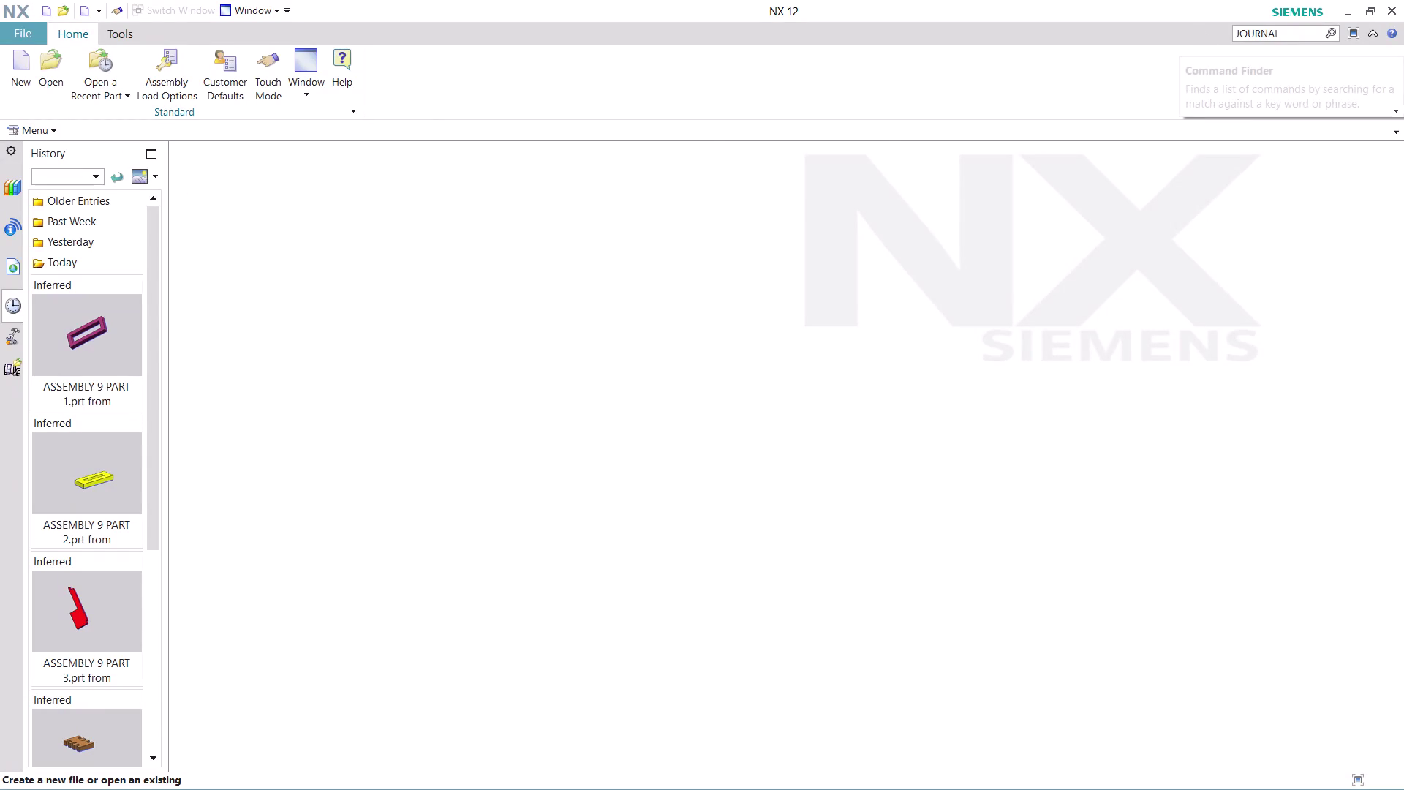
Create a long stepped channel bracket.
Start a new journal recording from the Command Finder results for 'journal'.
click(1288, 32)
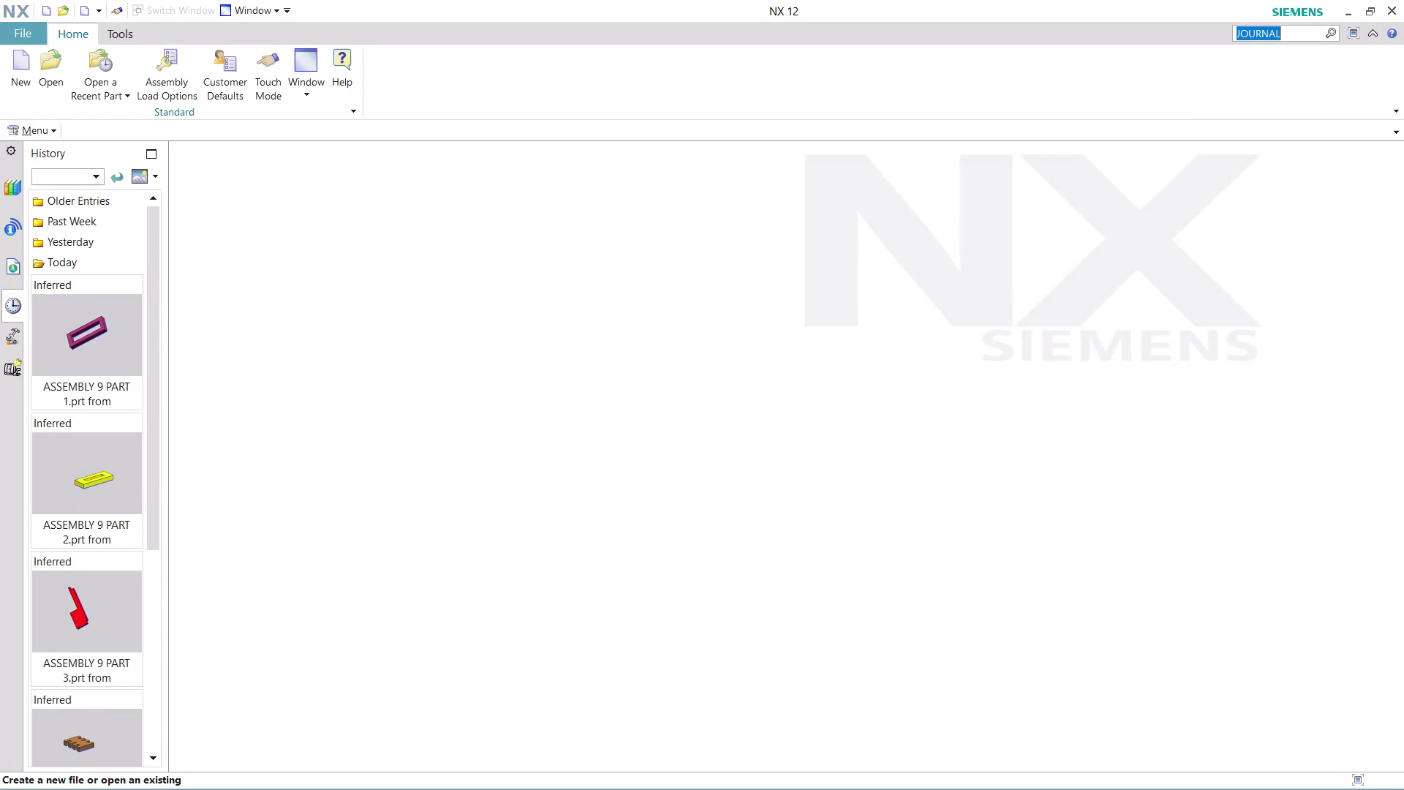
key(Return)
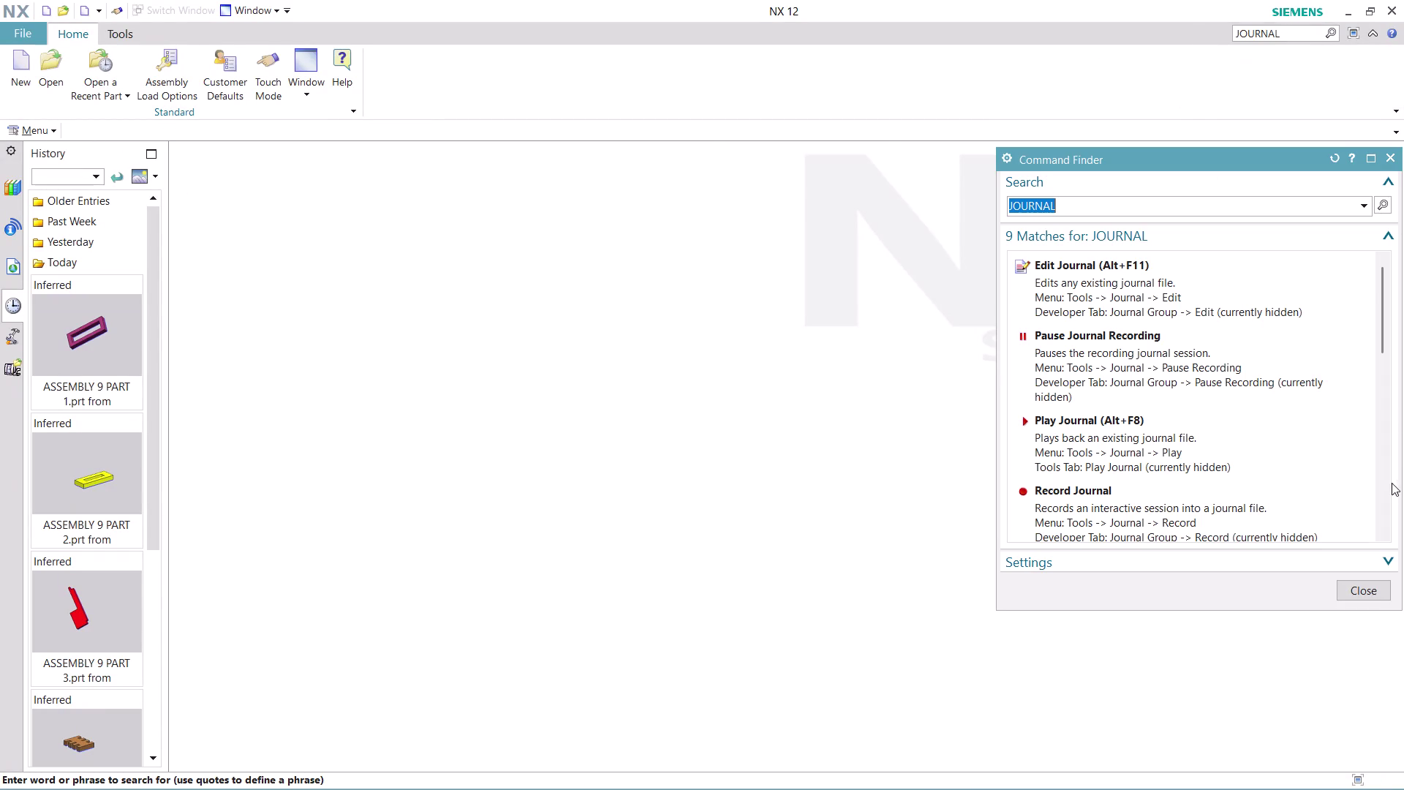
scroll(down, 3)
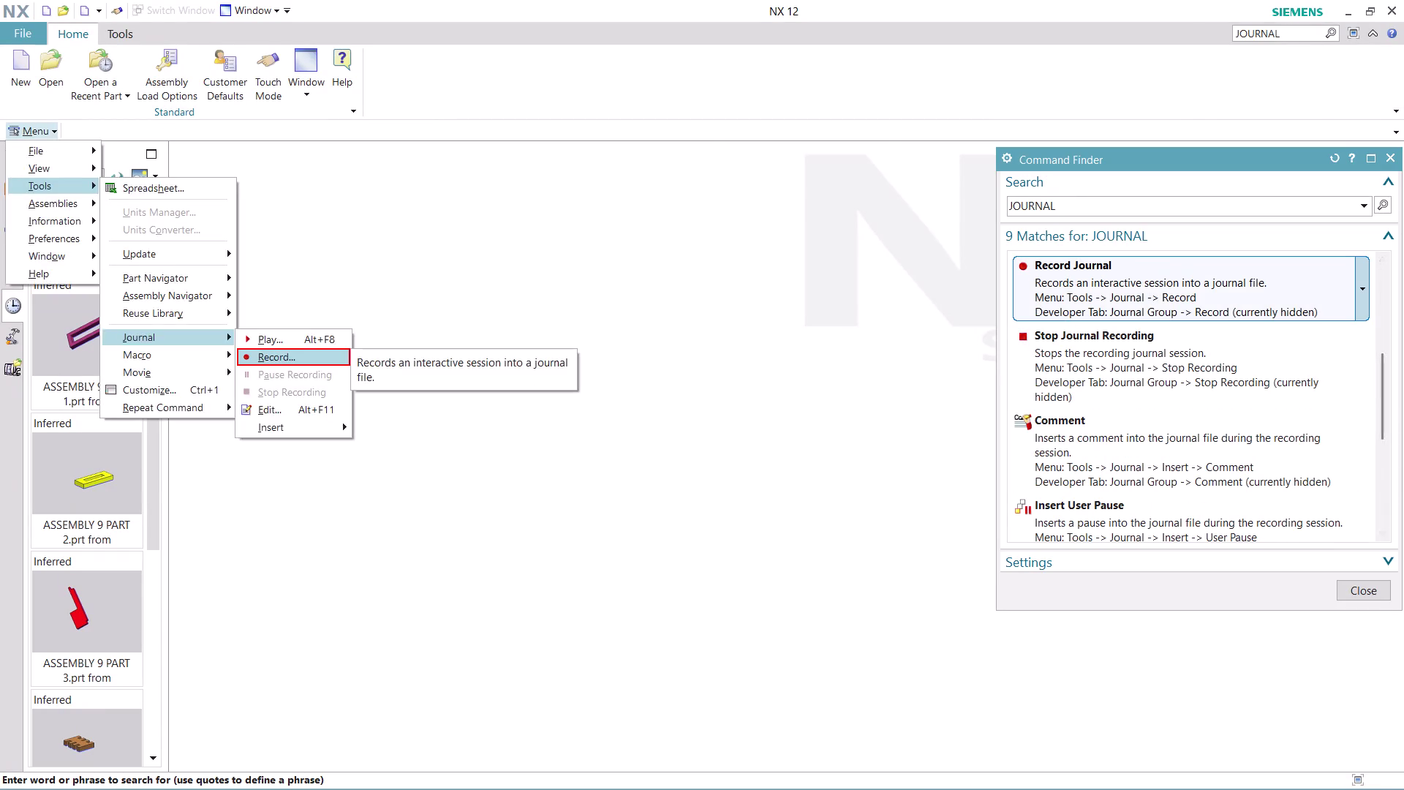
click(1137, 288)
Name the journal 'ASSEMBLY 10 PART 2' and close the command search results.
click(789, 467)
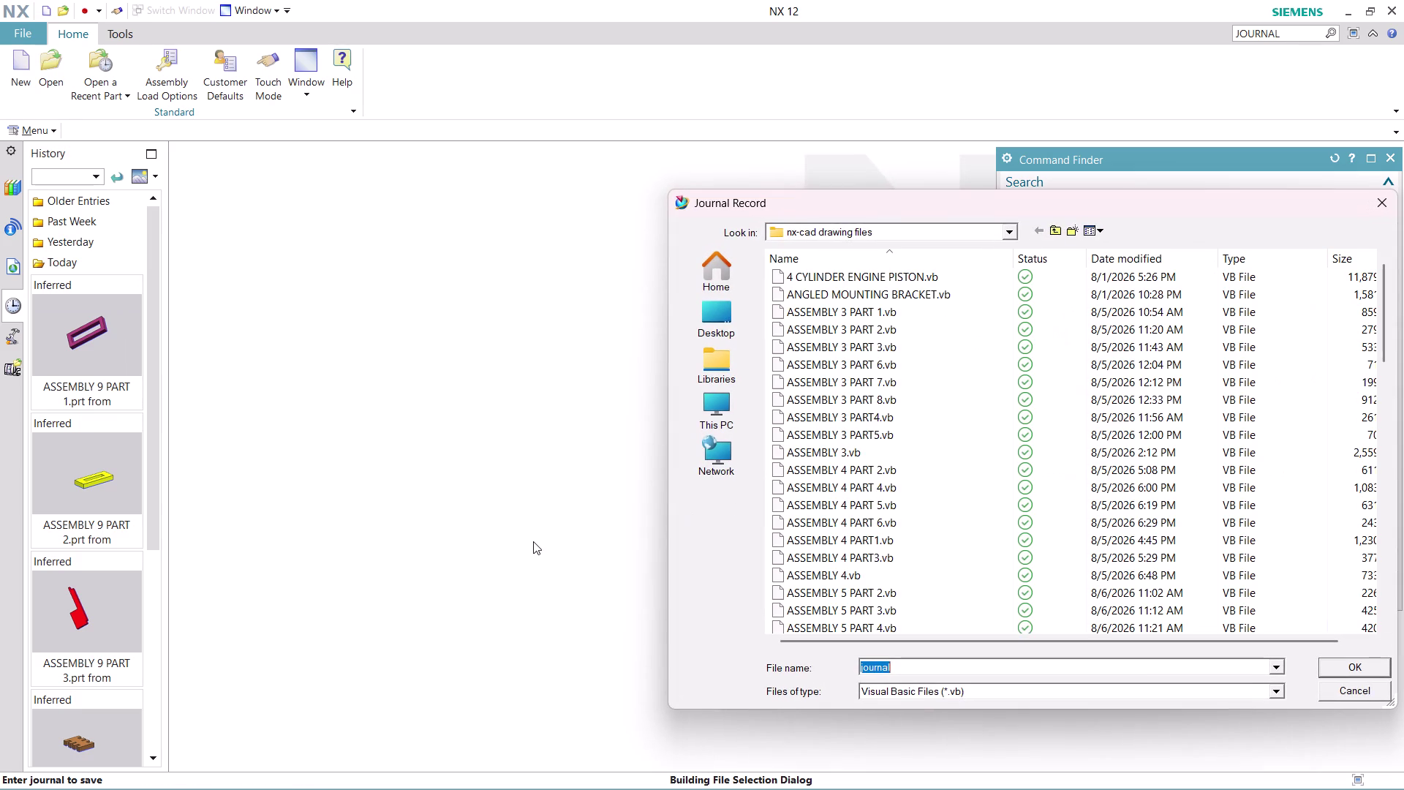
text(ASS)
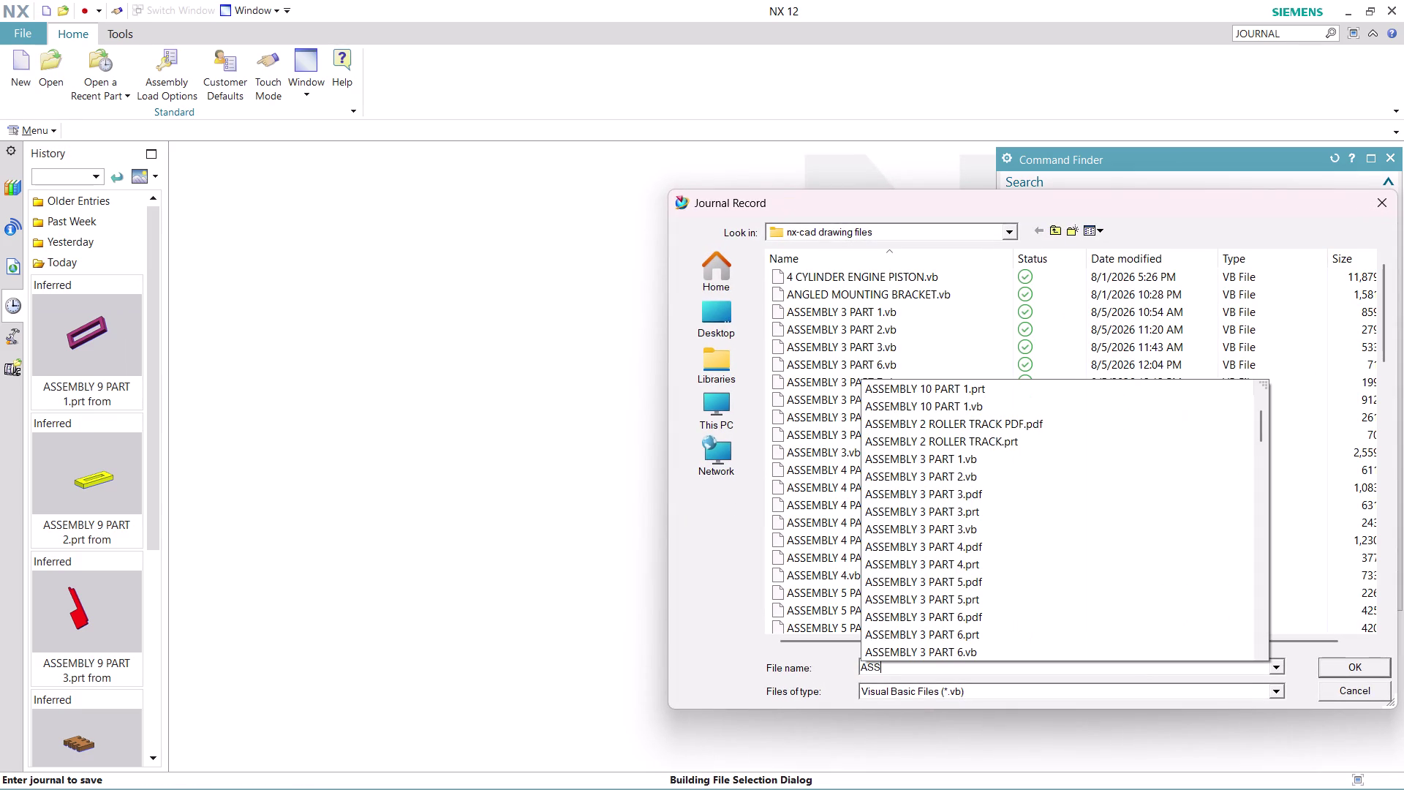
text(EMBLY)
key(space)
text(10)
key(space)
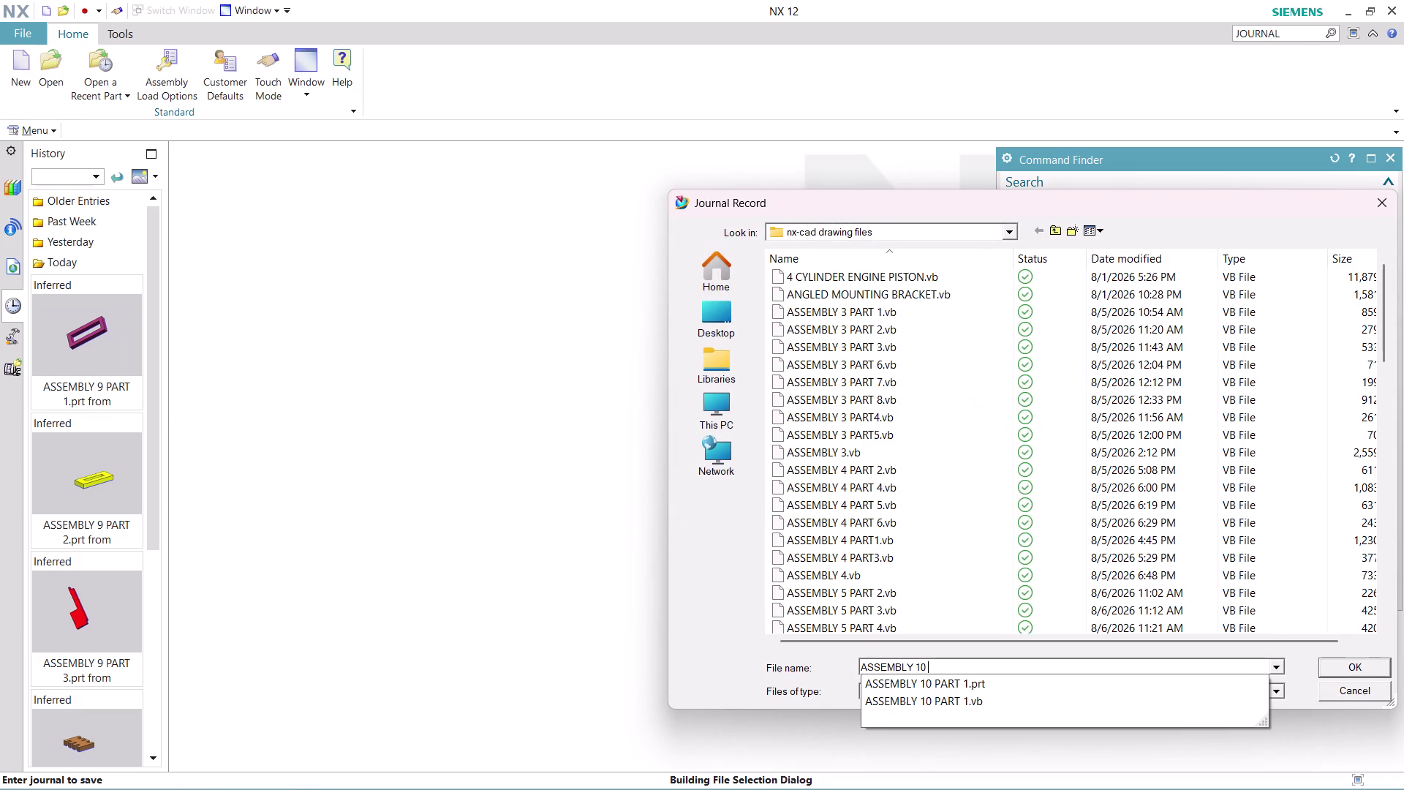
text(PART)
key(space)
text(2)
key(Return)
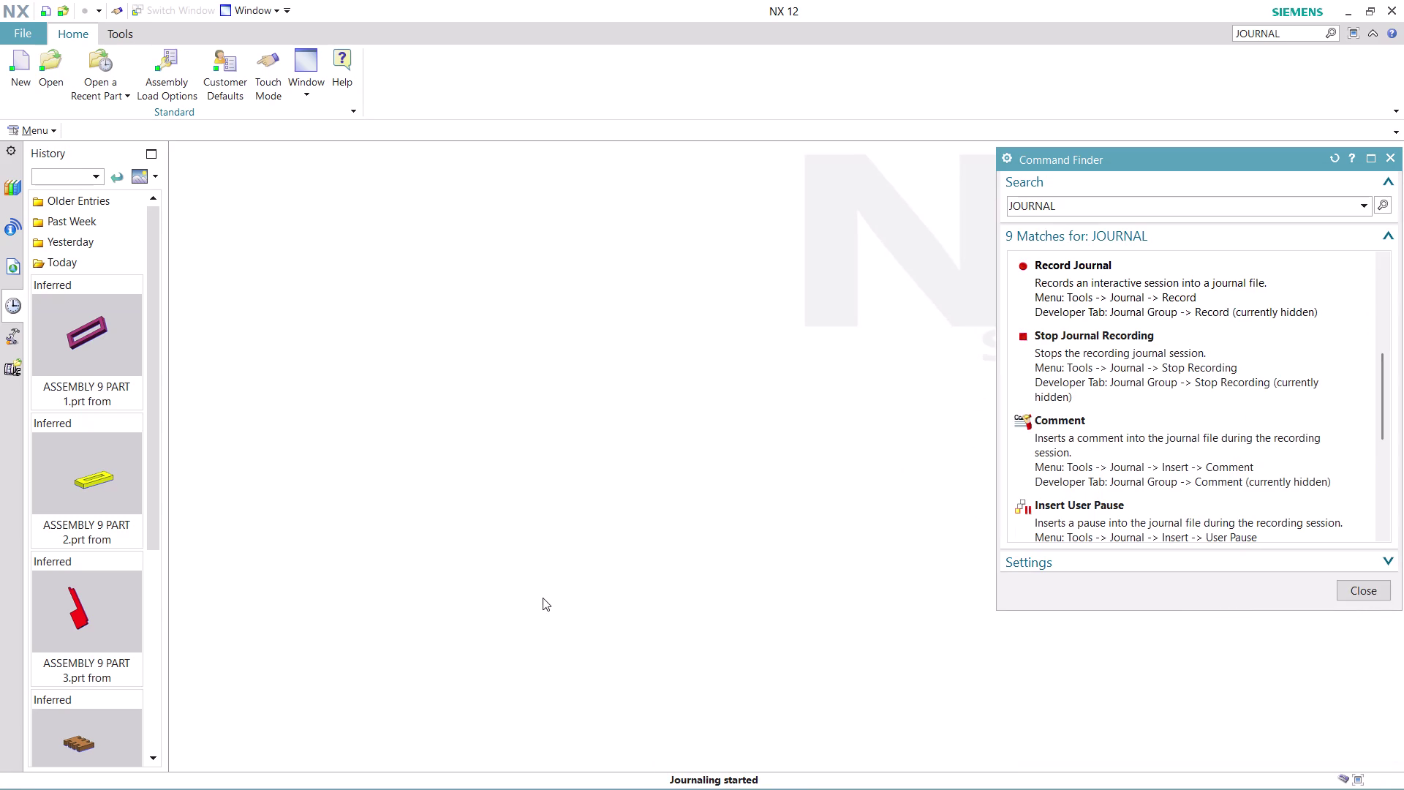
click(1375, 592)
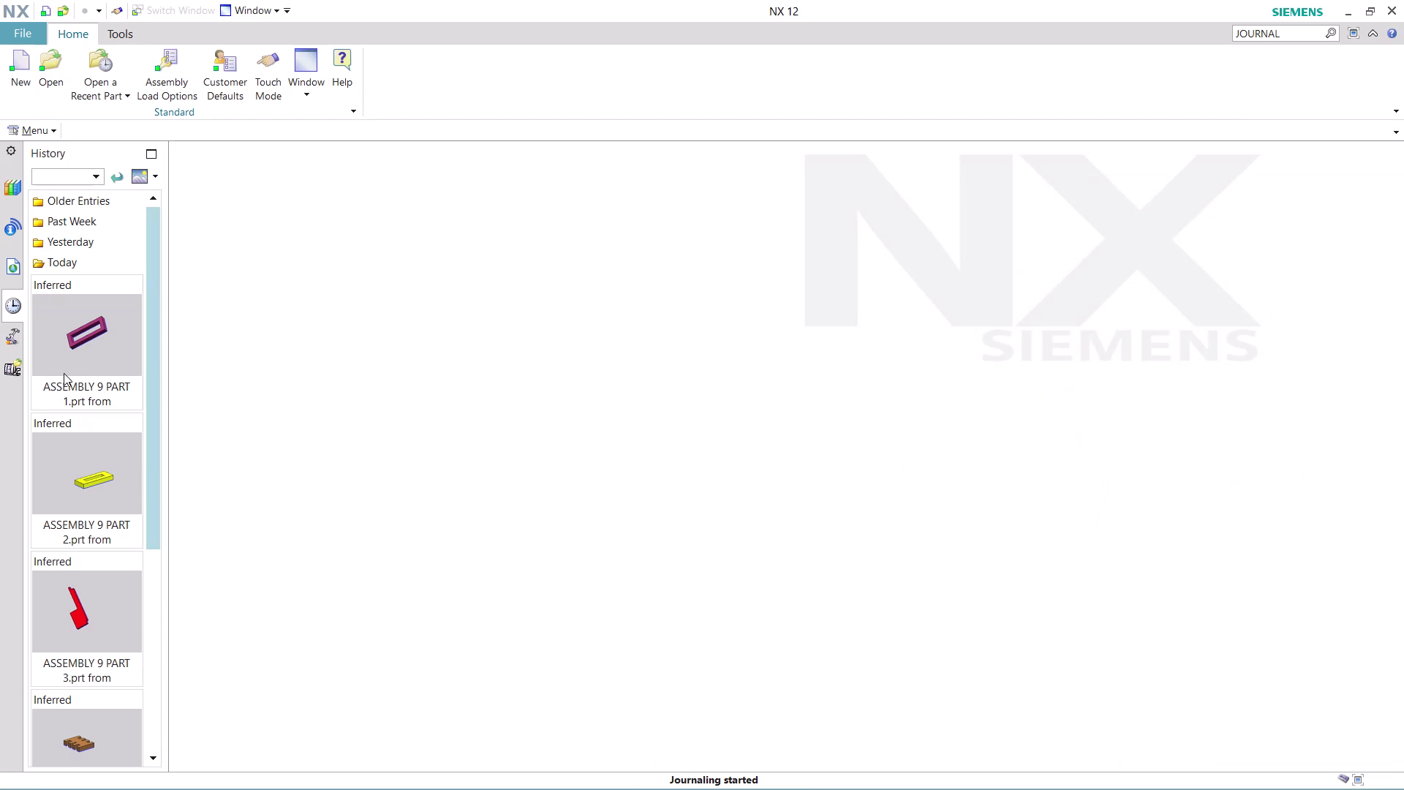
Create the new part model8.prt from the Model template.
click(29, 76)
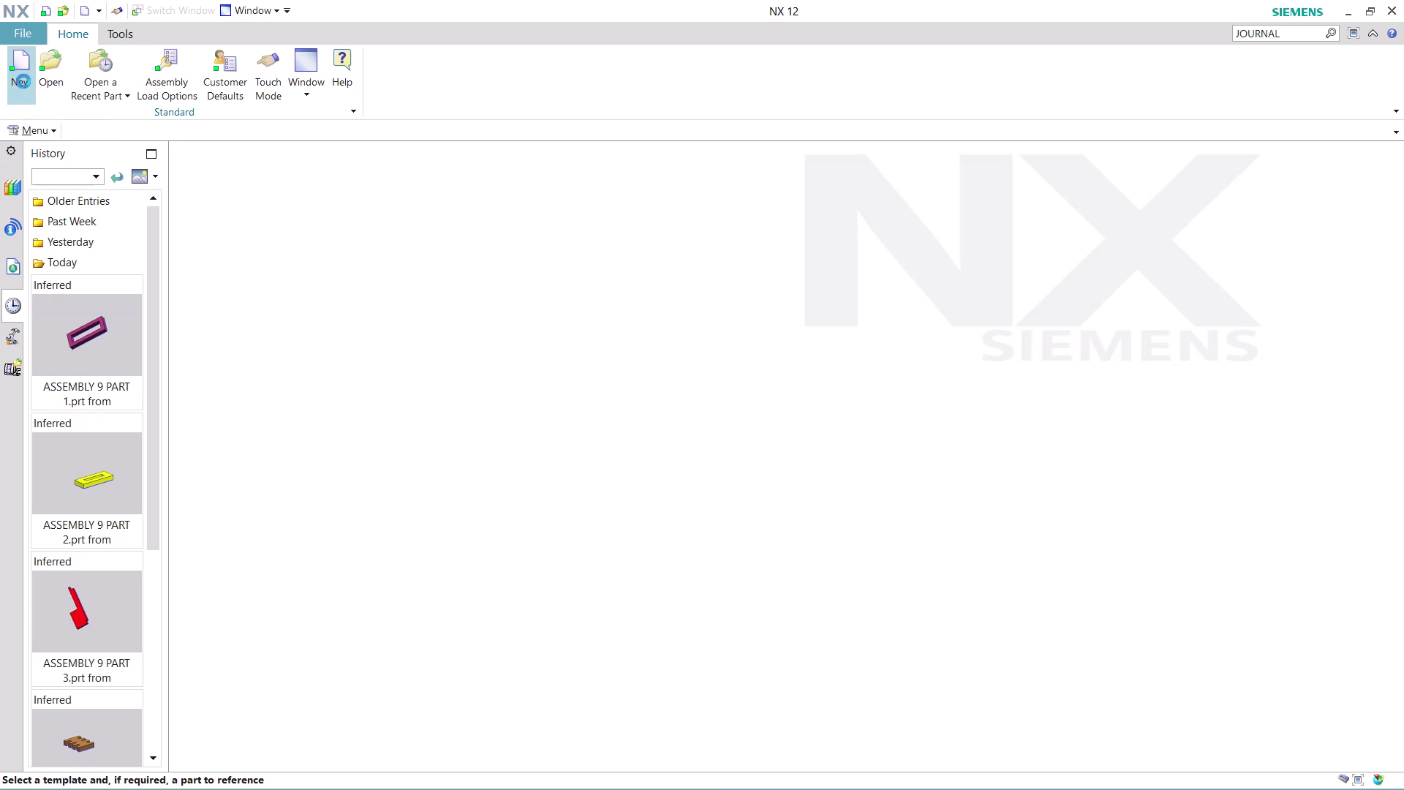
click(758, 771)
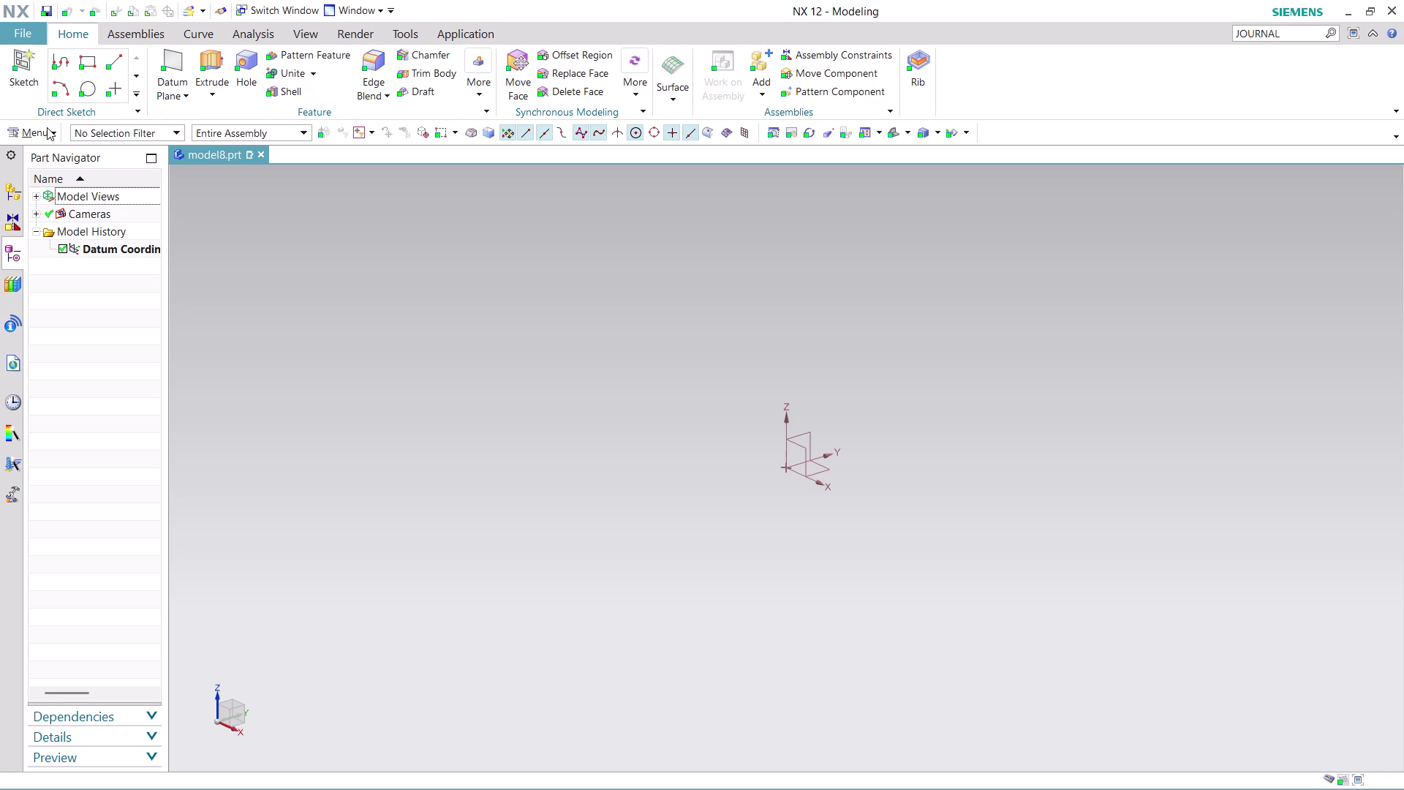
click(50, 123)
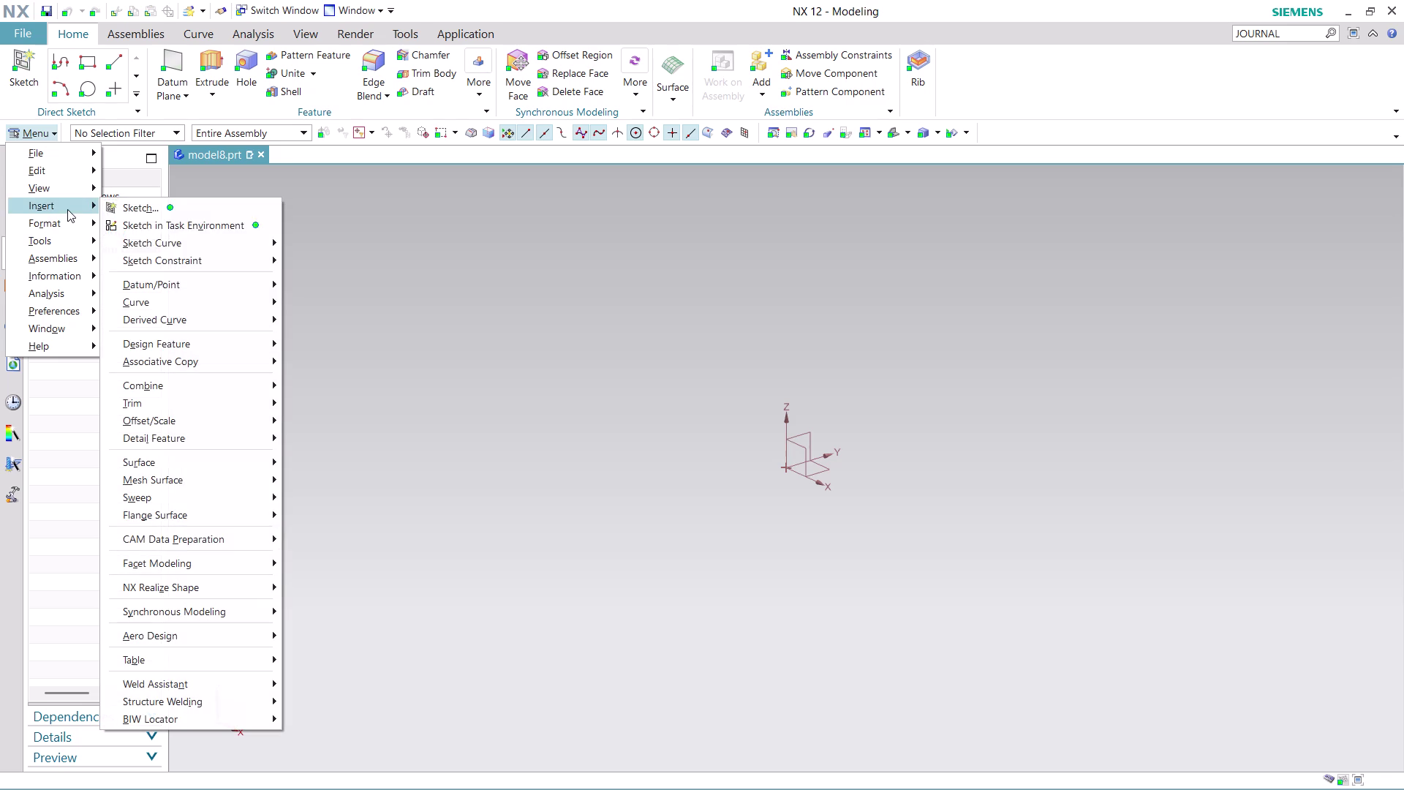
Create a sketch on the XY datum plane, aligned to the datum axis, origin at datum origin.
click(237, 224)
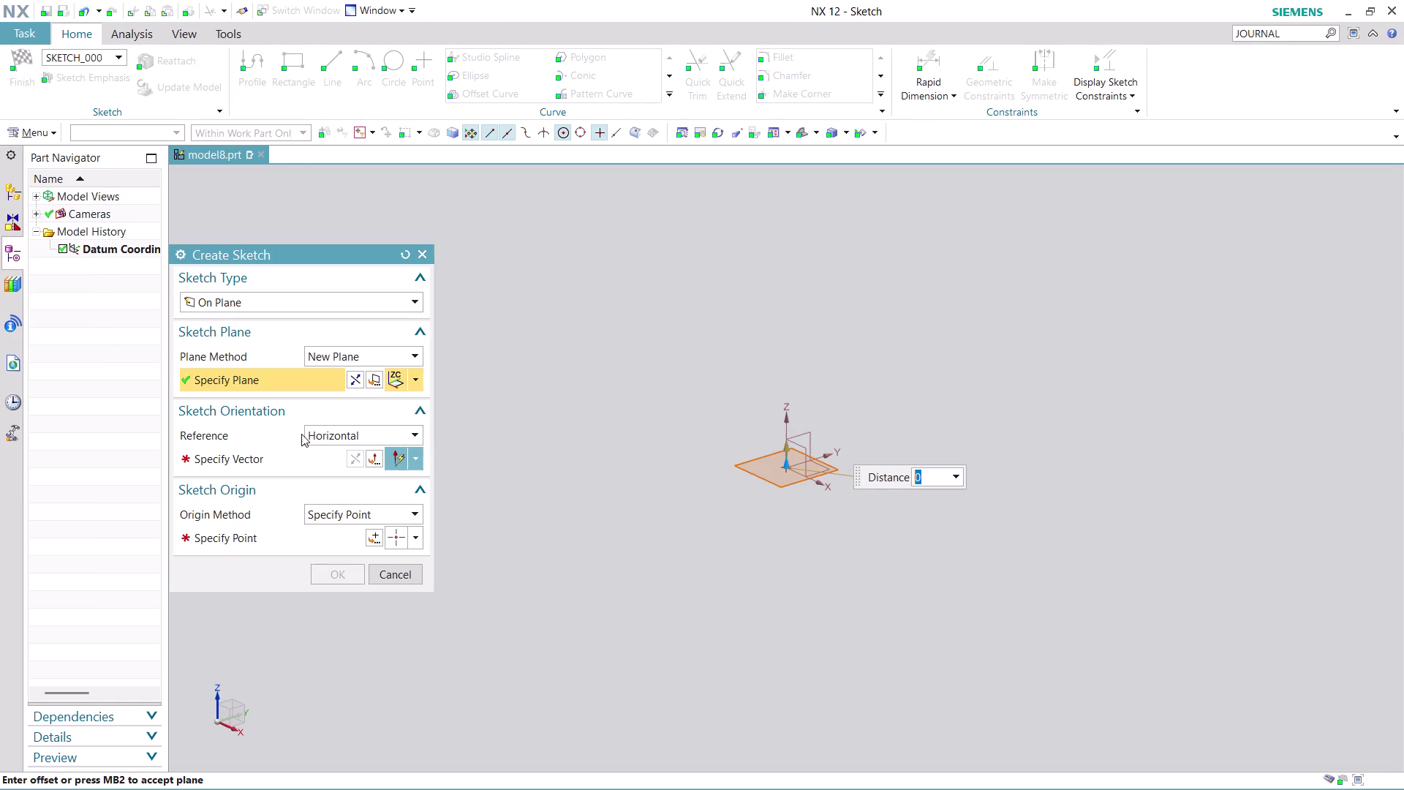
click(241, 465)
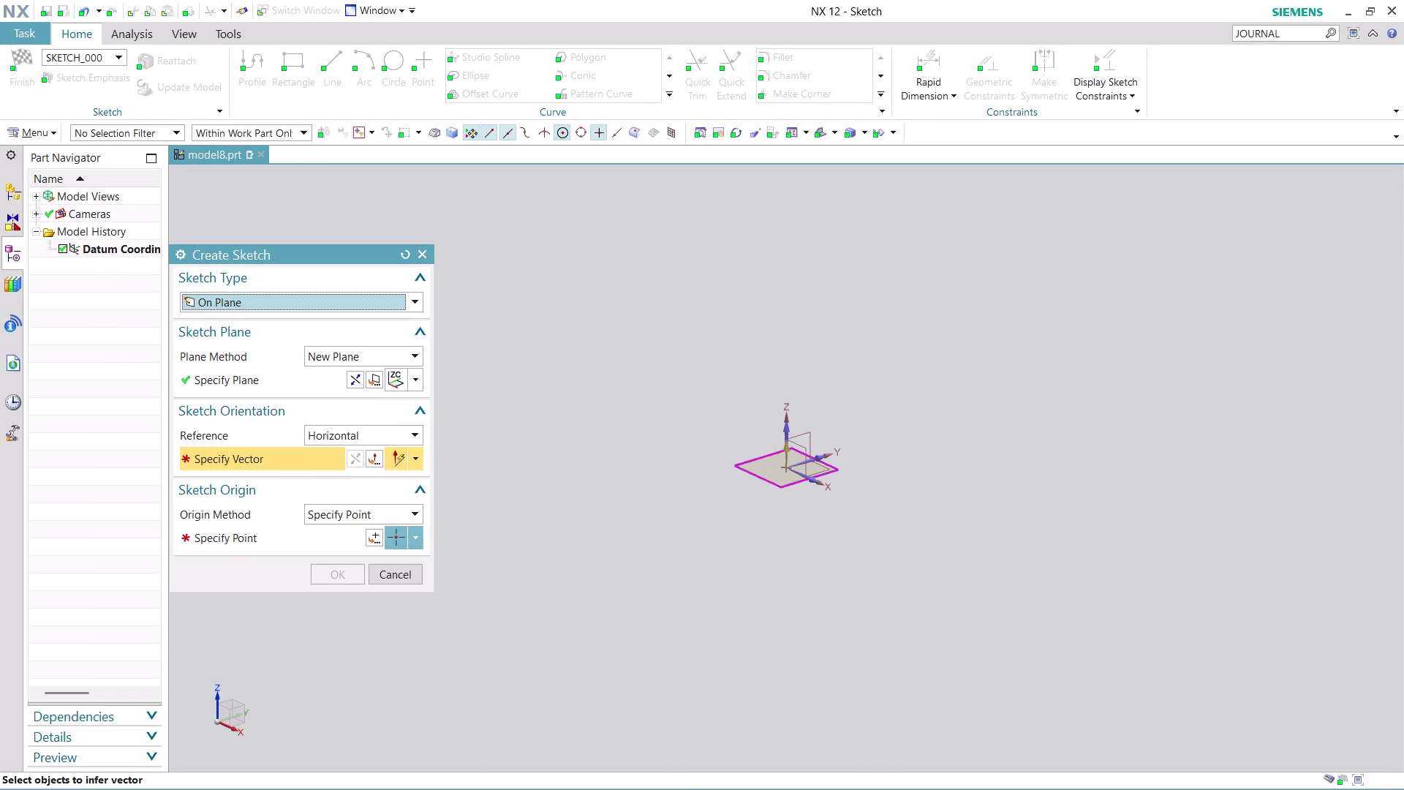
click(825, 454)
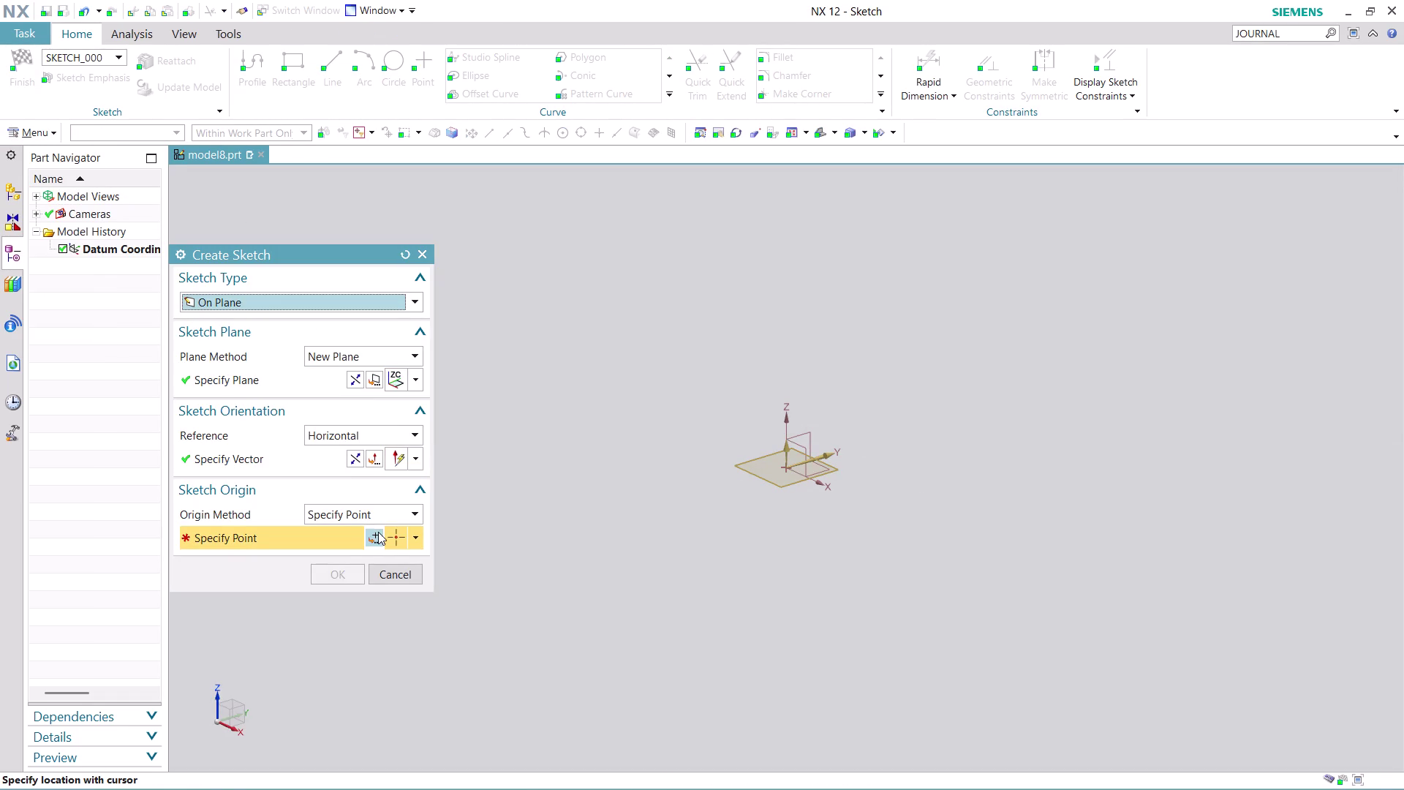
click(378, 531)
click(326, 555)
click(332, 570)
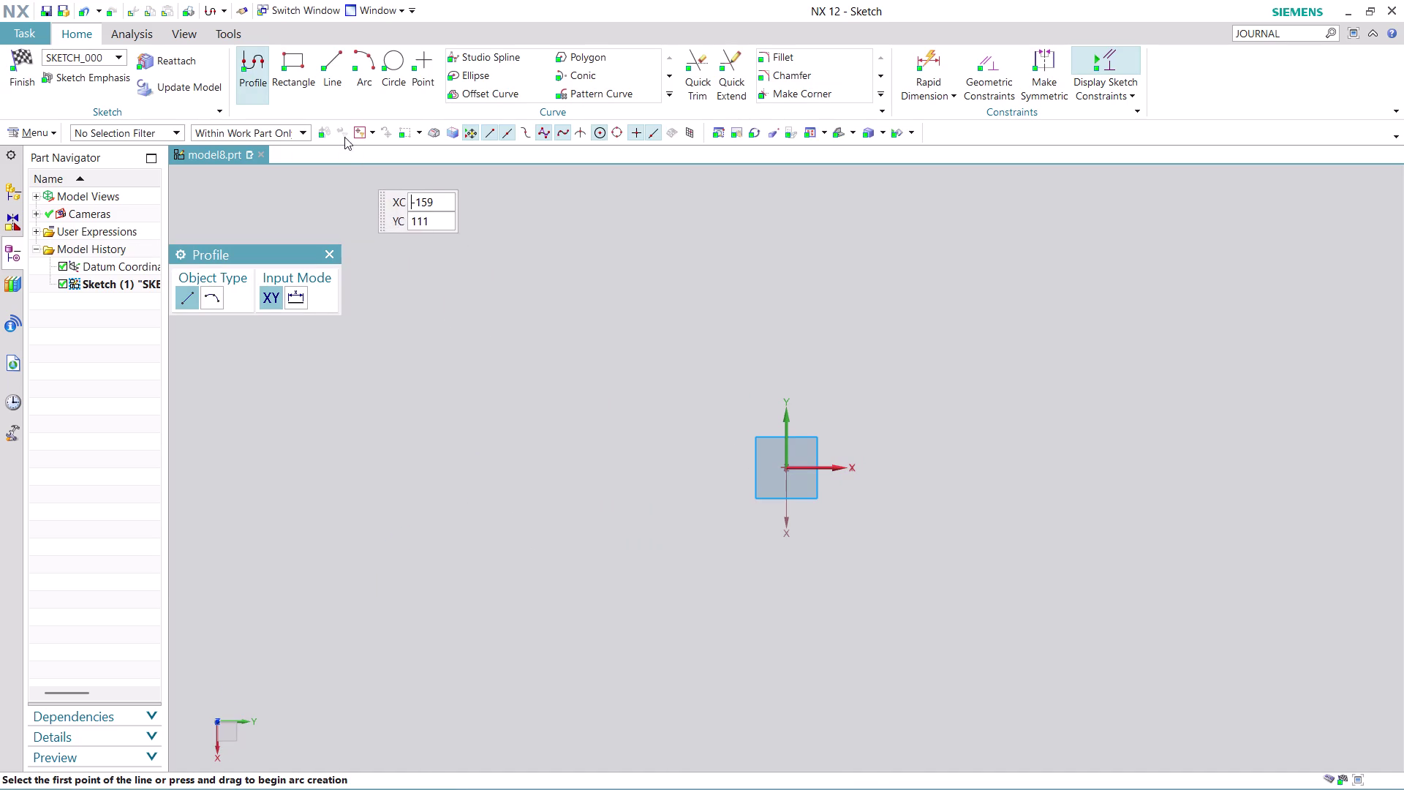
Draw a 132 by 23 centre rectangle at the origin, moving the width dimension below.
click(288, 60)
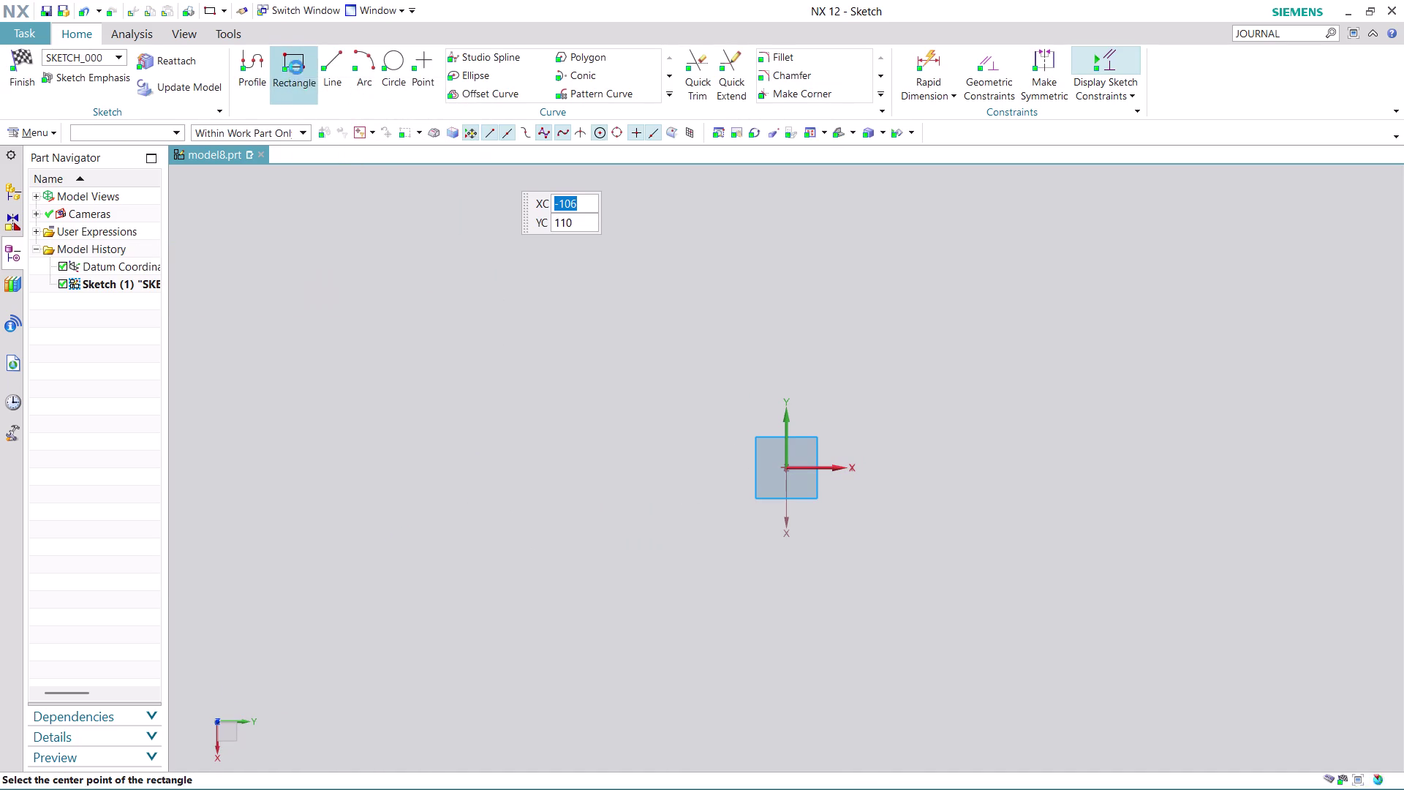
click(789, 469)
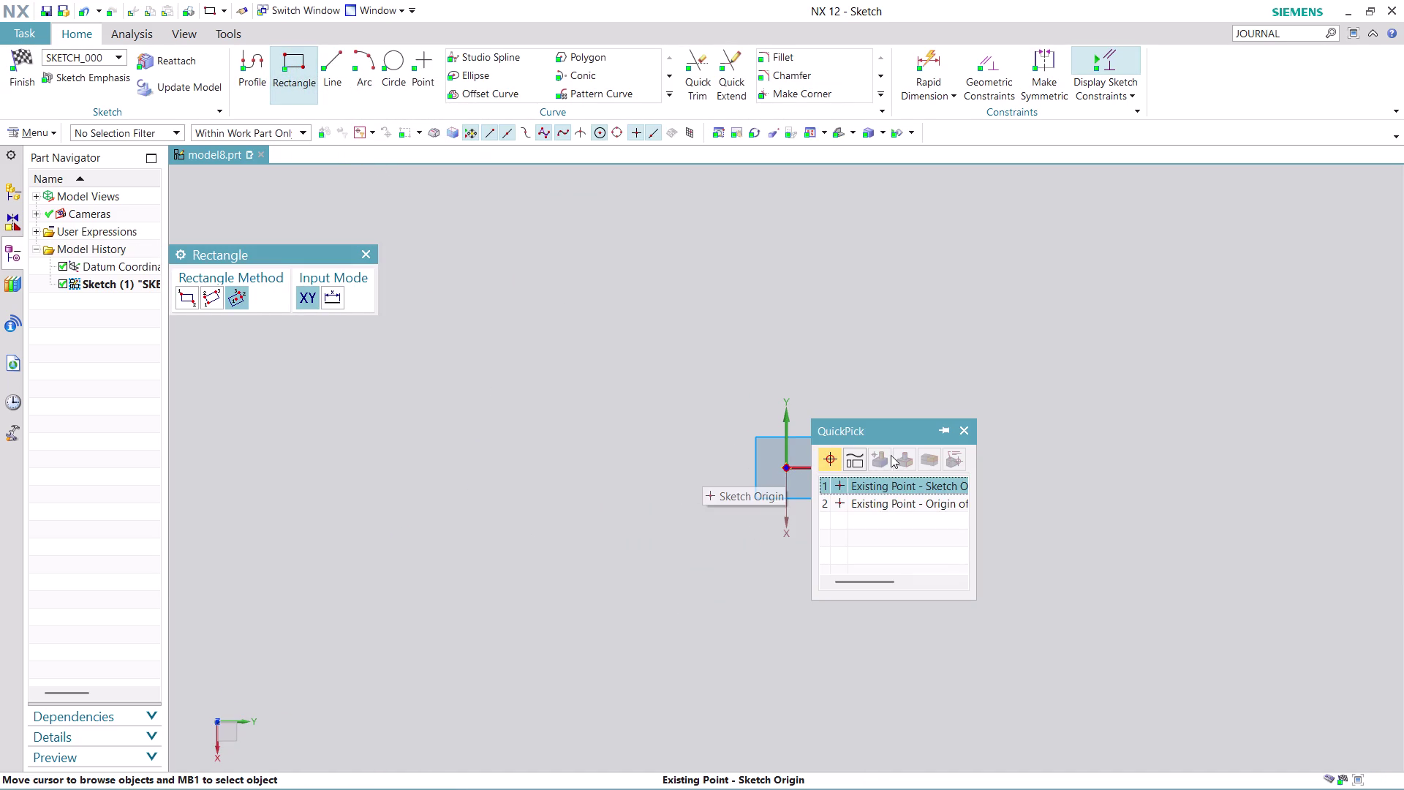
click(921, 482)
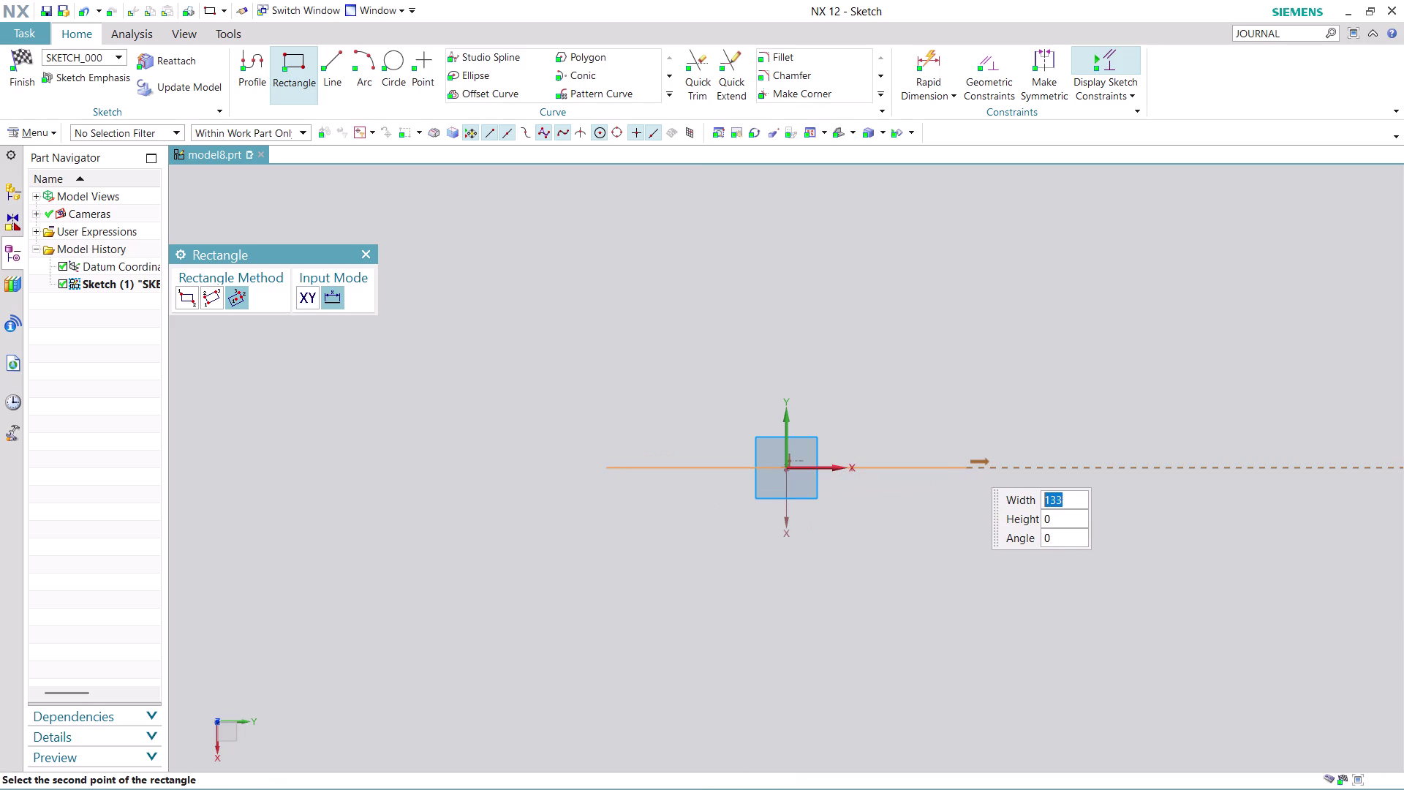
click(968, 463)
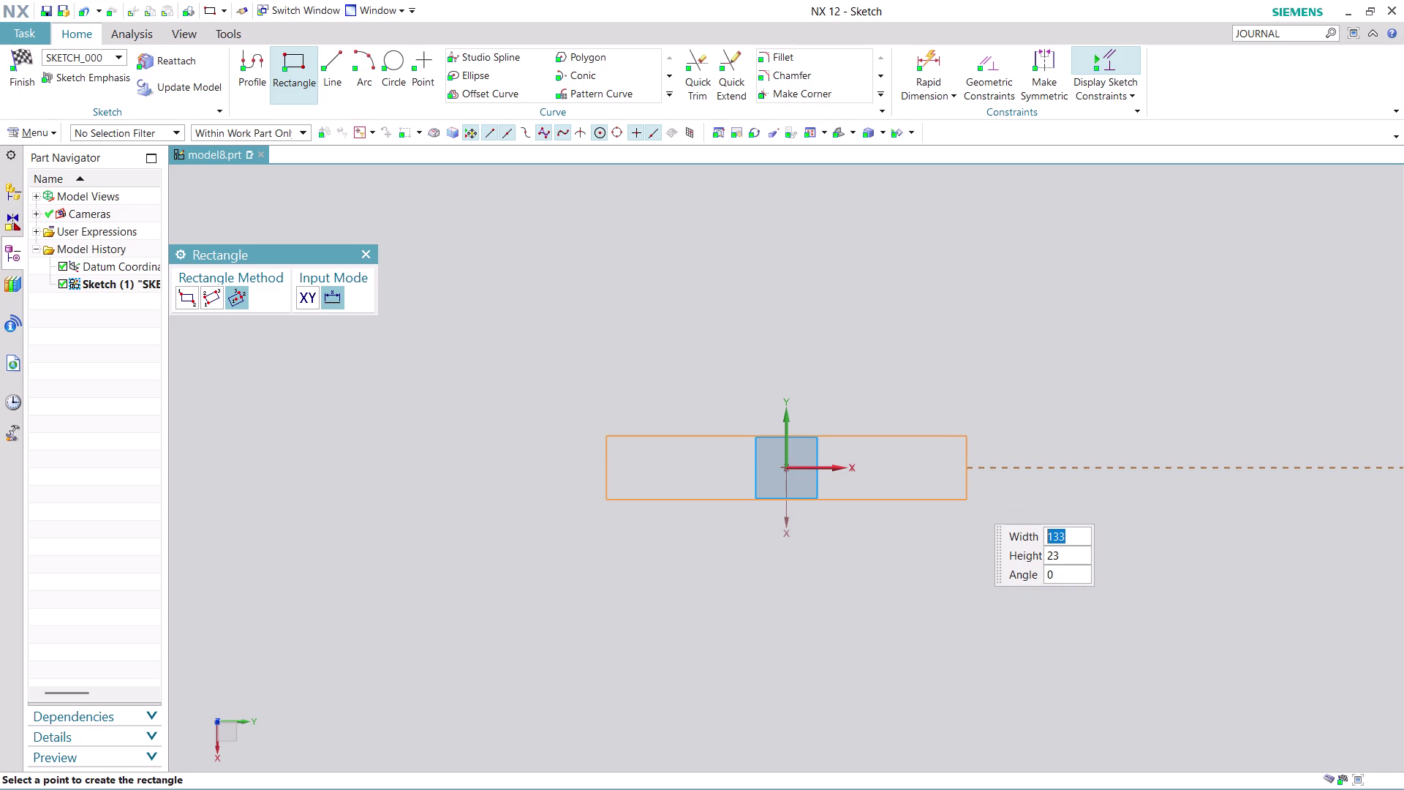
click(970, 500)
key(Escape)
key(Escape)
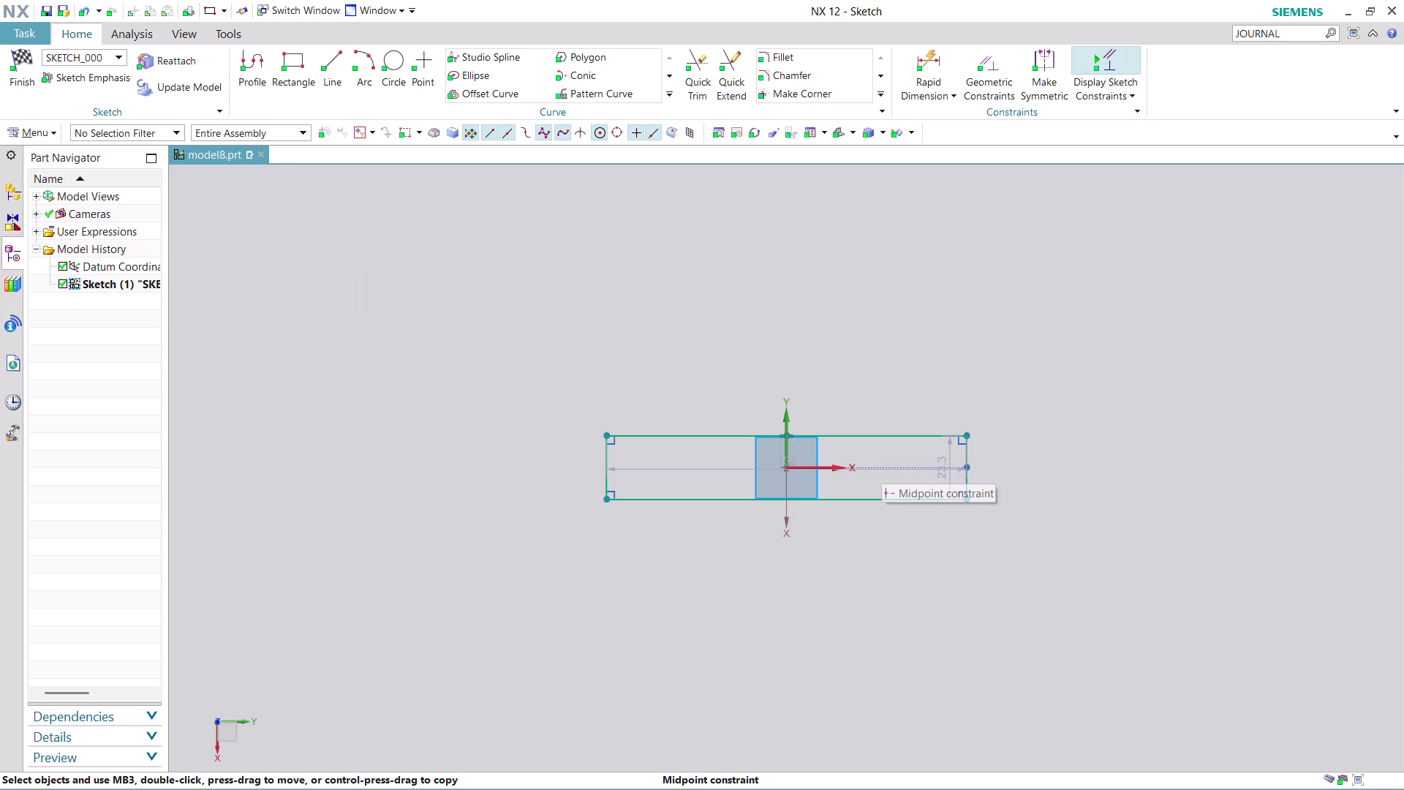
scroll(up, 3)
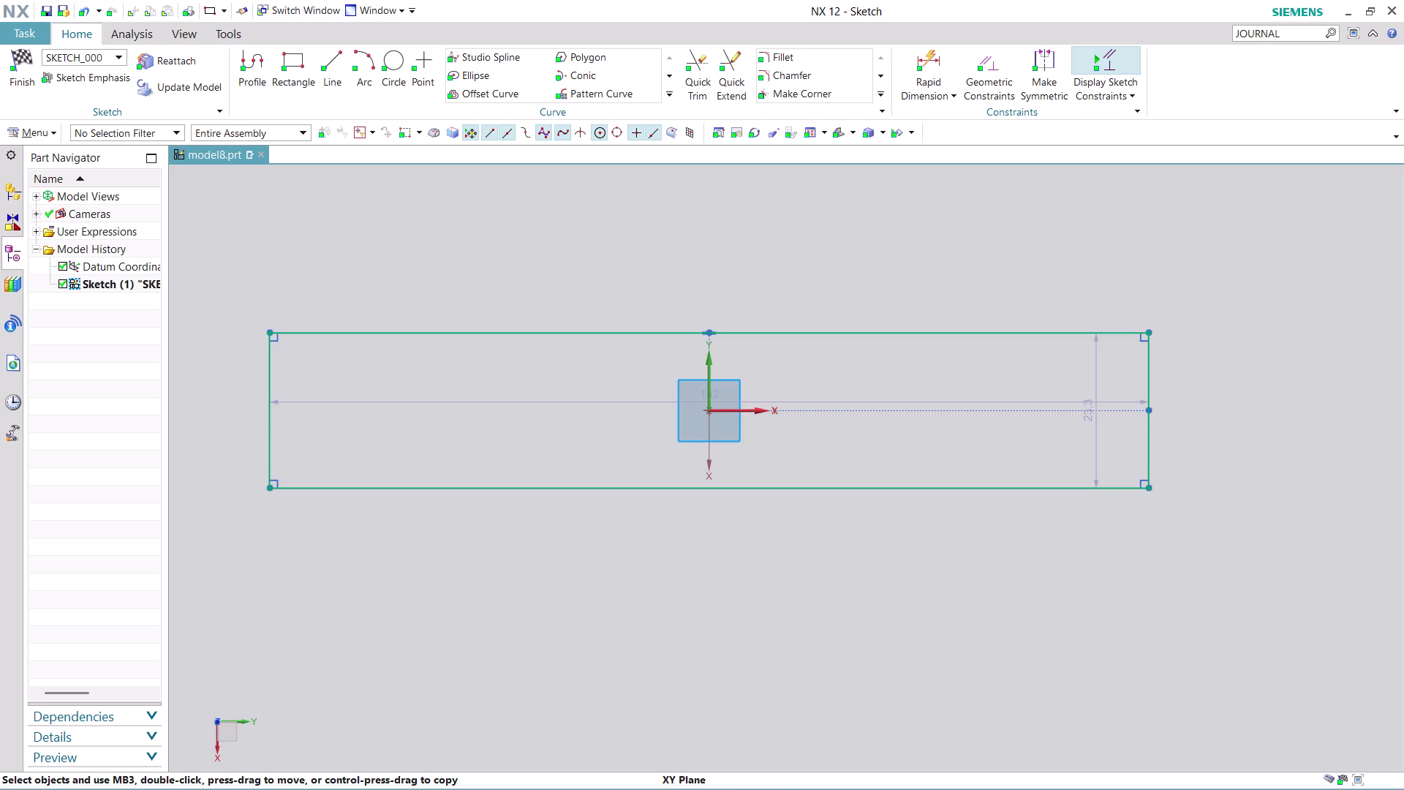
drag(536, 403, 548, 583)
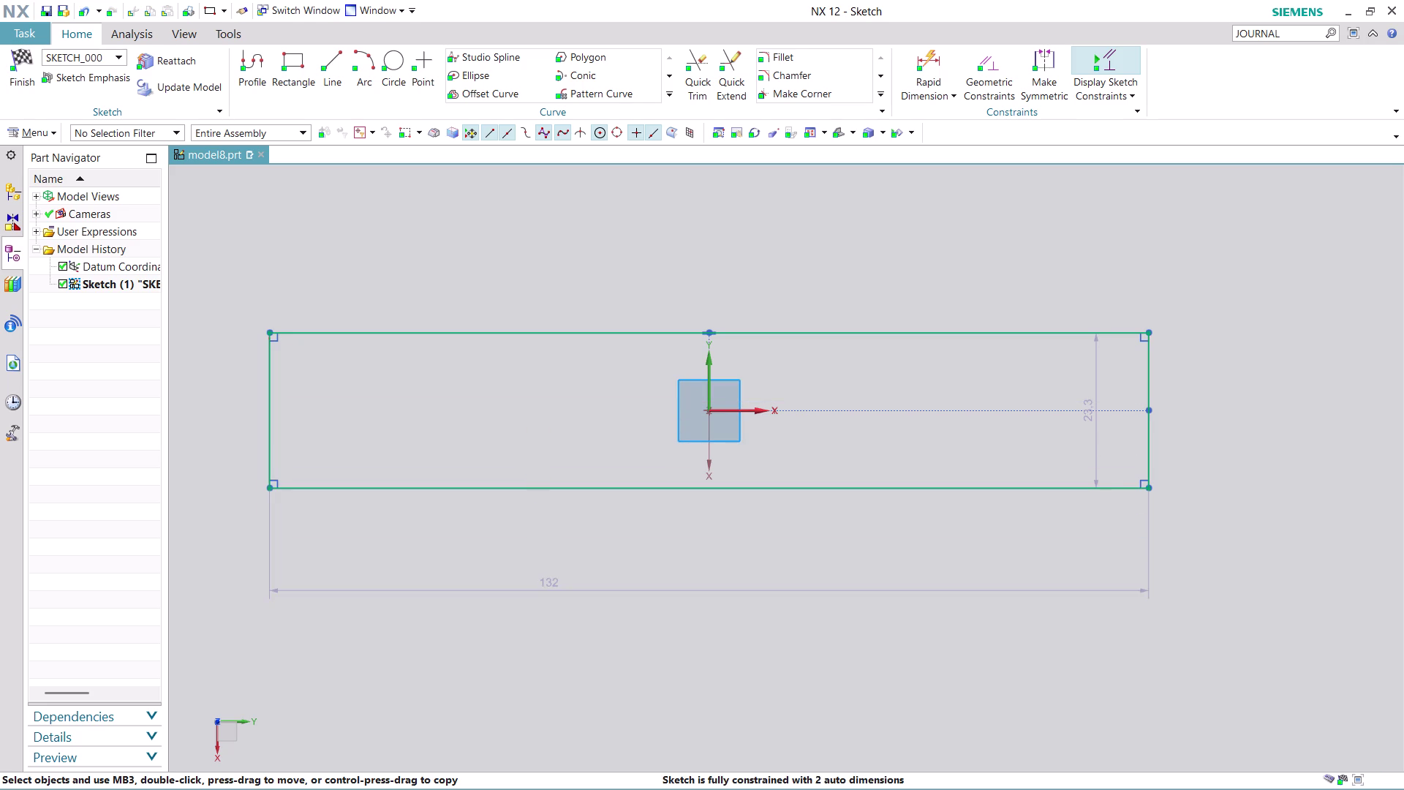
Change the rectangle's 132 width dimension to 60.
double_click(543, 581)
text(6)
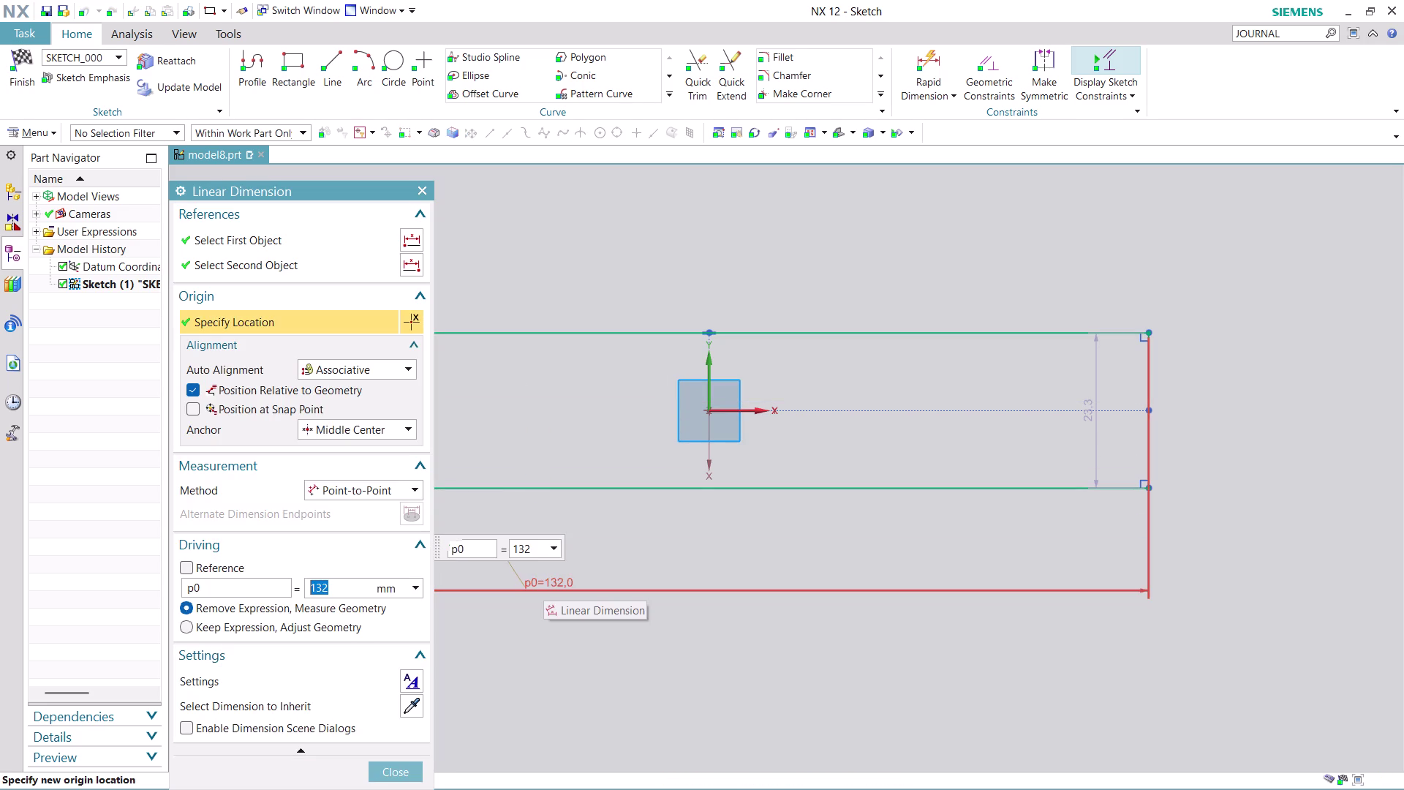
text(0)
key(Return)
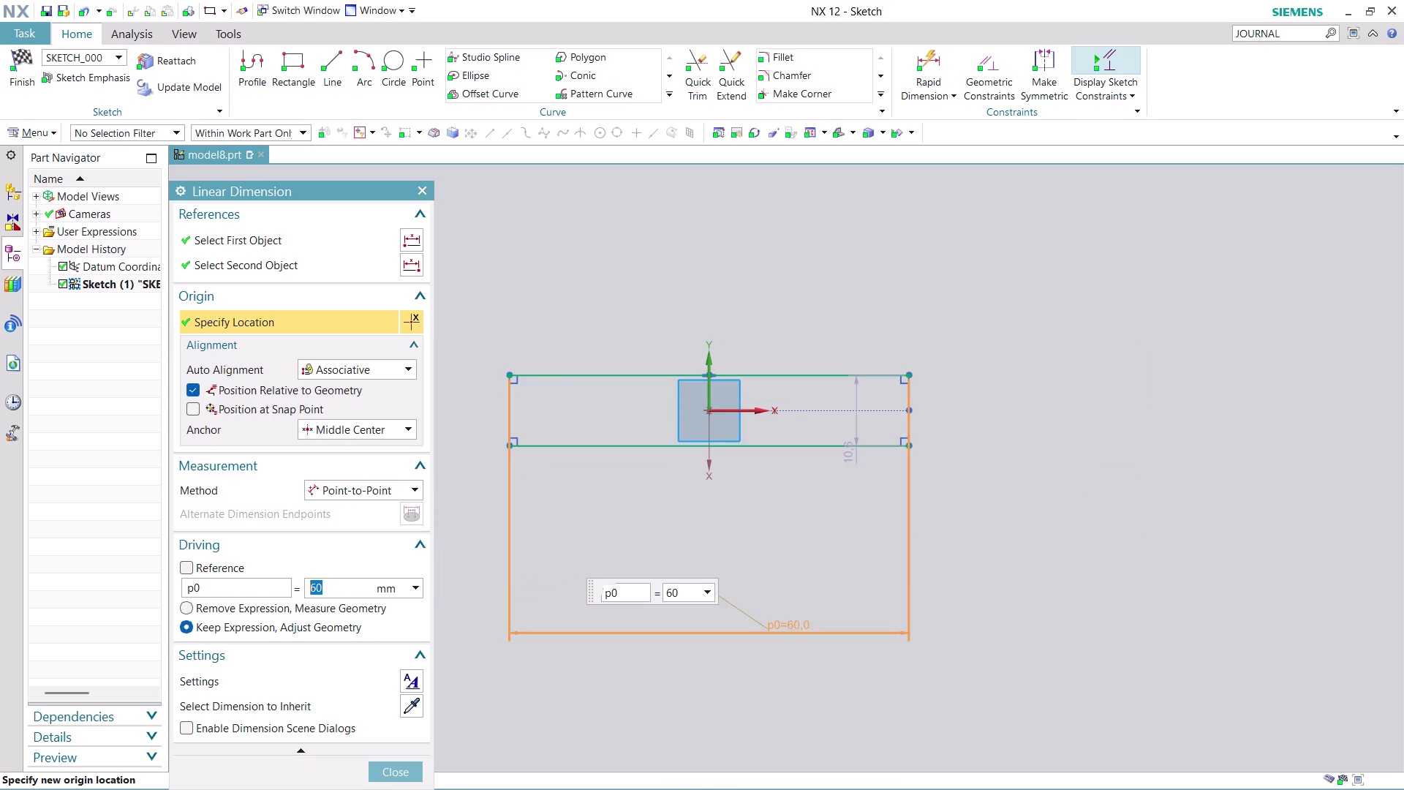
scroll(up, 3)
click(390, 769)
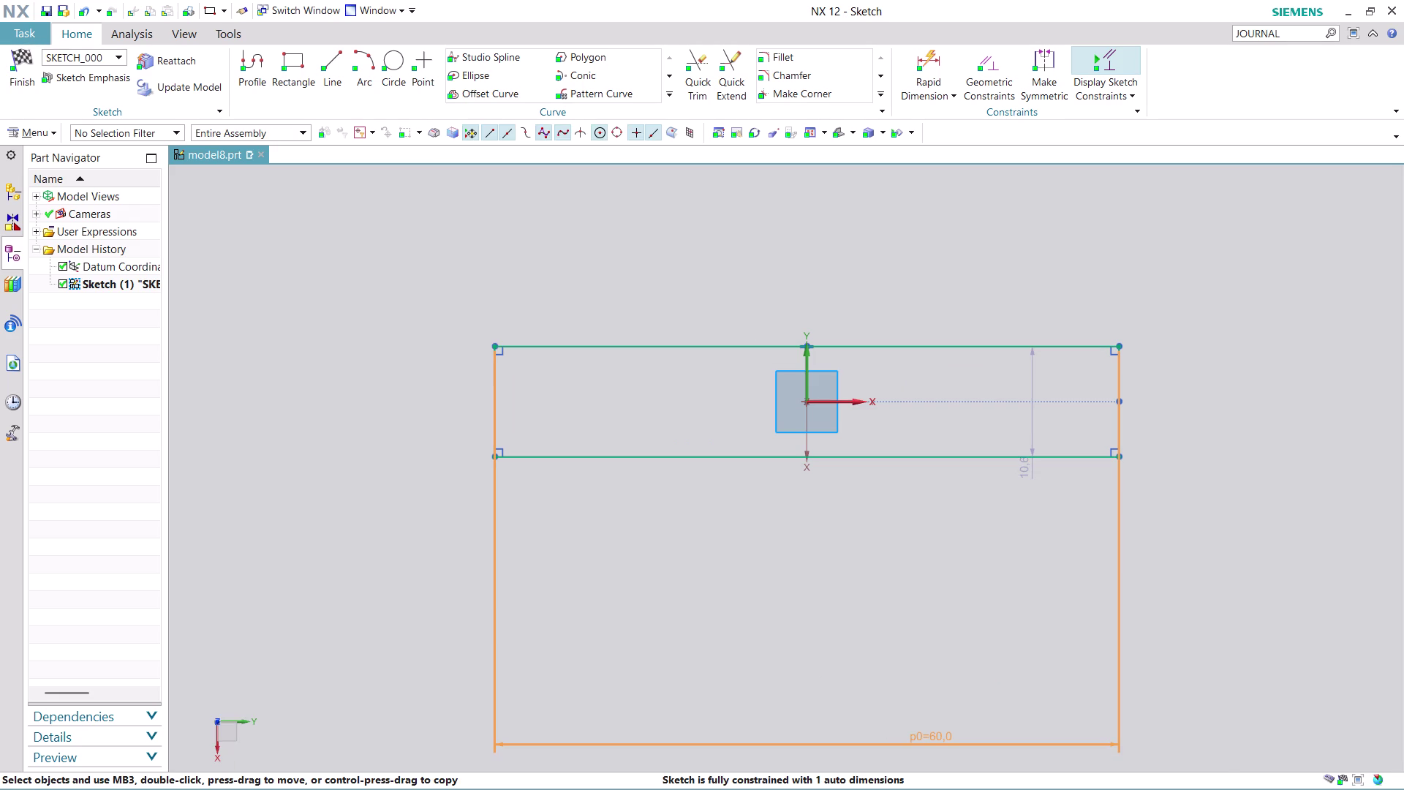
scroll(up, 3)
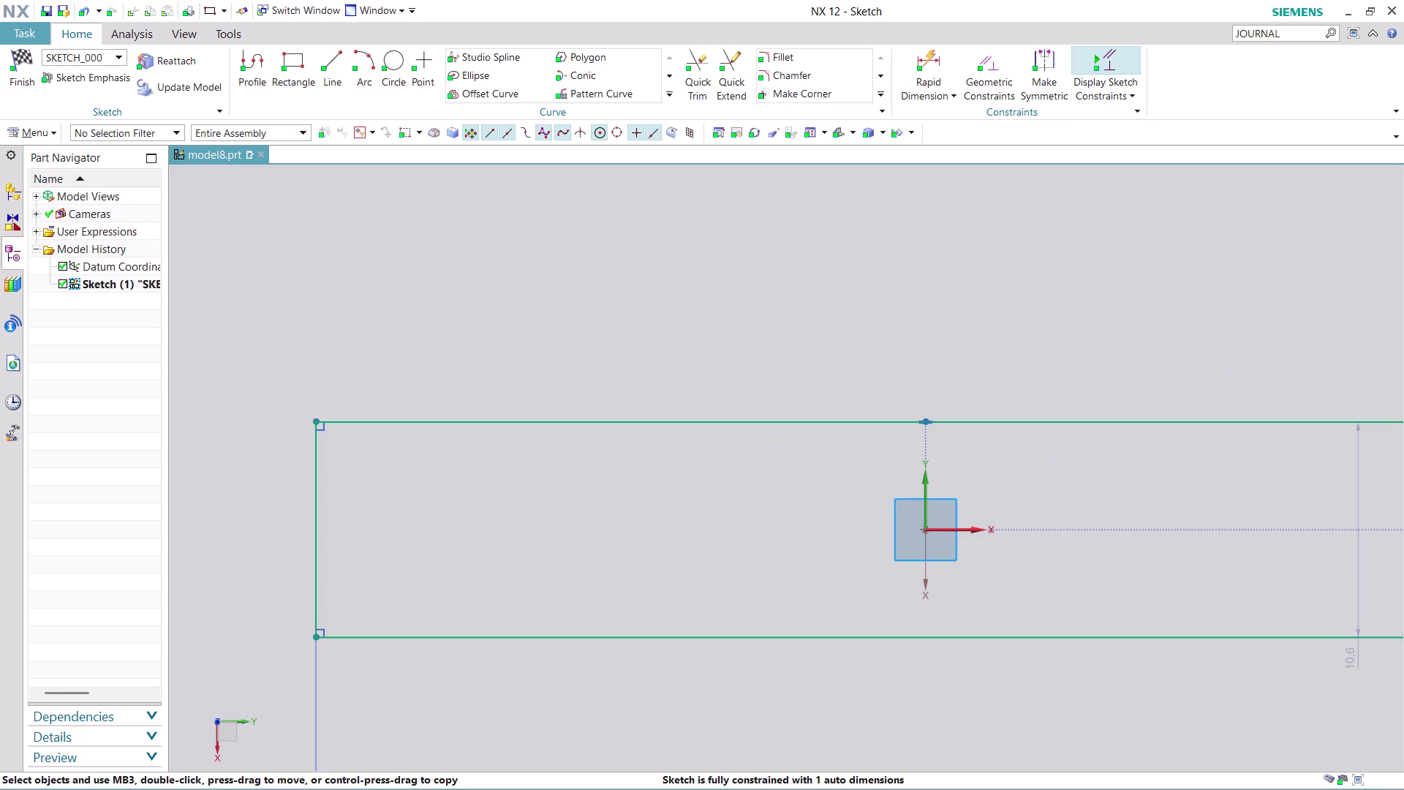
scroll(down, 3)
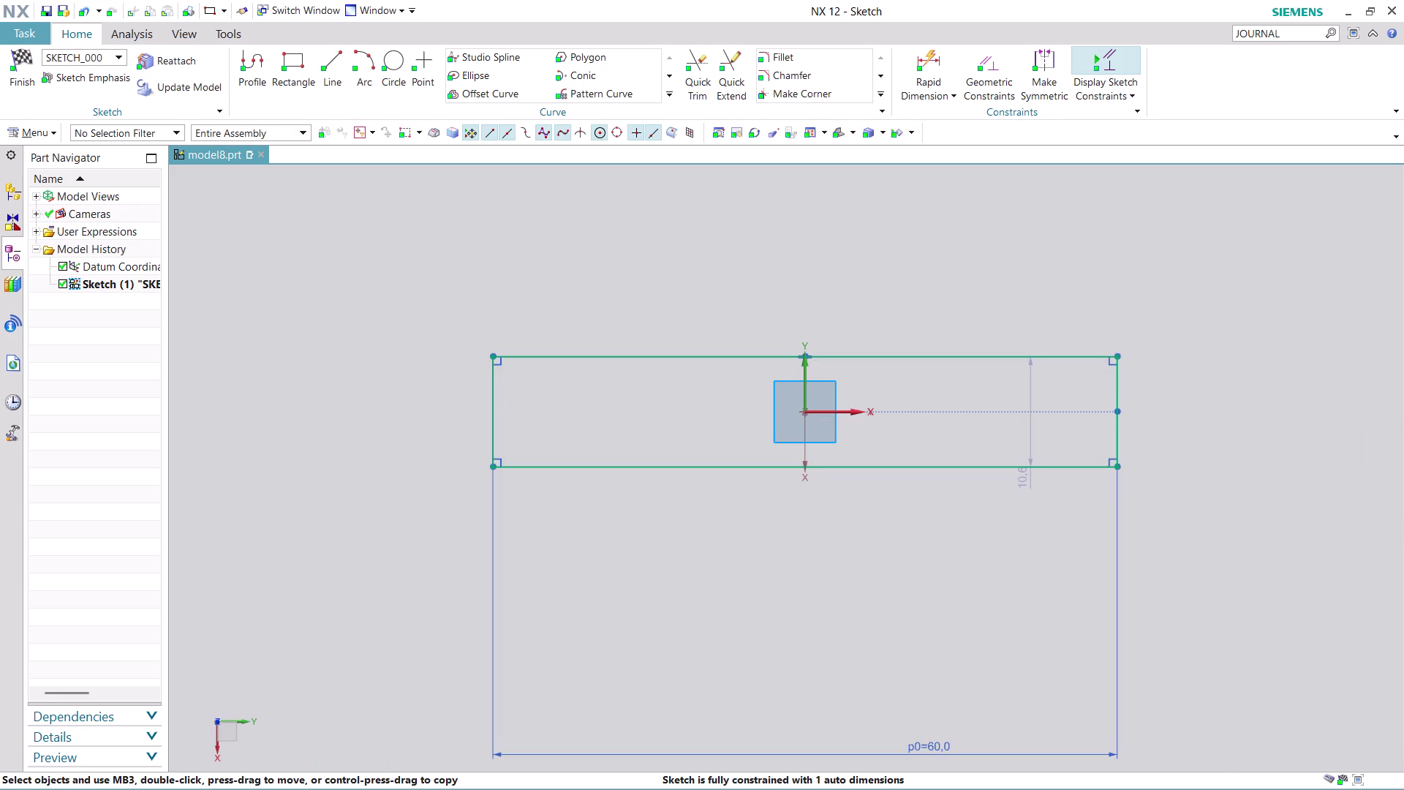
click(939, 93)
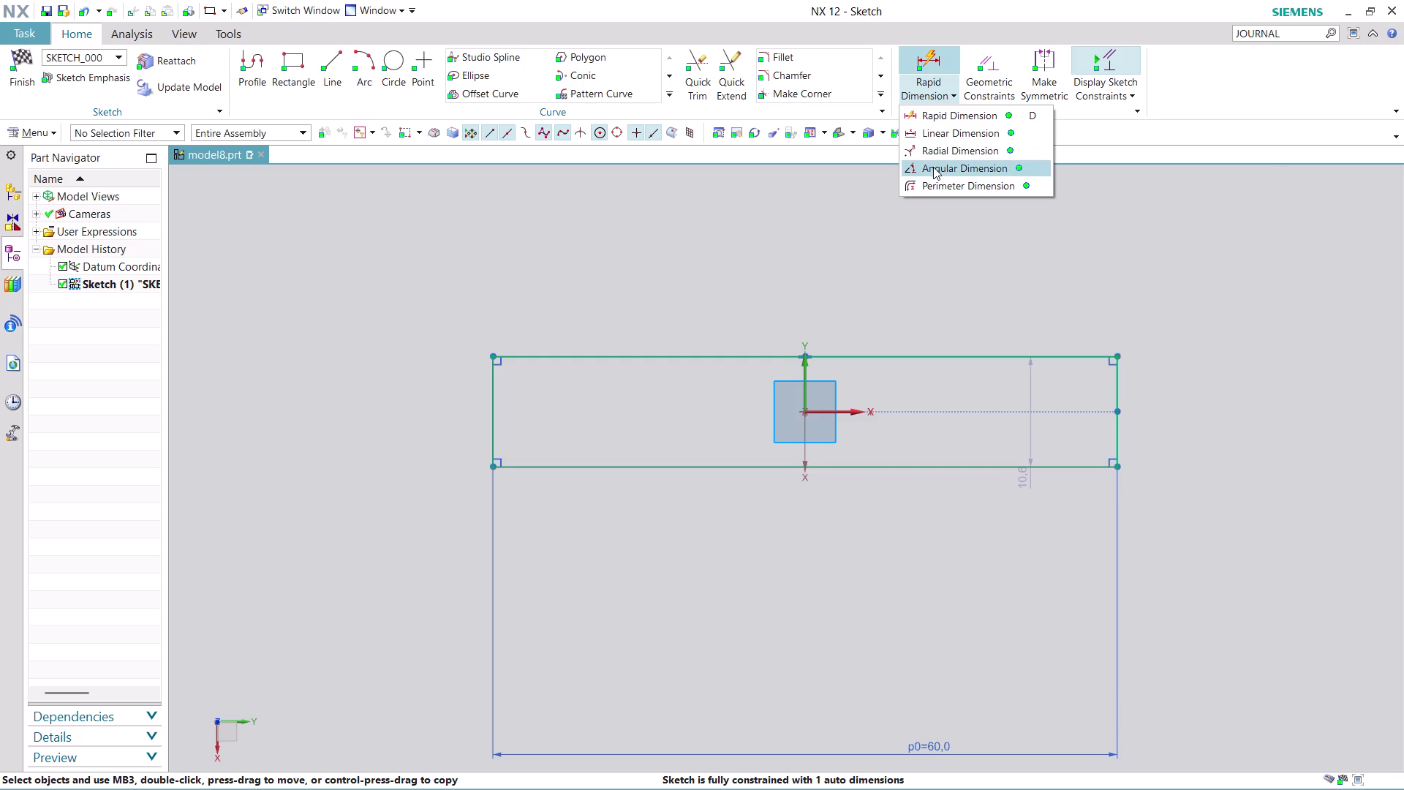
Add a 90° angle dimension between the left and bottom edges, then undo it.
click(934, 169)
click(498, 410)
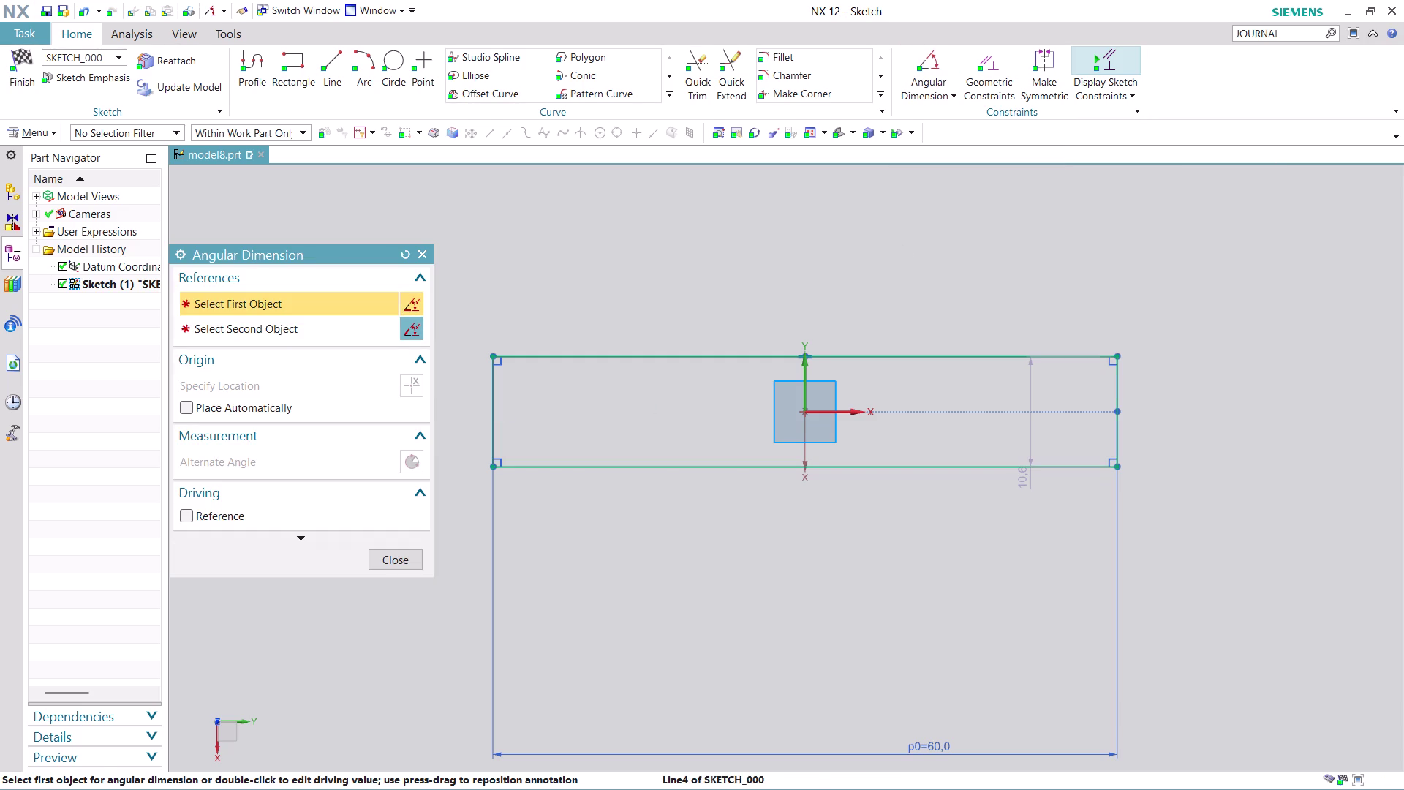
click(560, 462)
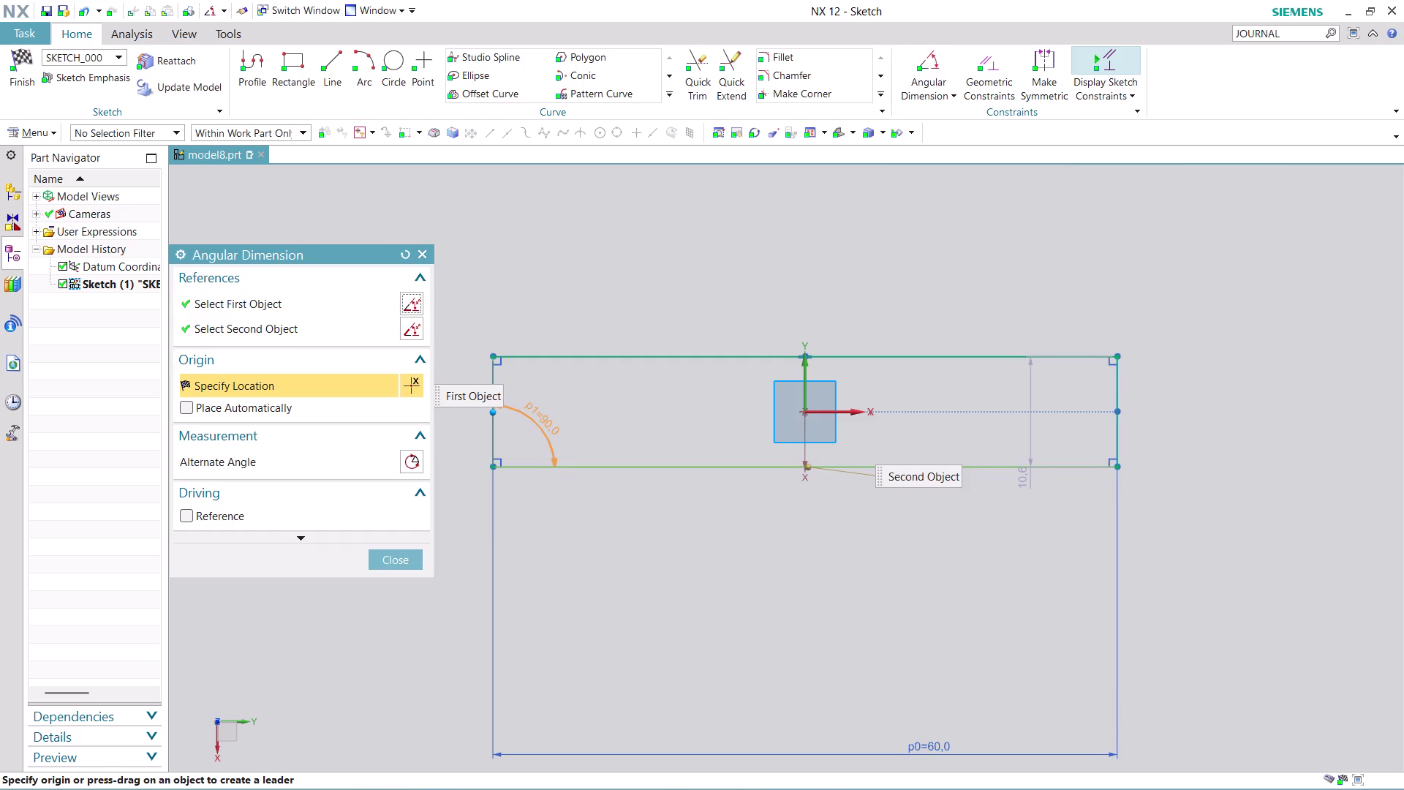
click(543, 418)
click(689, 450)
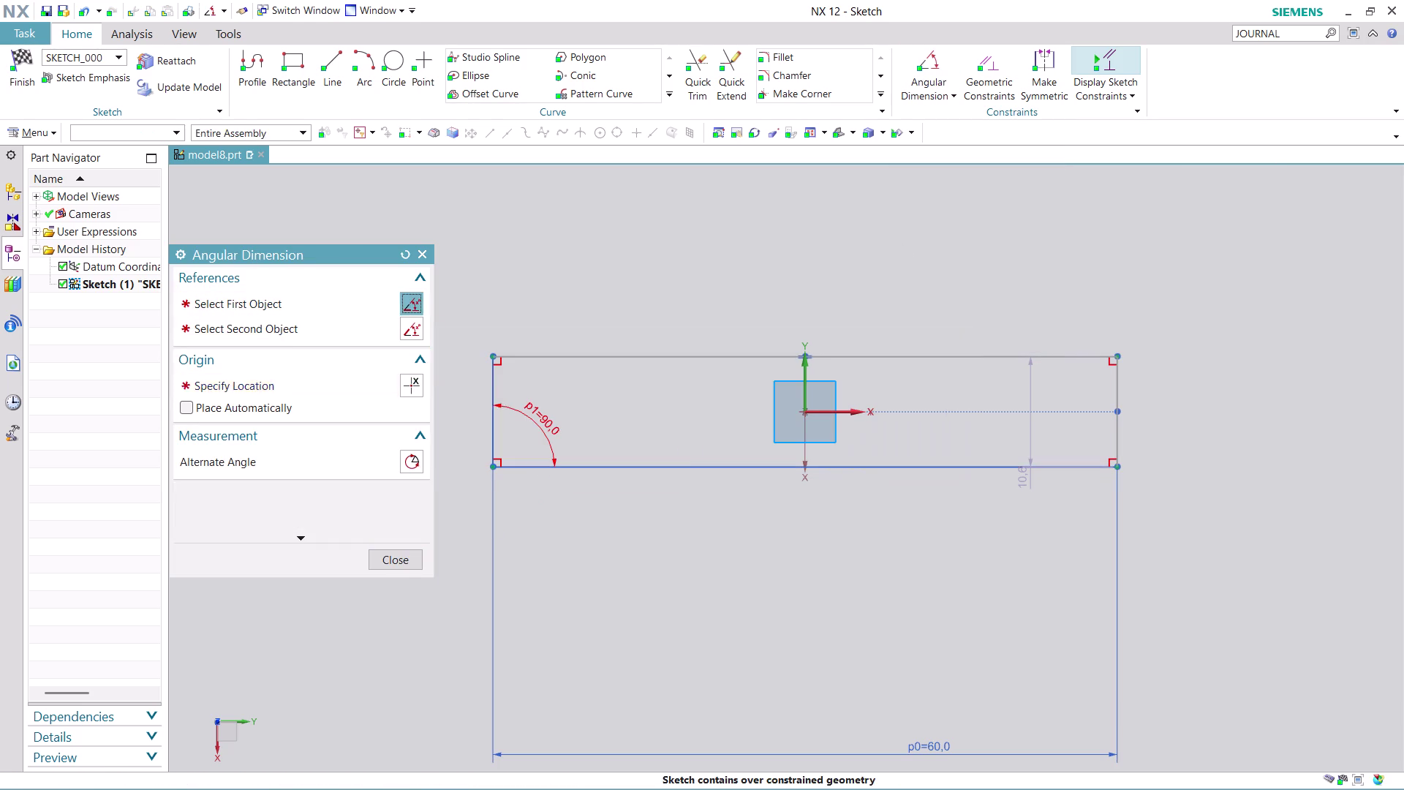
click(407, 551)
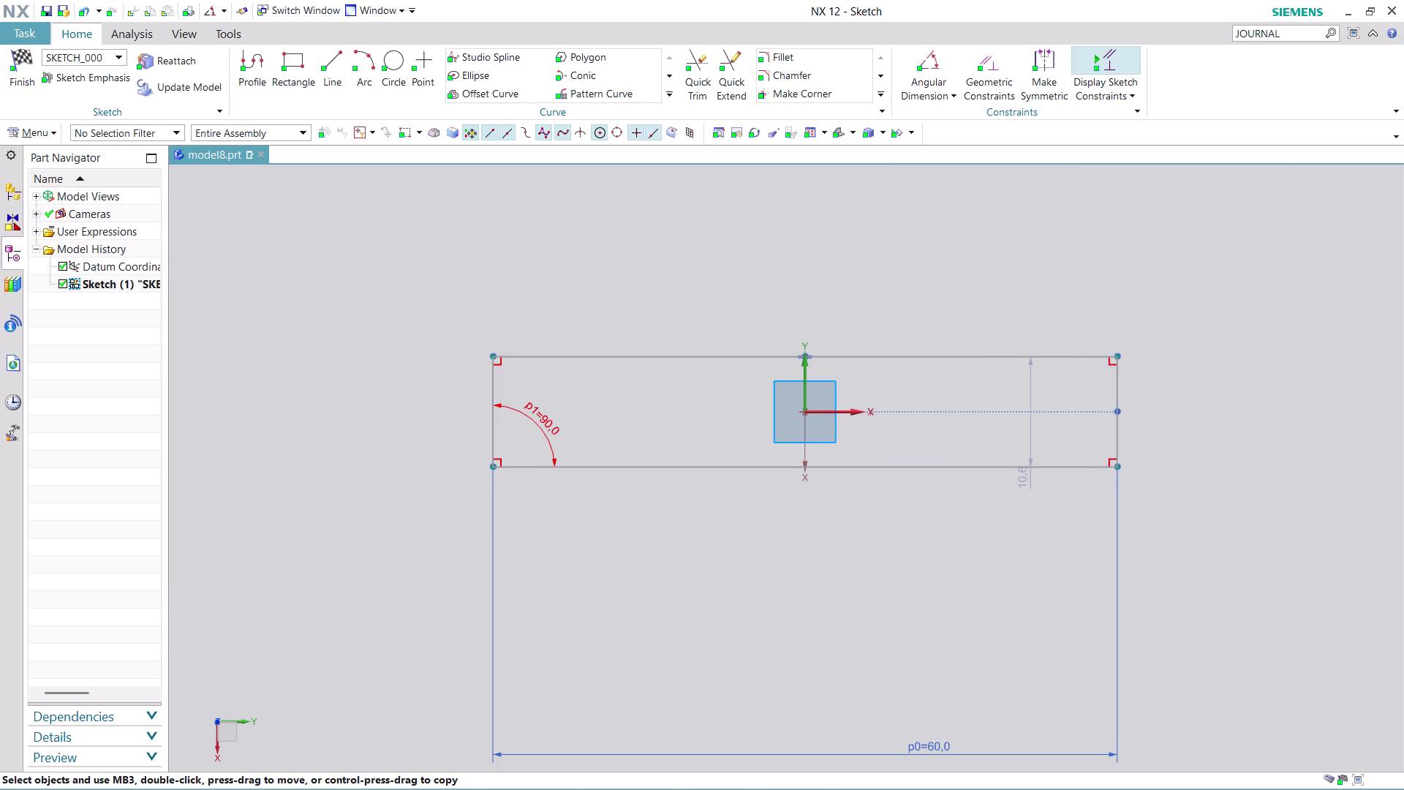
key(ctrl+z)
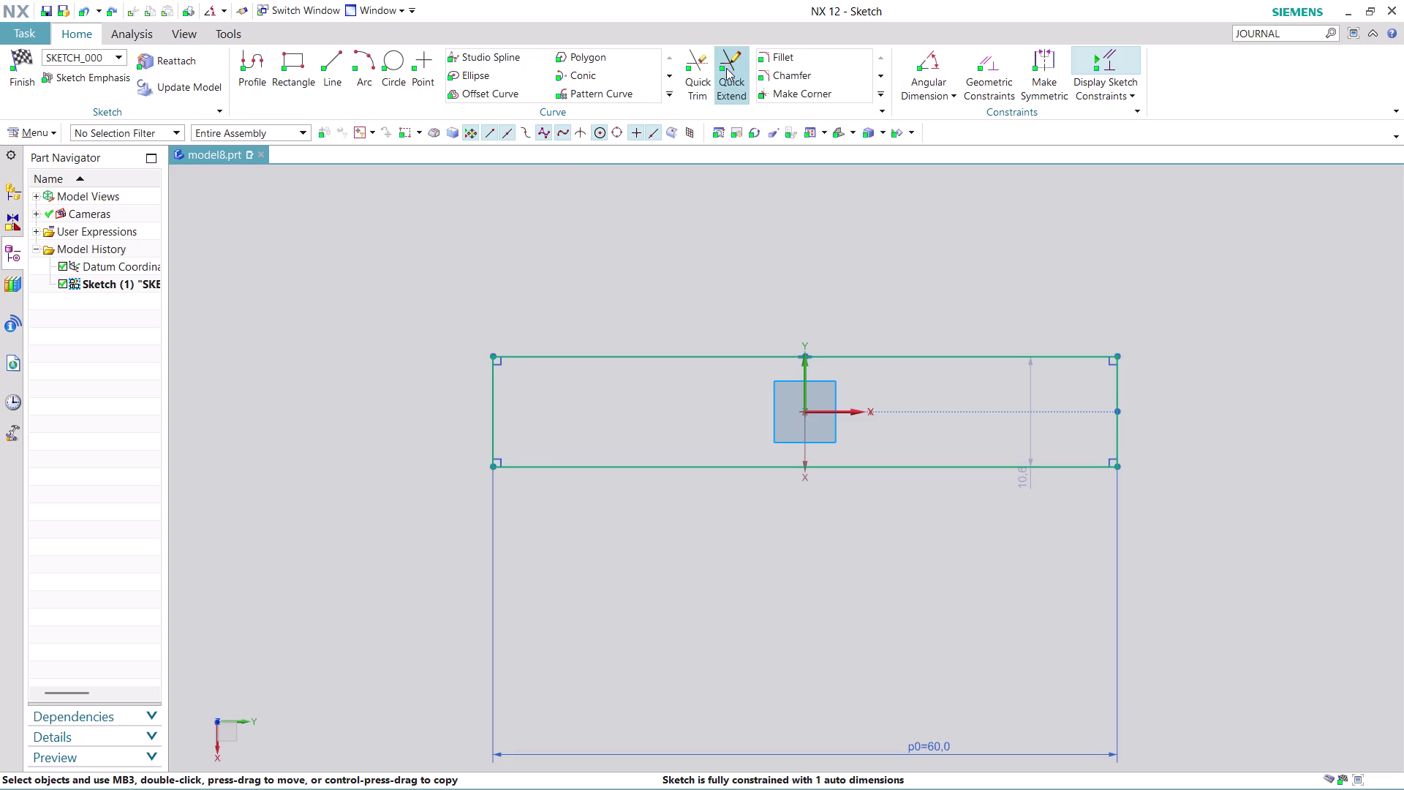
Trim away the rectangle's top edge.
click(707, 67)
click(671, 356)
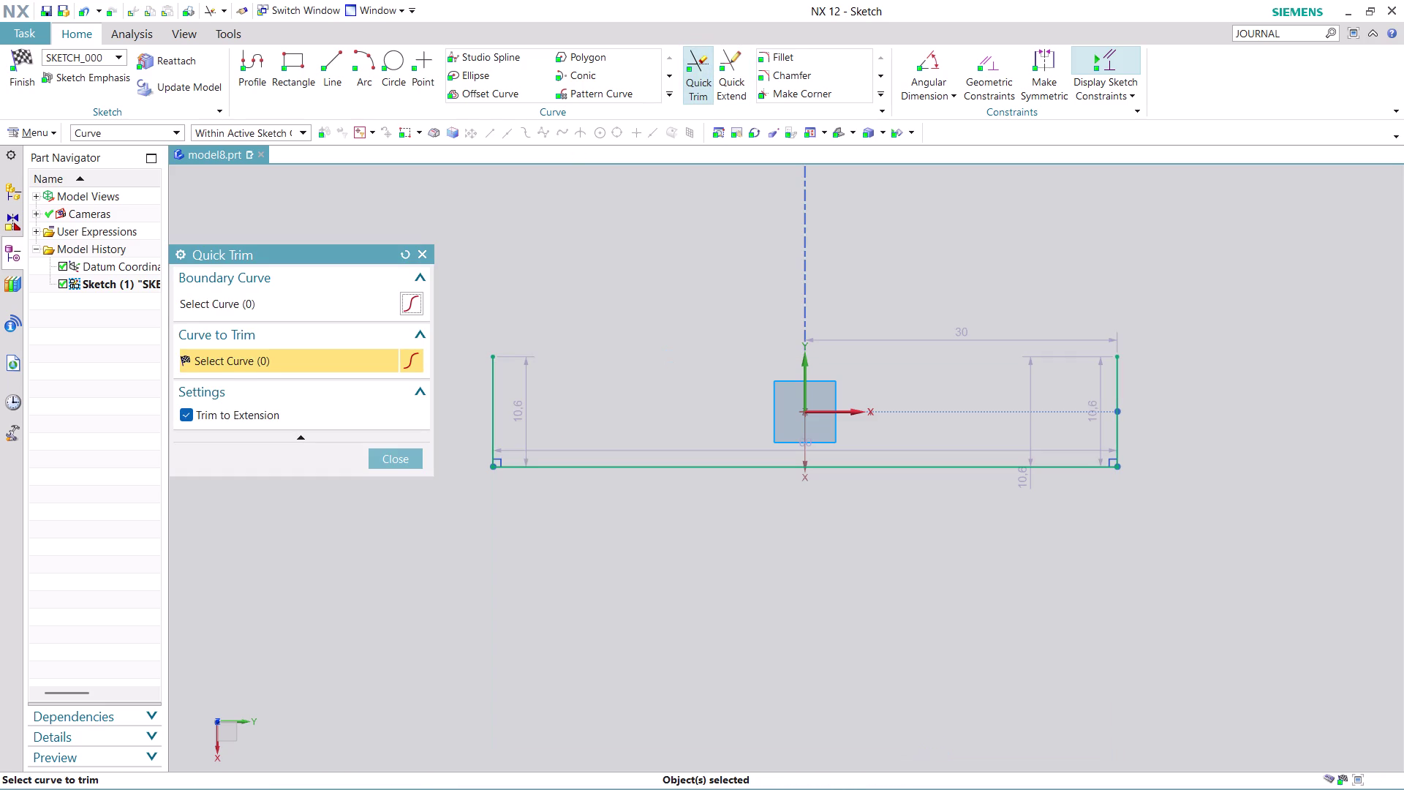
click(389, 460)
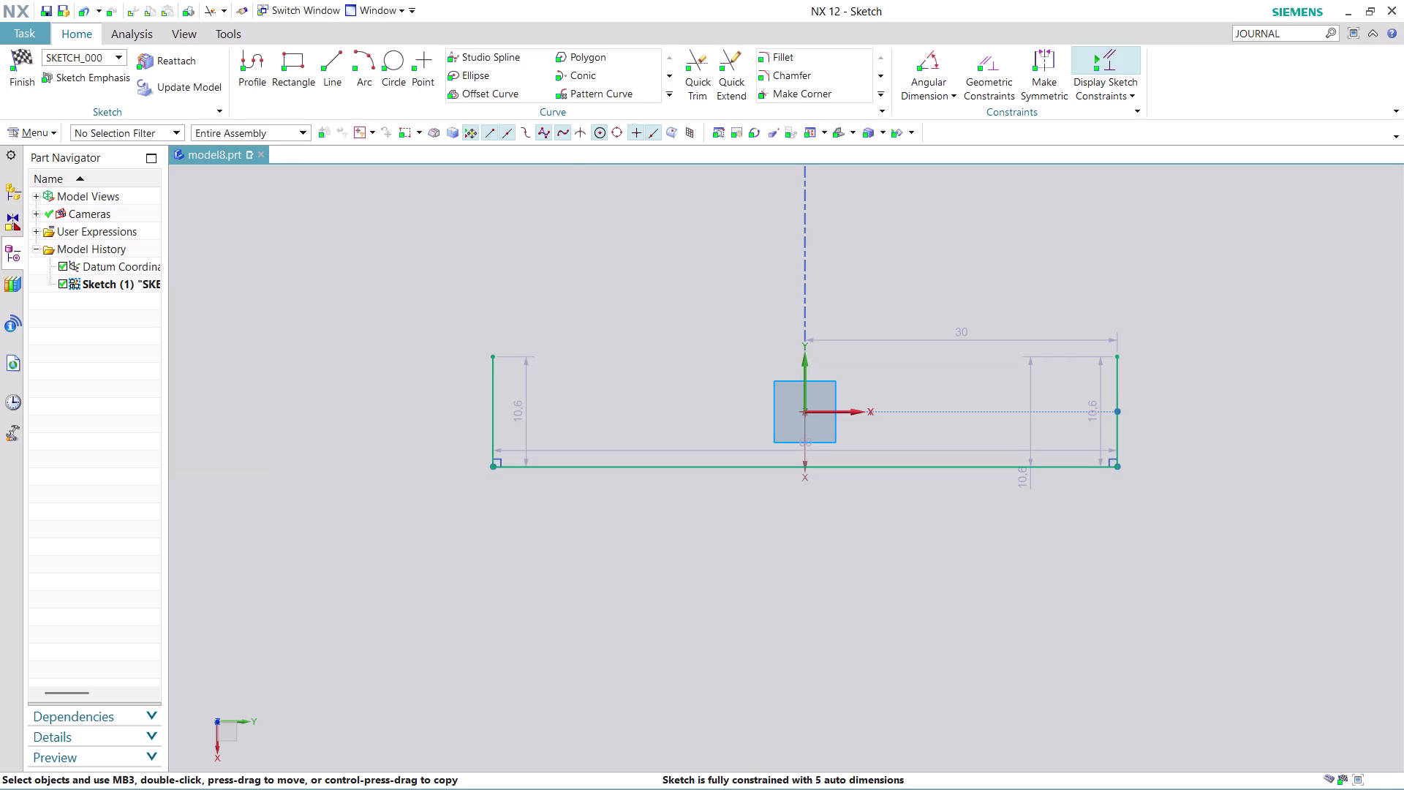
Add the left-to-bottom angle dimension again, dismissing the overconstraint warning.
click(941, 61)
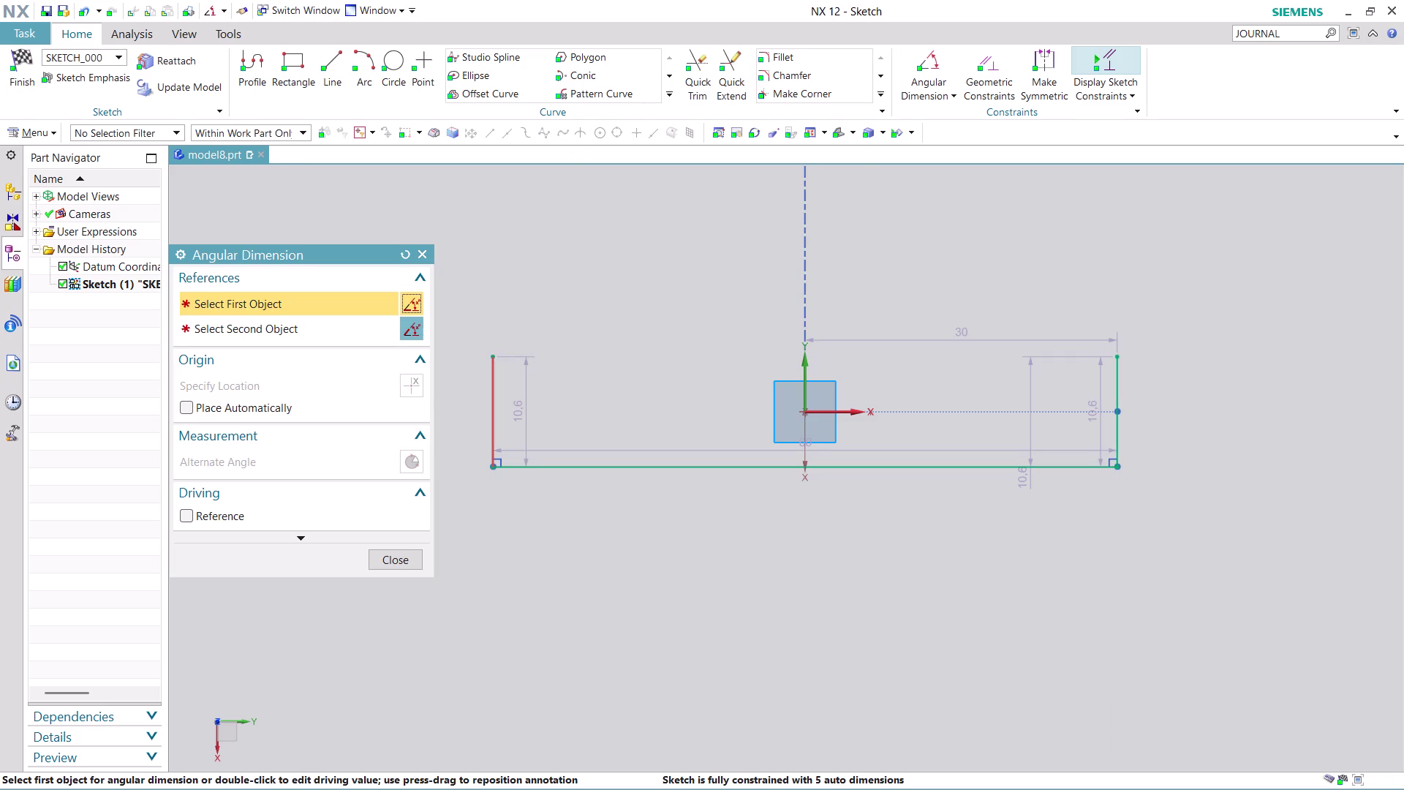
click(496, 412)
click(561, 465)
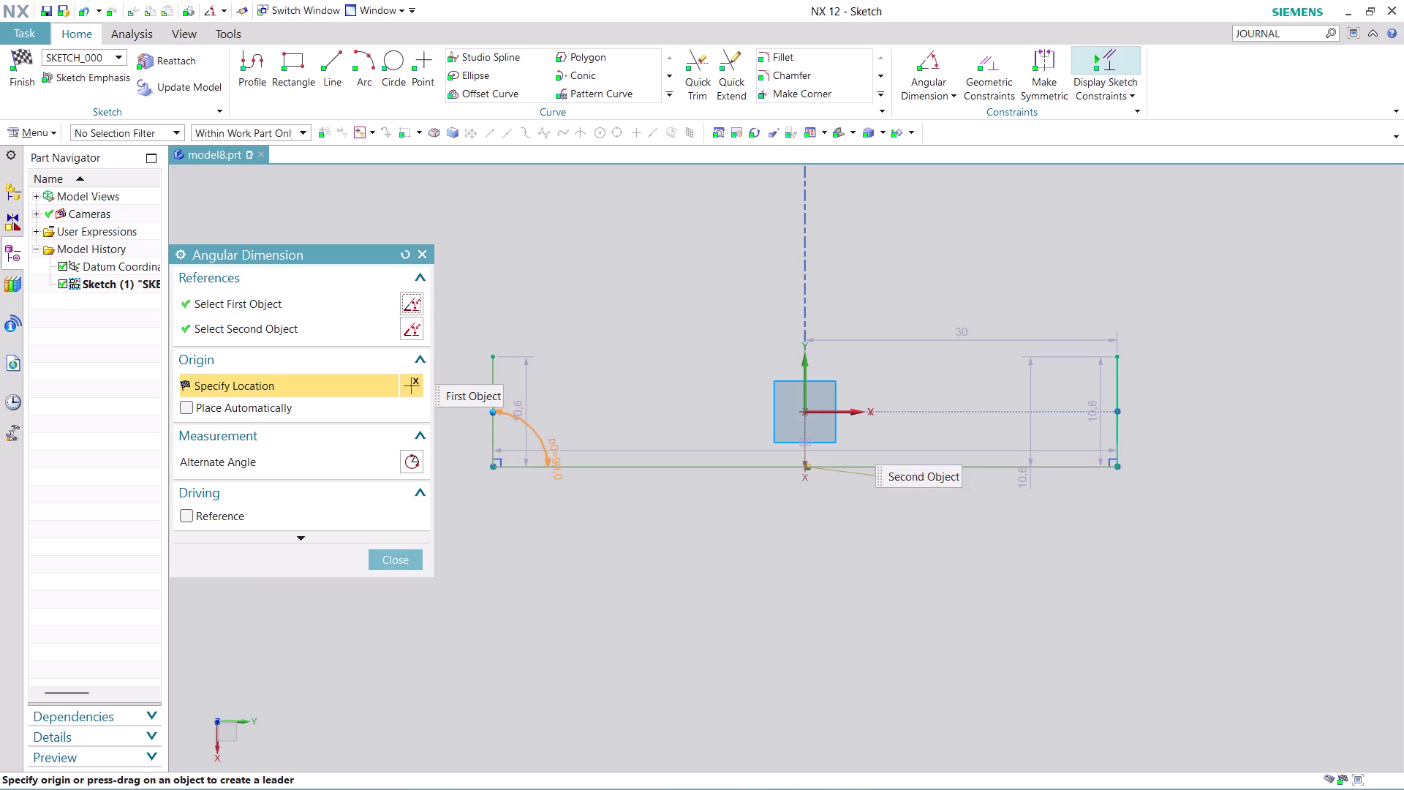
click(541, 424)
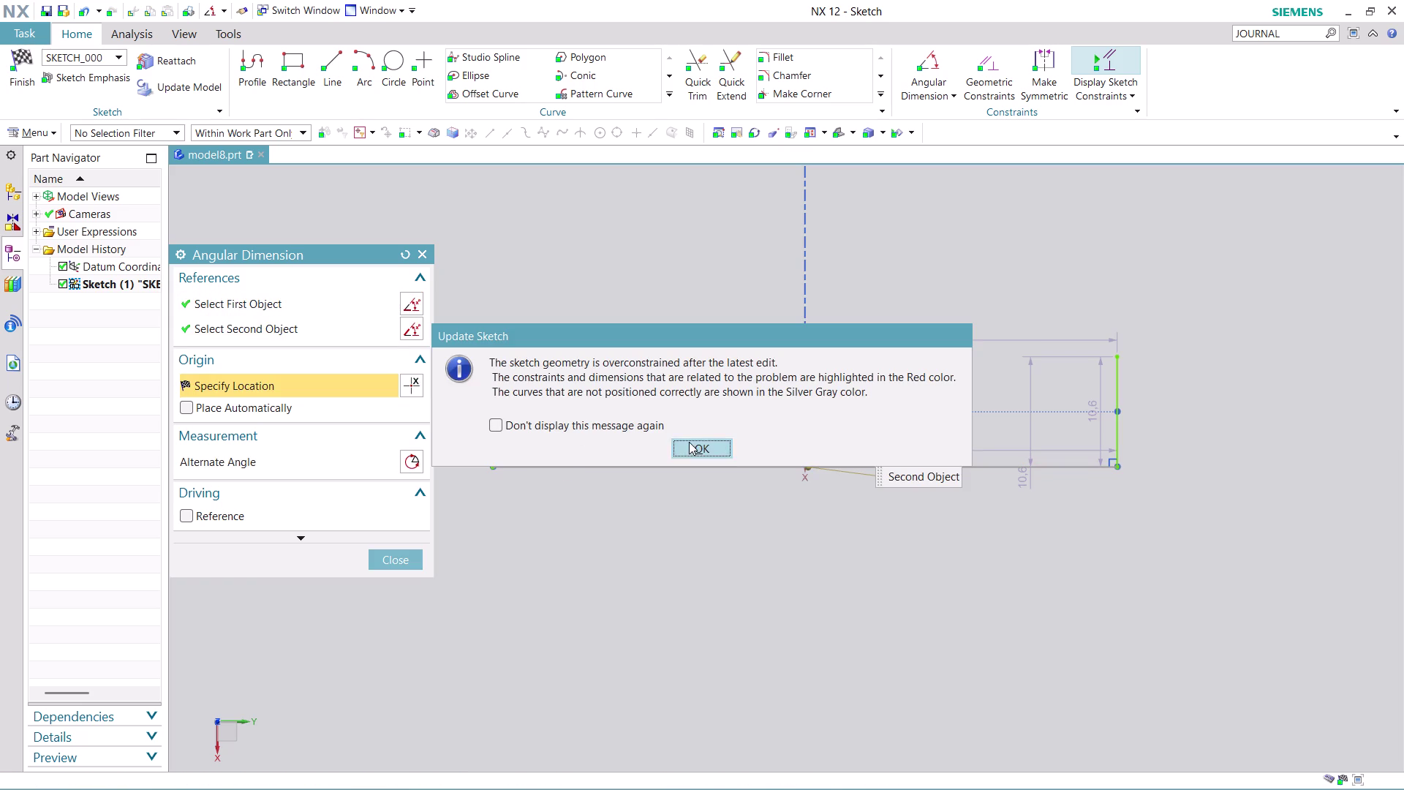
click(692, 444)
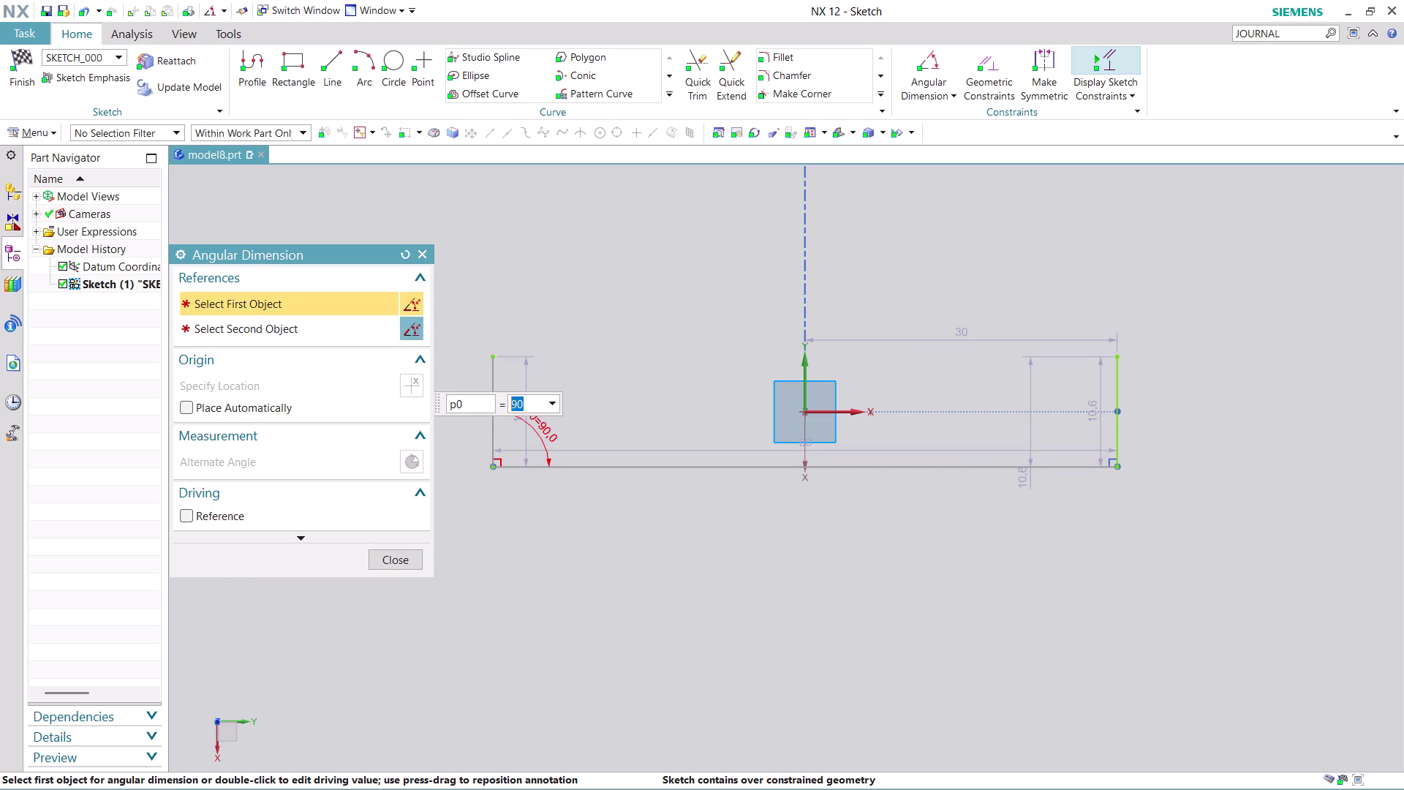
scroll(up, 3)
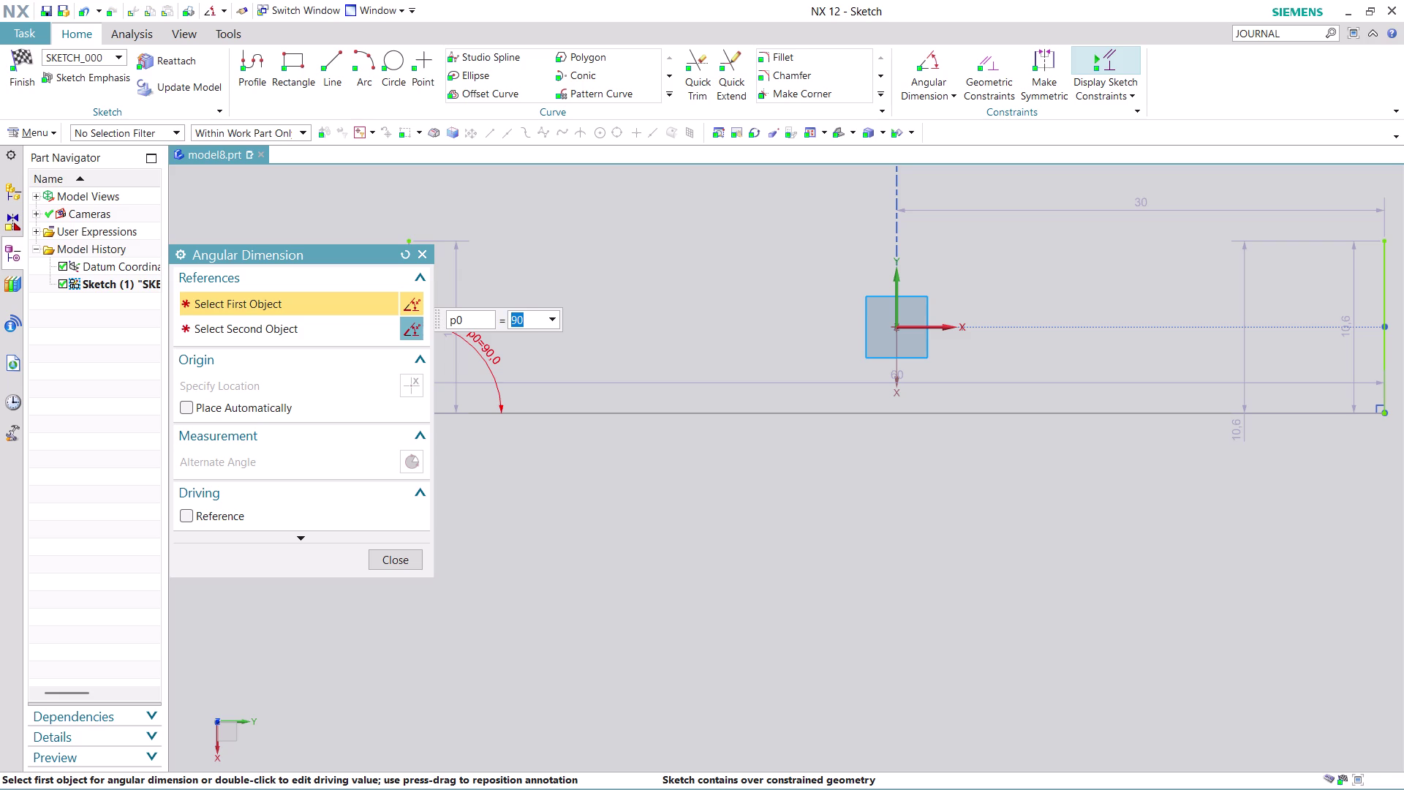
key(ctrl+z)
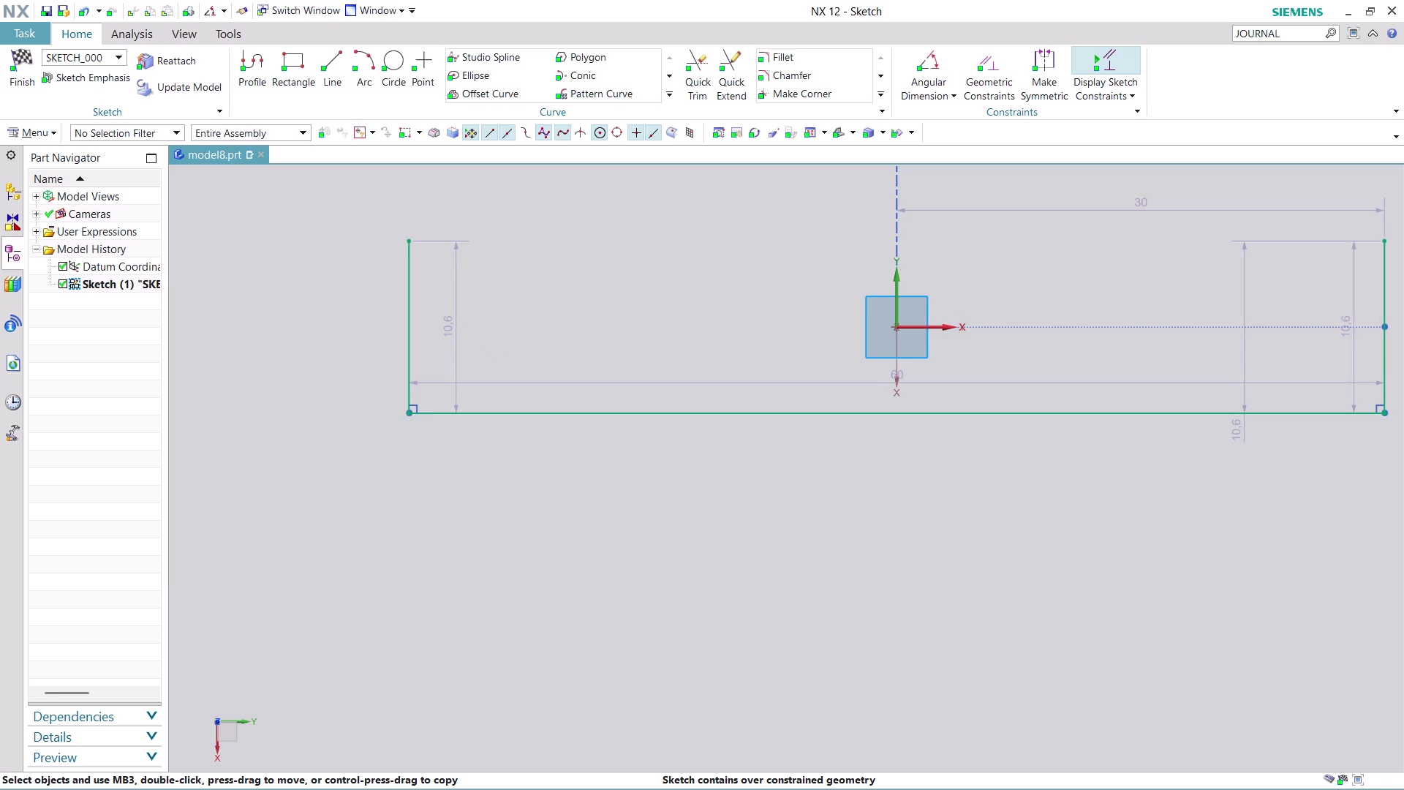
Undo back to remove the old rectangle and its dimensions.
key(ctrl+z)
scroll(down, 3)
scroll(up, 3)
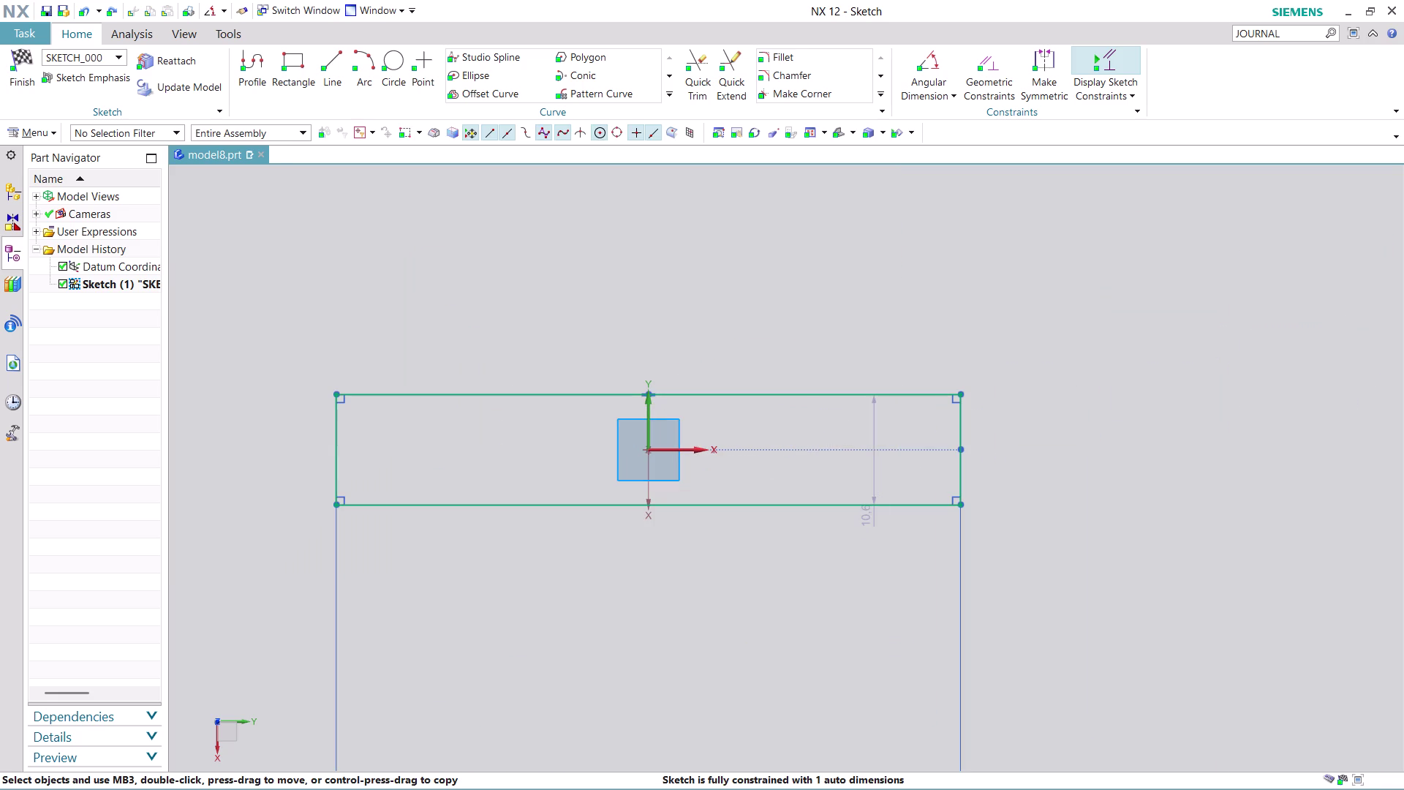
key(ctrl+z)
key(ctrl+z)
key(ctrl+z)
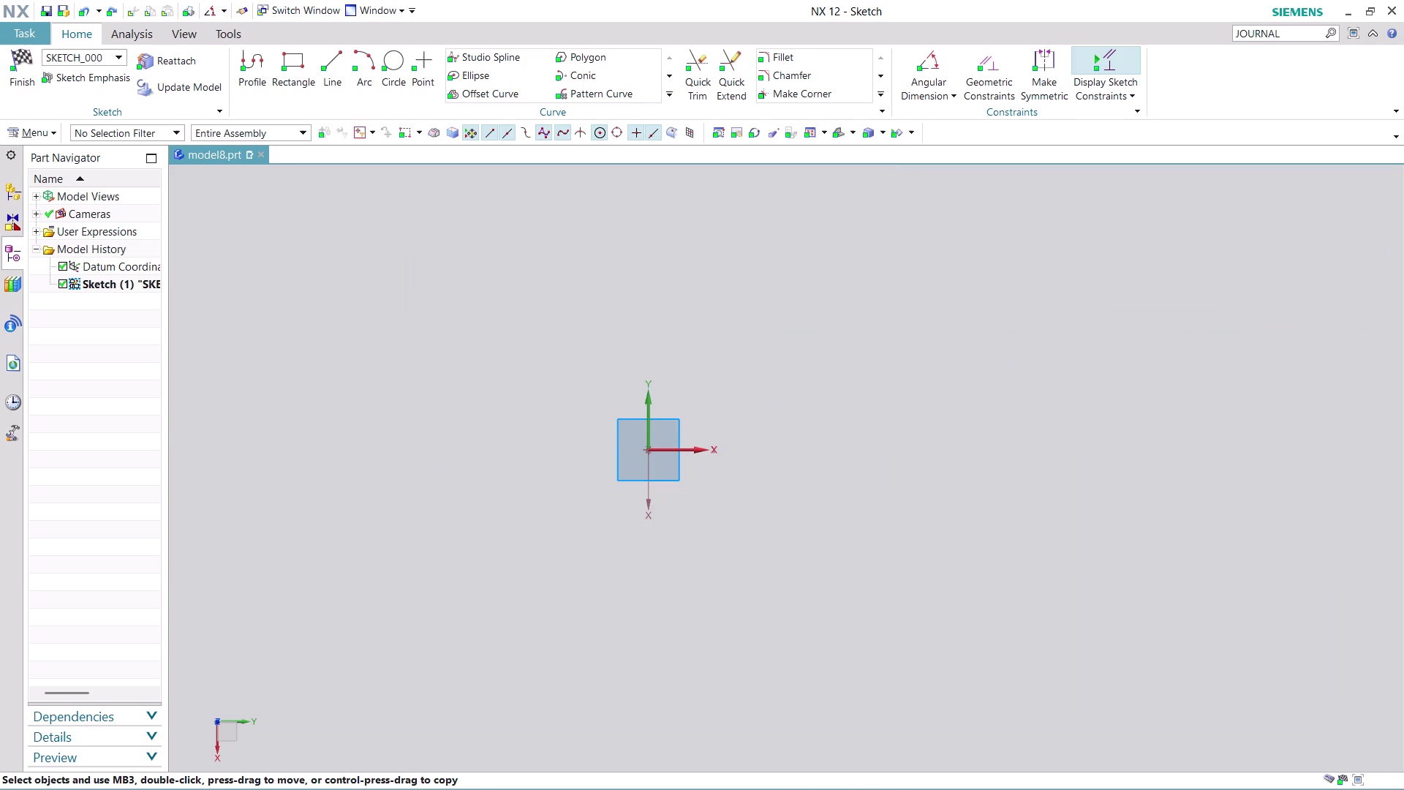
Draw an open U profile from lines of 15, 70 and 15.
click(252, 62)
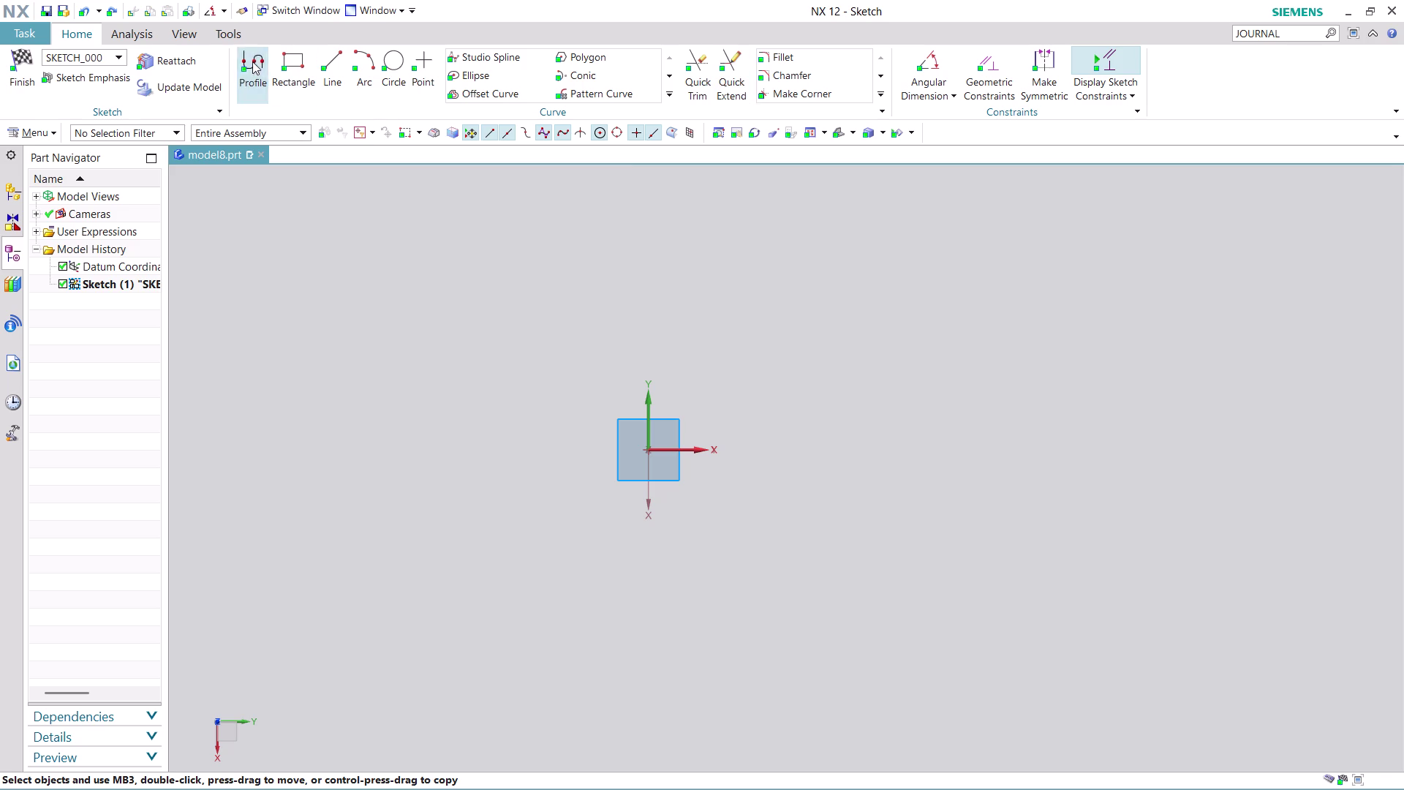
click(328, 360)
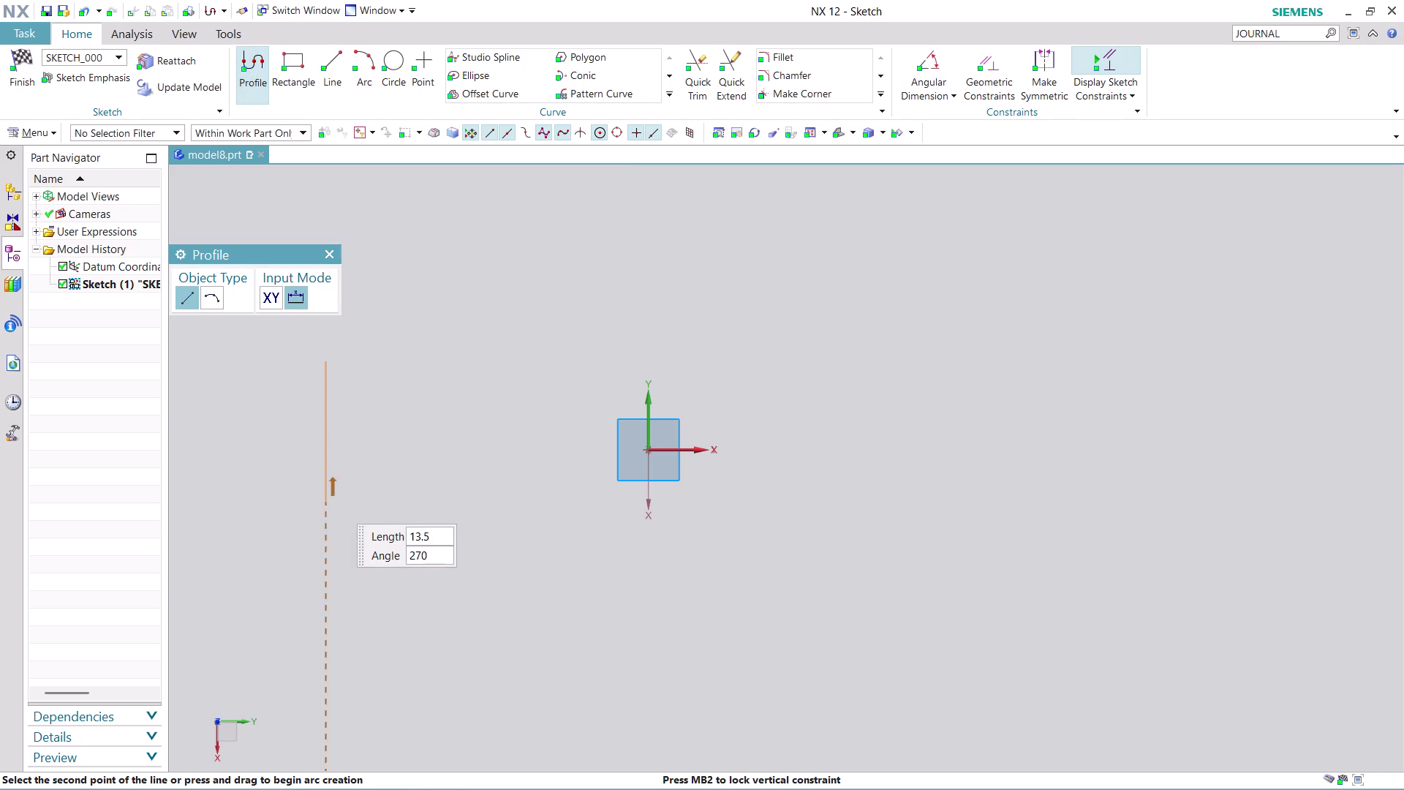
click(325, 520)
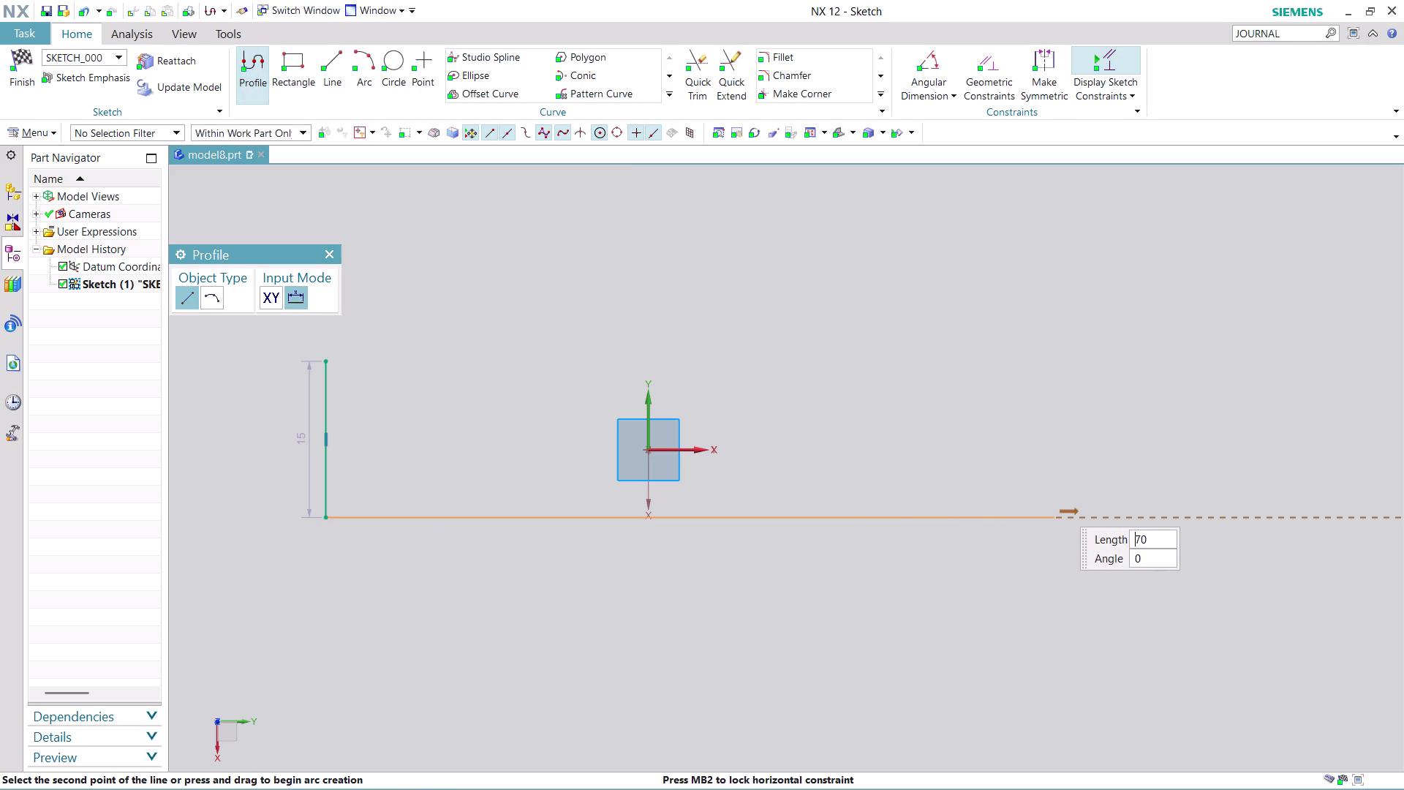
click(1056, 503)
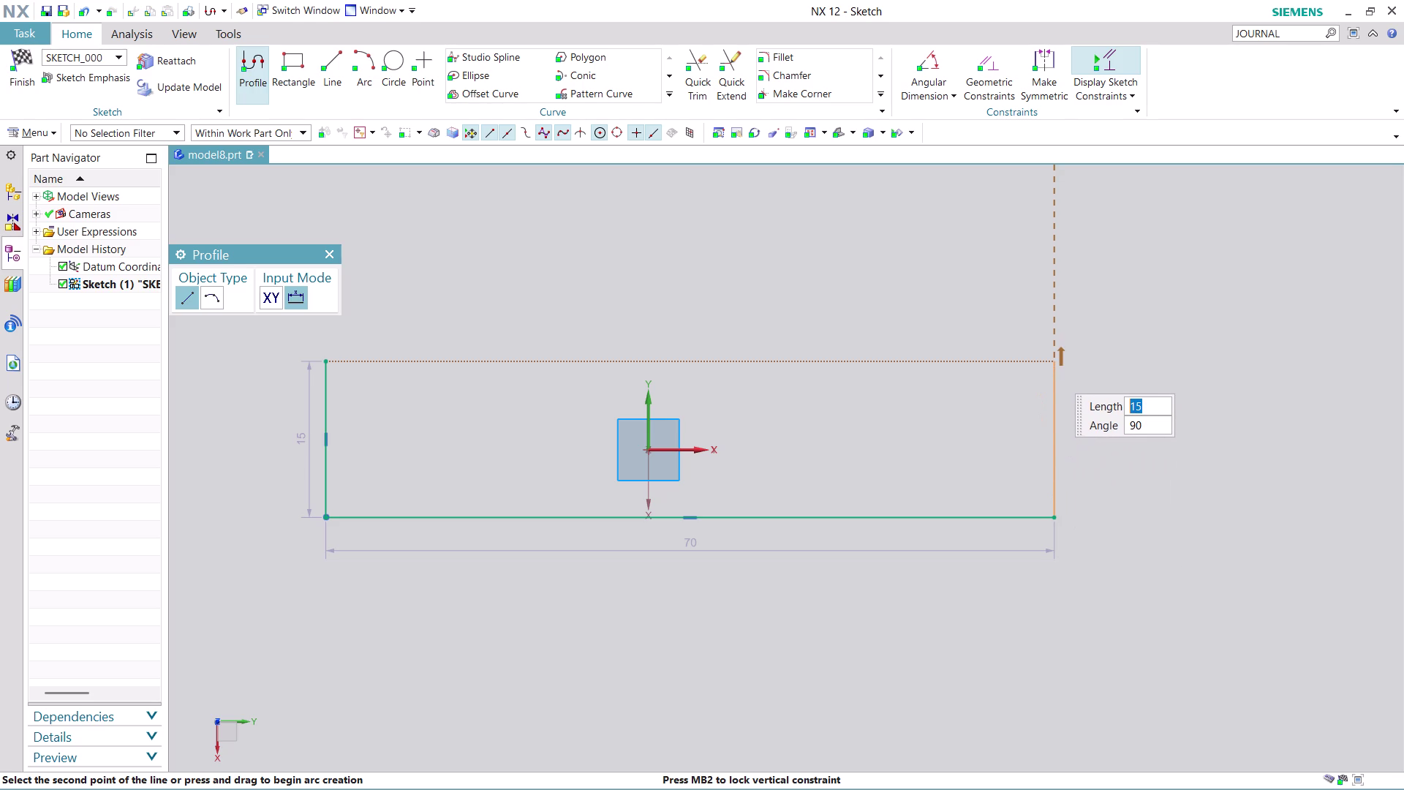
click(1050, 369)
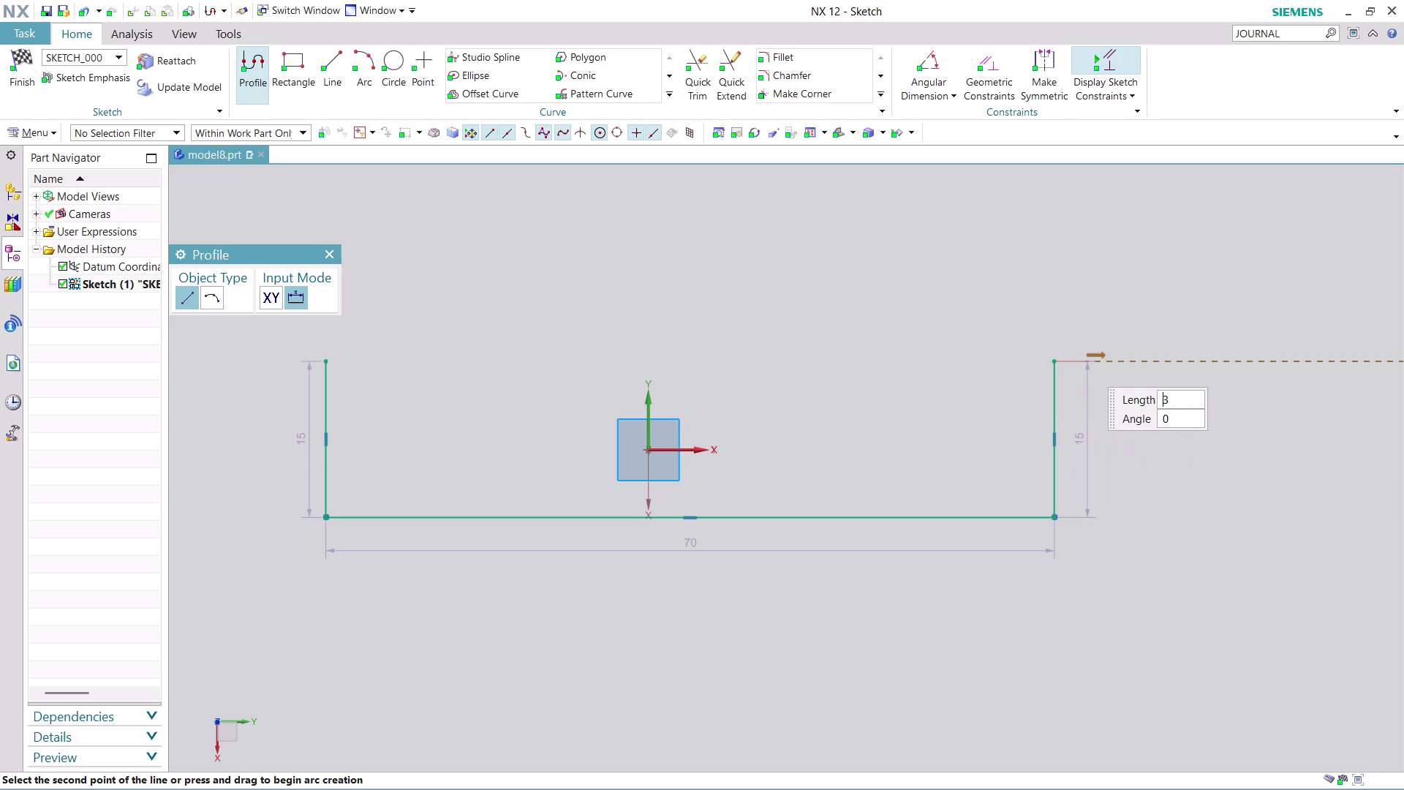
key(Escape)
key(Escape)
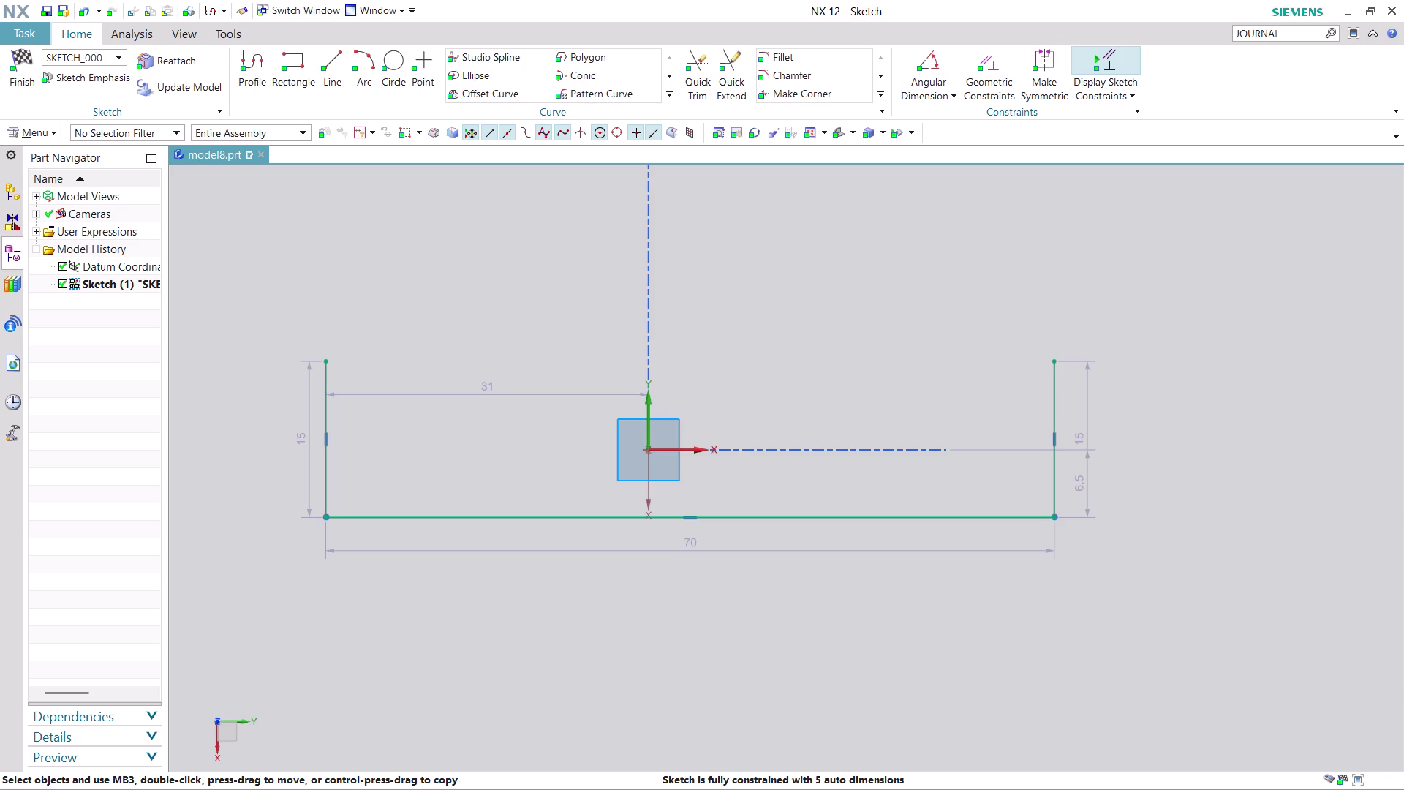
Change the U-profile's 70 bottom dimension to 60.
double_click(692, 544)
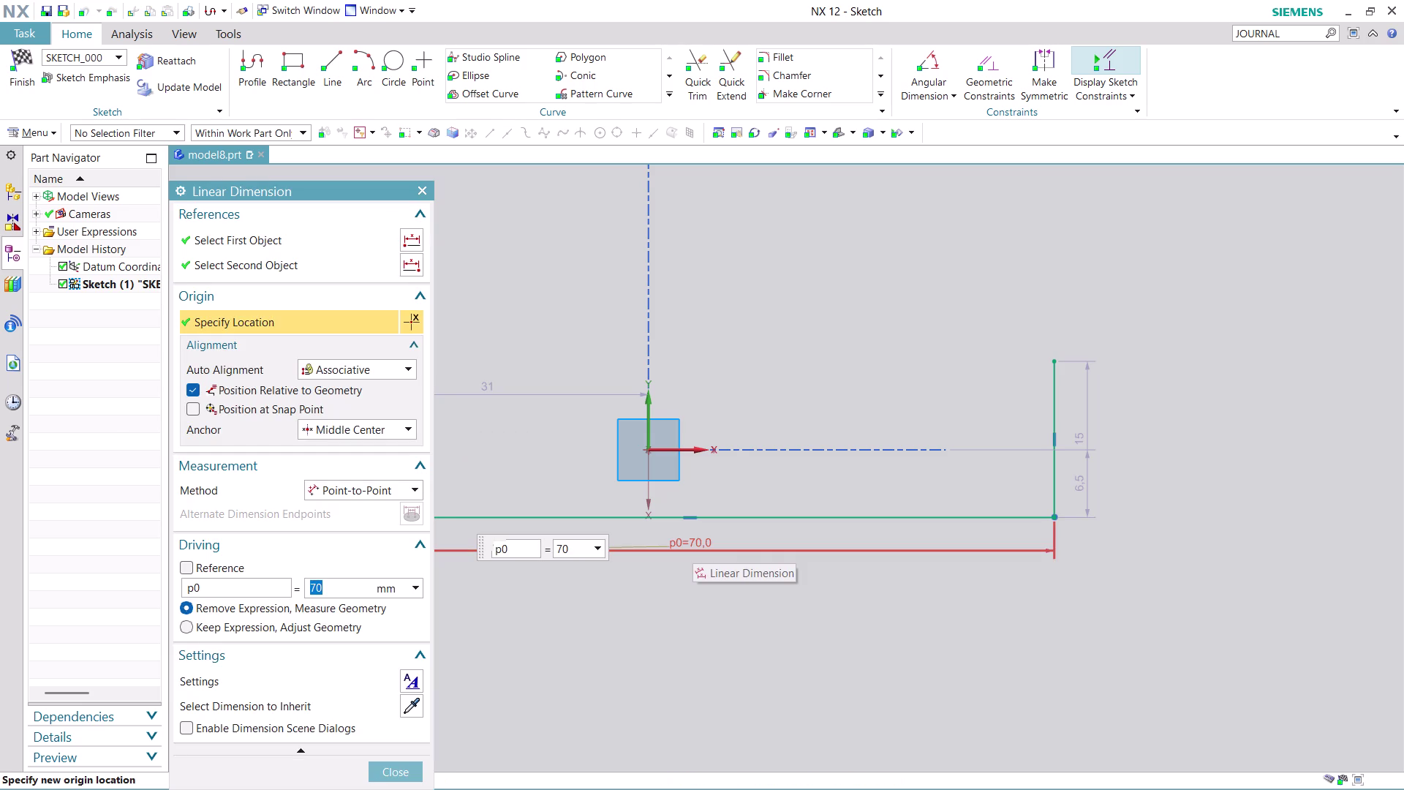
text(60)
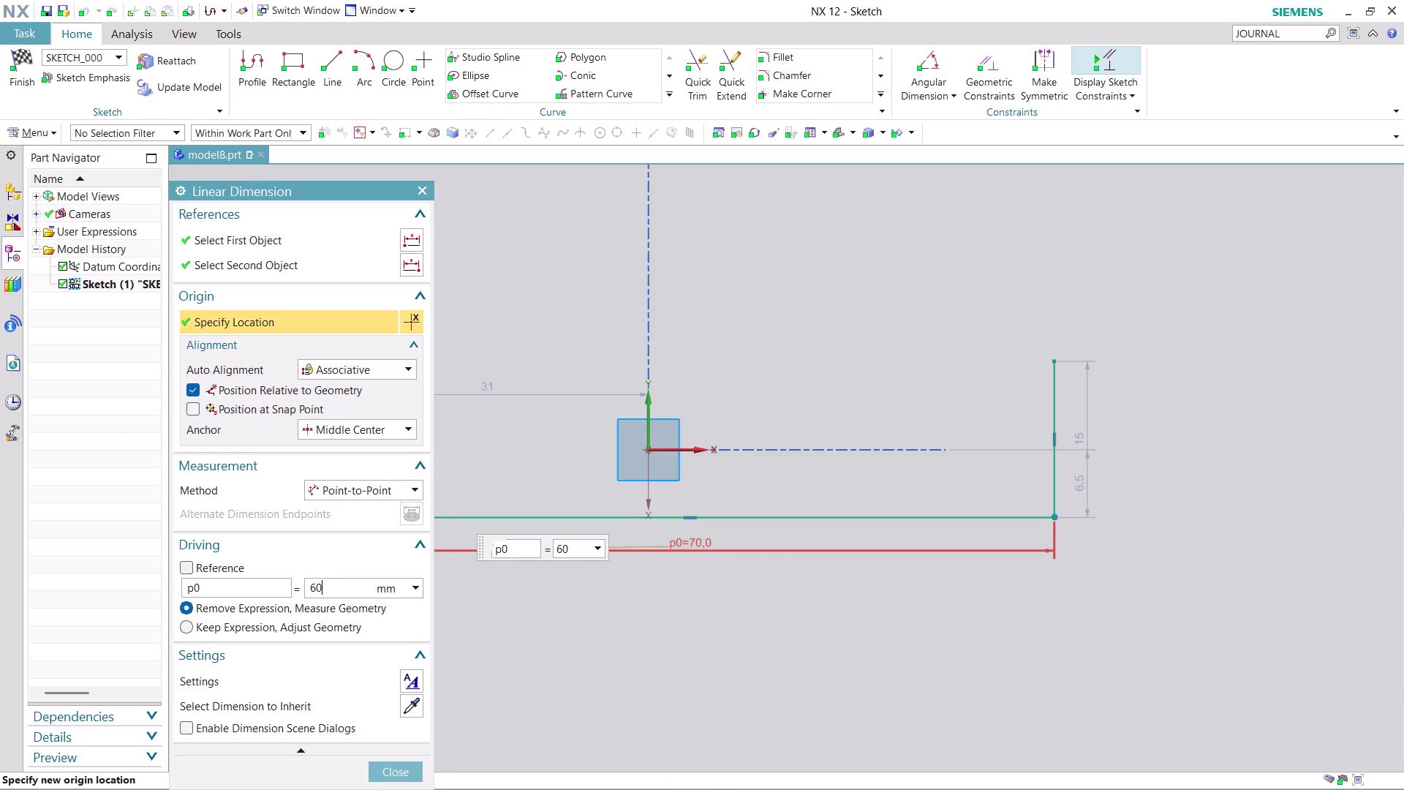
key(Return)
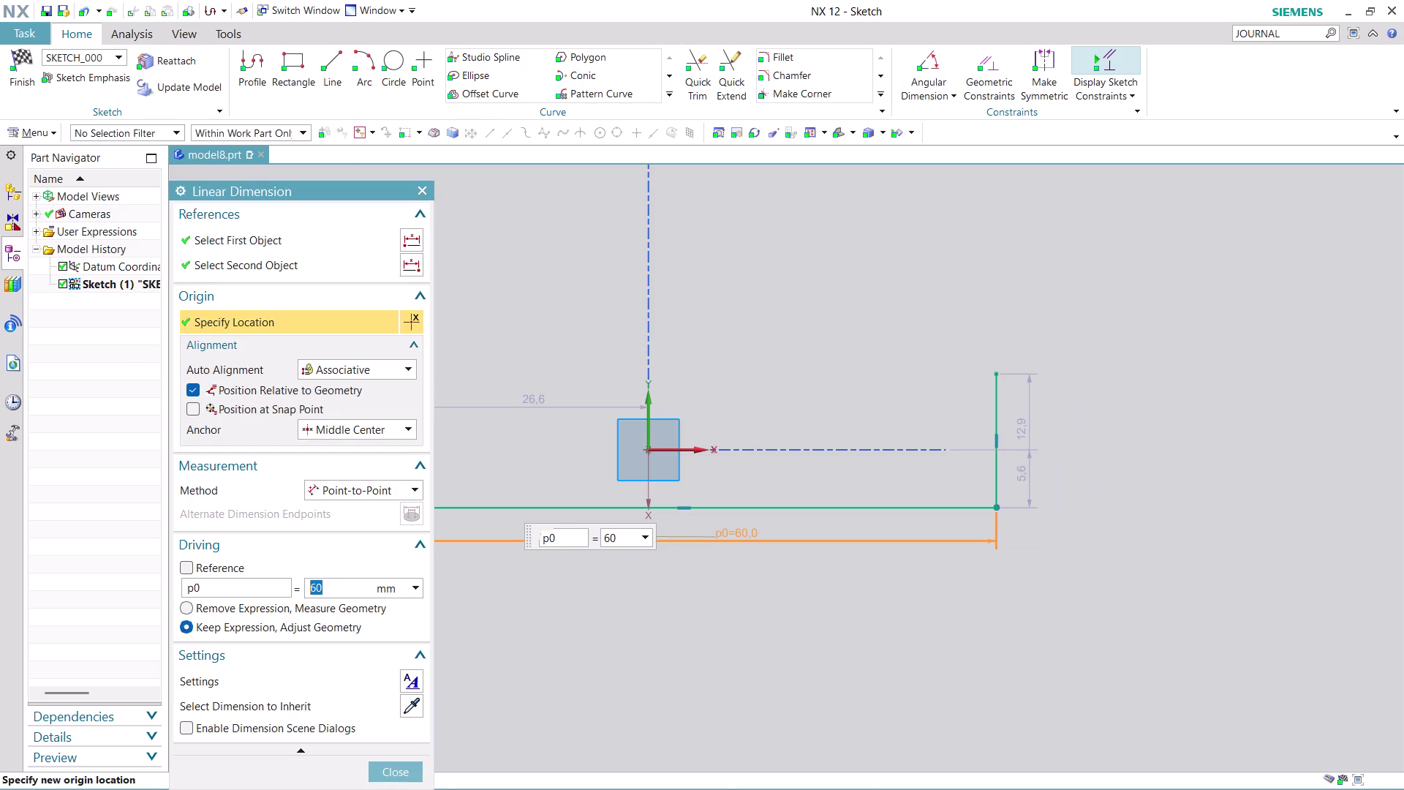
click(398, 772)
scroll(up, 3)
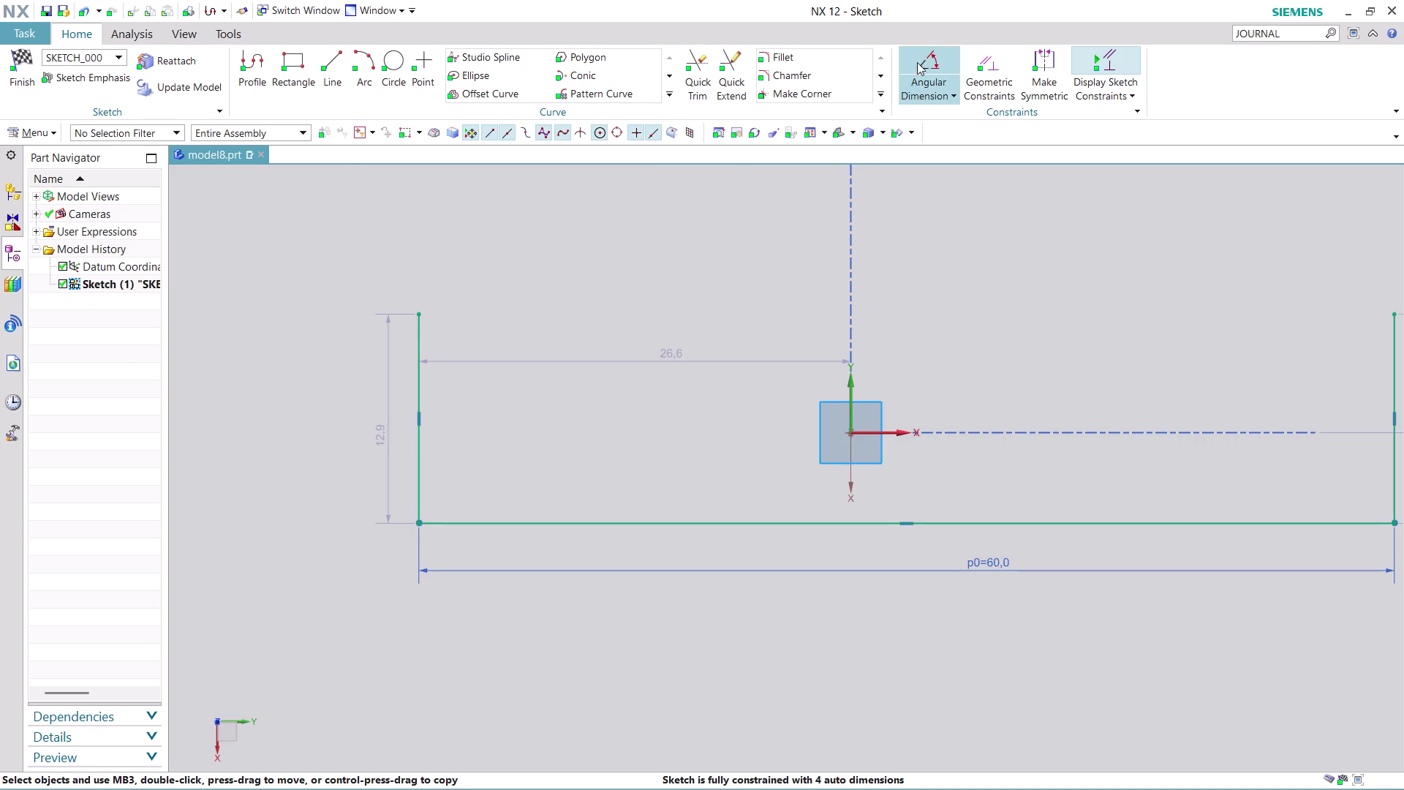
Add a left-side-to-bottom angle dimension, accepting the overconstraint warning.
click(936, 69)
scroll(down, 3)
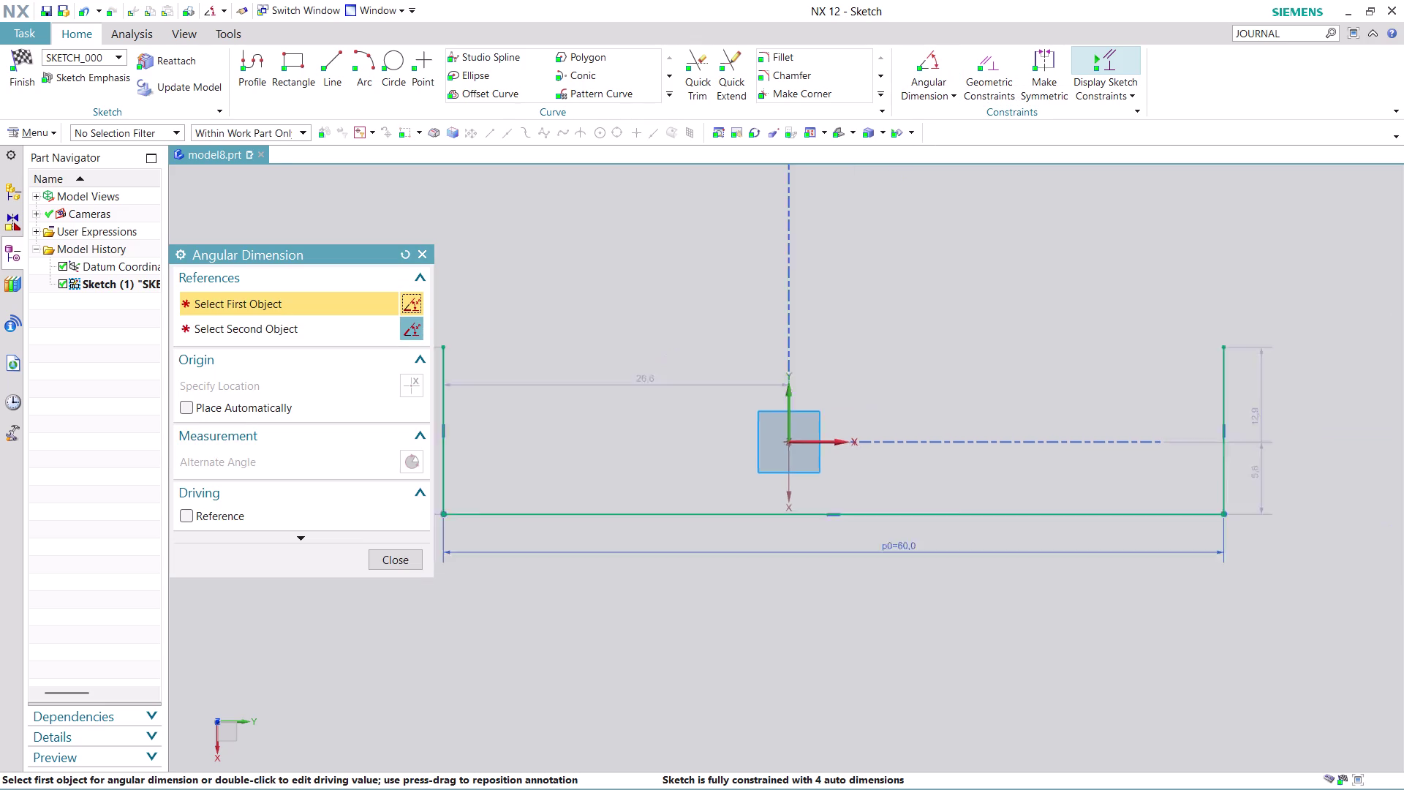
scroll(down, 3)
scroll(up, 3)
scroll(up, 3)
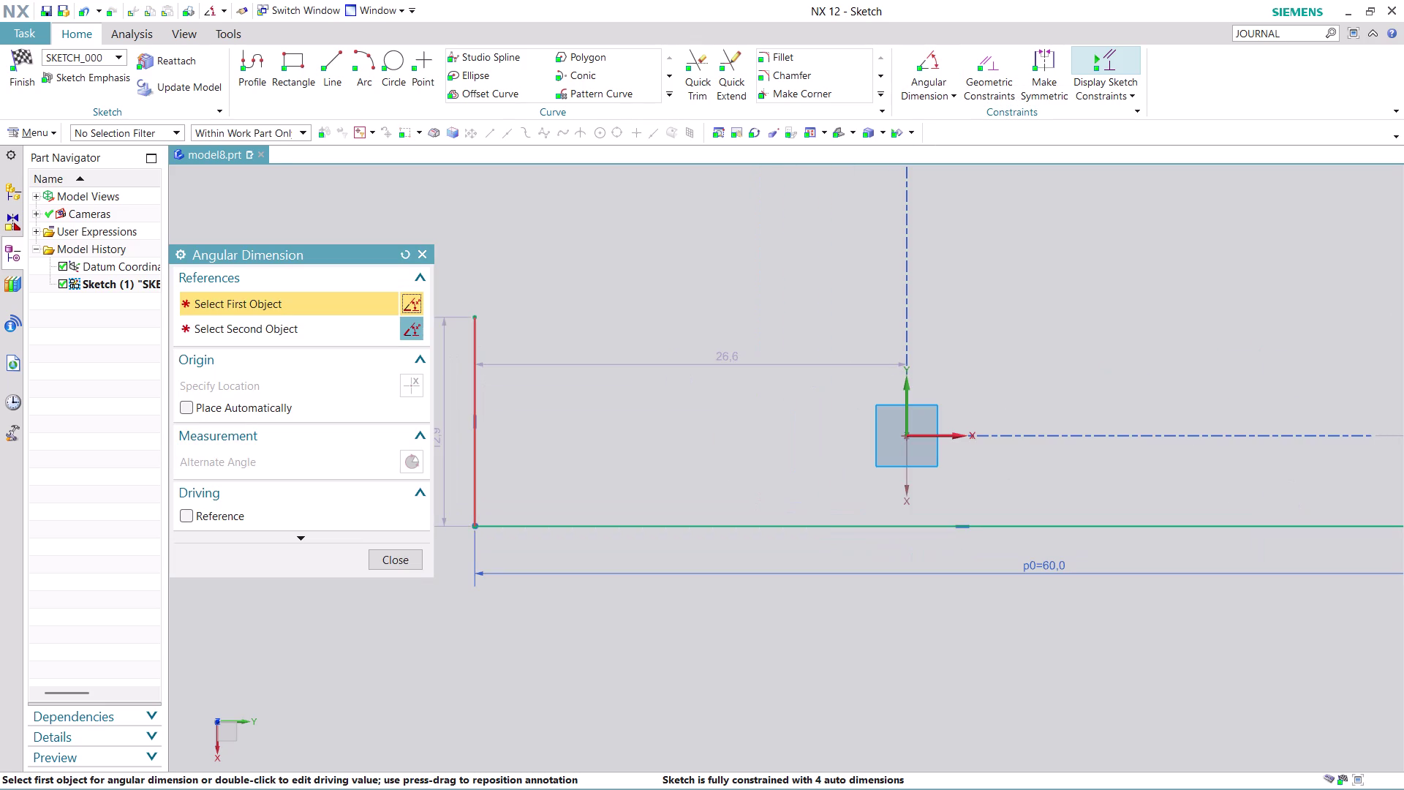
click(473, 454)
click(524, 531)
click(525, 473)
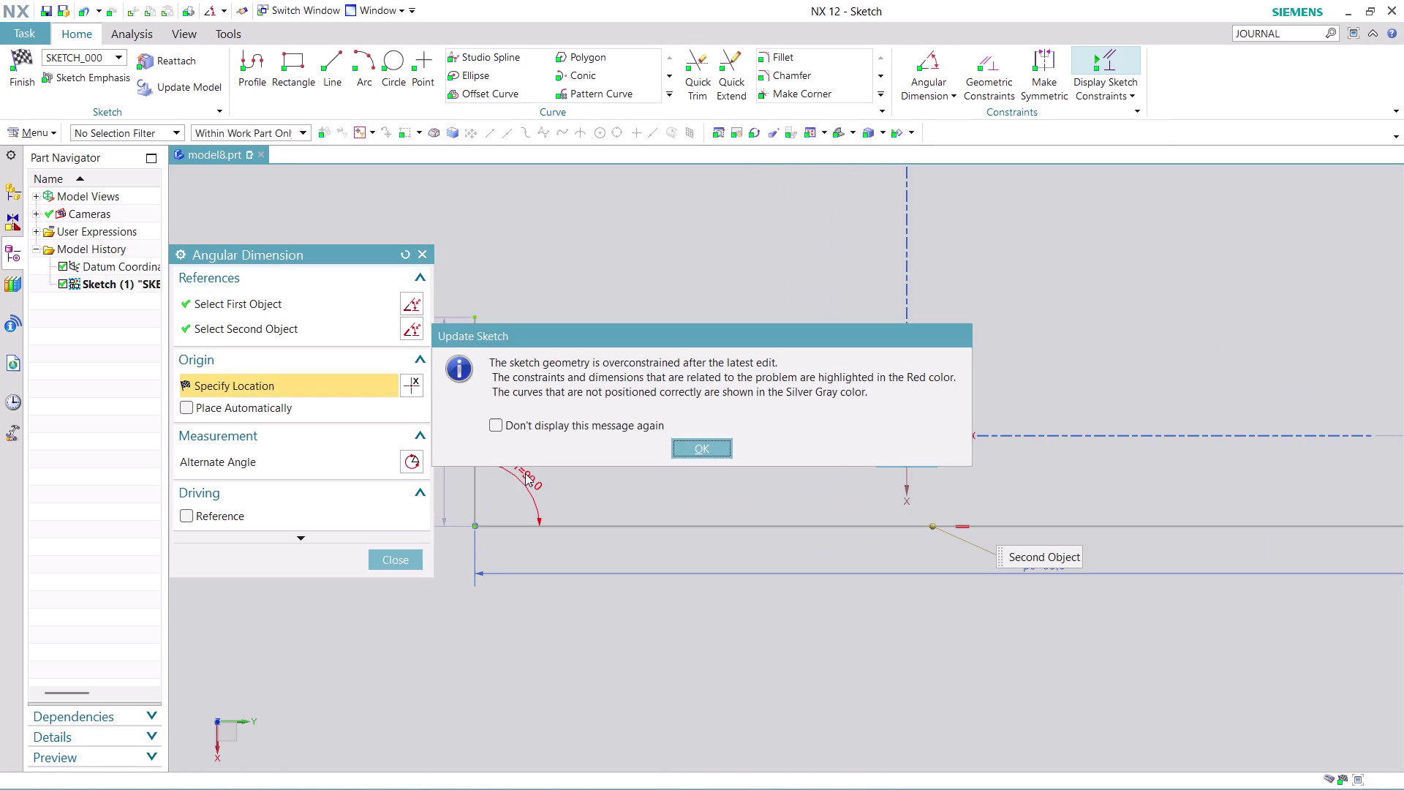
click(704, 444)
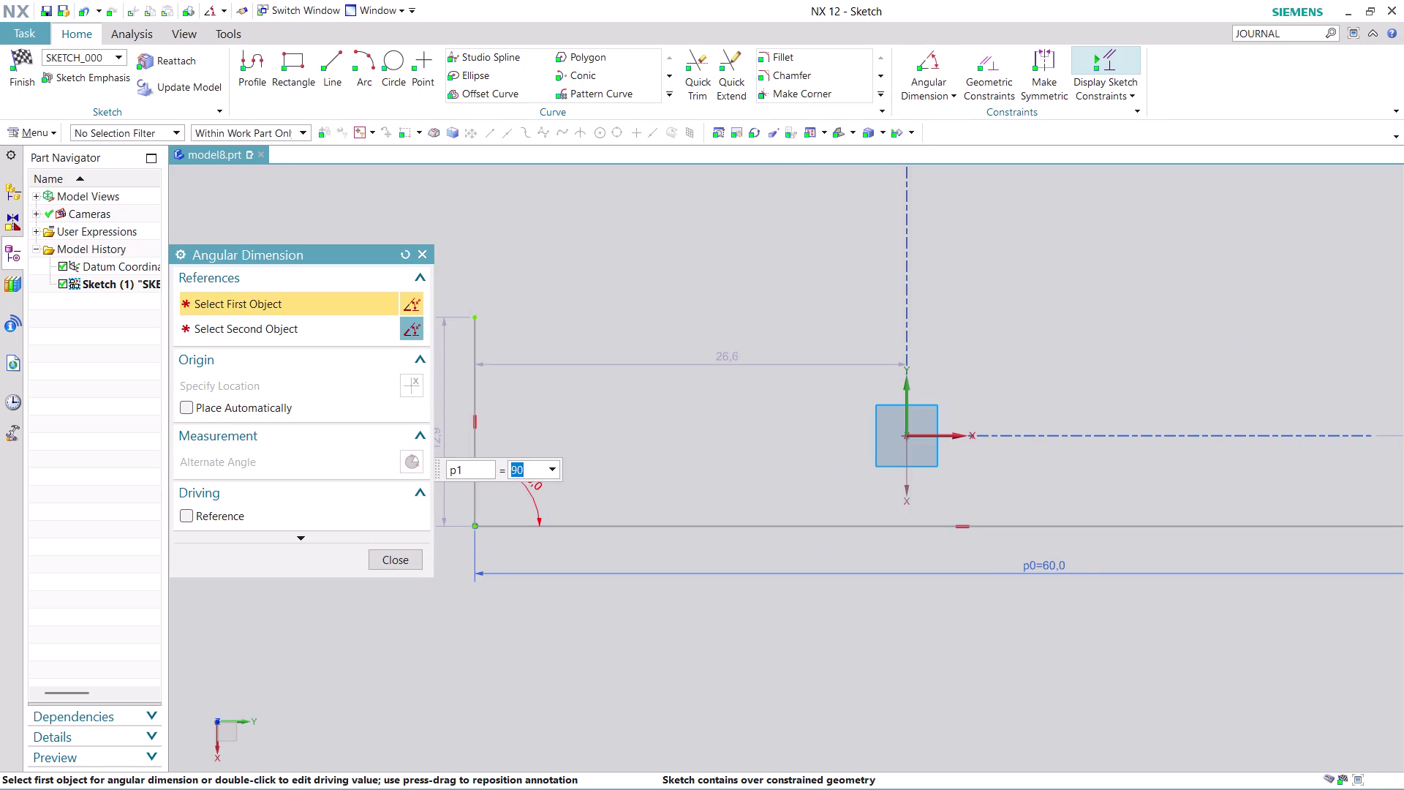
click(394, 564)
Undo the angle dimension and the width change, restoring the 70 width.
scroll(down, 3)
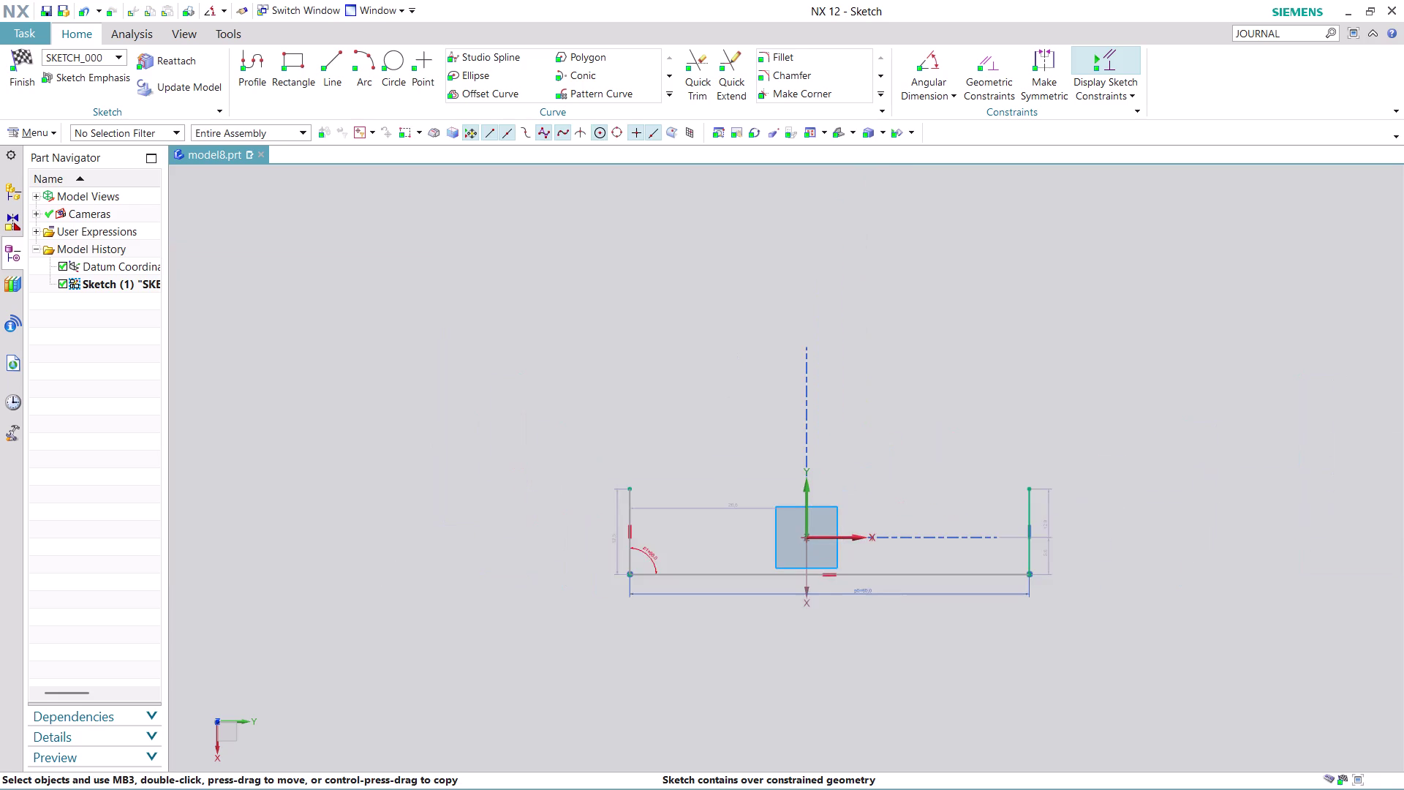
scroll(up, 3)
key(ctrl+z)
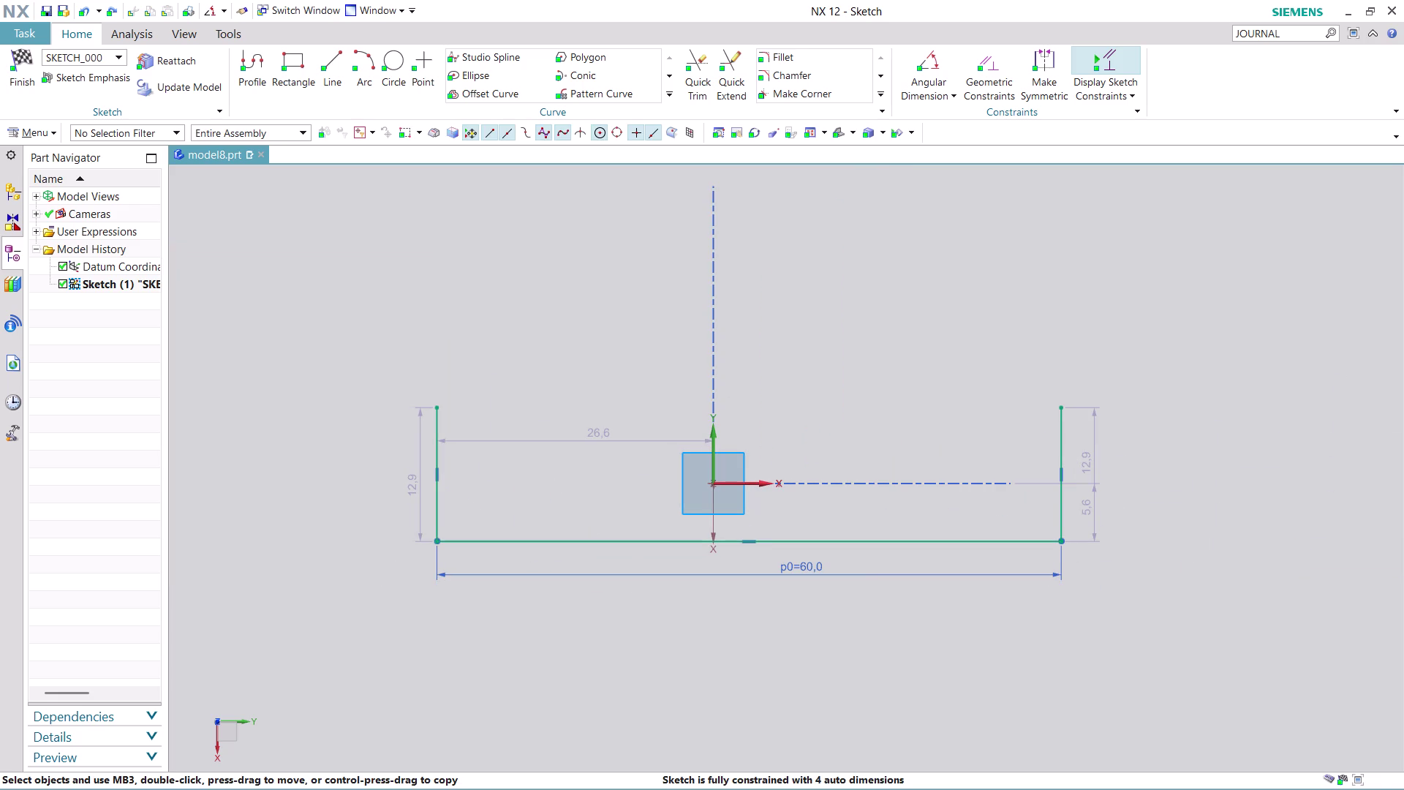
key(ctrl+z)
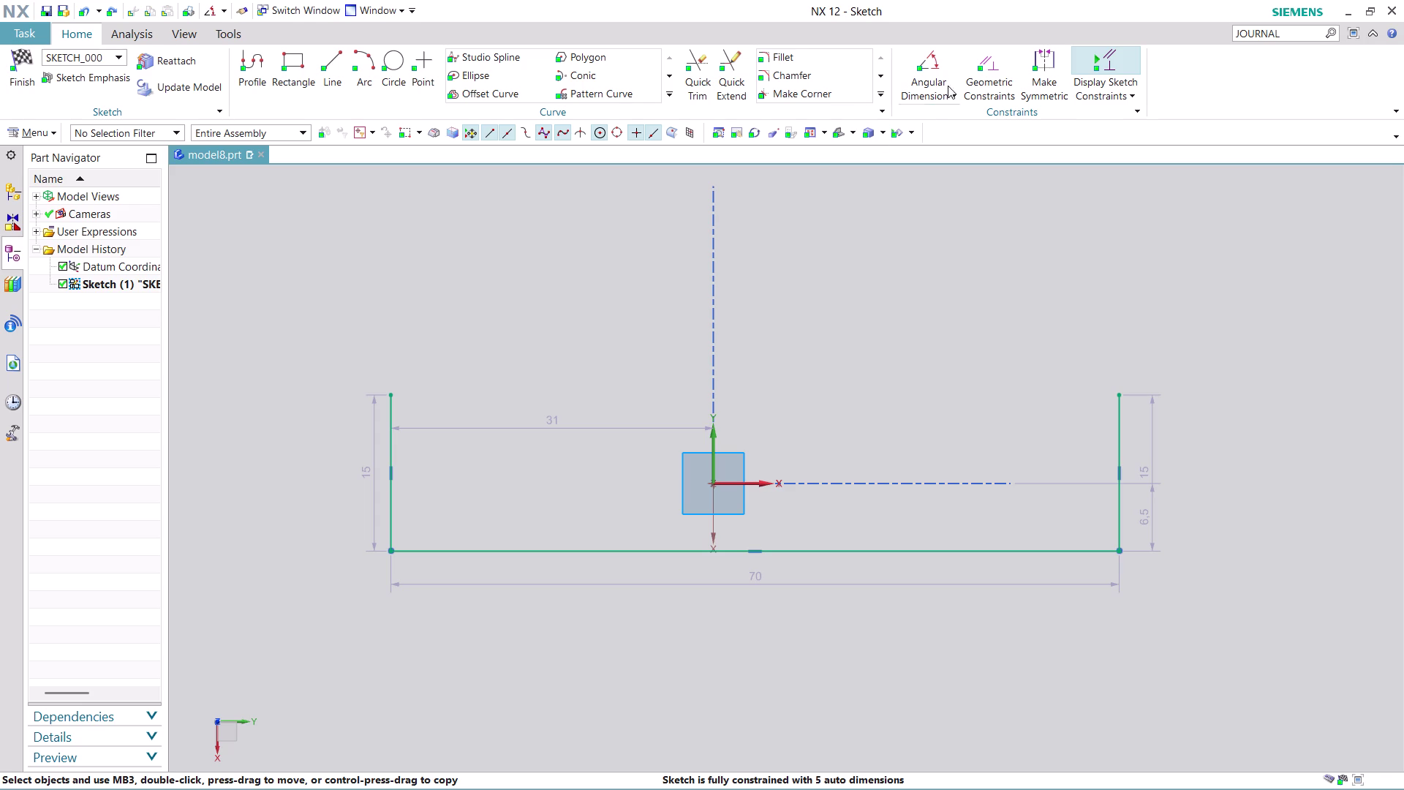
click(947, 59)
scroll(down, 3)
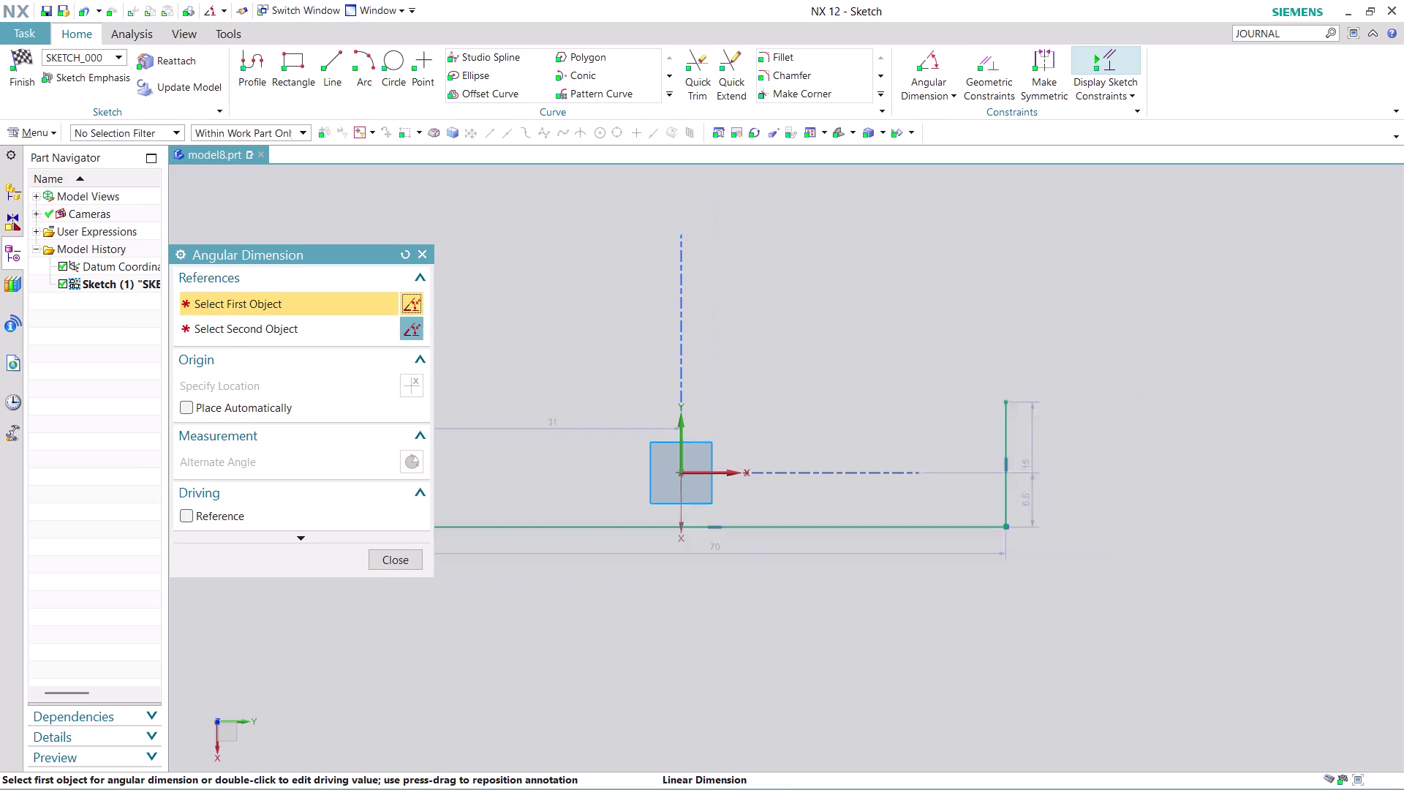
scroll(down, 3)
scroll(up, 3)
scroll(up, 3)
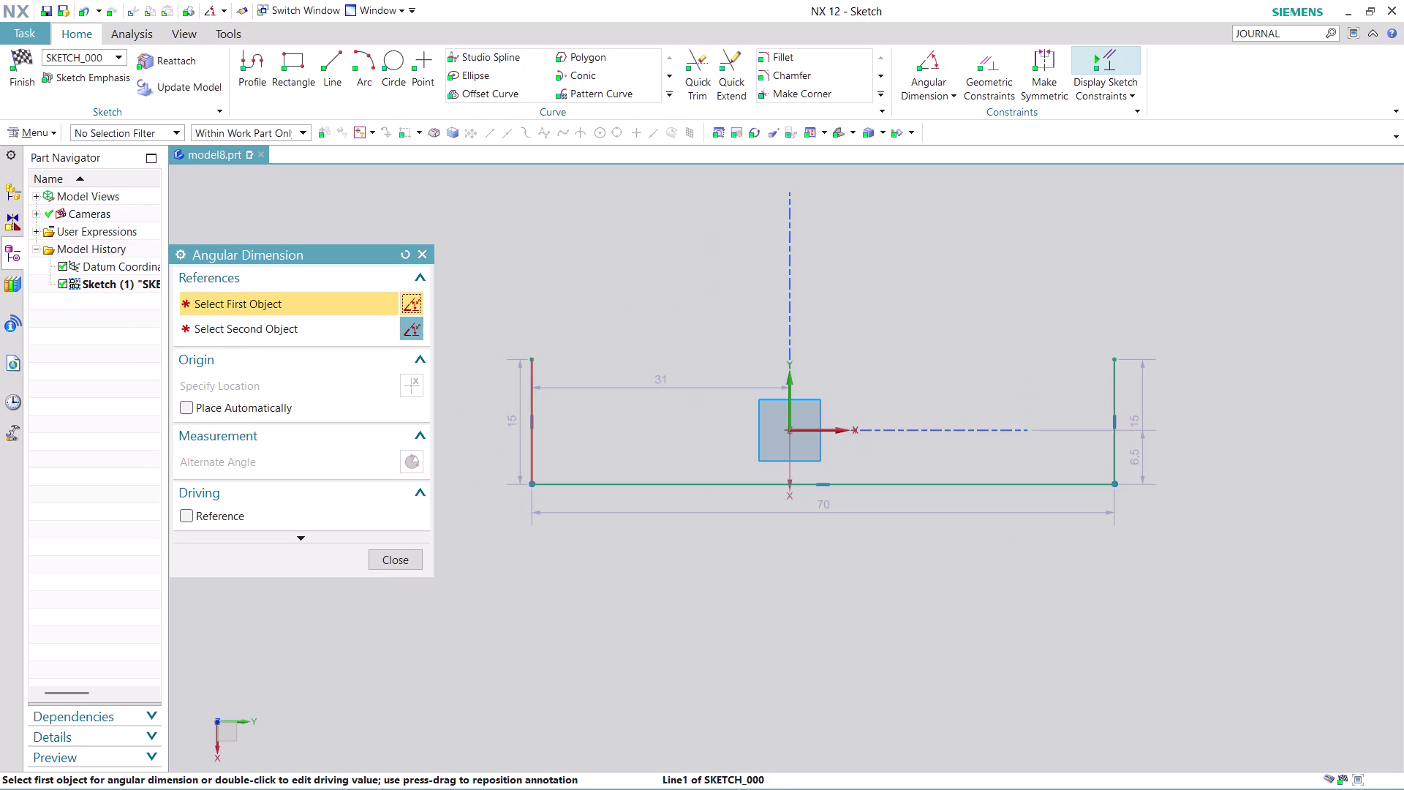
click(532, 376)
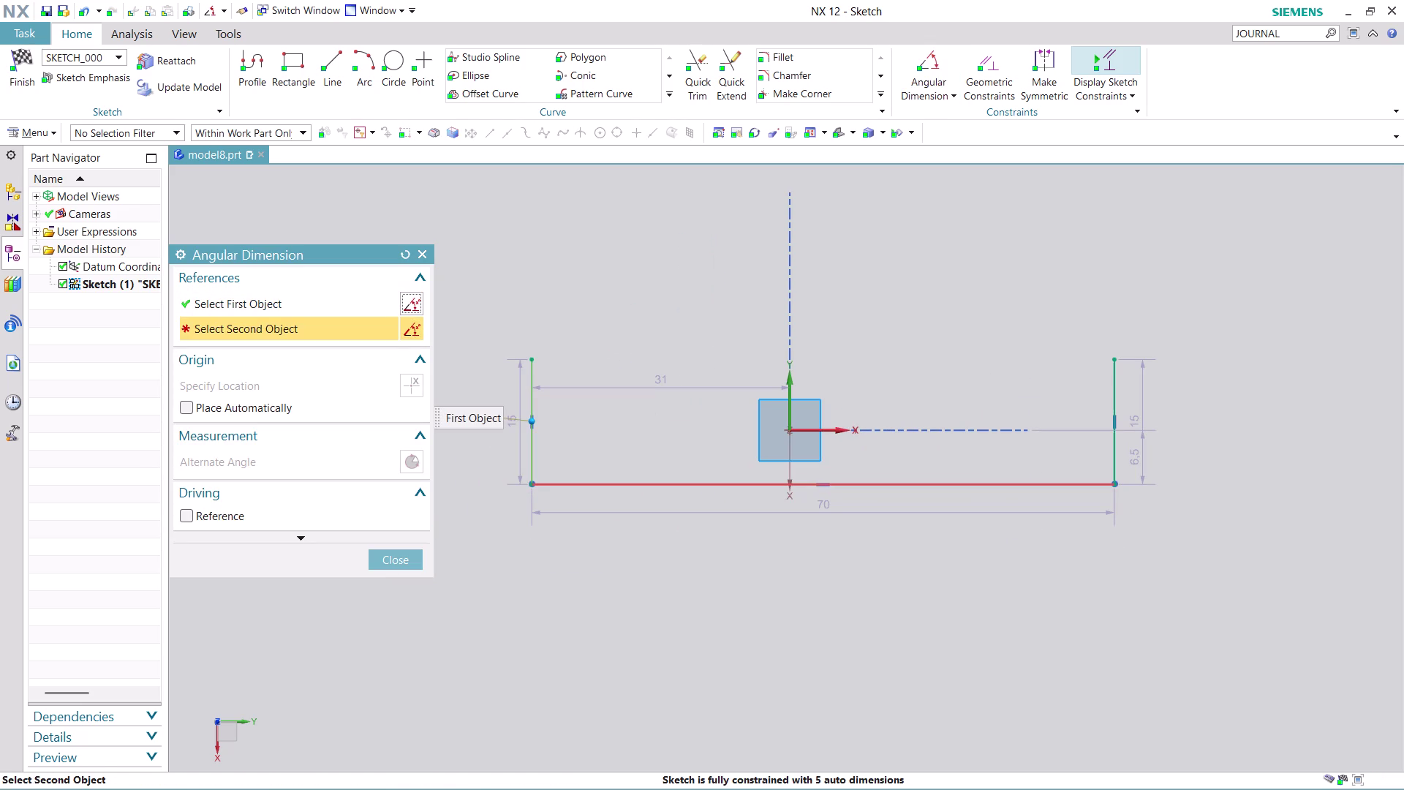
click(730, 483)
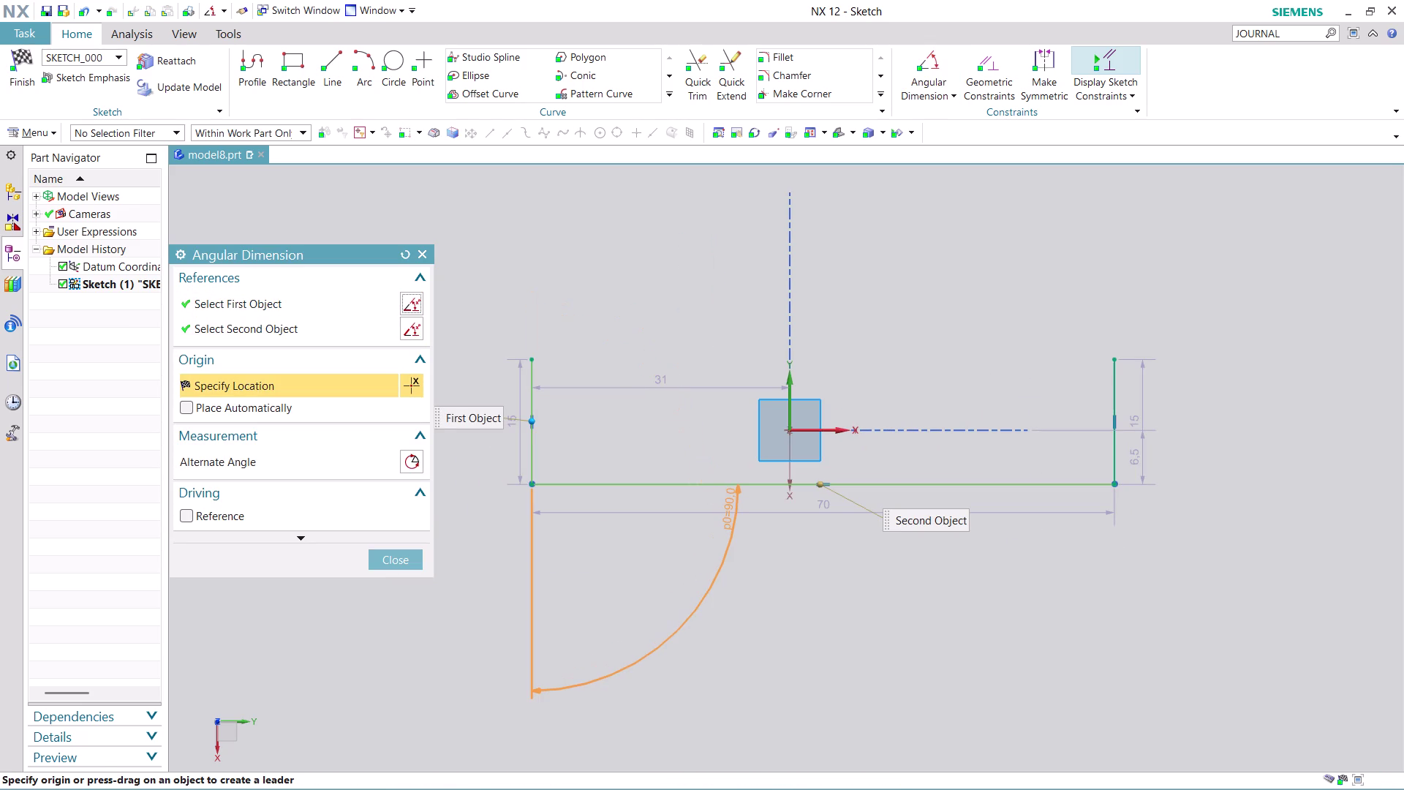
click(729, 509)
click(703, 447)
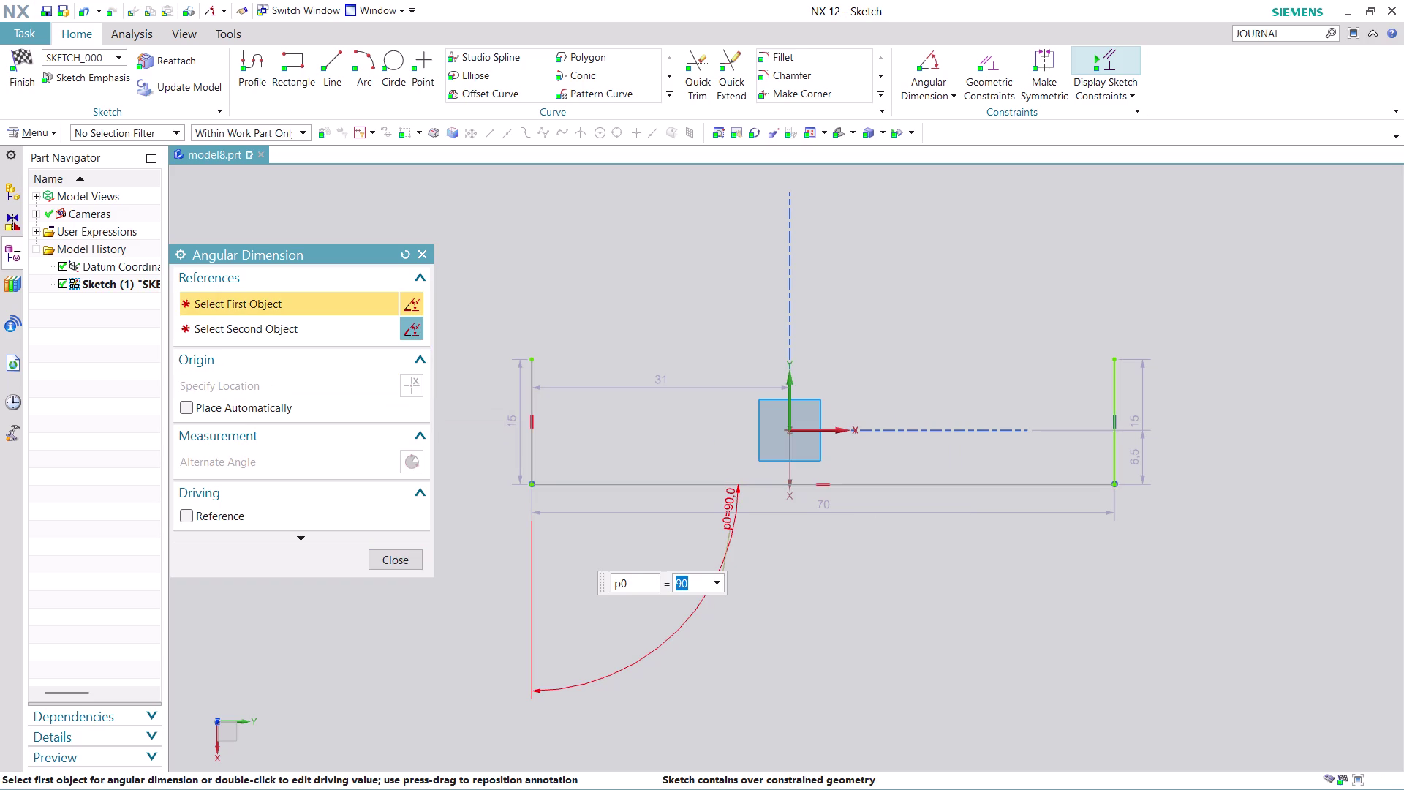
key(ctrl+z)
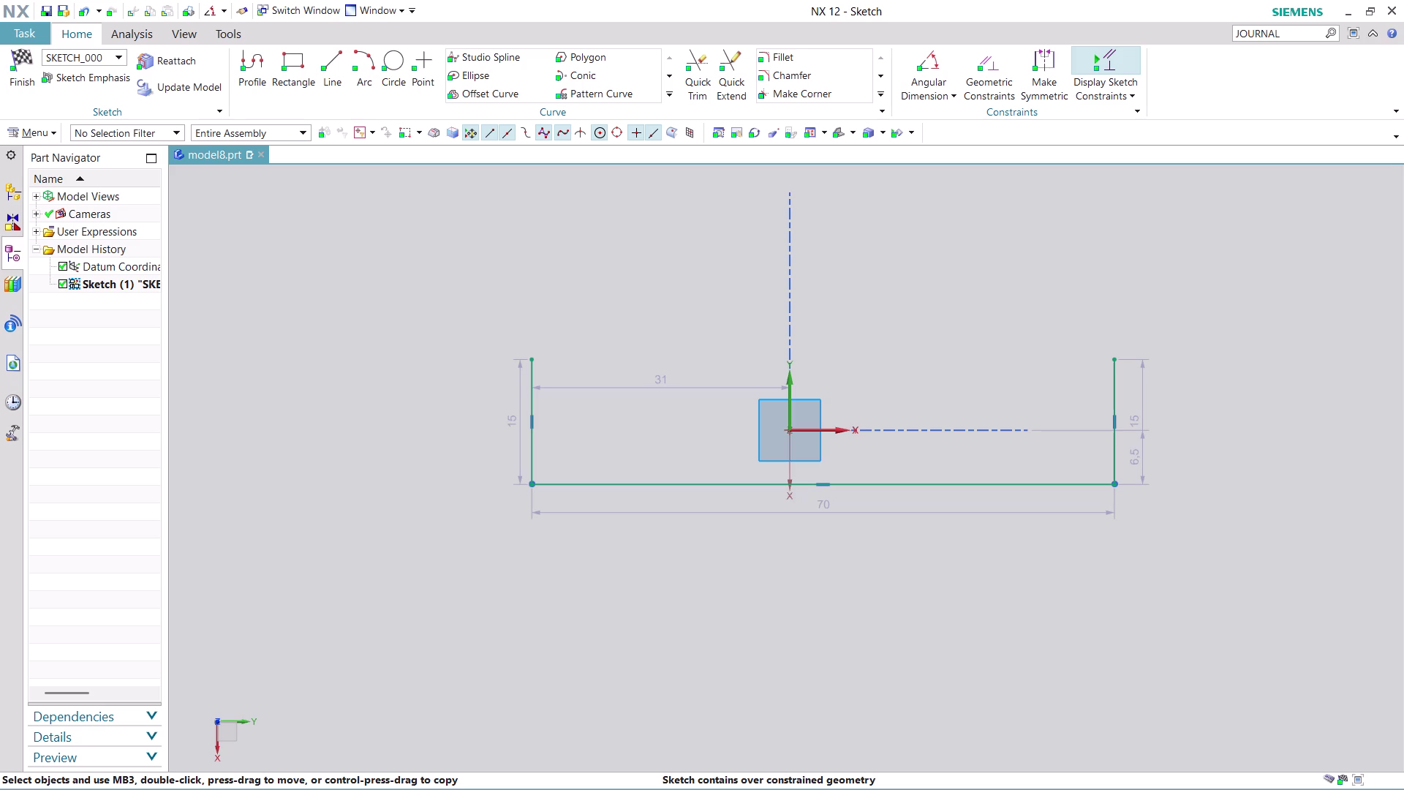
right_click(687, 482)
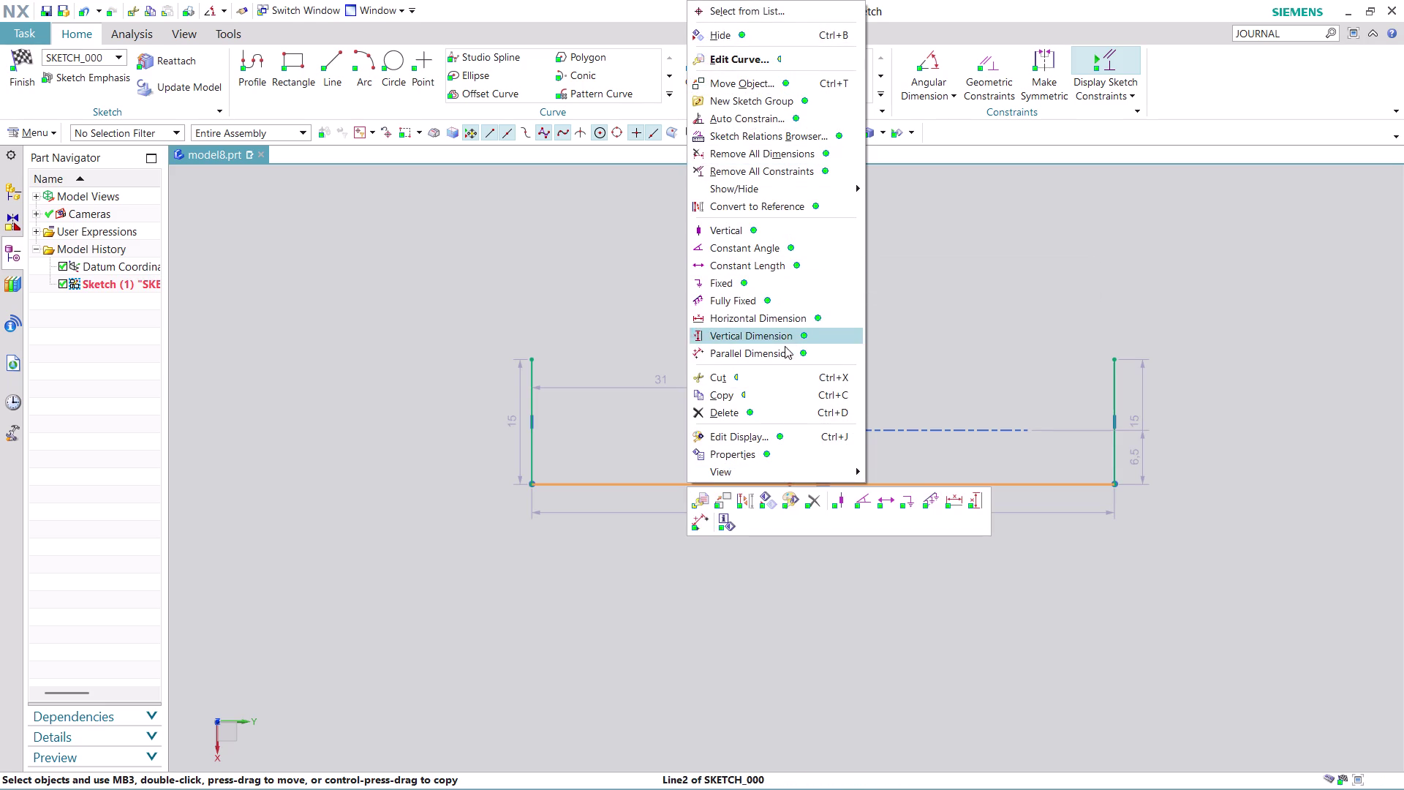
Make the bottom line a reference line and dimension its angle to the left upright.
click(786, 198)
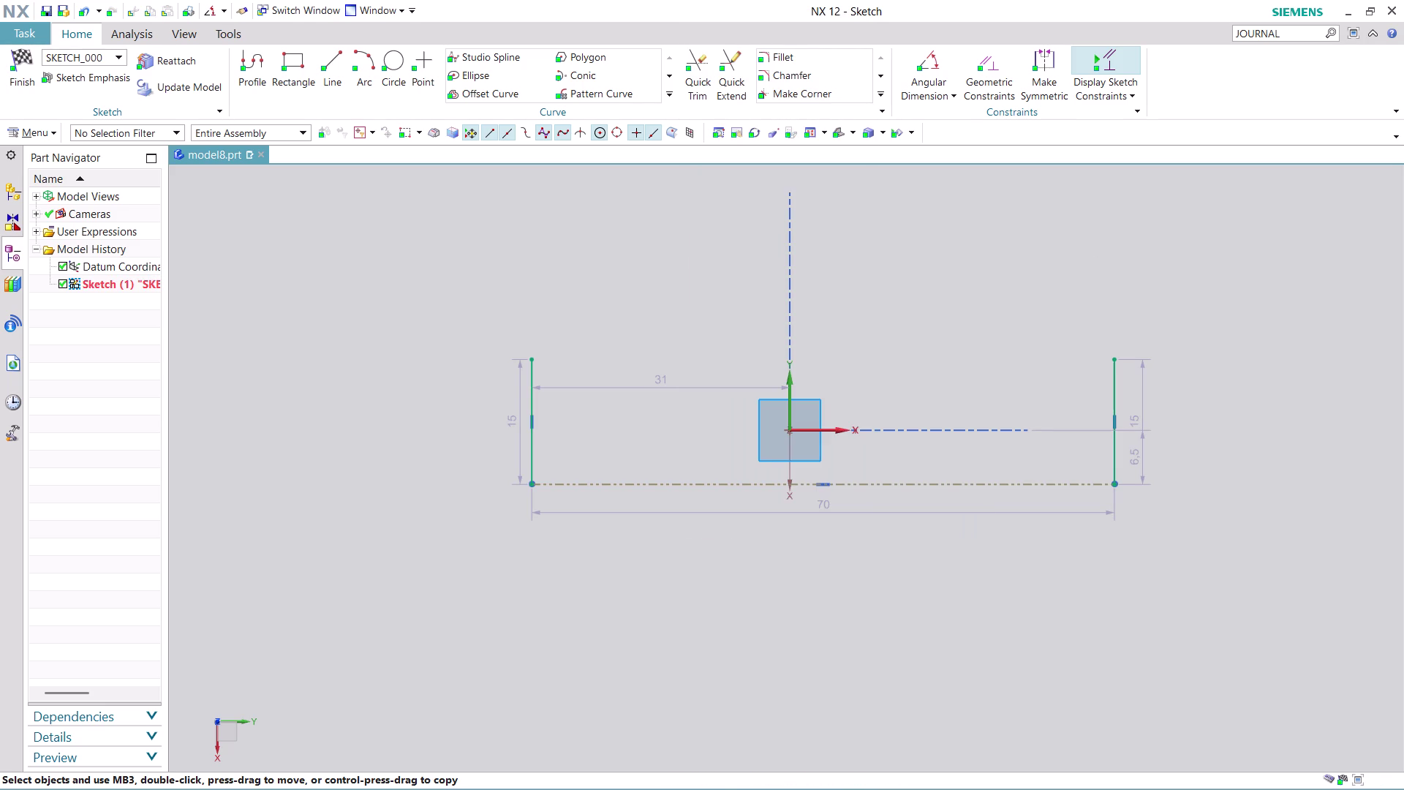
click(937, 62)
click(534, 450)
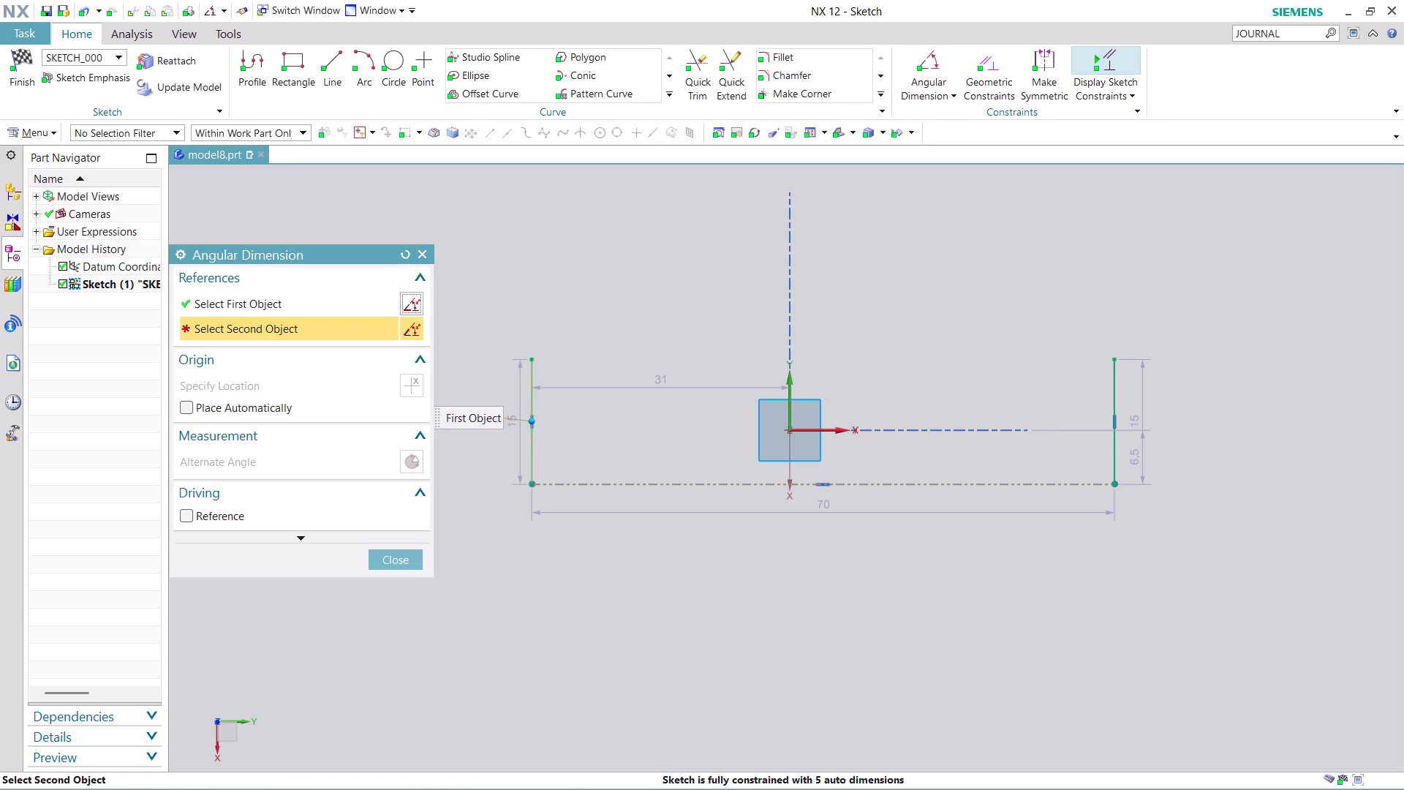
click(591, 486)
click(582, 449)
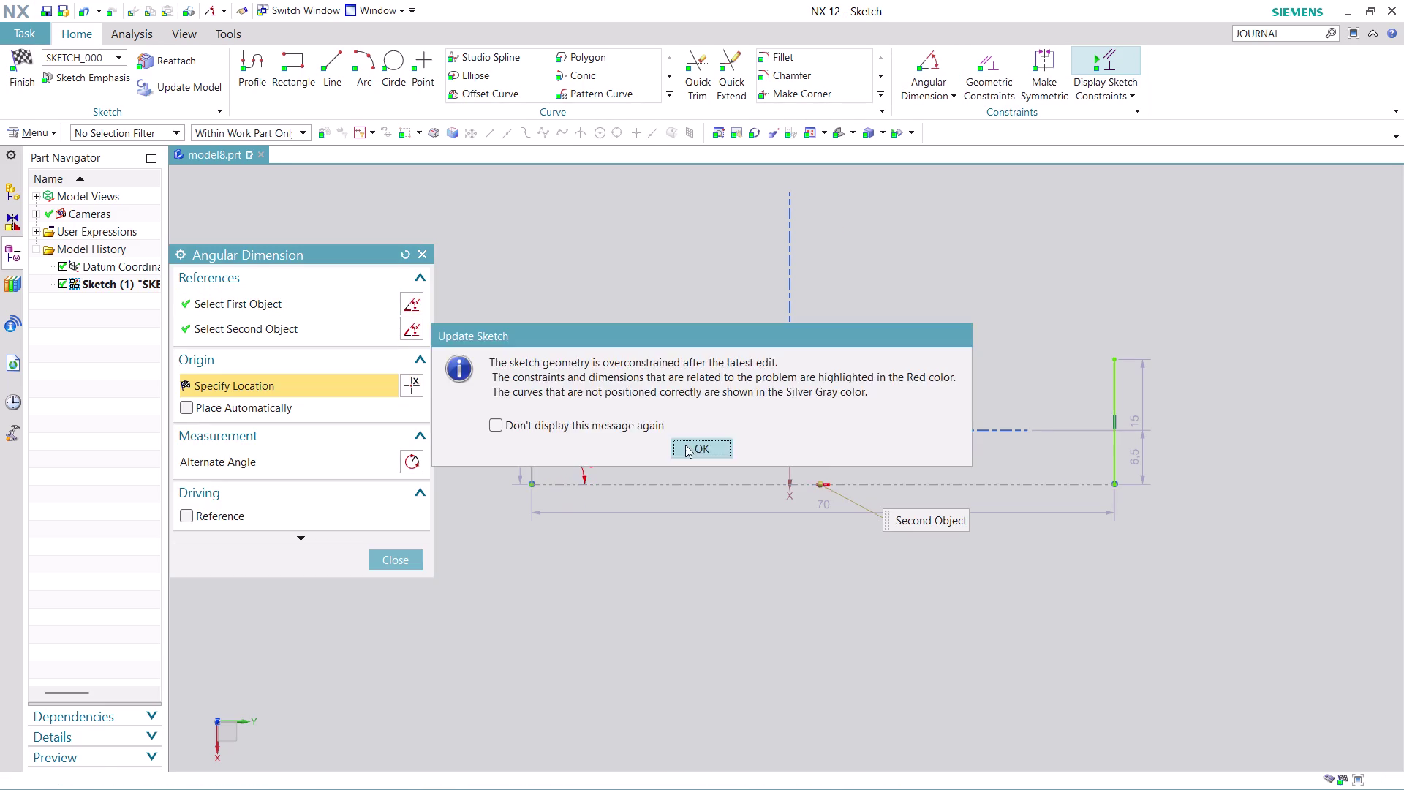
click(687, 445)
Set the angle dimension to 75°, then undo it.
scroll(up, 3)
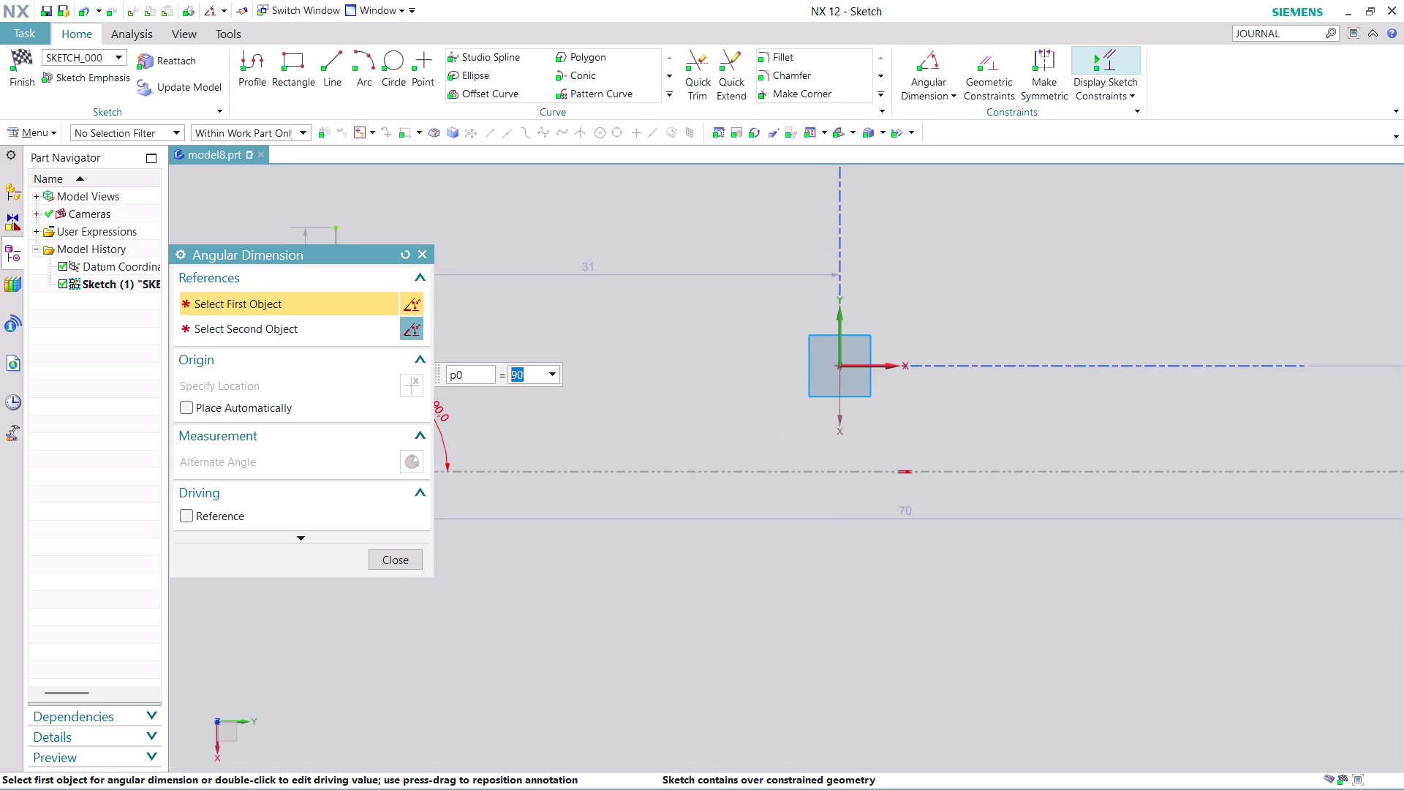
scroll(down, 3)
text(75)
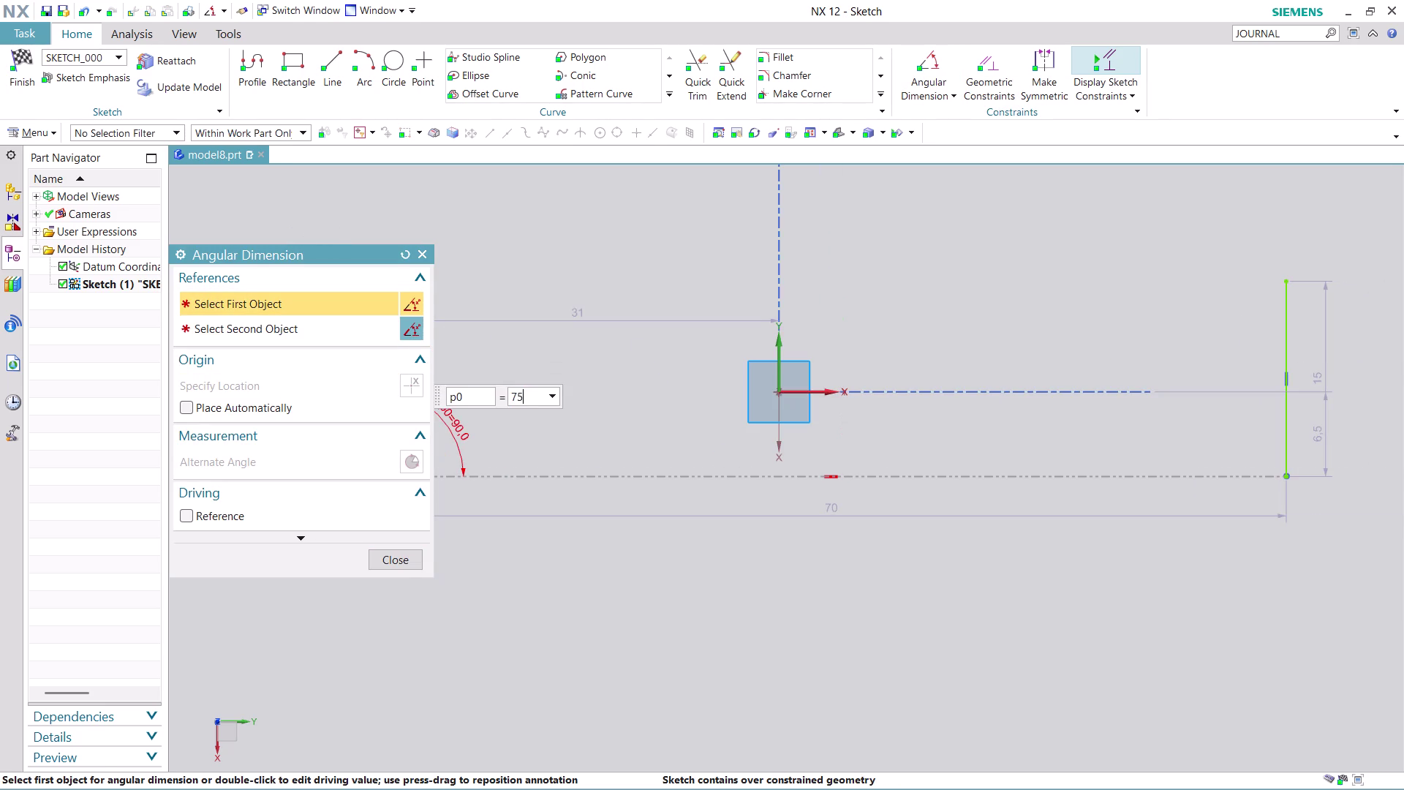
key(Return)
click(391, 554)
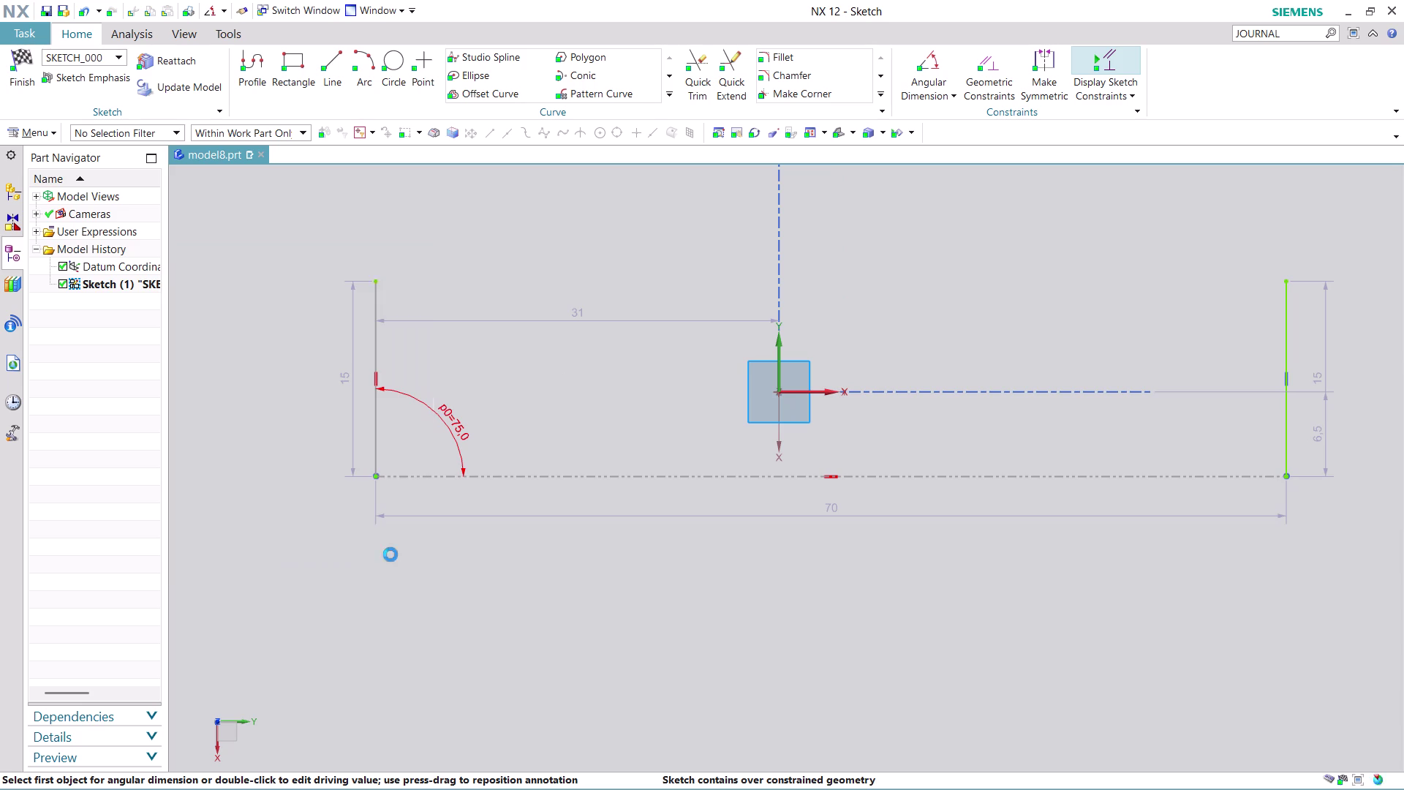
key(ctrl+z)
key(ctrl+z)
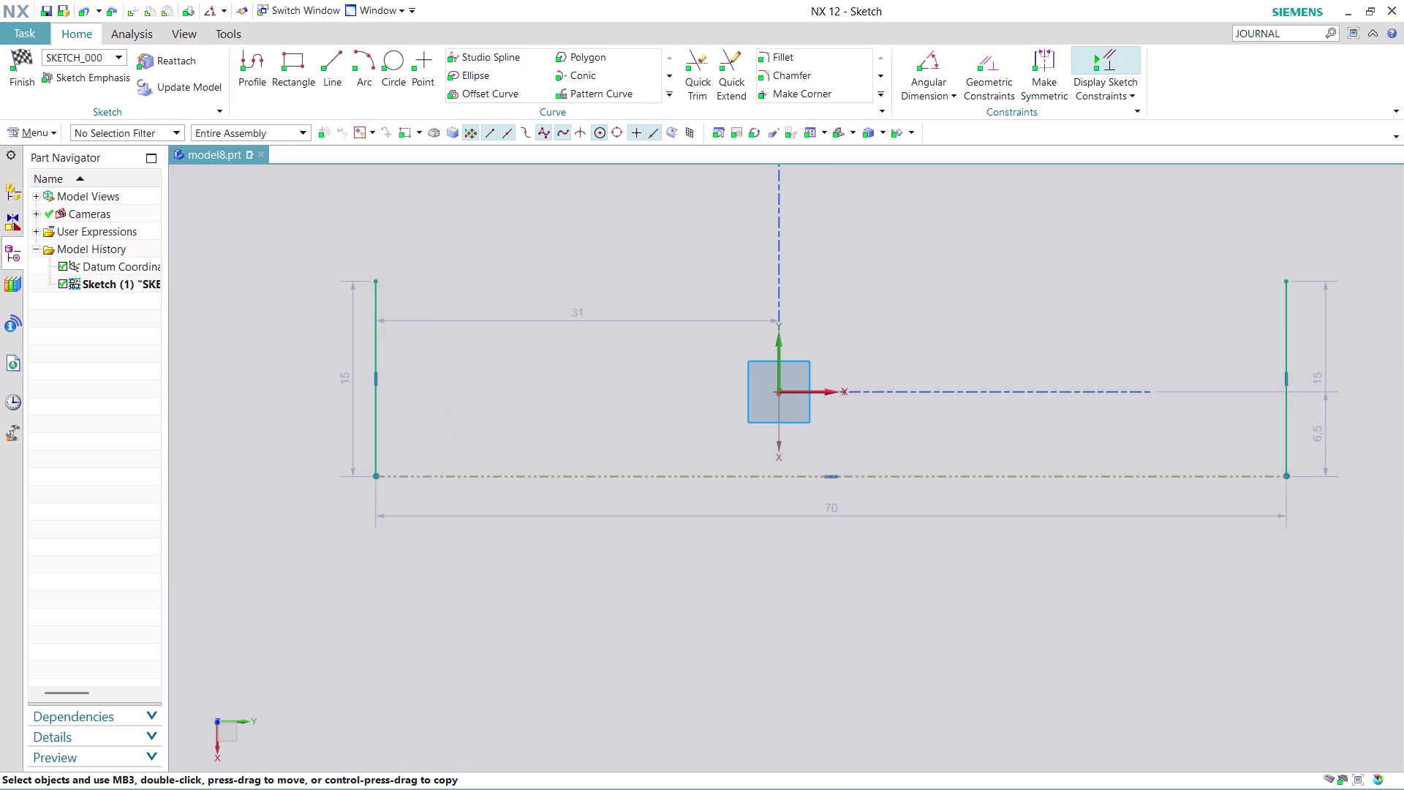
Undo the old U-shape lines: the base and both uprights.
key(ctrl+z)
key(ctrl+z)
key(ctrl+z)
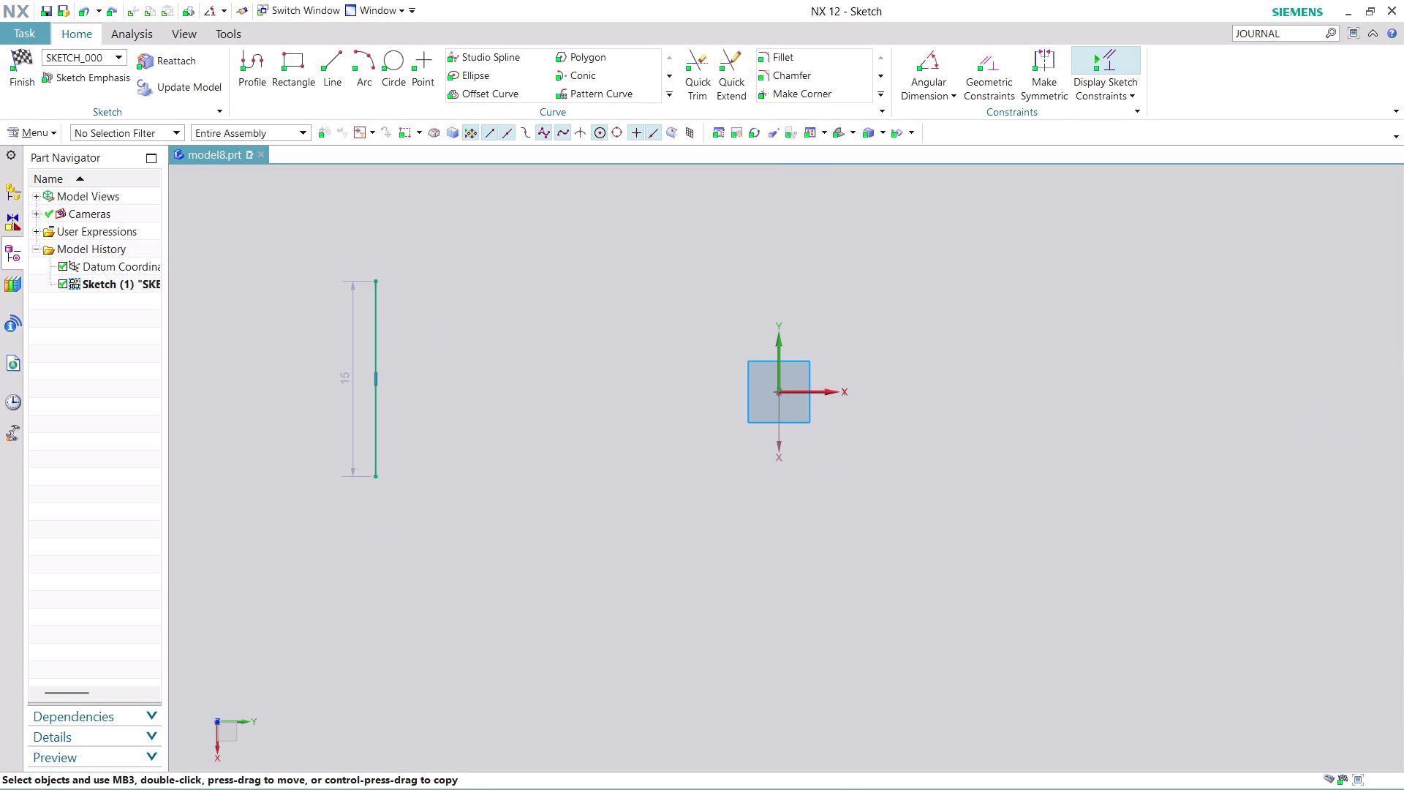
key(ctrl+z)
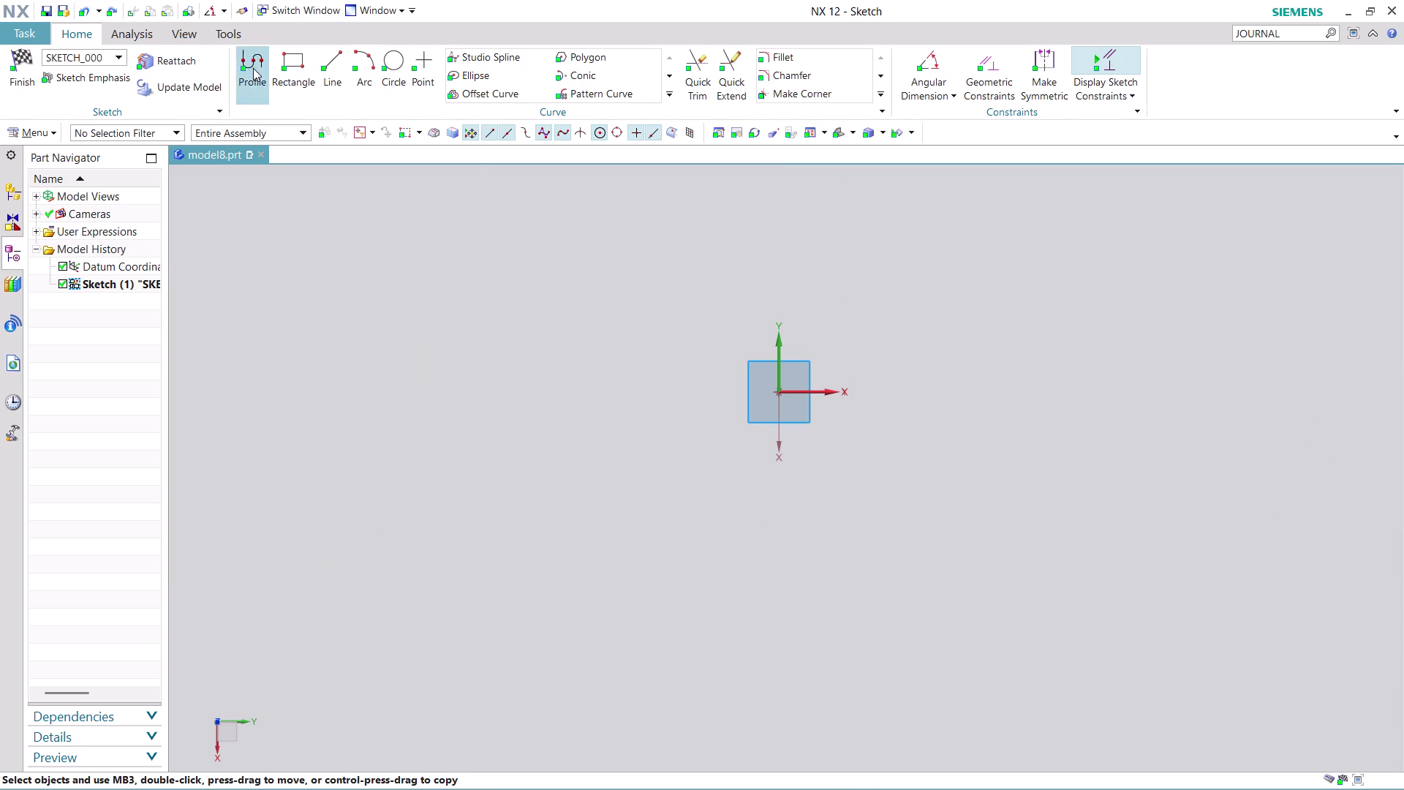
Draw an open profile: an 11 mm left side at 45°, a 52 mm base, and a slanted right side.
click(254, 54)
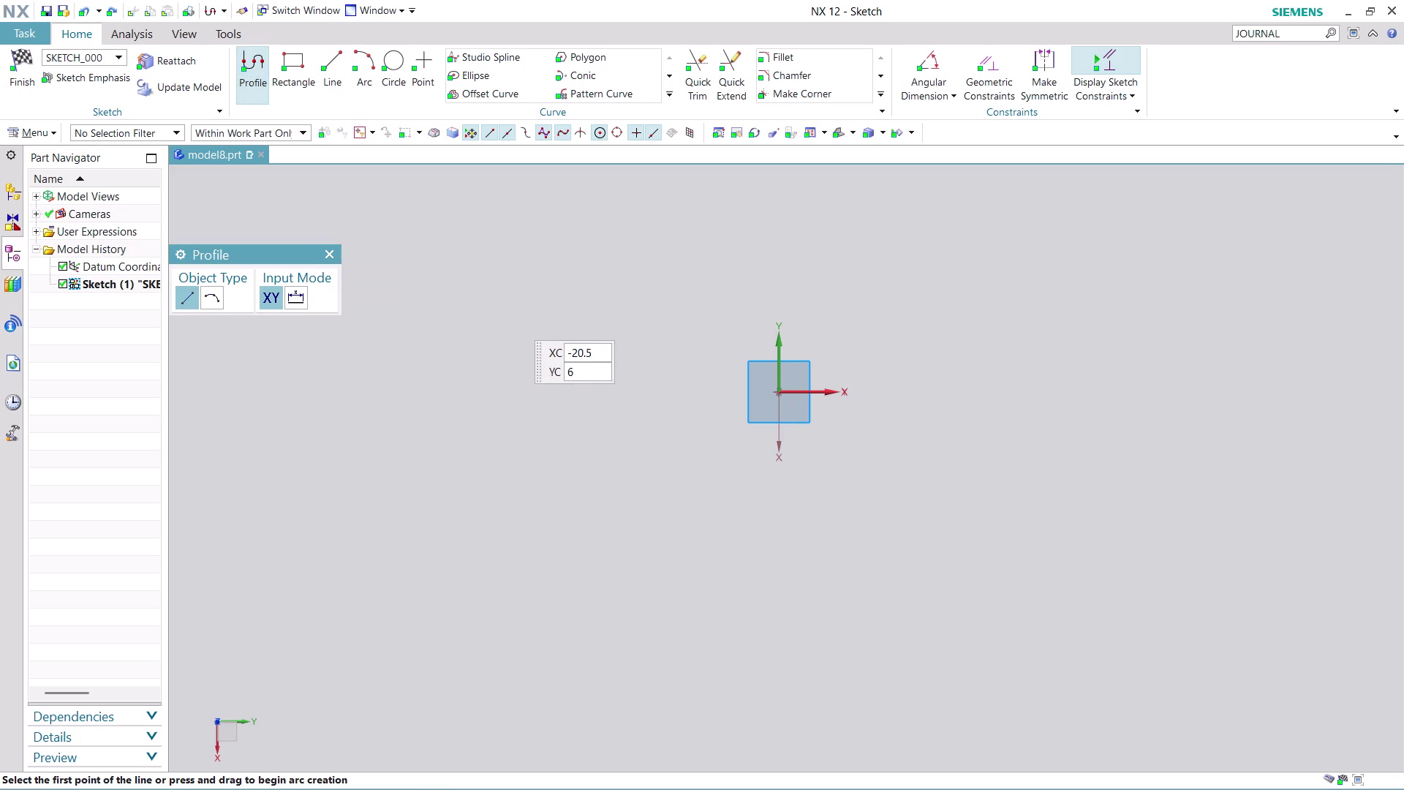
click(509, 309)
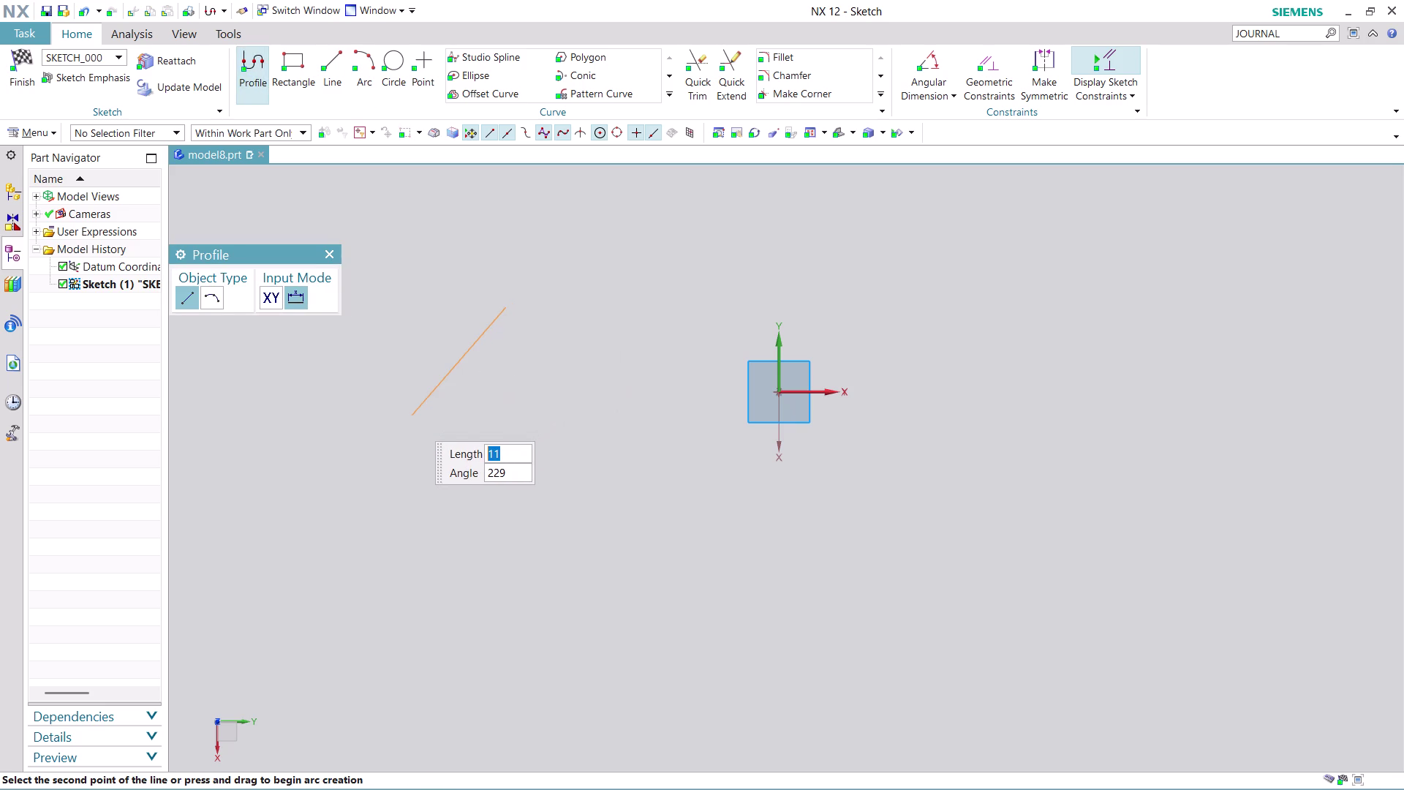
click(411, 417)
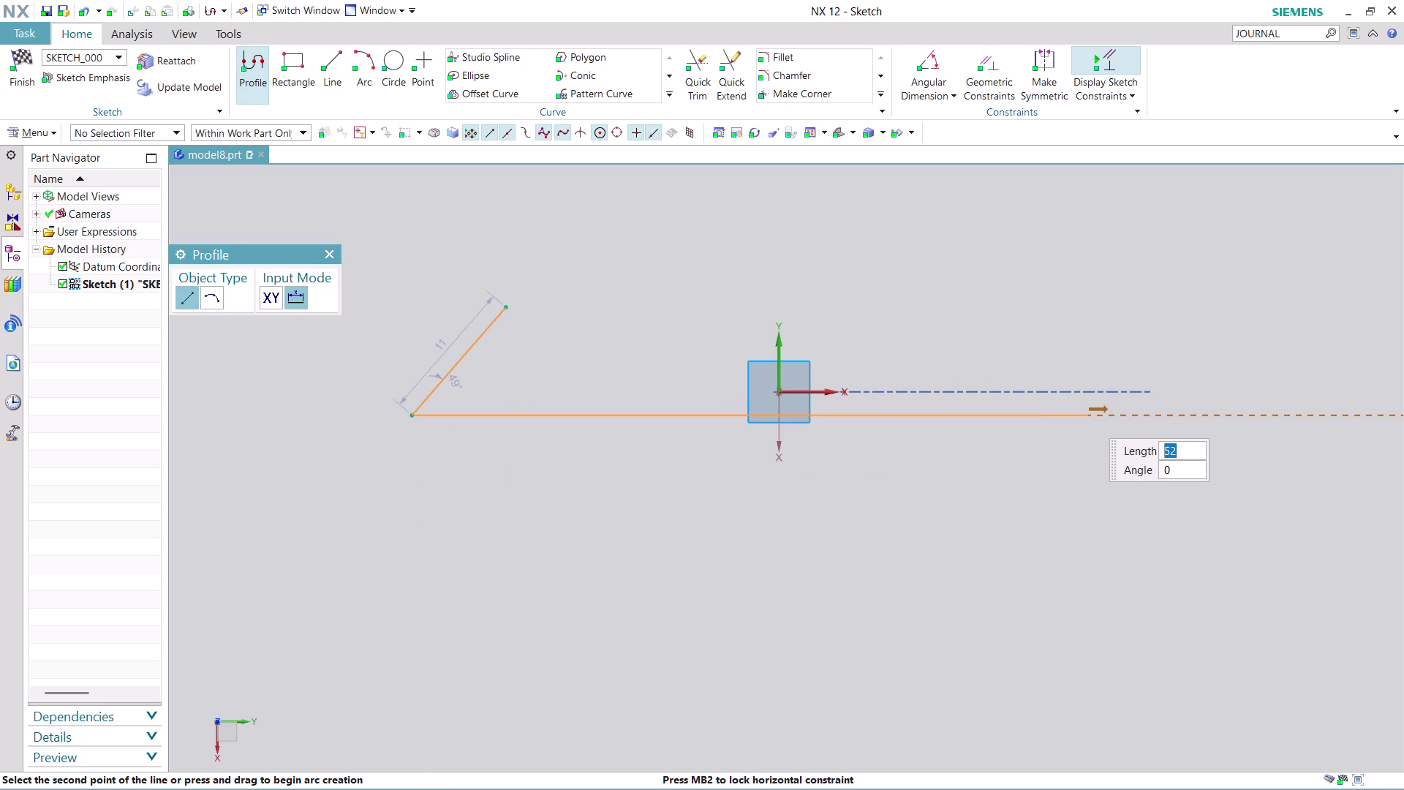
click(1088, 433)
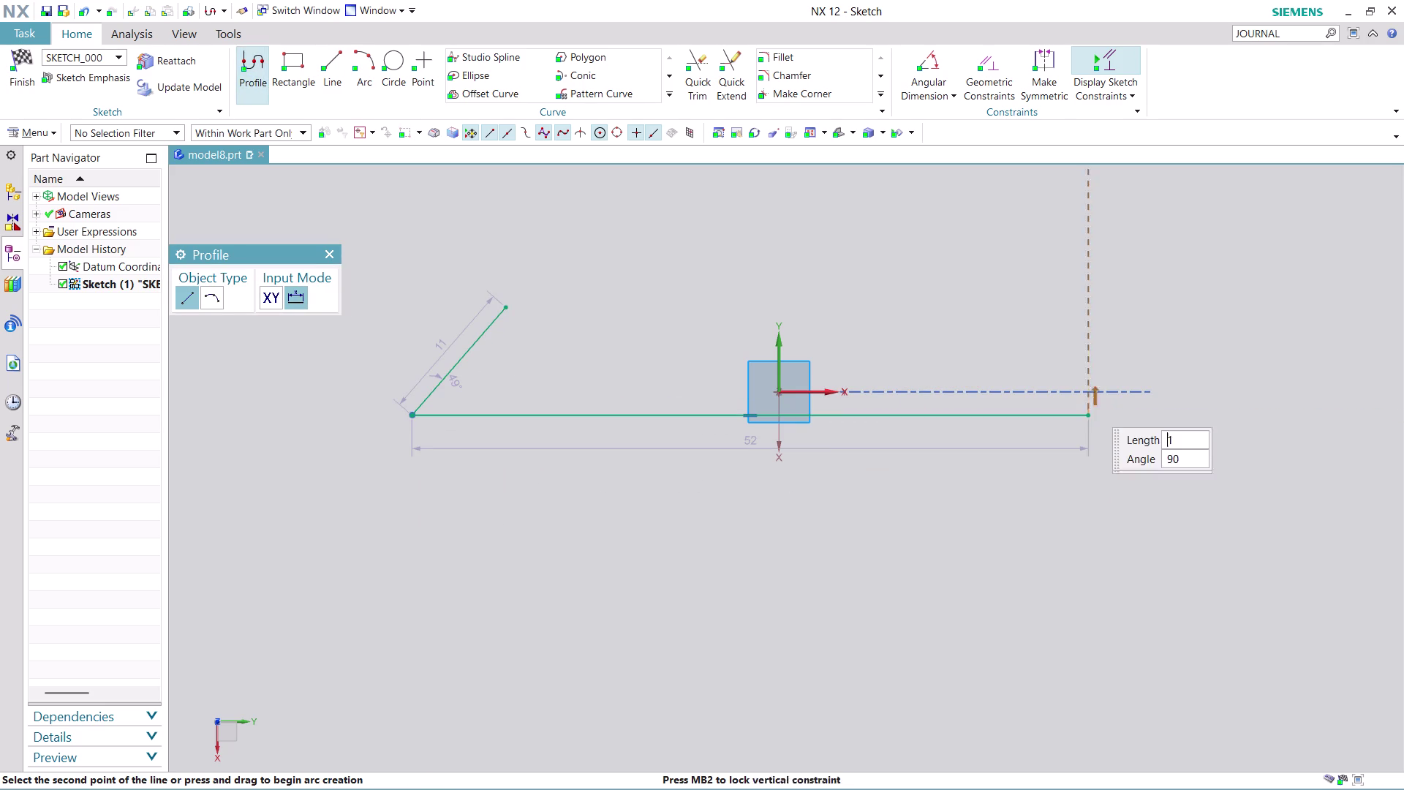
click(1025, 313)
key(Escape)
key(Escape)
scroll(down, 3)
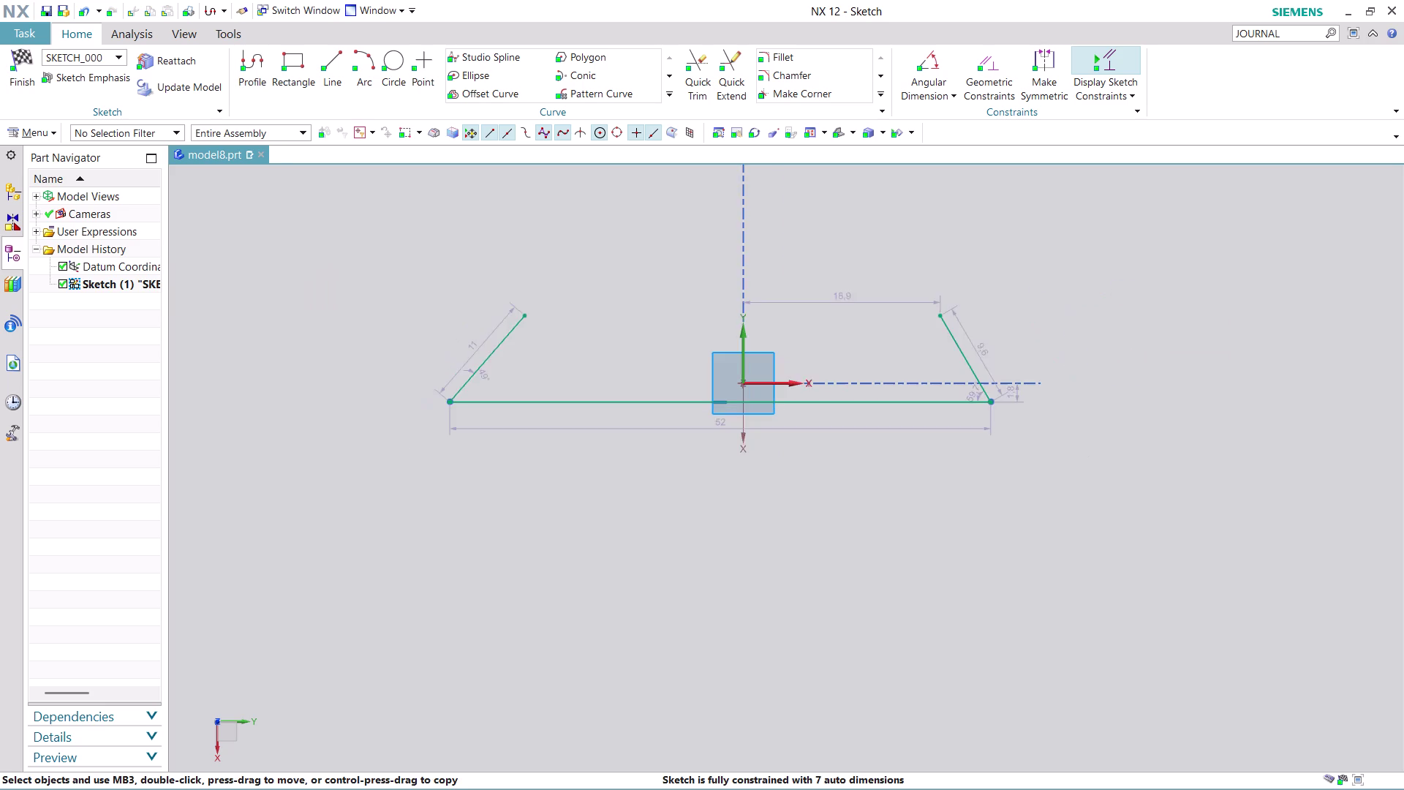
scroll(up, 3)
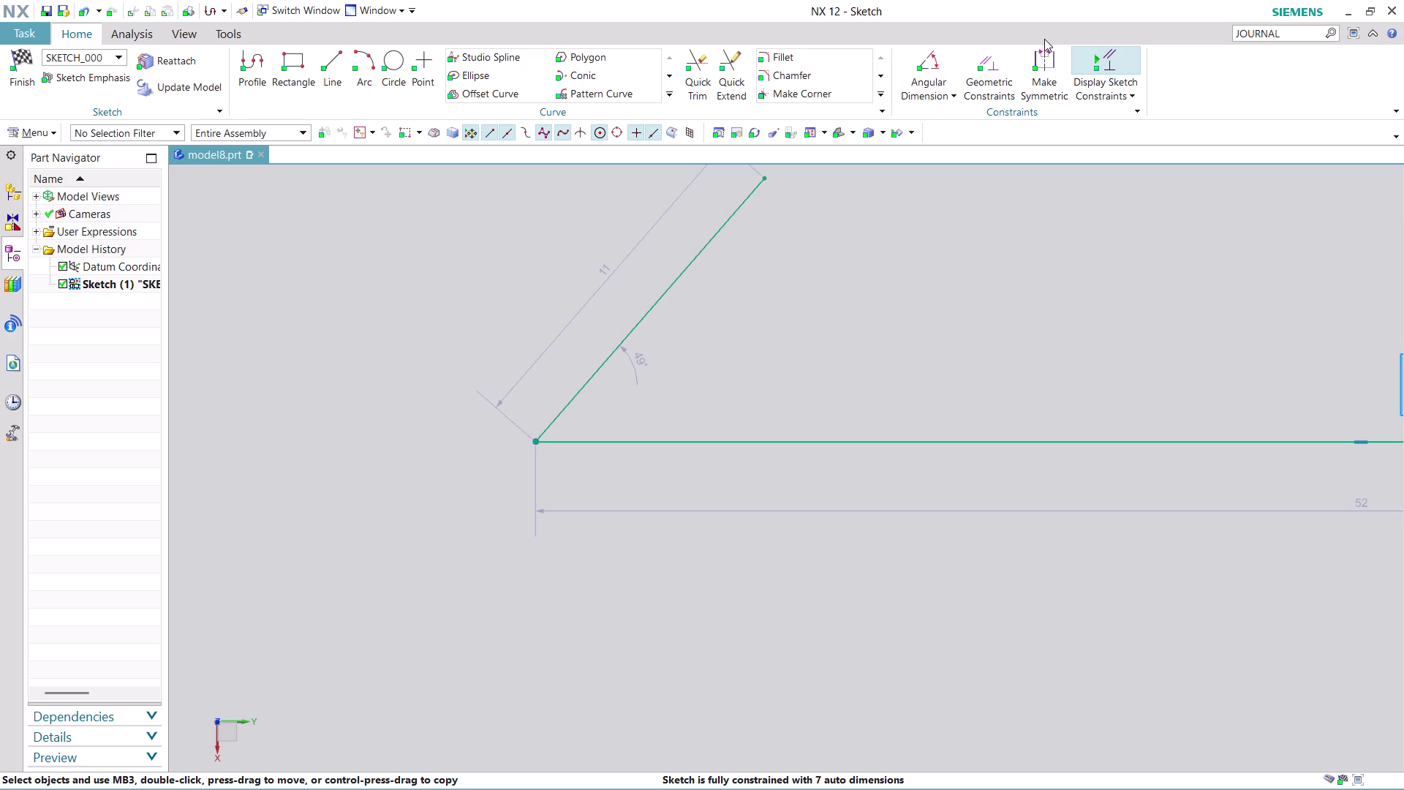
Add a 75° angle dimension between the left slanted side and the base.
click(930, 68)
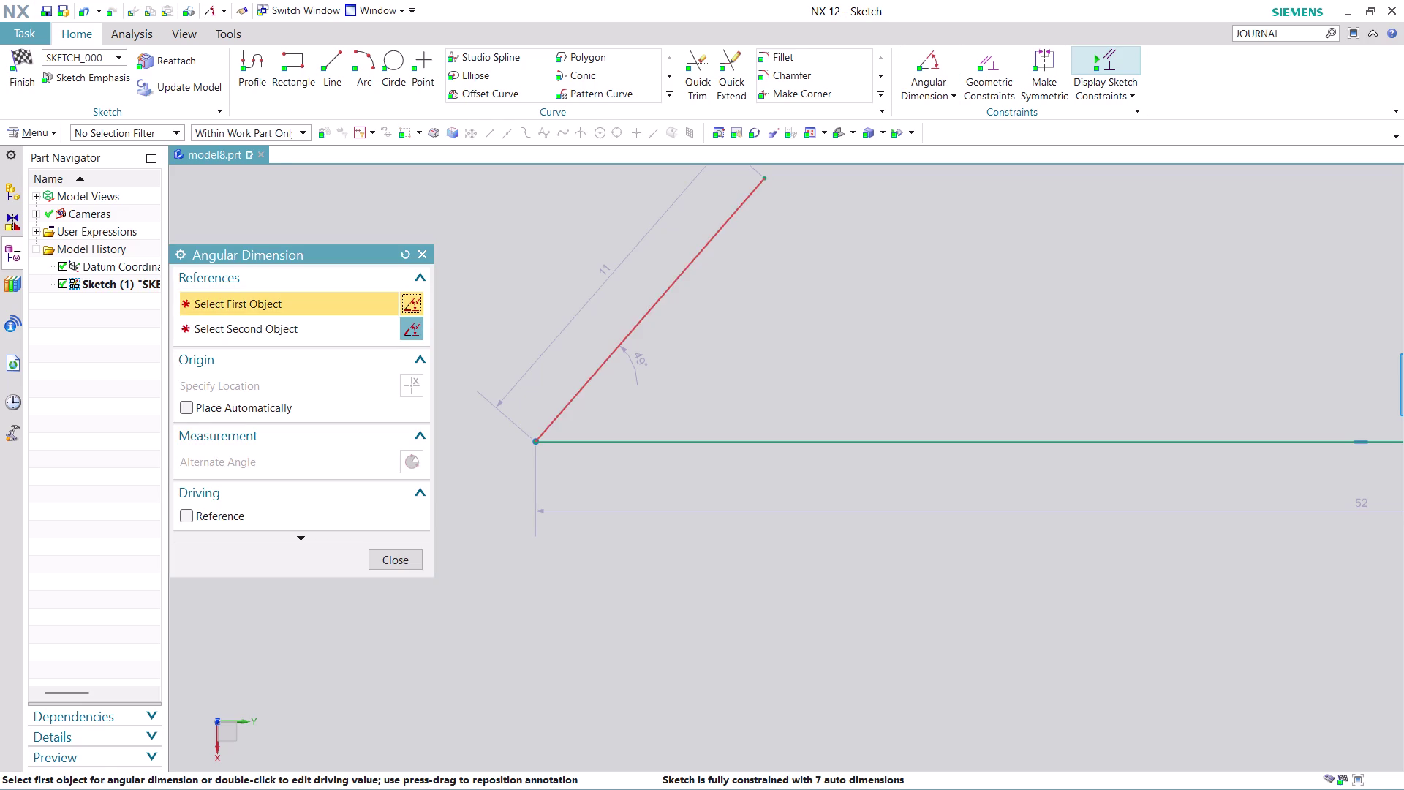
click(670, 295)
click(674, 438)
click(672, 370)
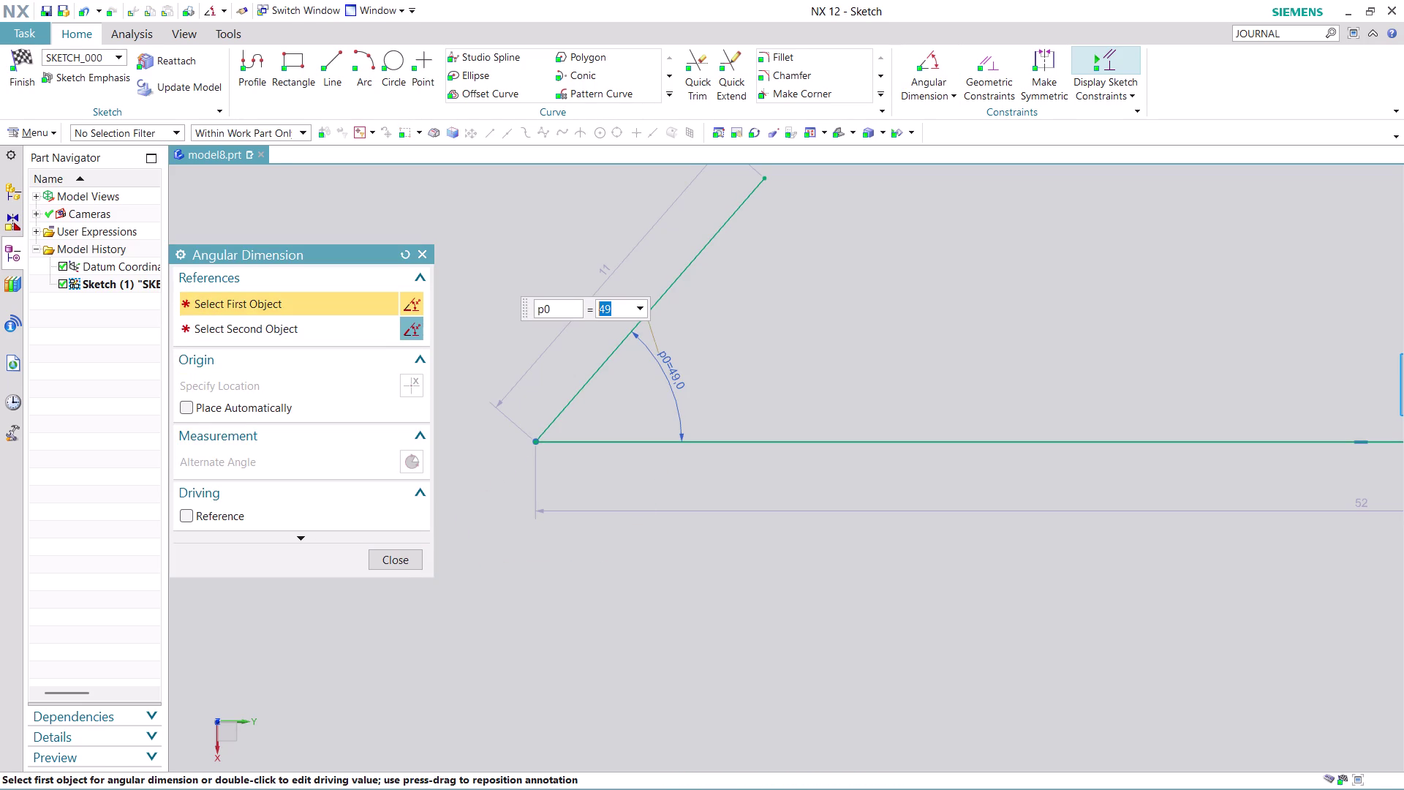
text(75)
key(Return)
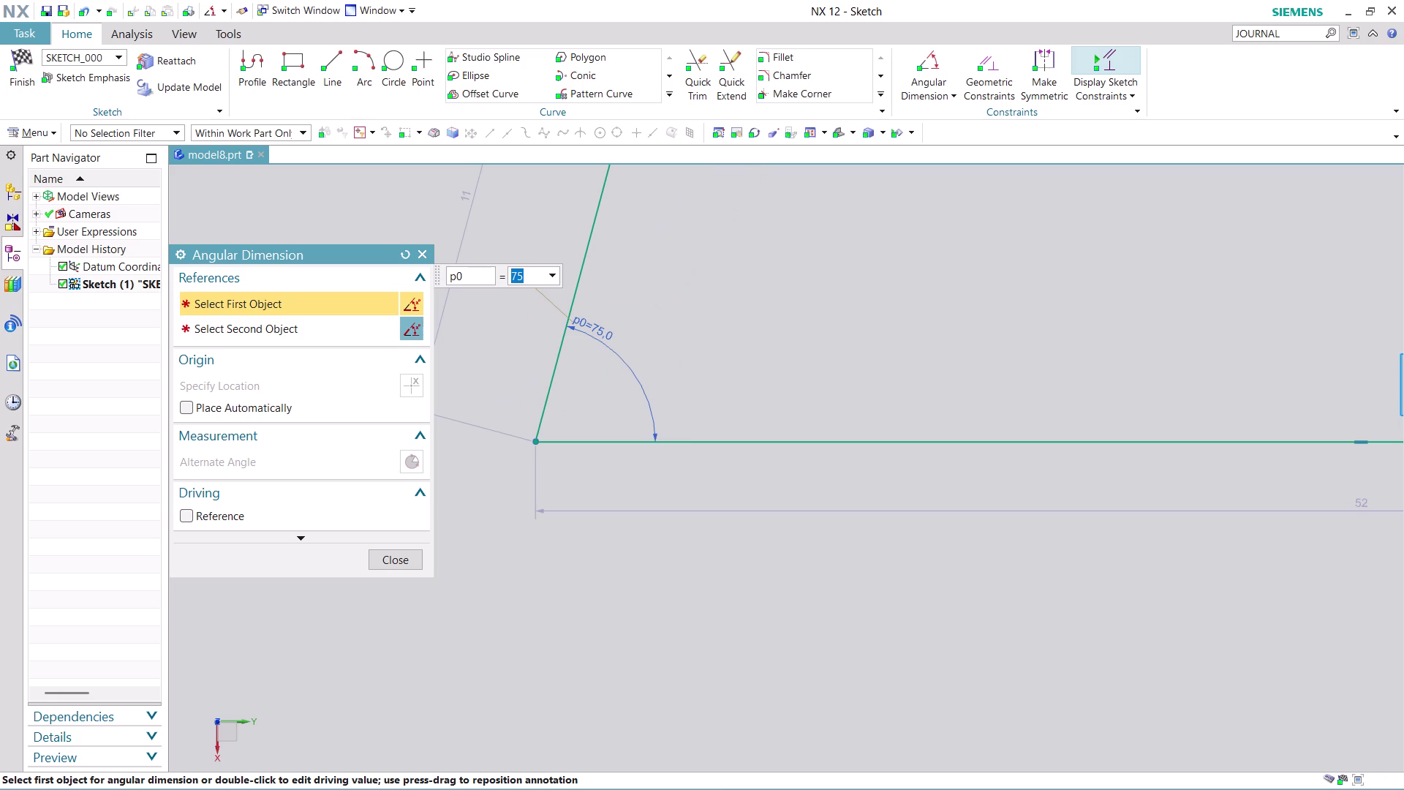
click(376, 556)
scroll(down, 3)
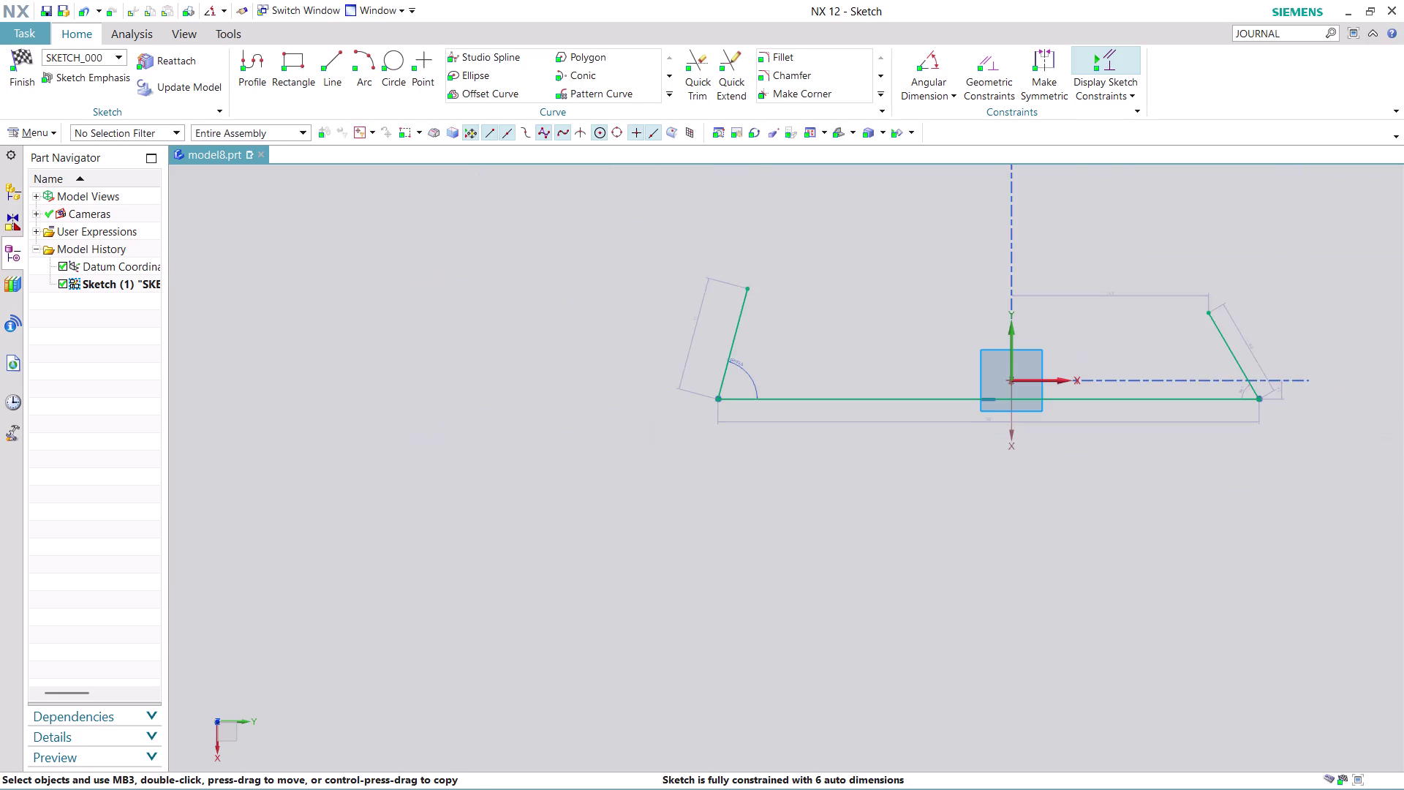
scroll(up, 3)
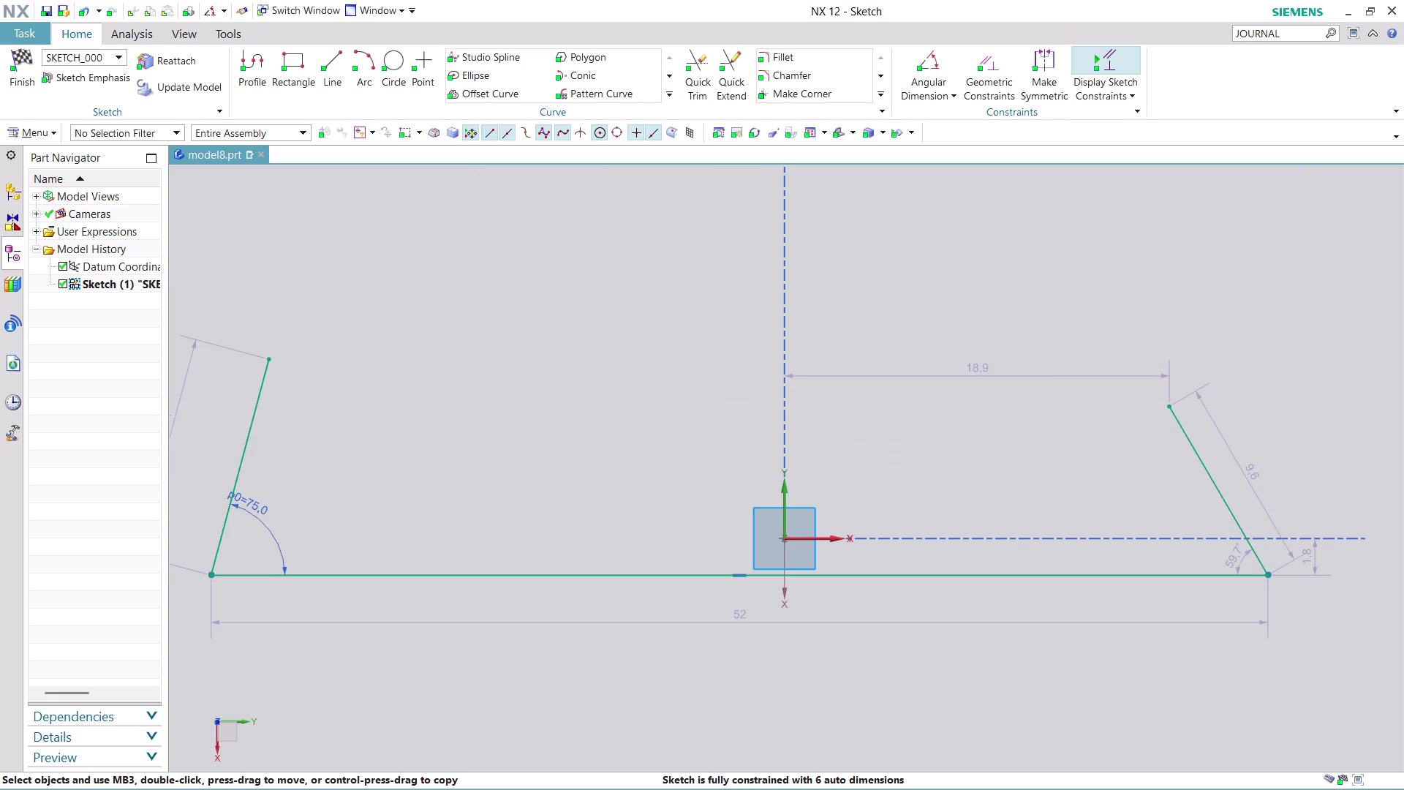
scroll(down, 3)
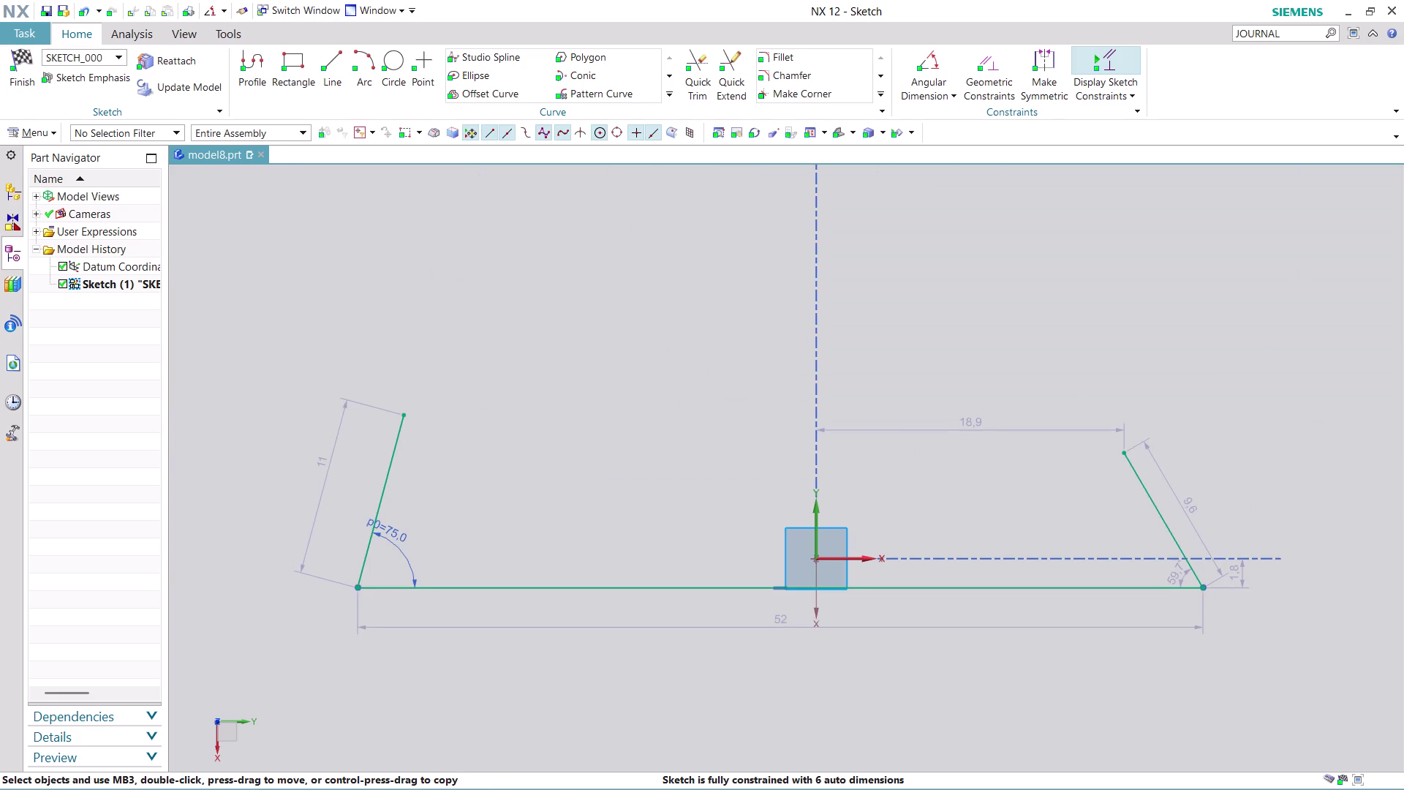
Change the base length dimension from 52 to 60.
double_click(786, 621)
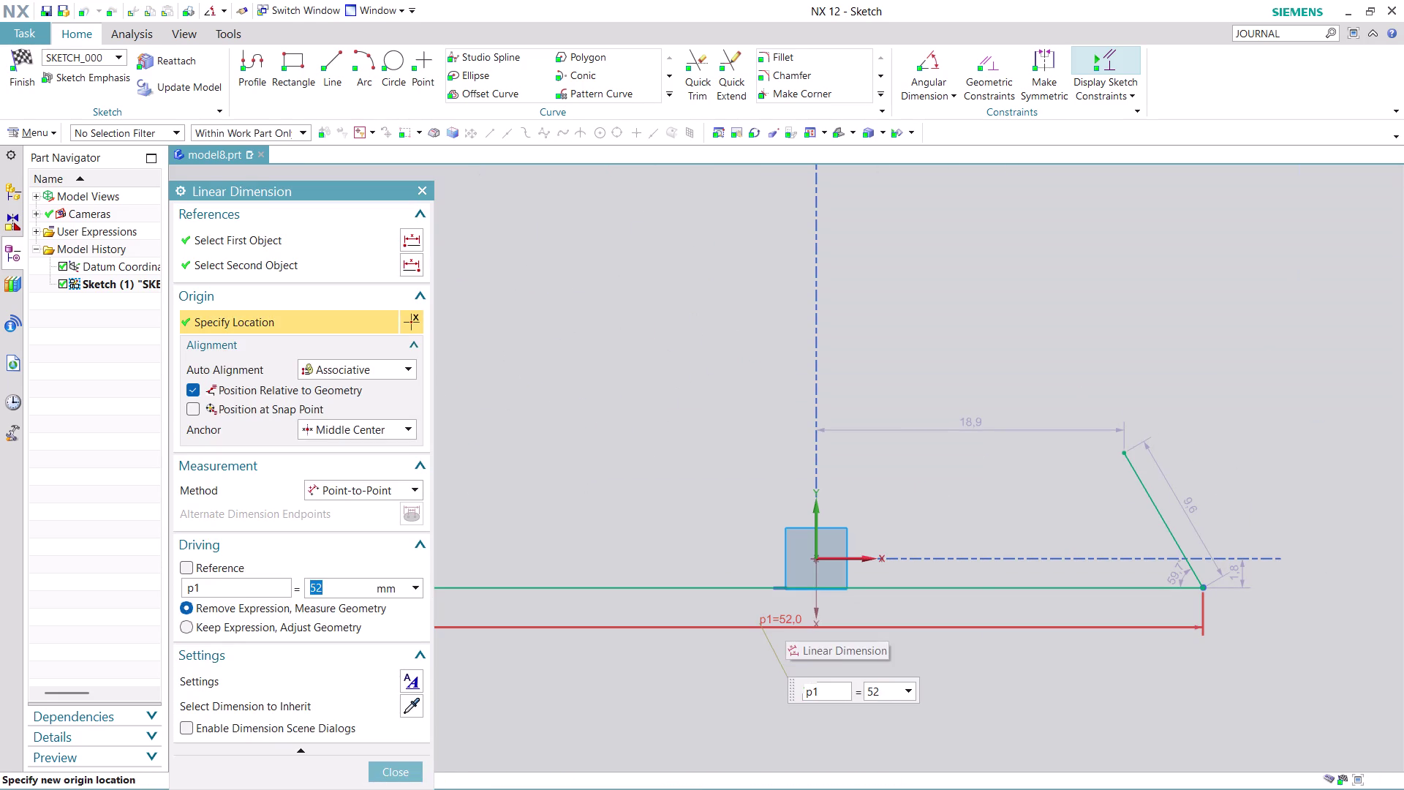
text(60)
key(Return)
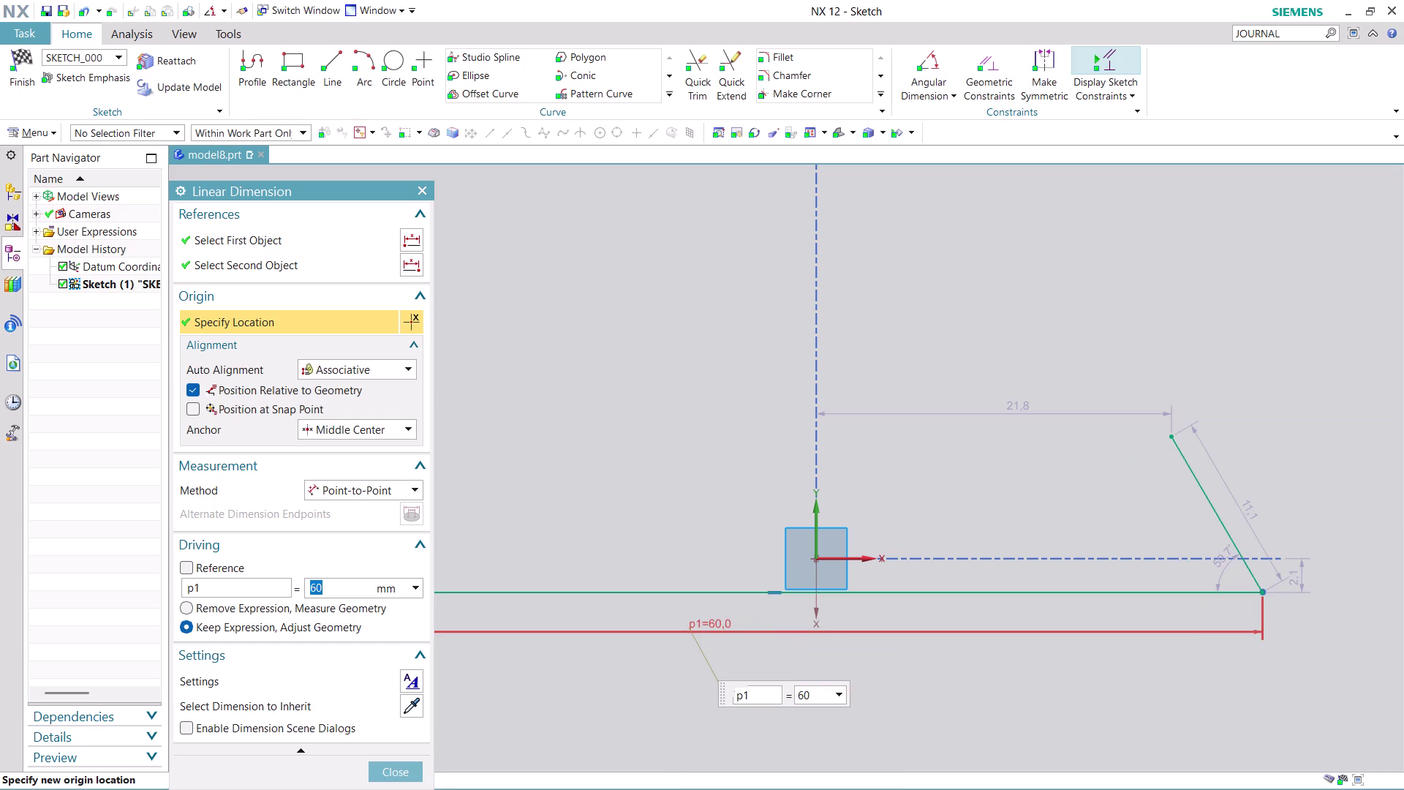
click(389, 772)
scroll(down, 3)
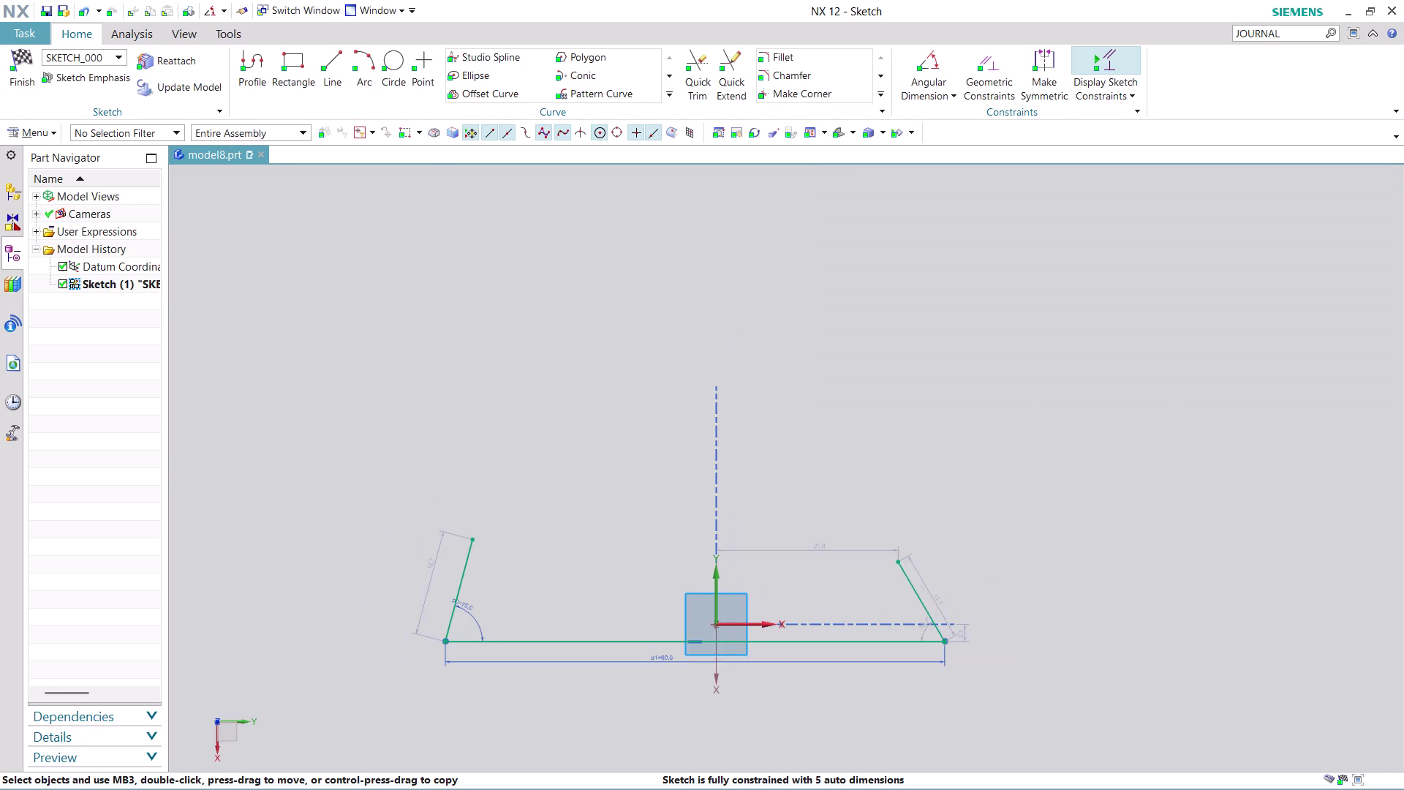
scroll(up, 3)
Set the right slanted side's angle to 75°.
double_click(1275, 517)
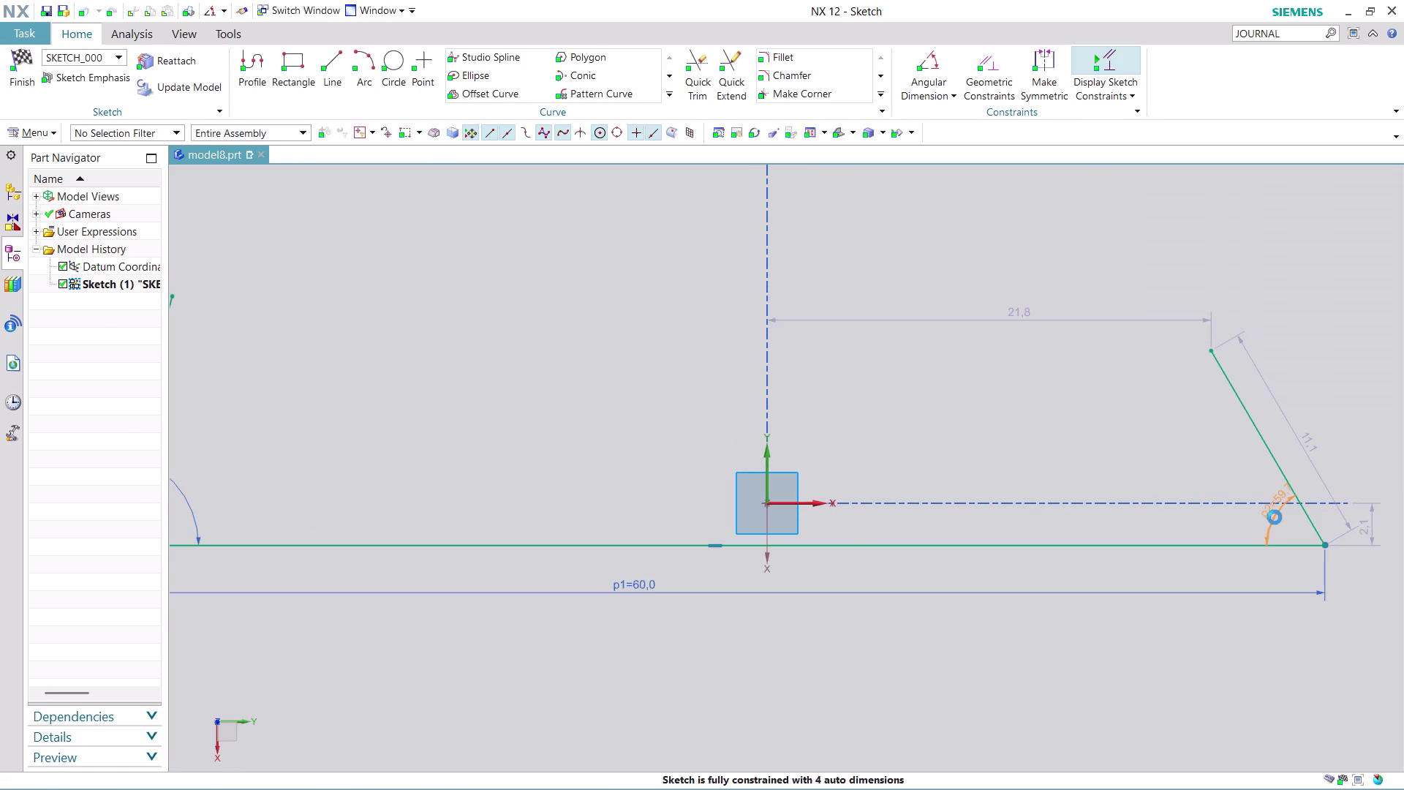
text(7)
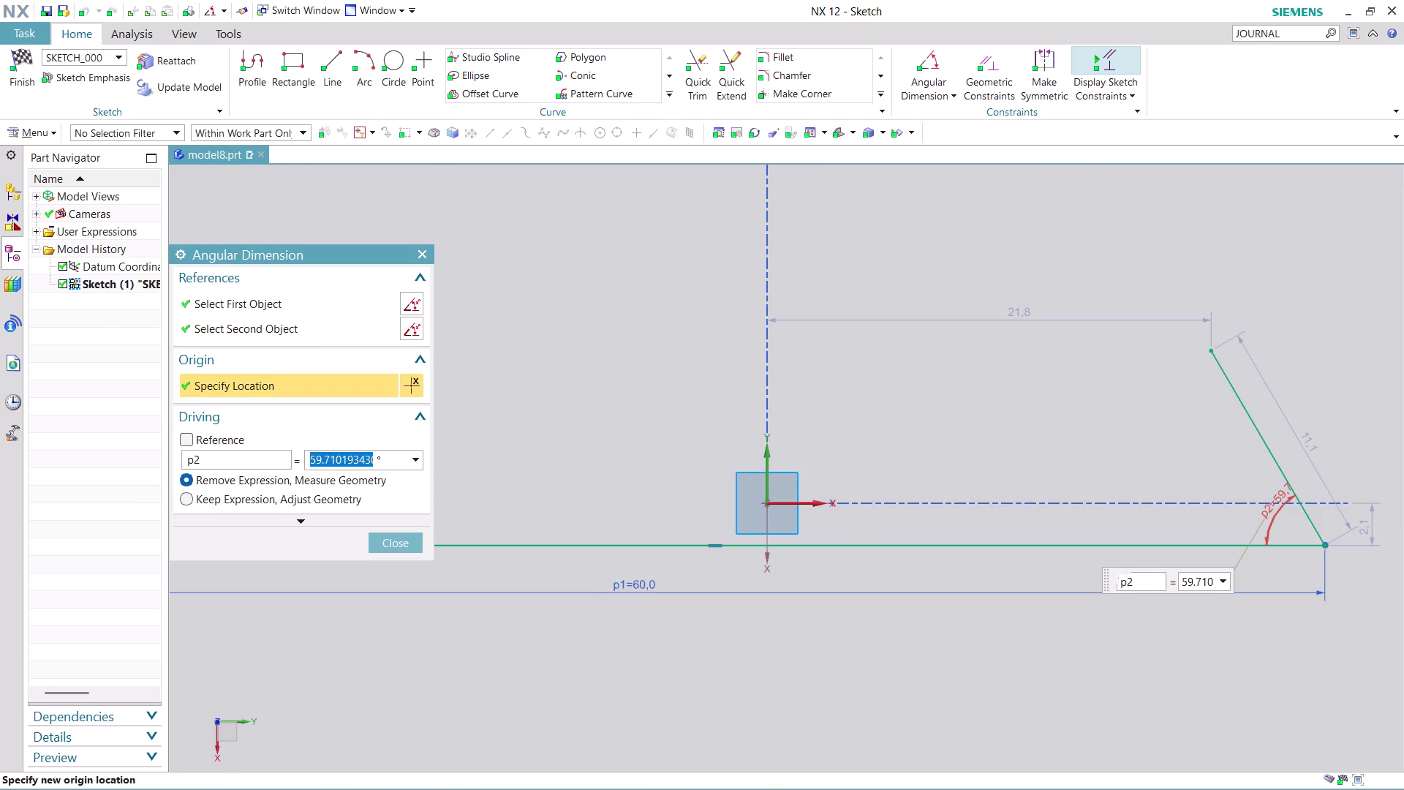
text(5)
key(Return)
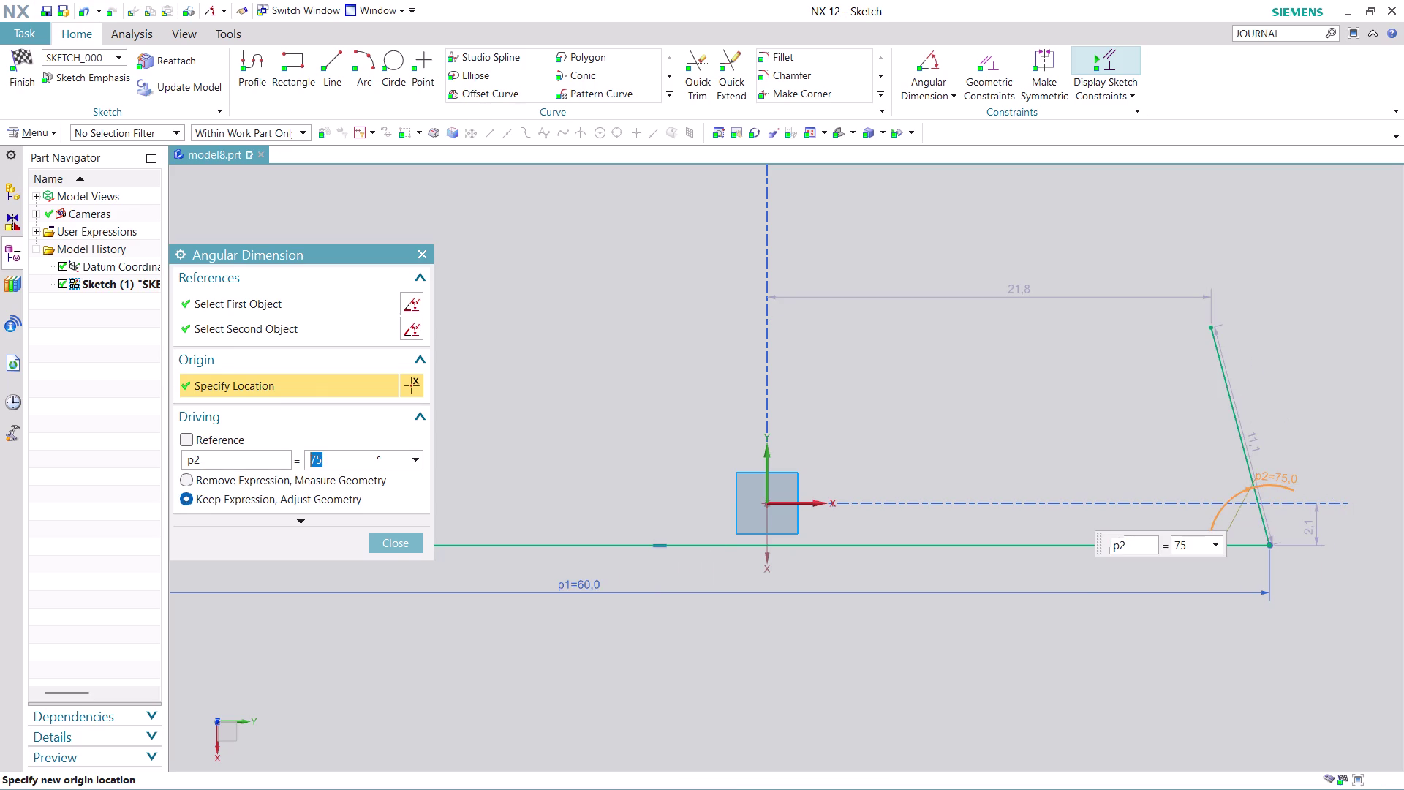
click(381, 541)
scroll(down, 3)
scroll(up, 3)
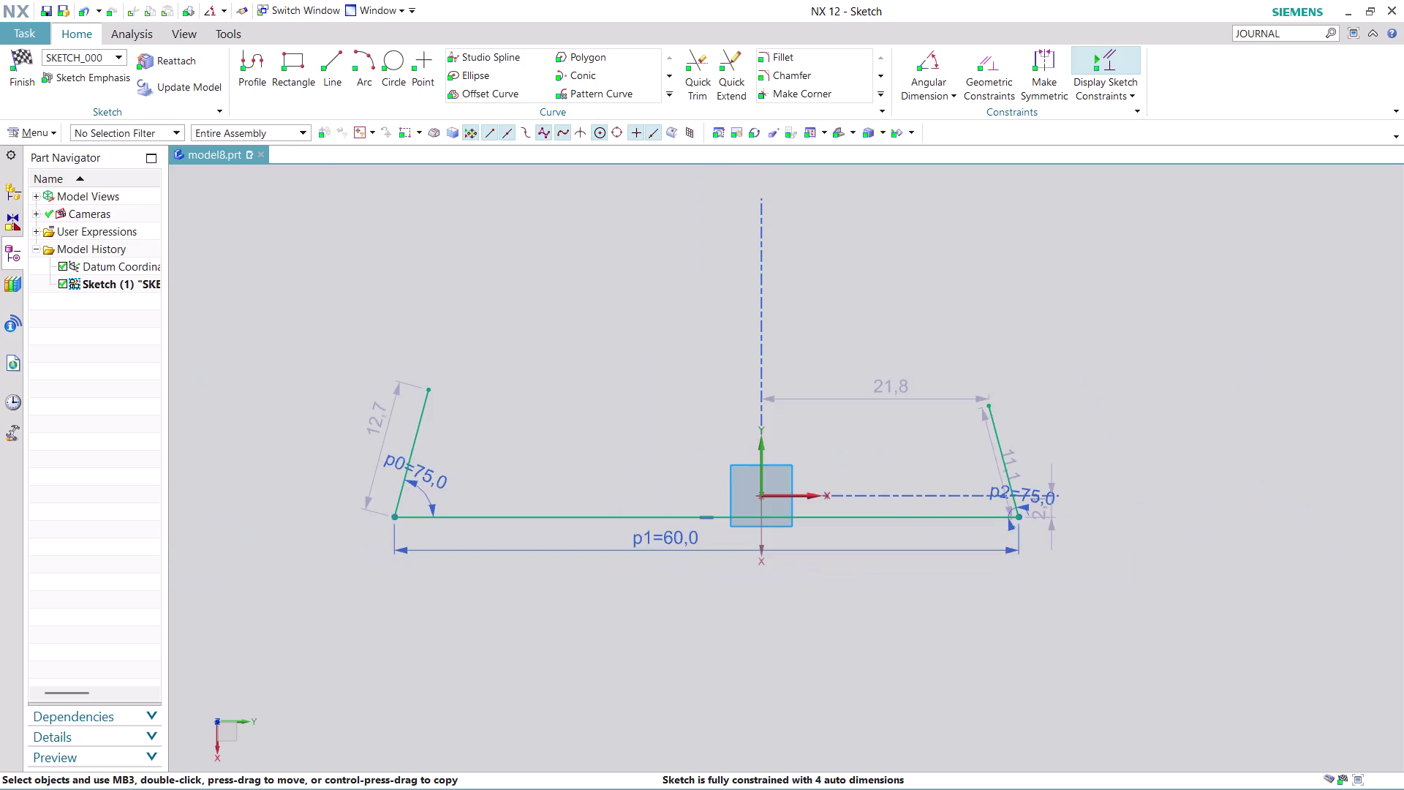
scroll(up, 3)
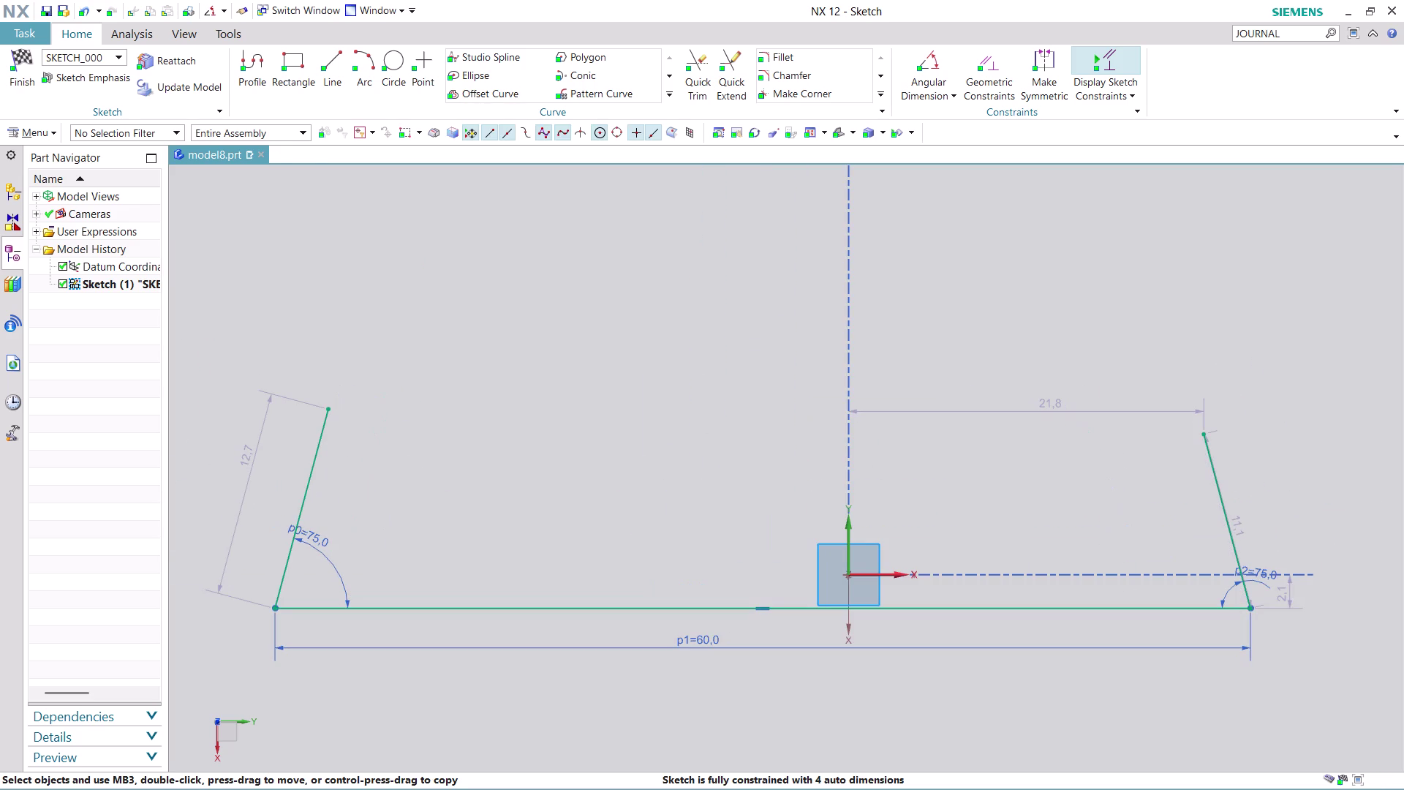
click(336, 63)
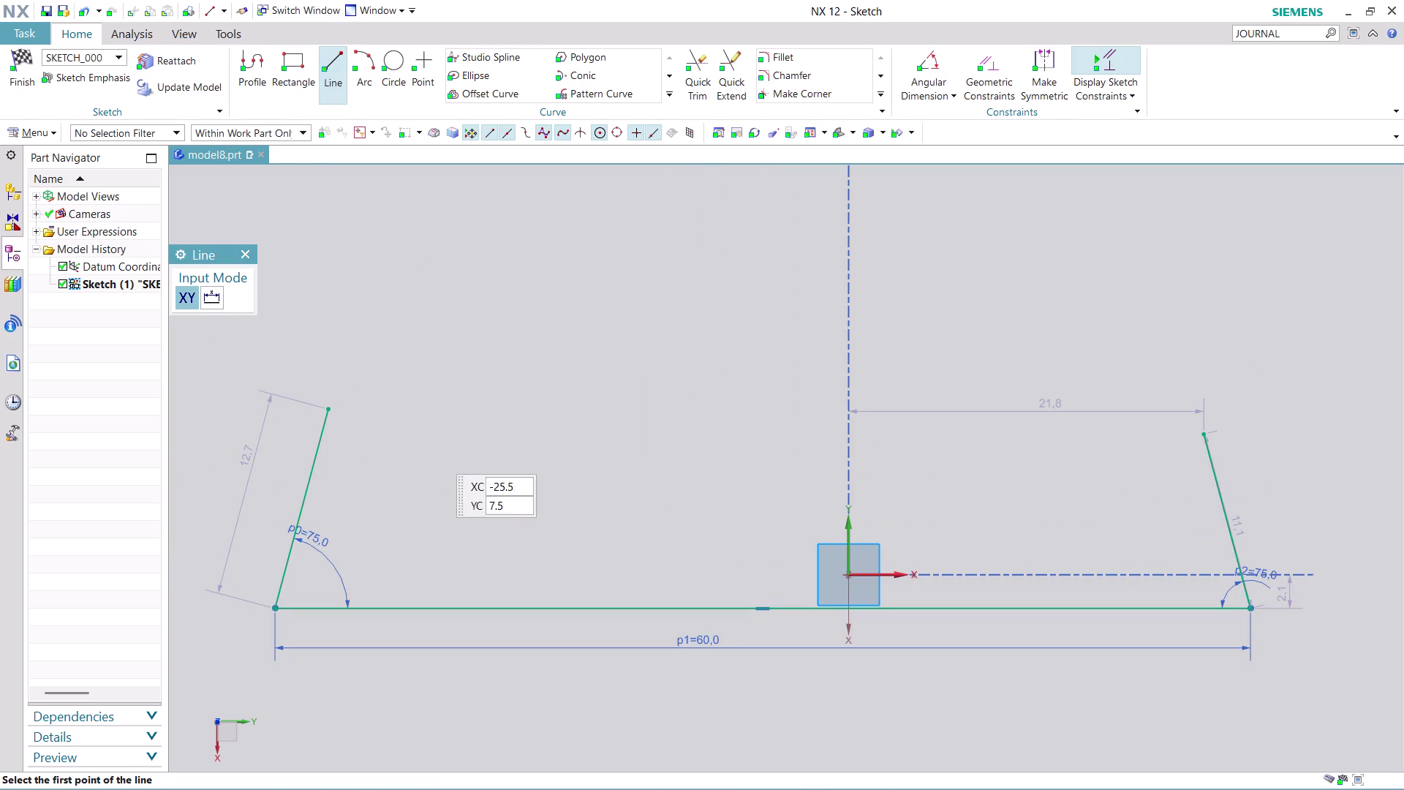
click(329, 406)
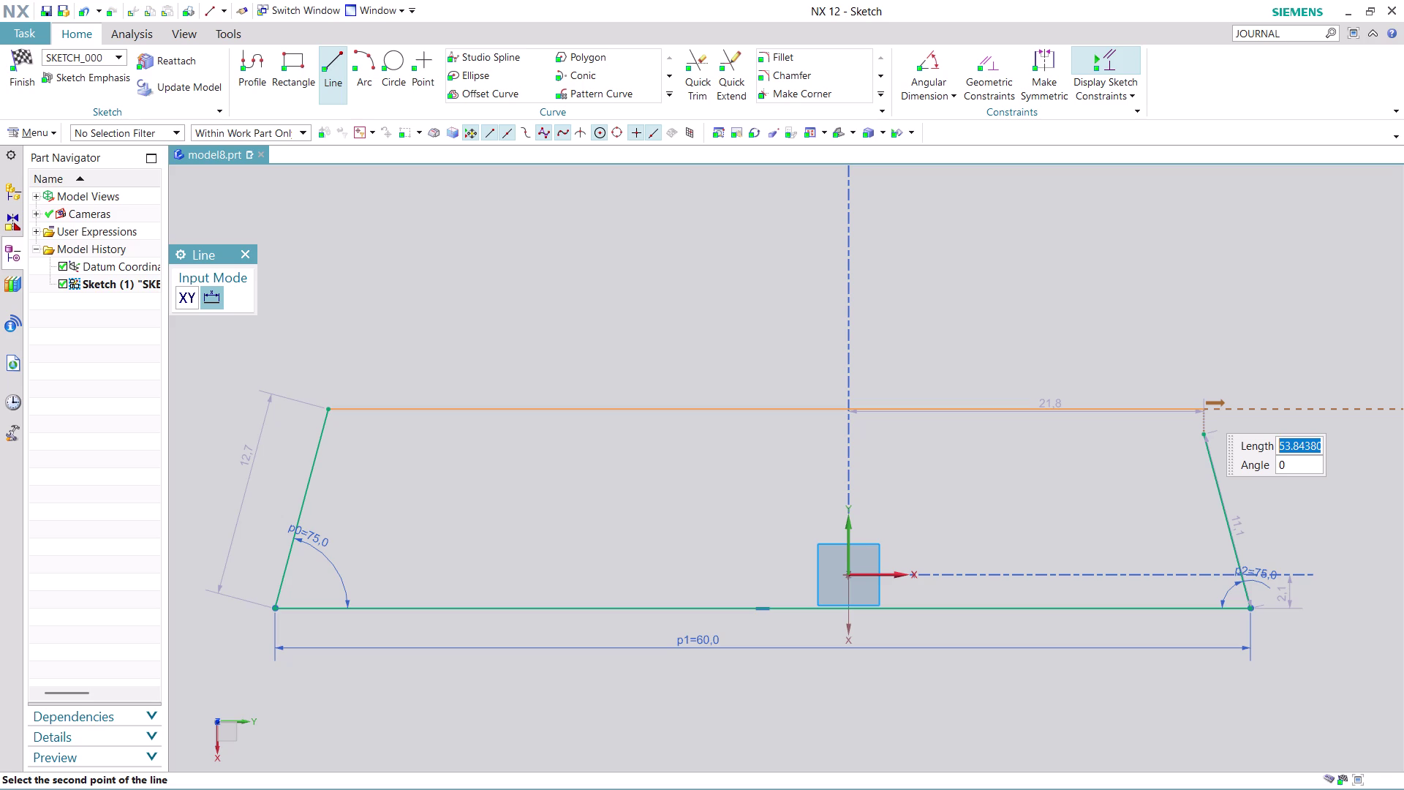
key(Escape)
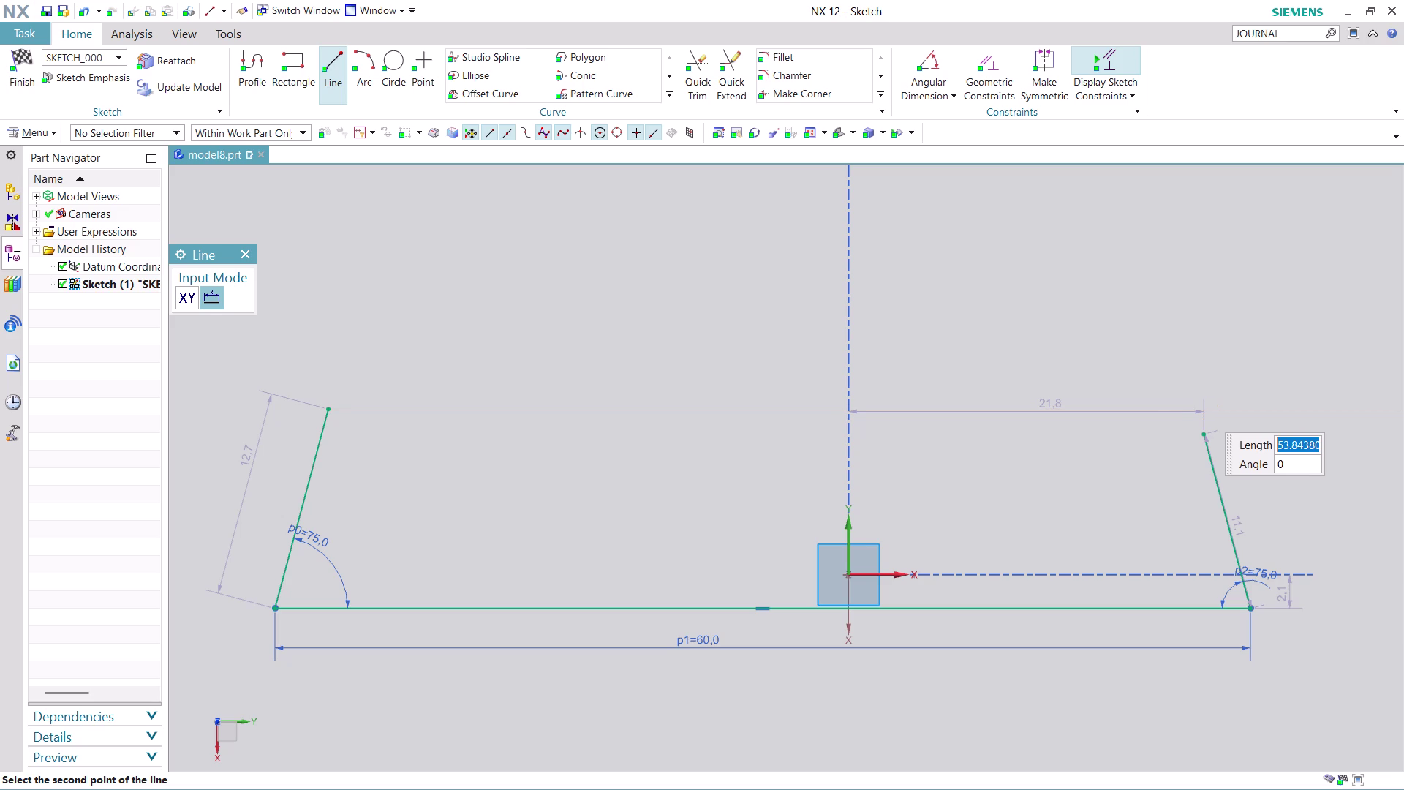
key(Escape)
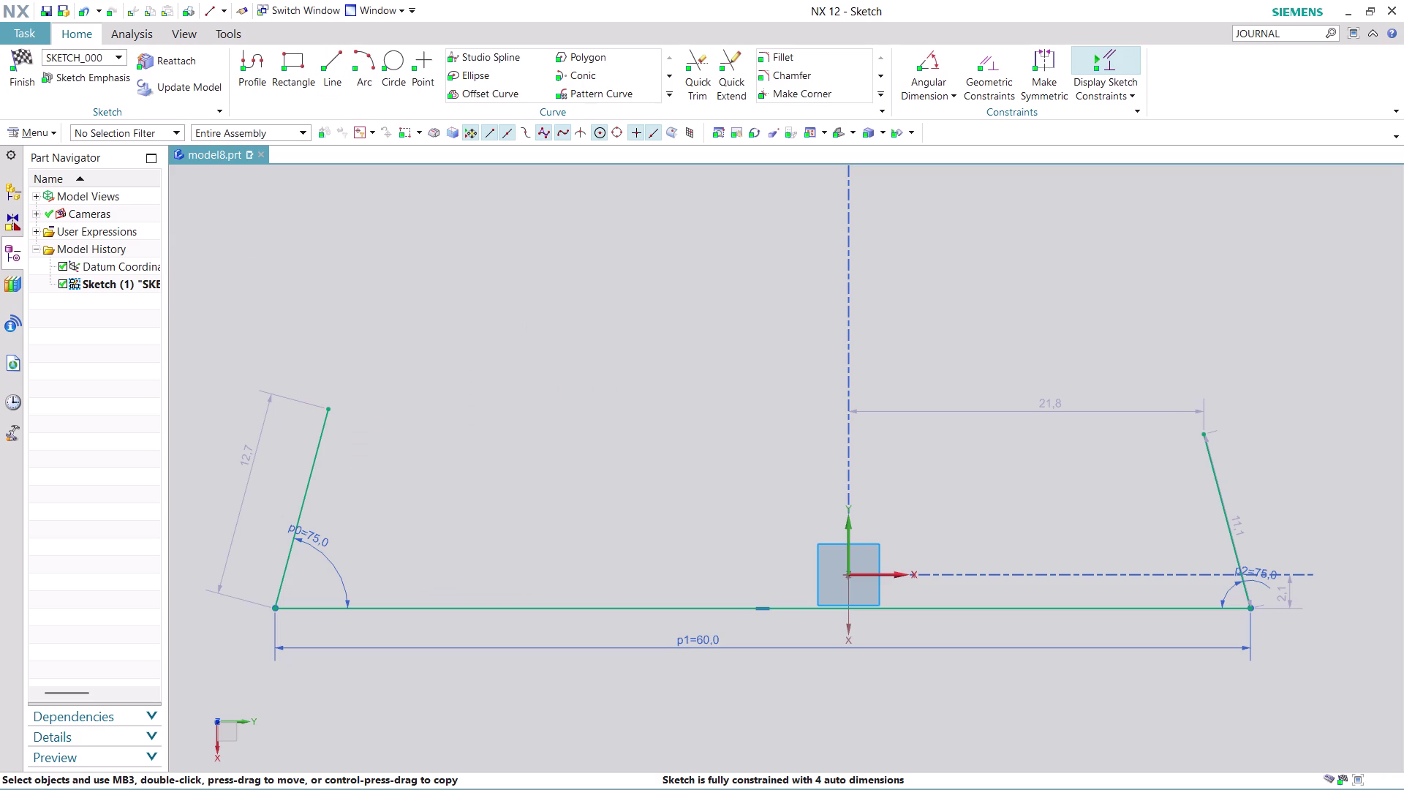
double_click(247, 470)
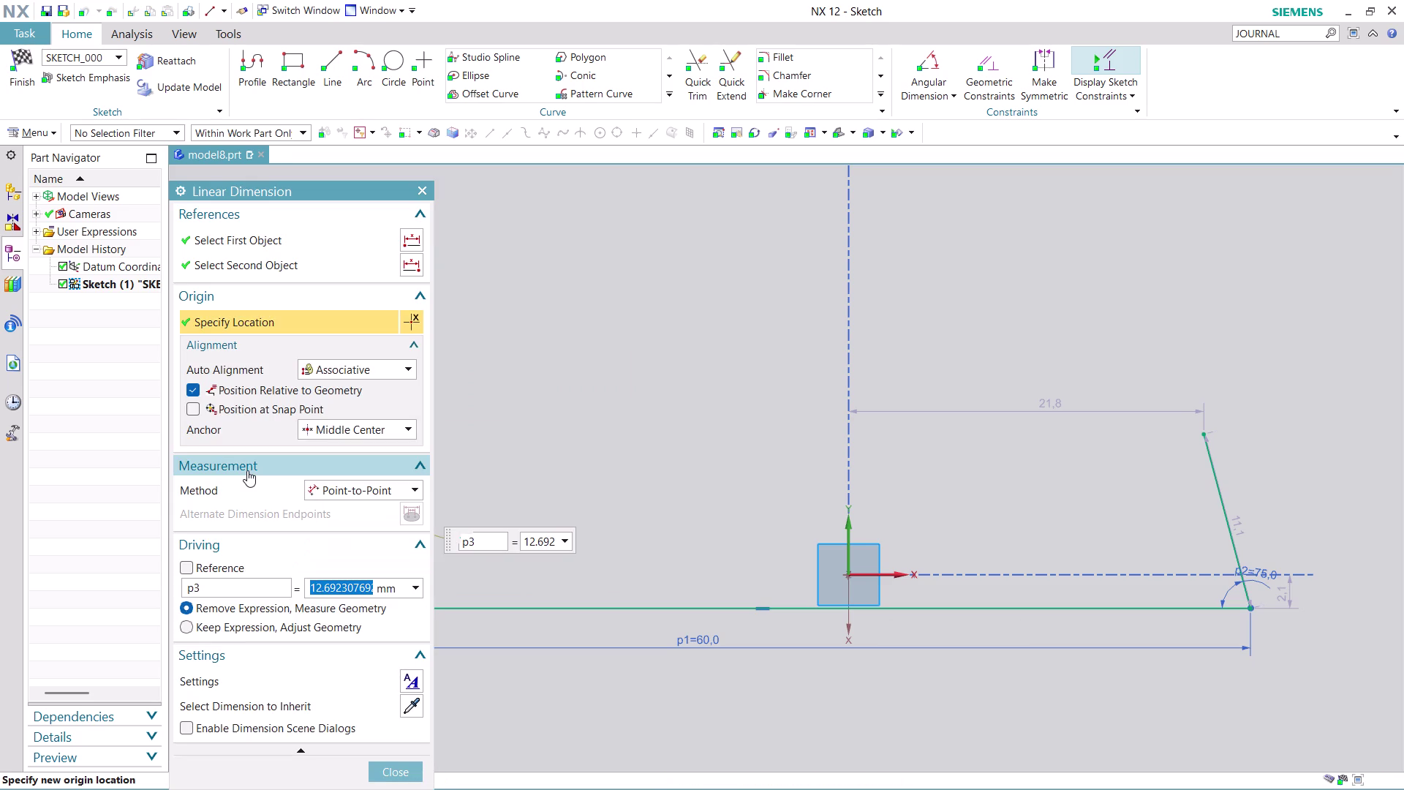
Change the left side line's 12.7 length dimension to 10.
text(10)
key(Return)
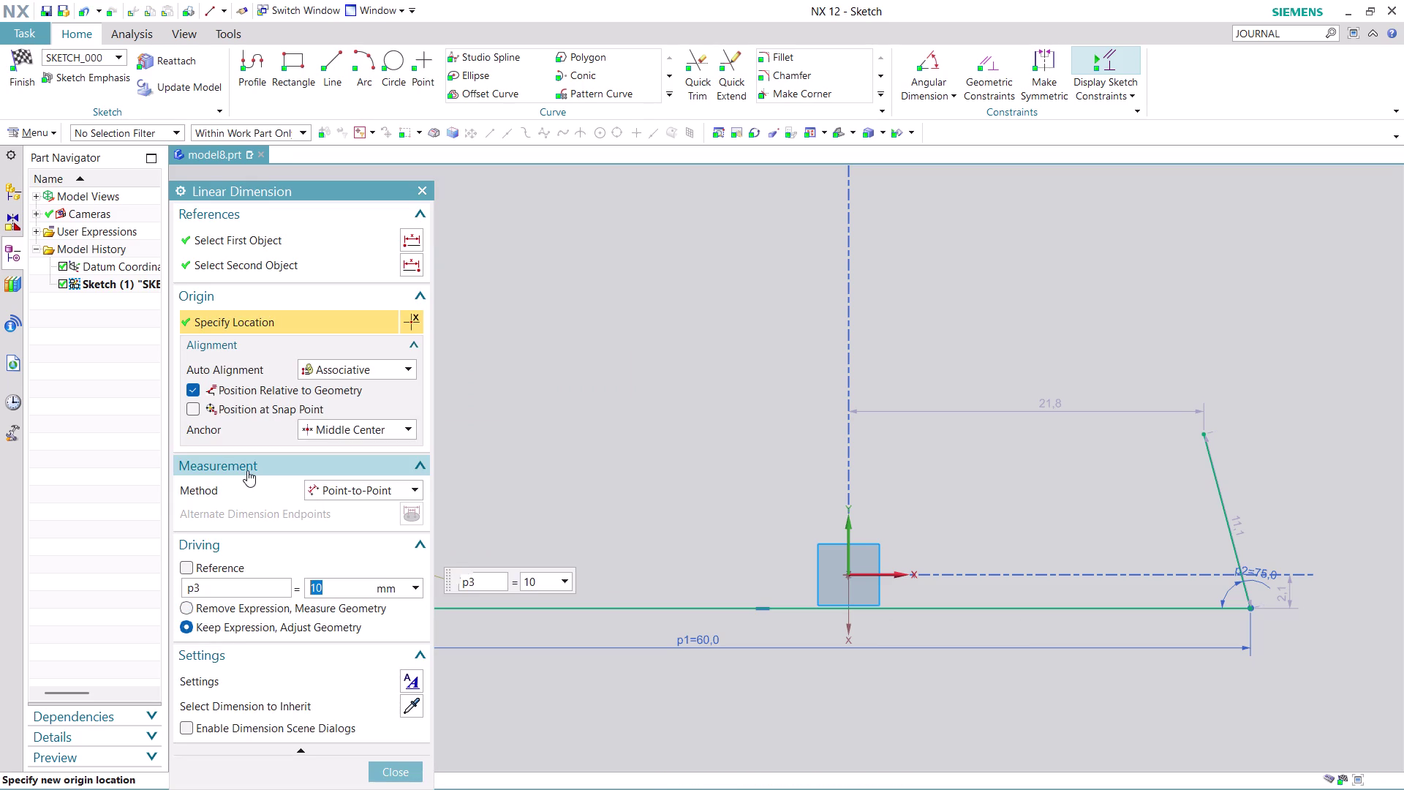
click(399, 767)
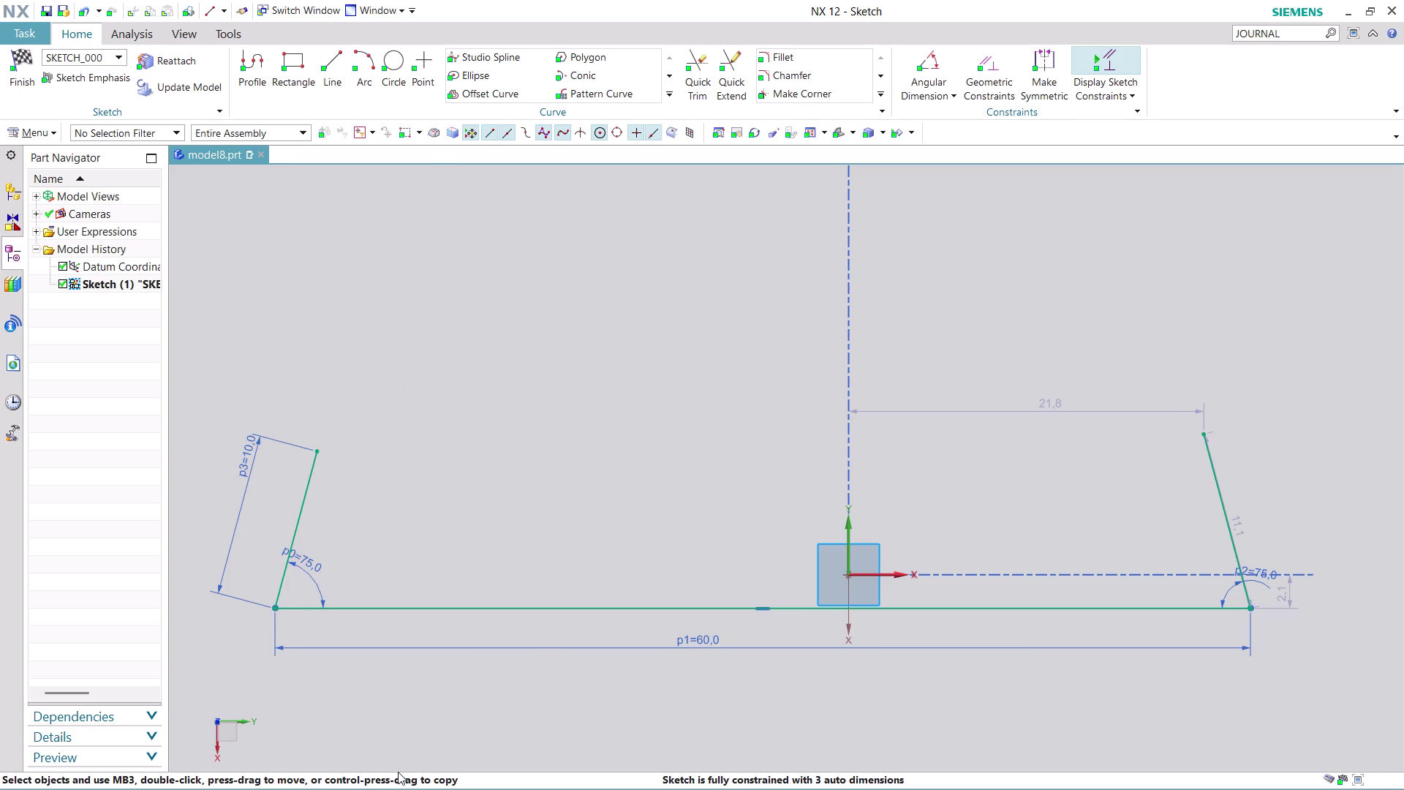
Apply an Equal Length constraint between the left and right side lines.
click(995, 70)
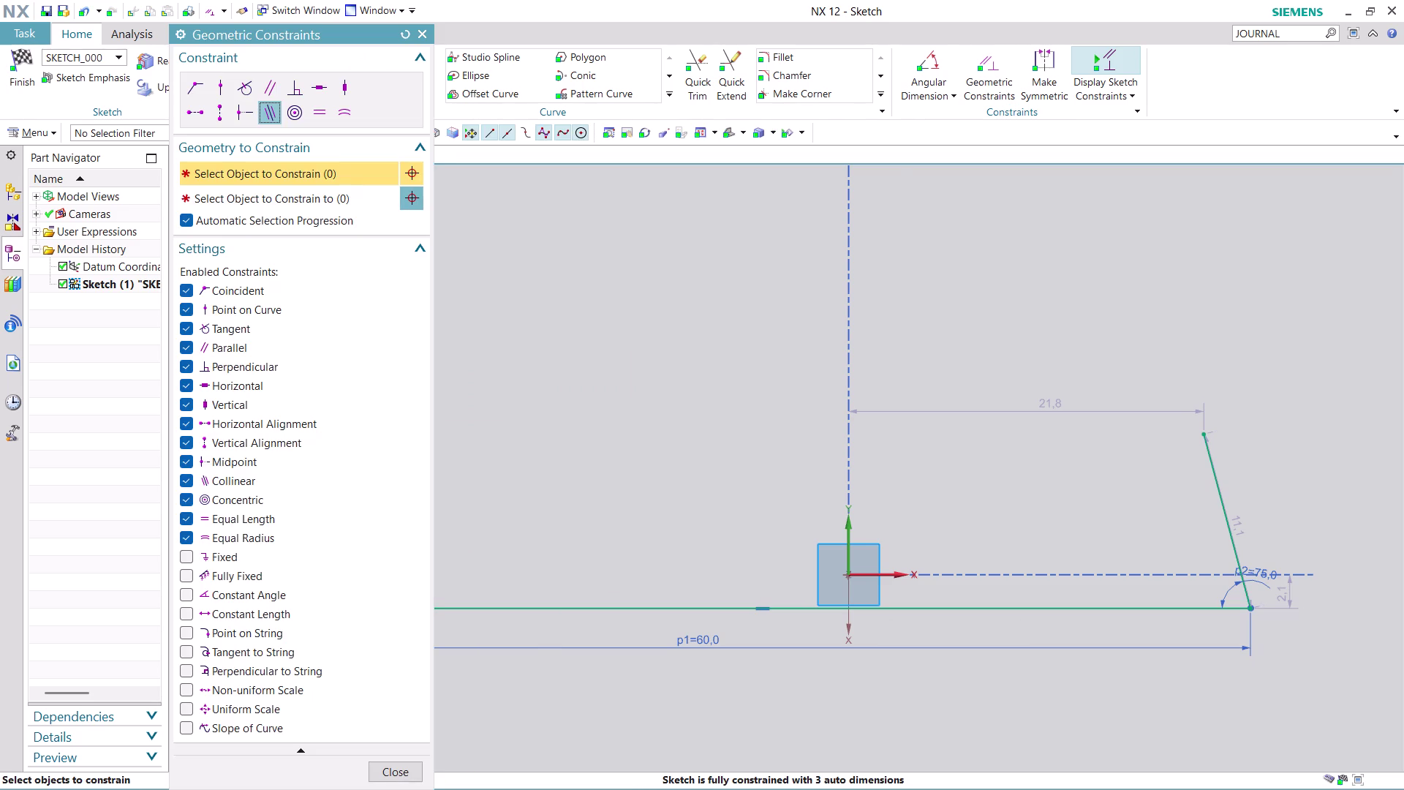
click(317, 109)
scroll(down, 3)
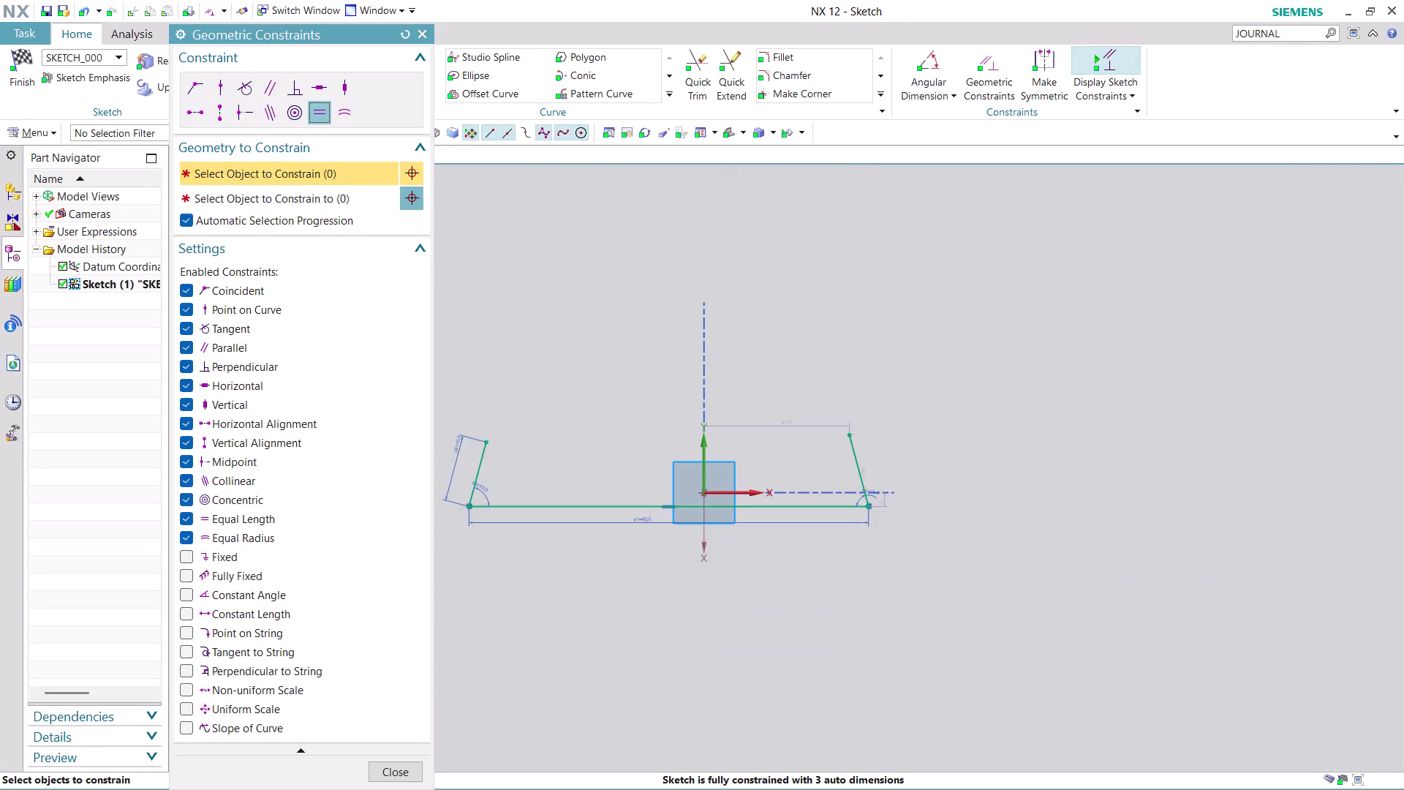
scroll(up, 3)
click(504, 391)
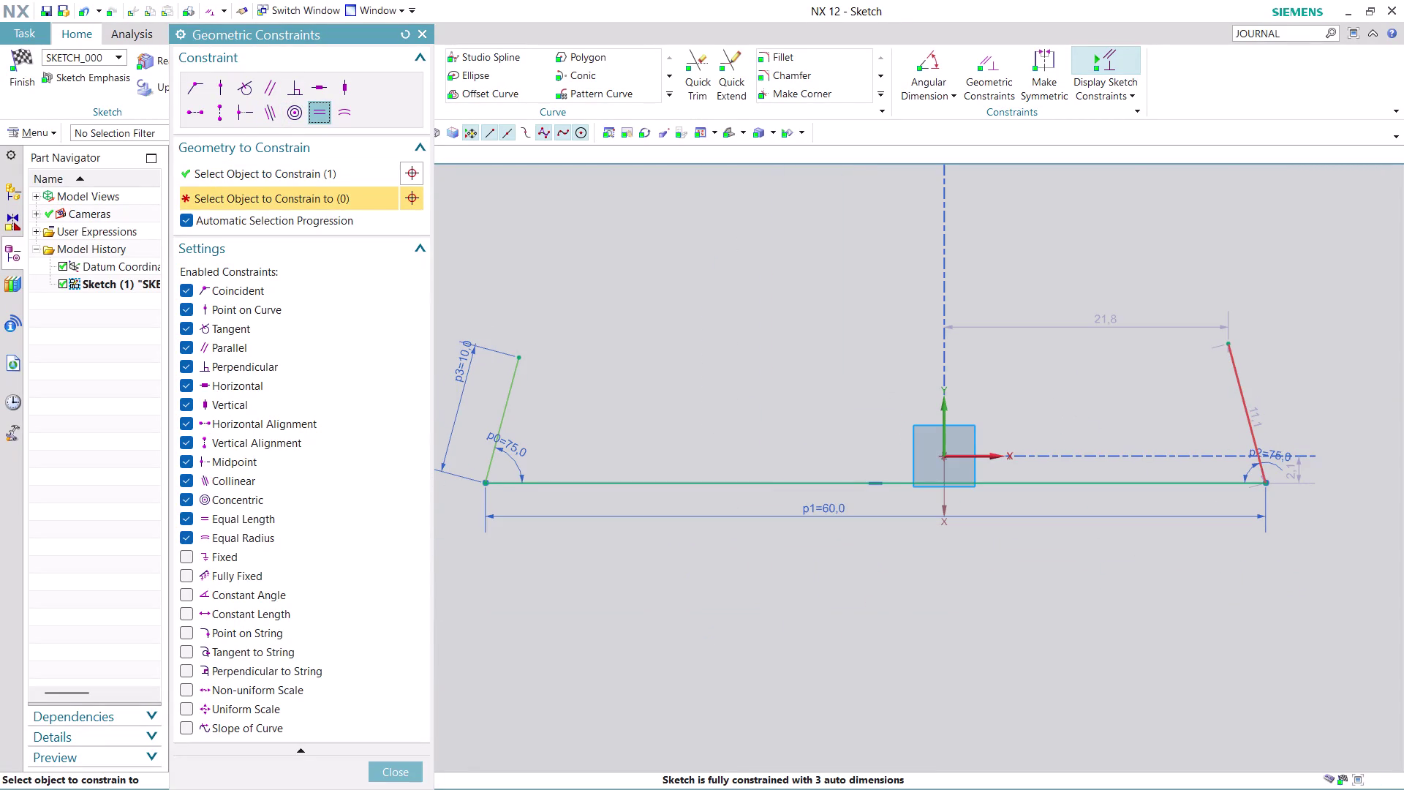
click(1244, 393)
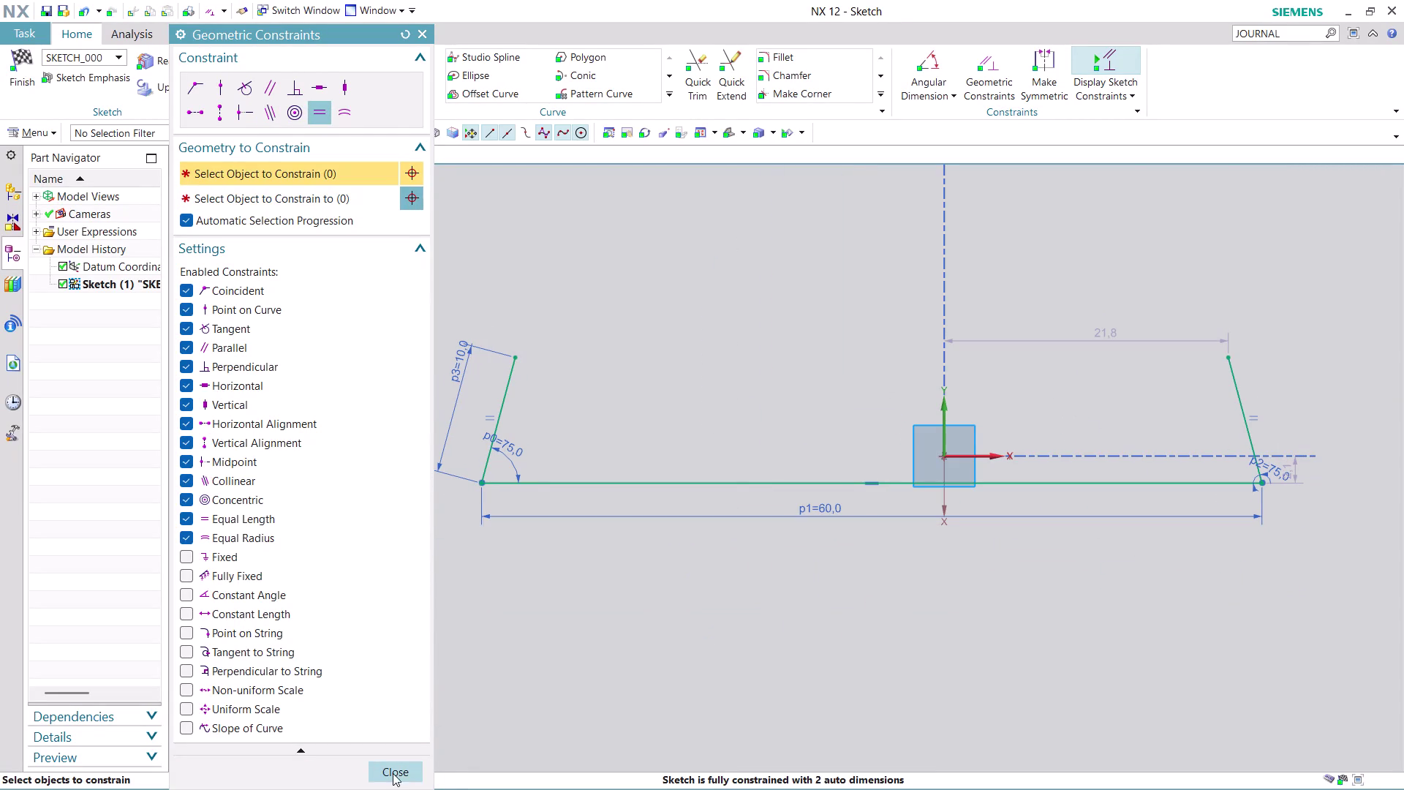
click(393, 773)
scroll(up, 3)
scroll(down, 3)
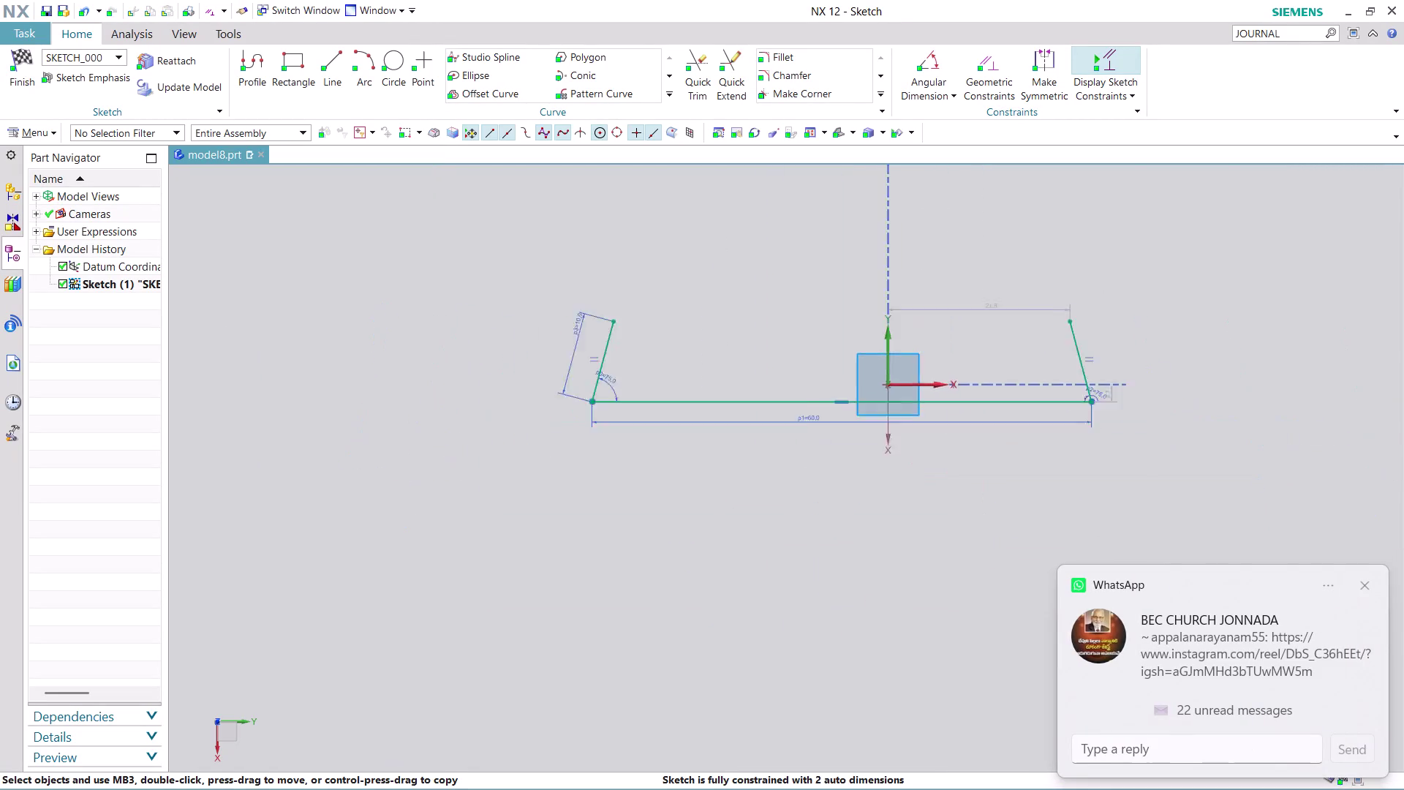
scroll(down, 3)
scroll(up, 3)
scroll(down, 3)
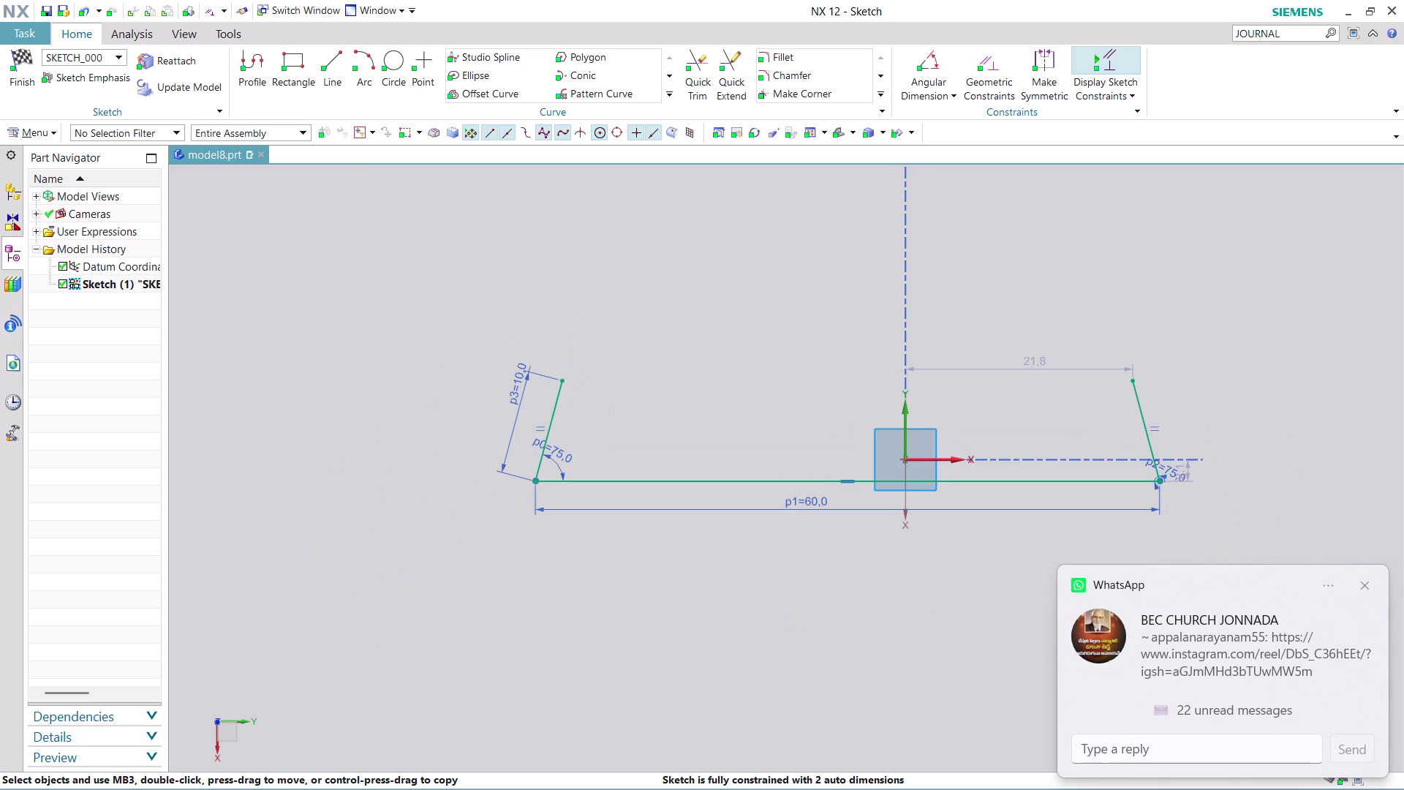
double_click(1037, 359)
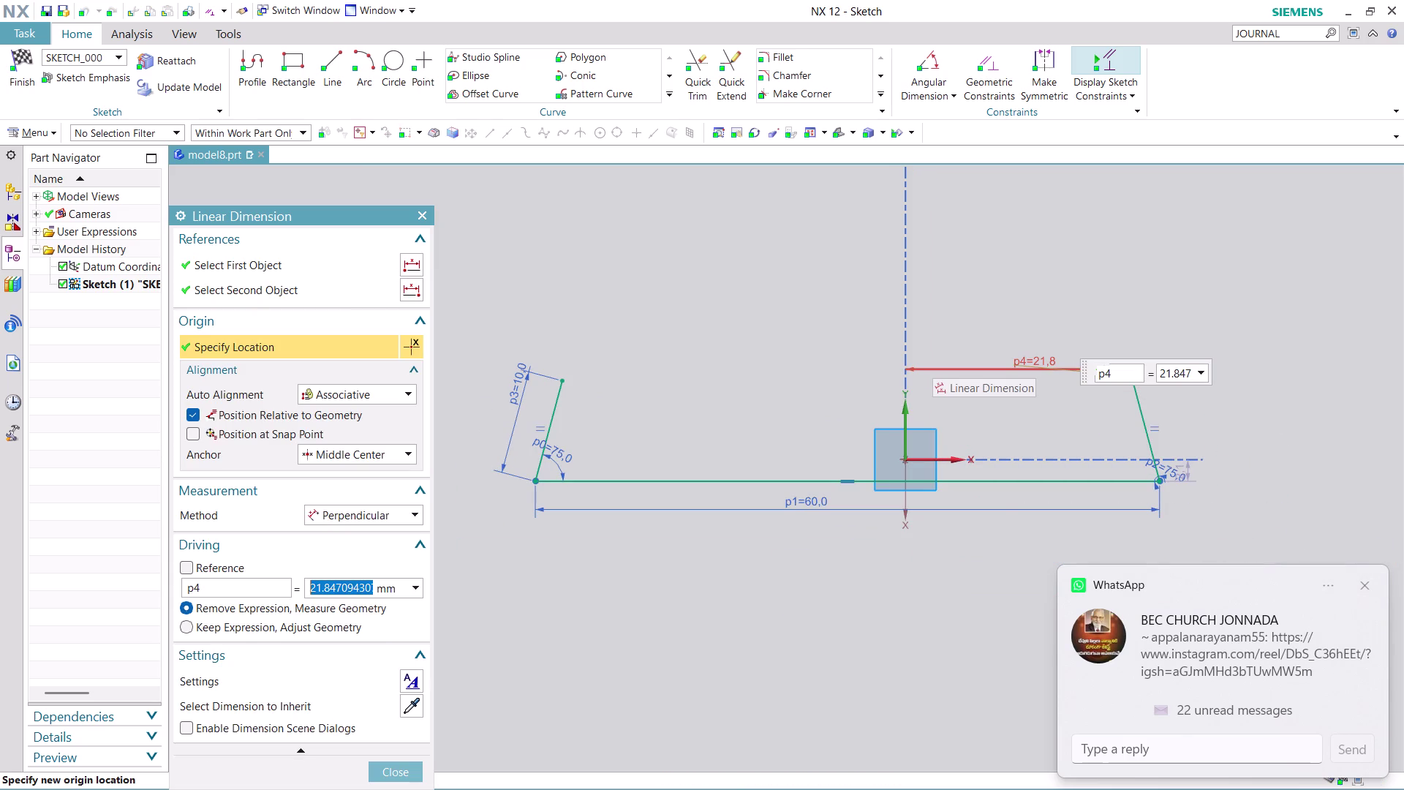
Change the 21.8 p4 distance dimension to 30.
text(30)
key(Return)
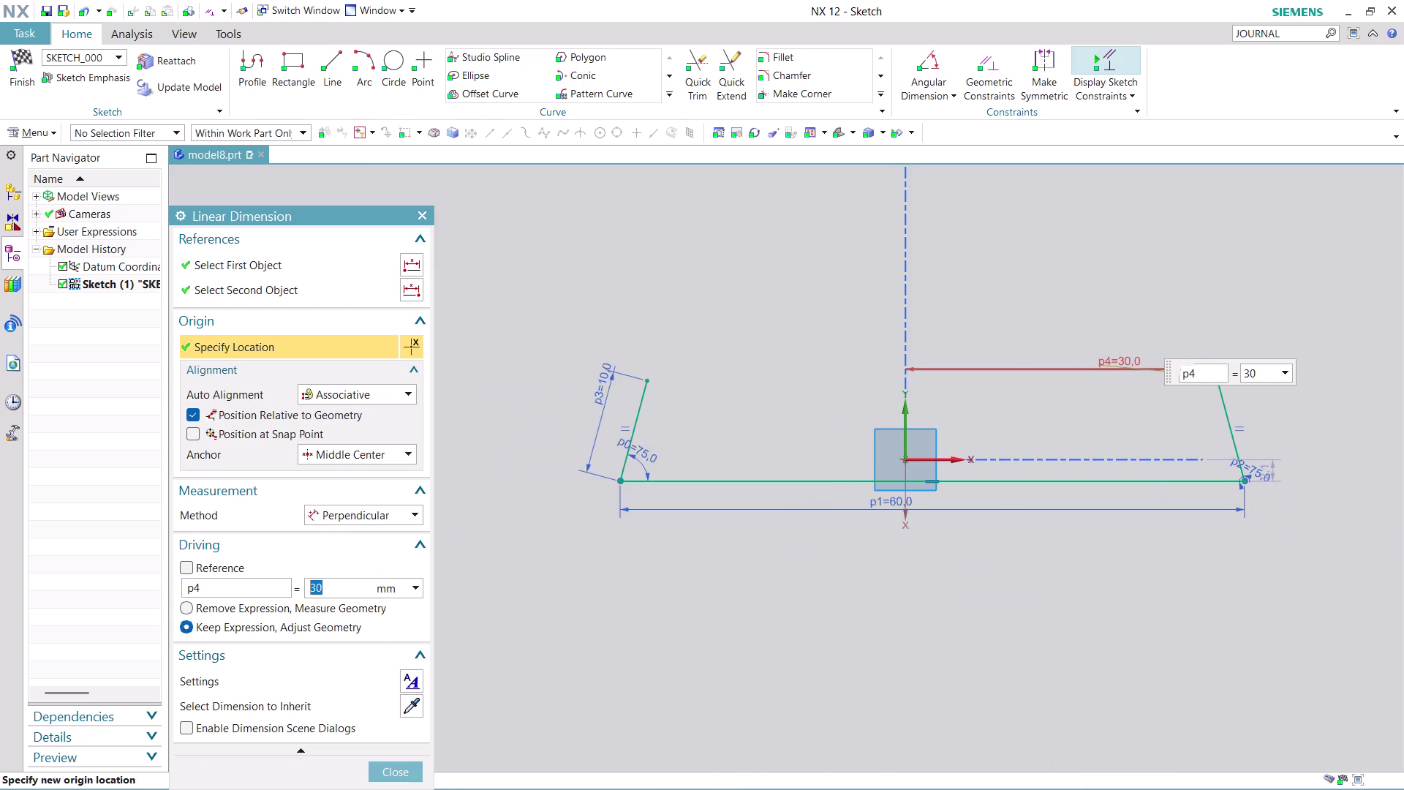
click(403, 769)
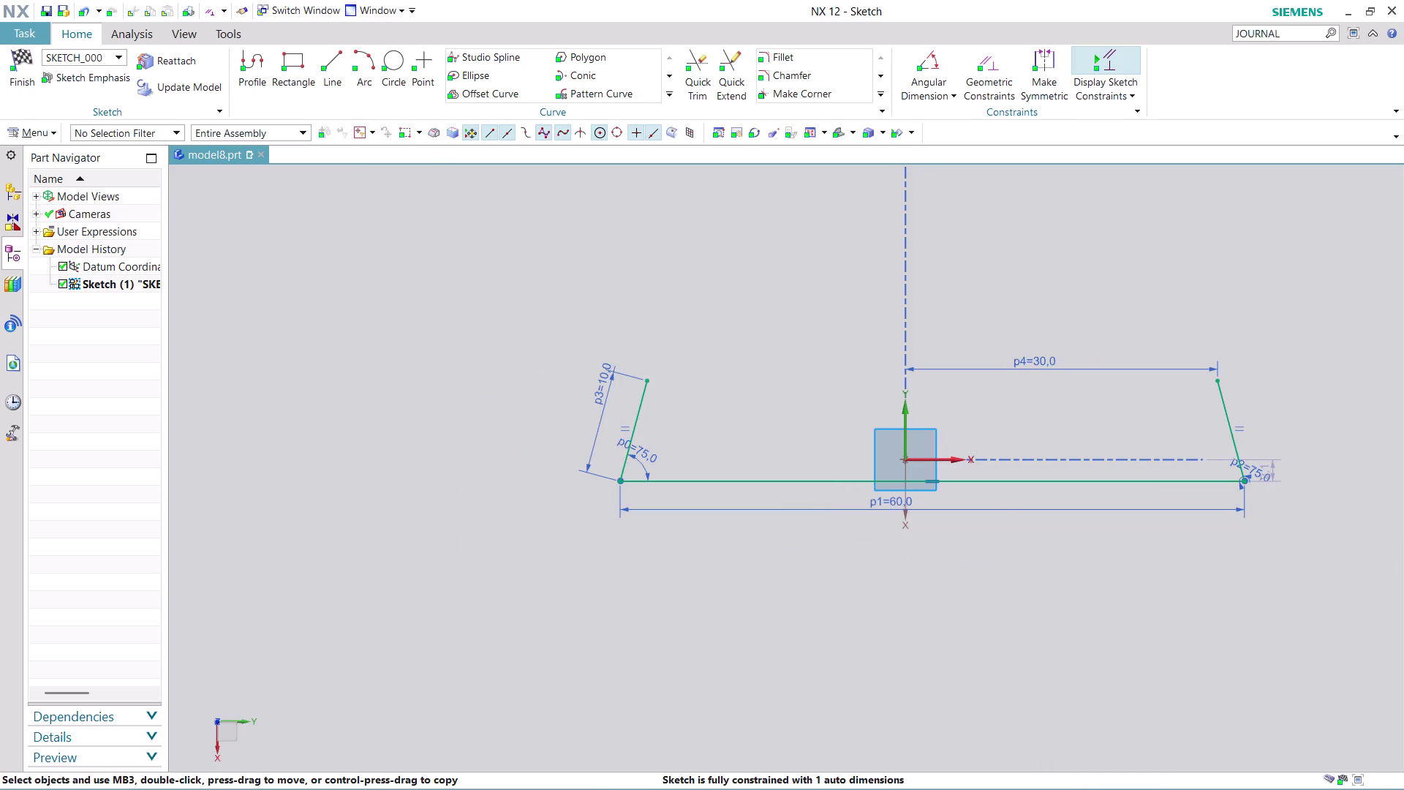
scroll(up, 3)
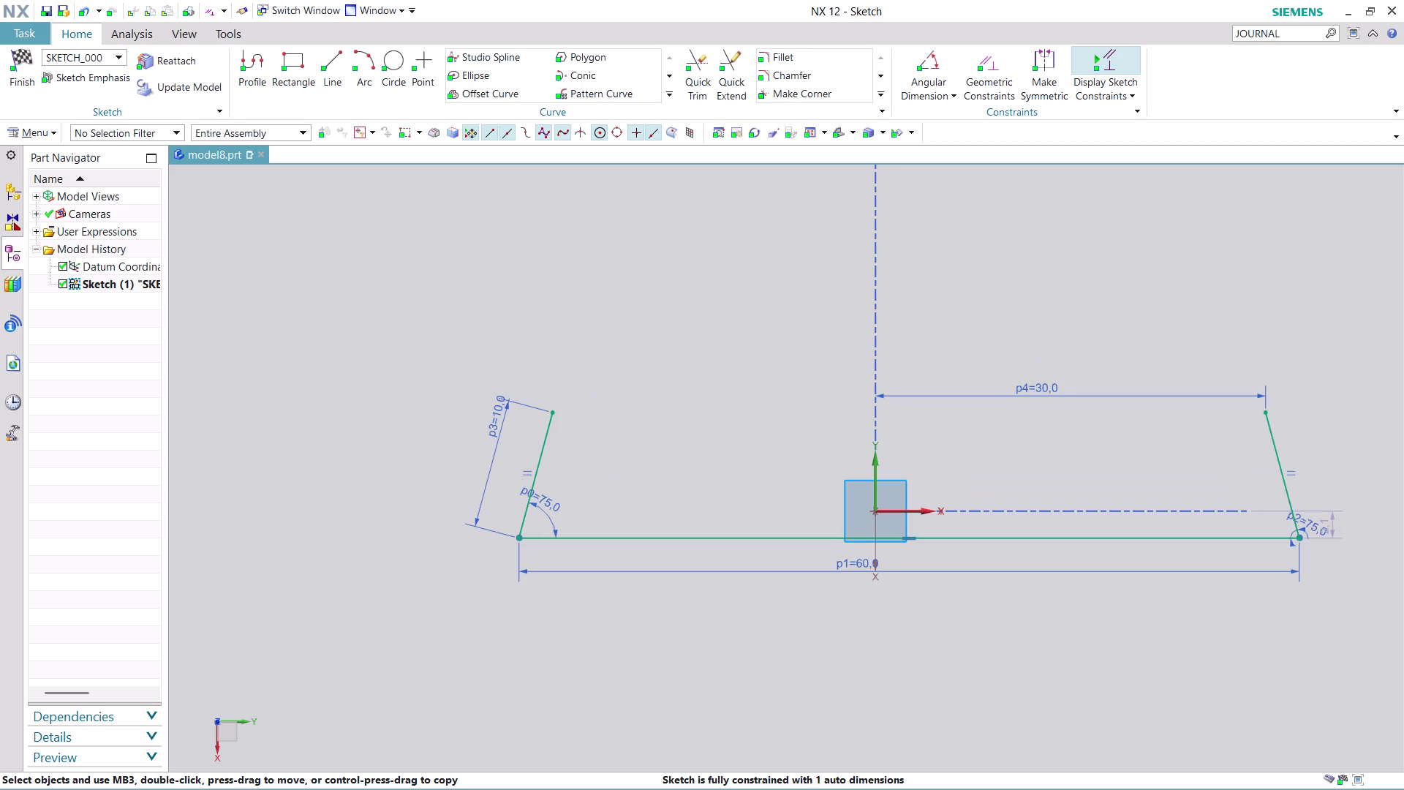
Draw a top line between the two side tops, then undo it as overconstraining.
click(328, 65)
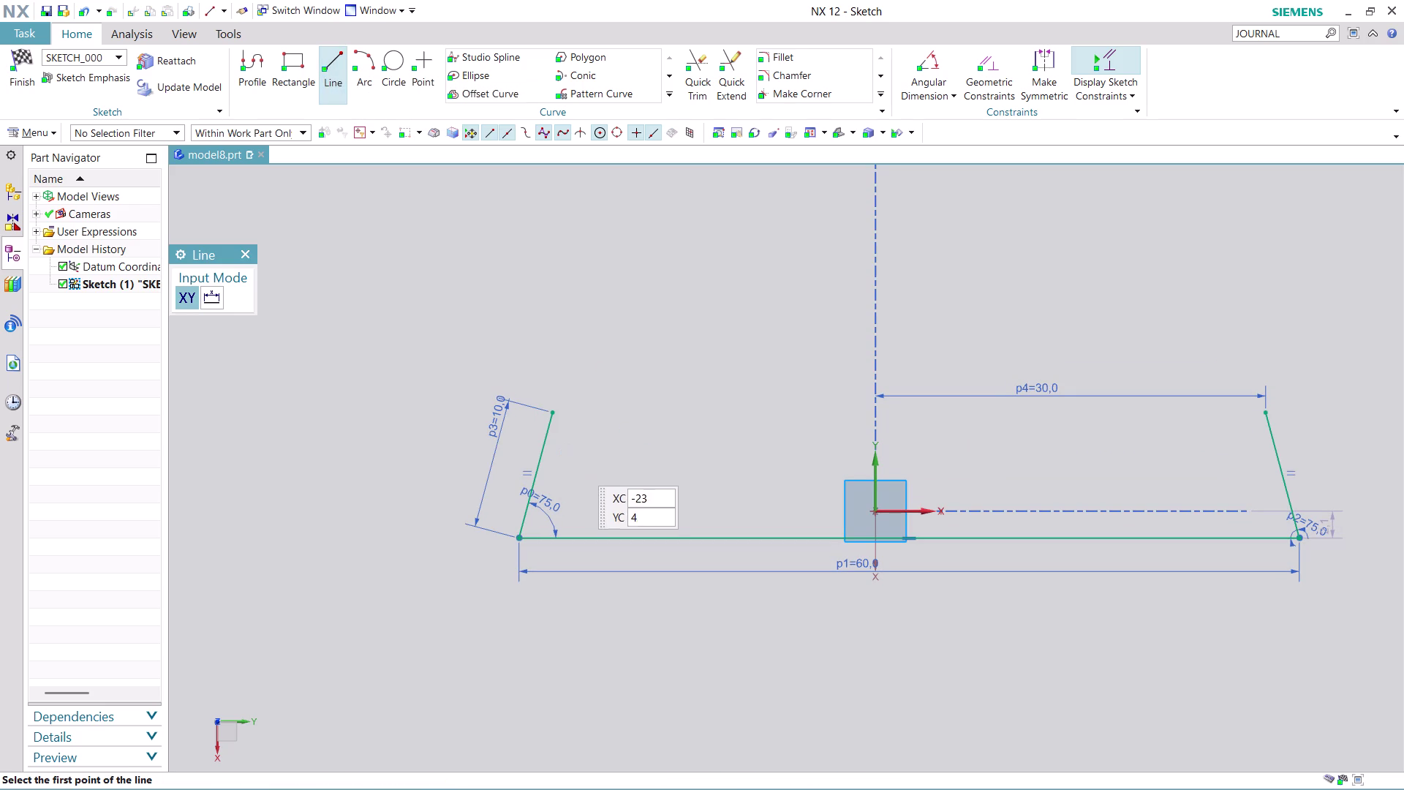
click(553, 411)
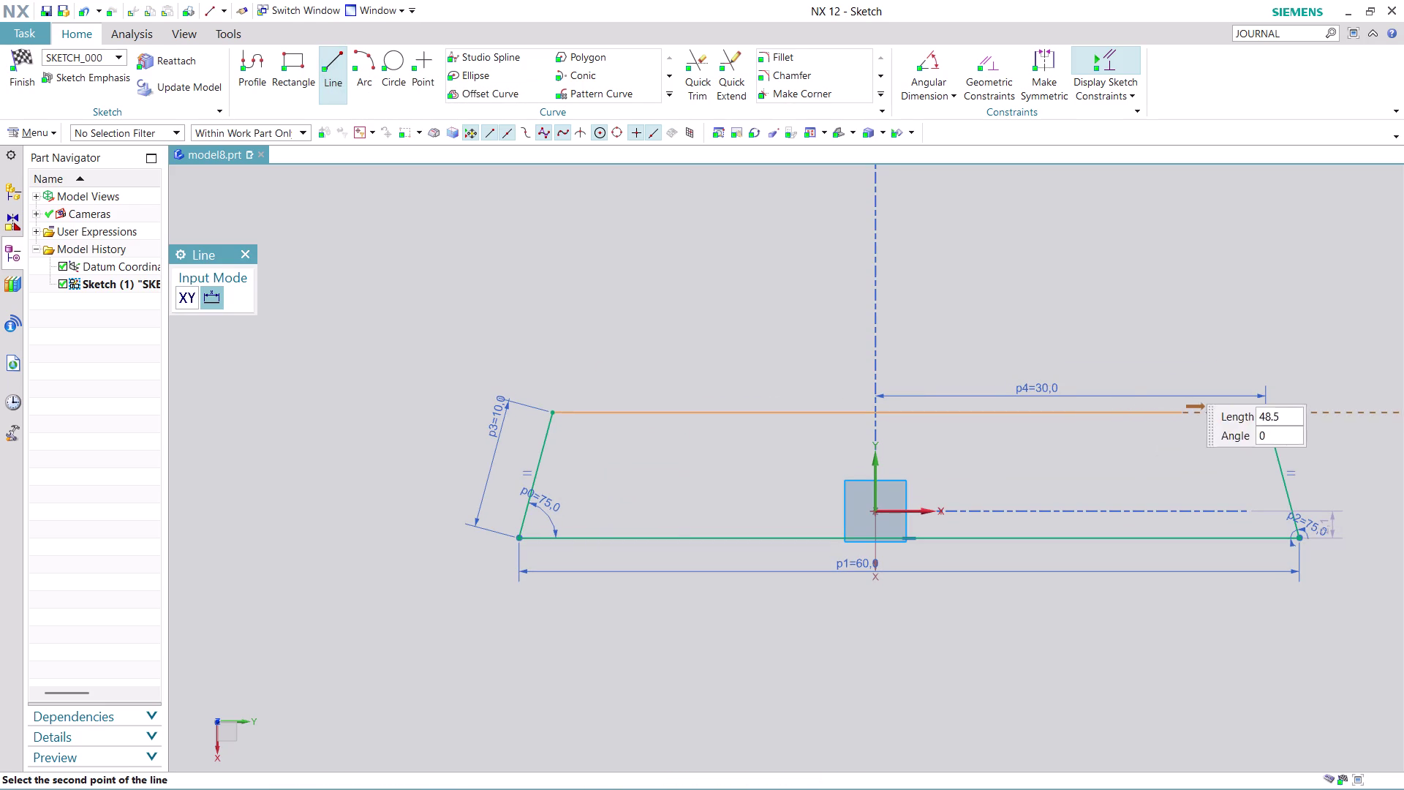
click(1267, 410)
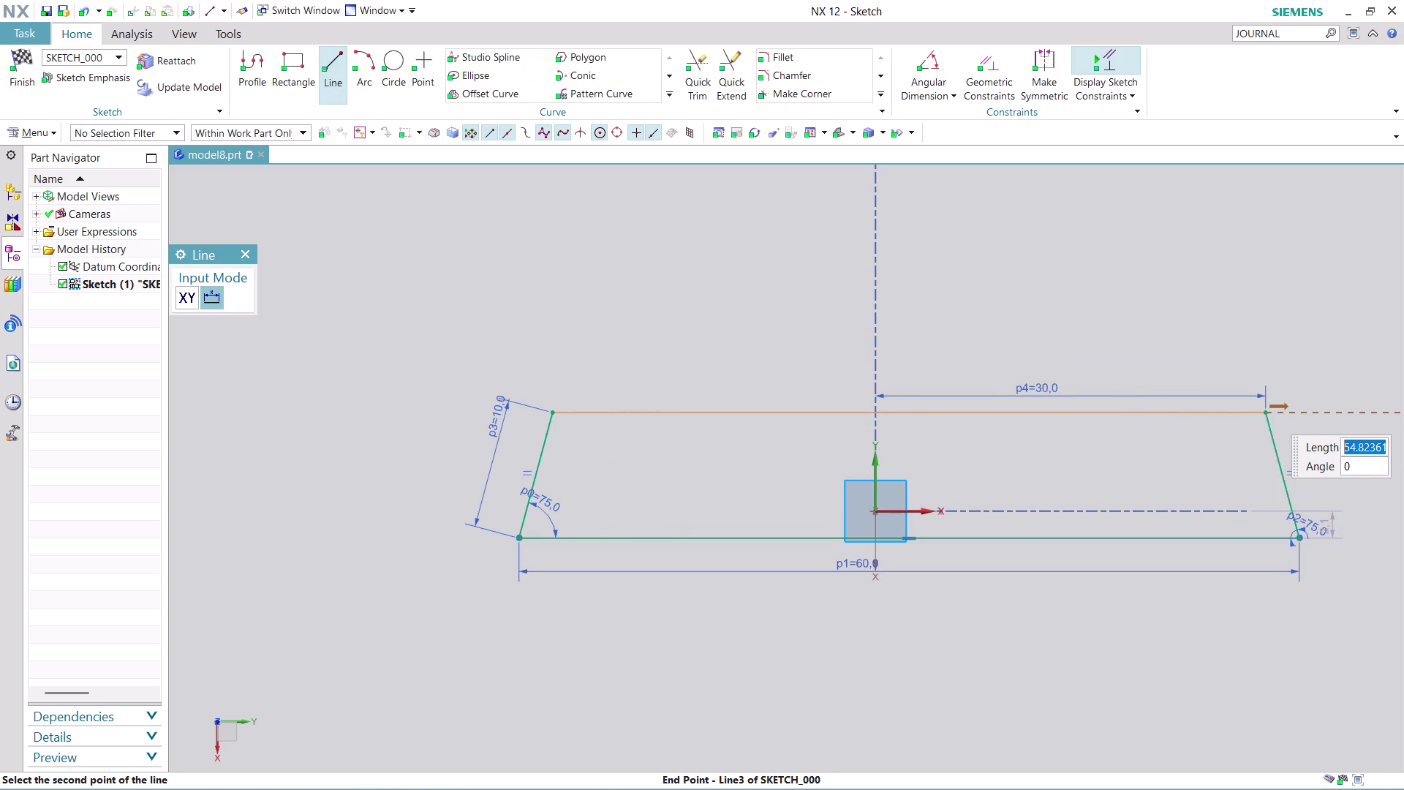
key(Escape)
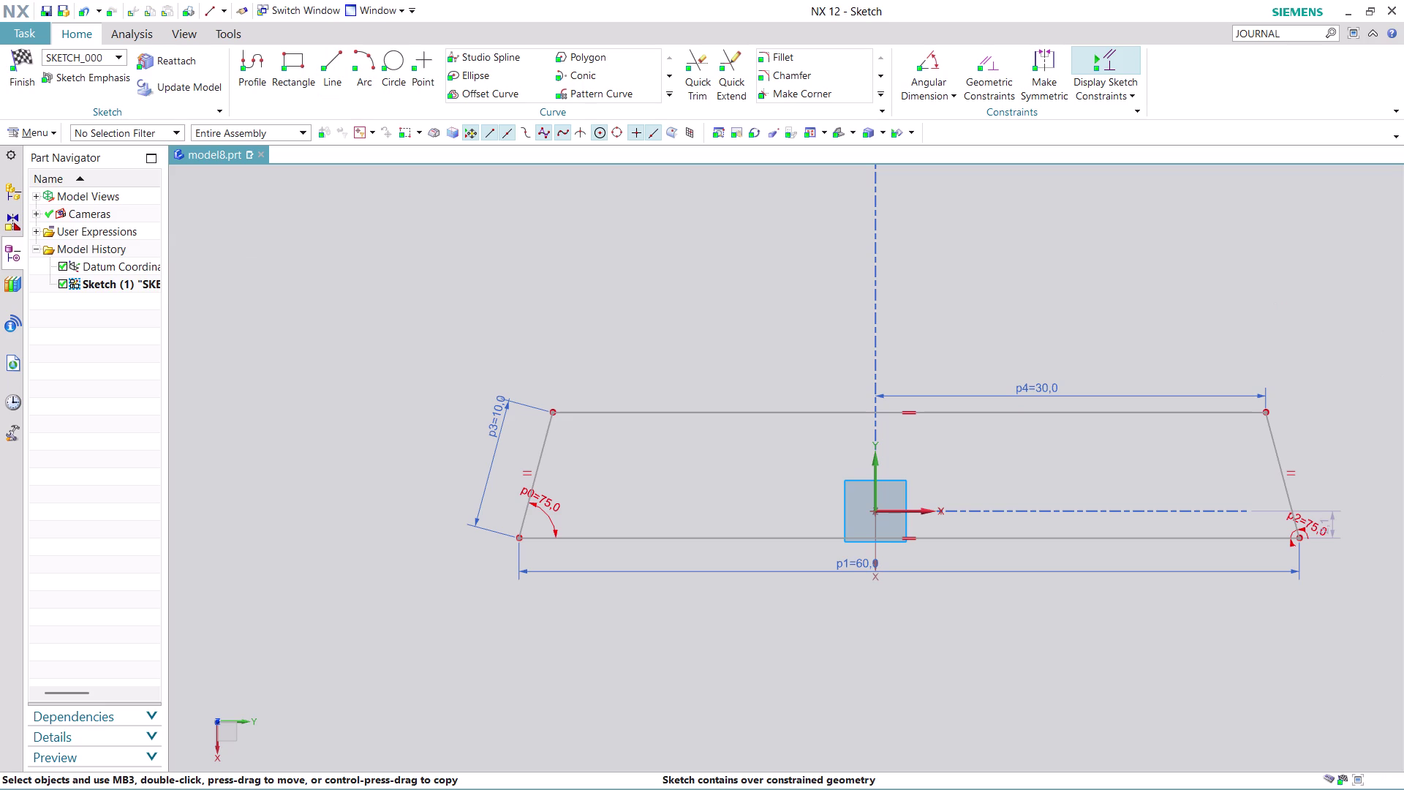
key(Escape)
key(ctrl+z)
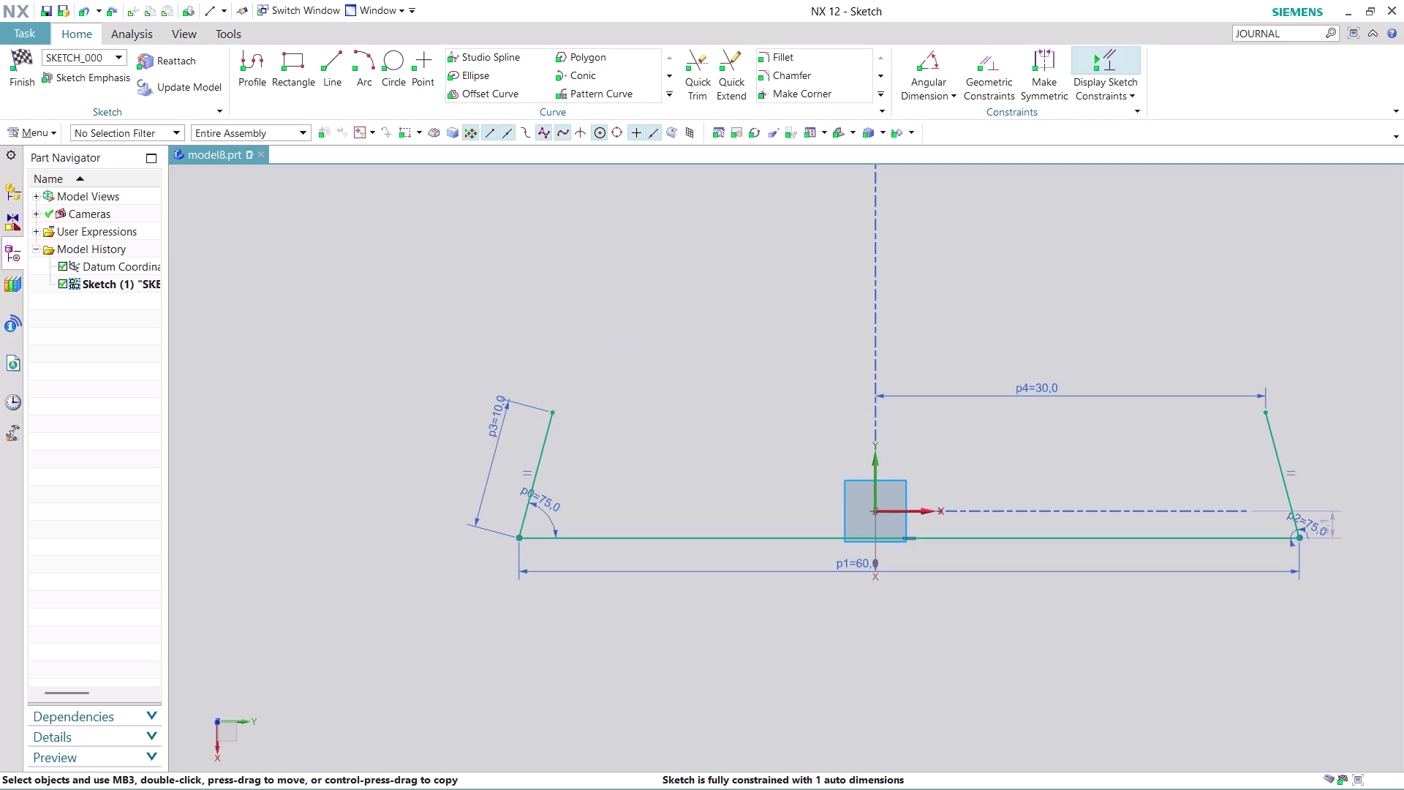
scroll(up, 3)
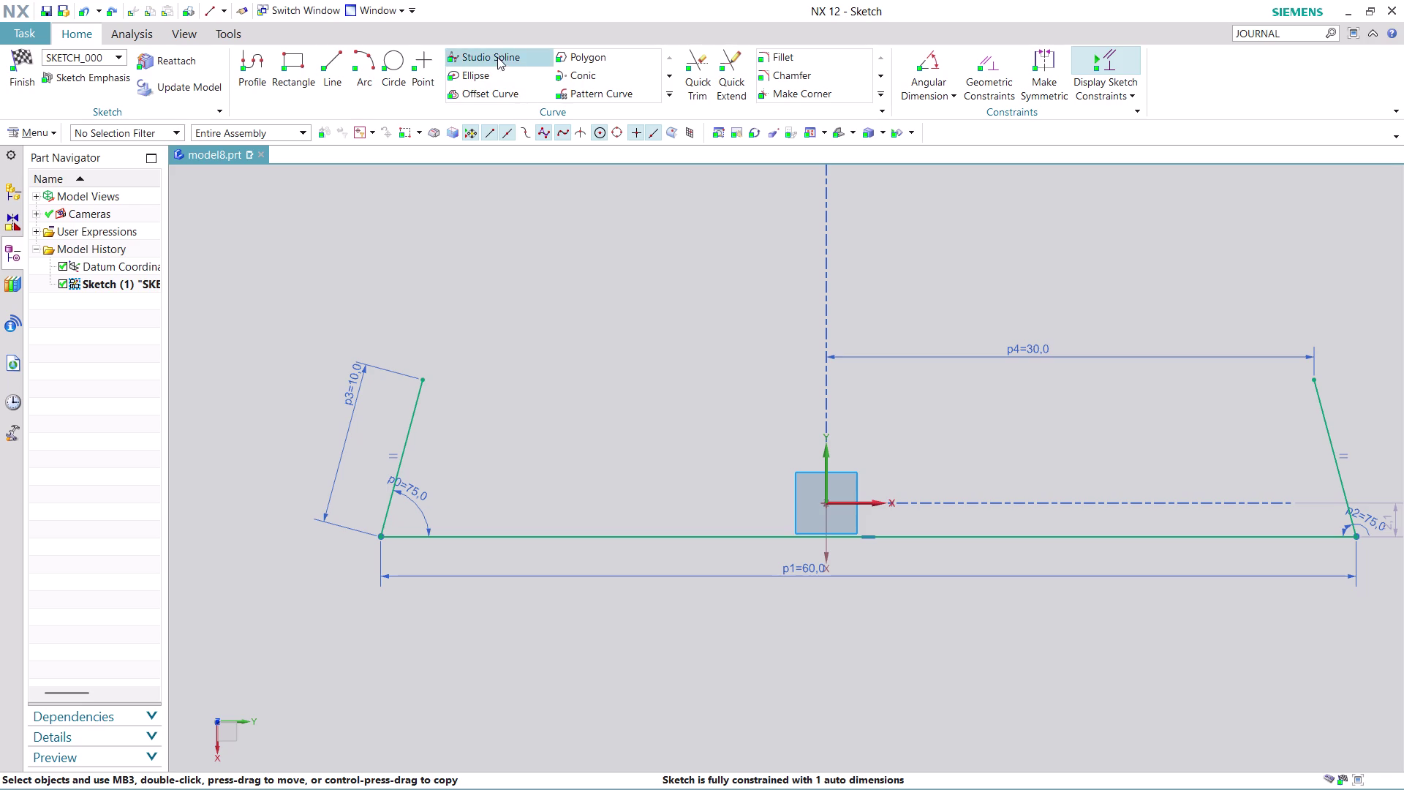
Draw a 31-long horizontal line at 0° from the left side's top end.
click(335, 57)
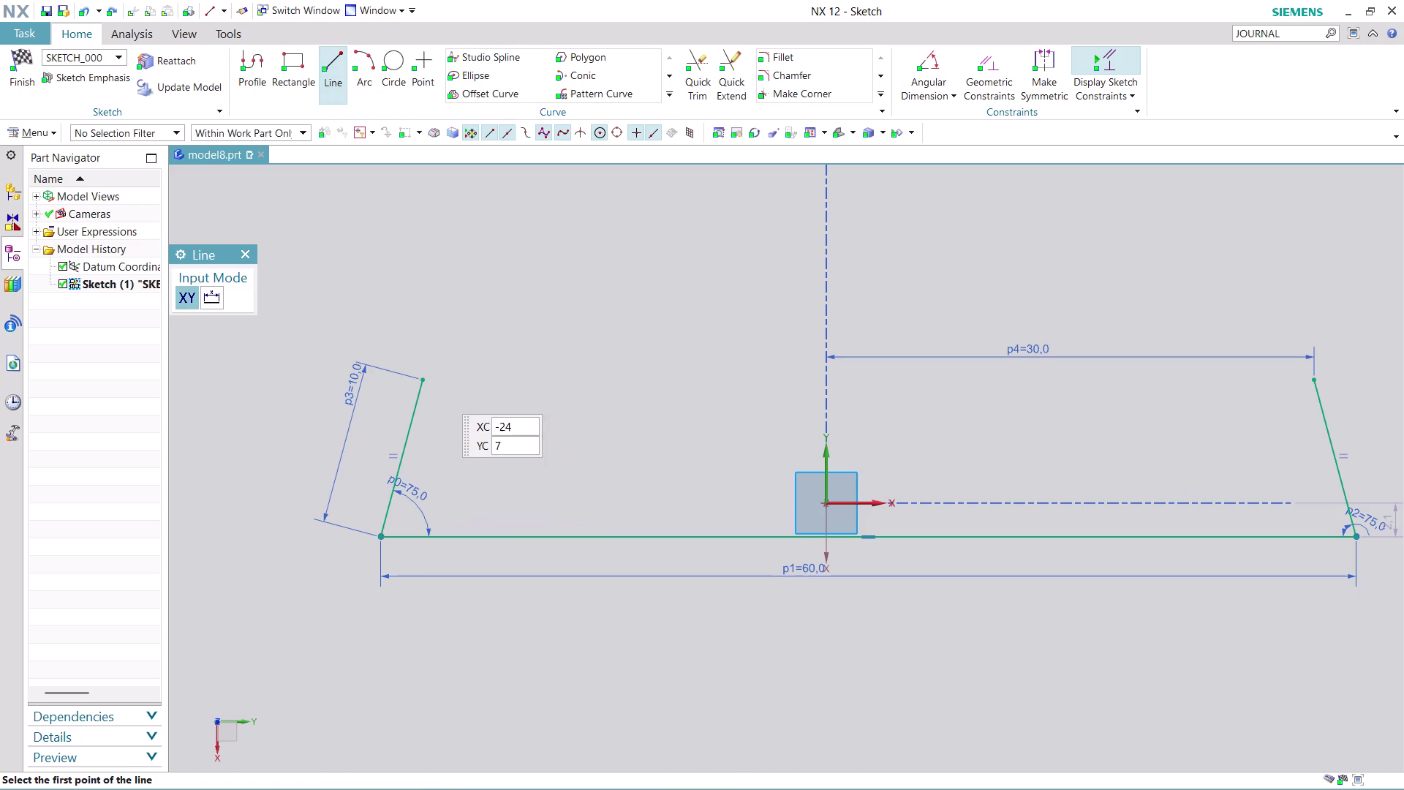
click(422, 379)
click(925, 384)
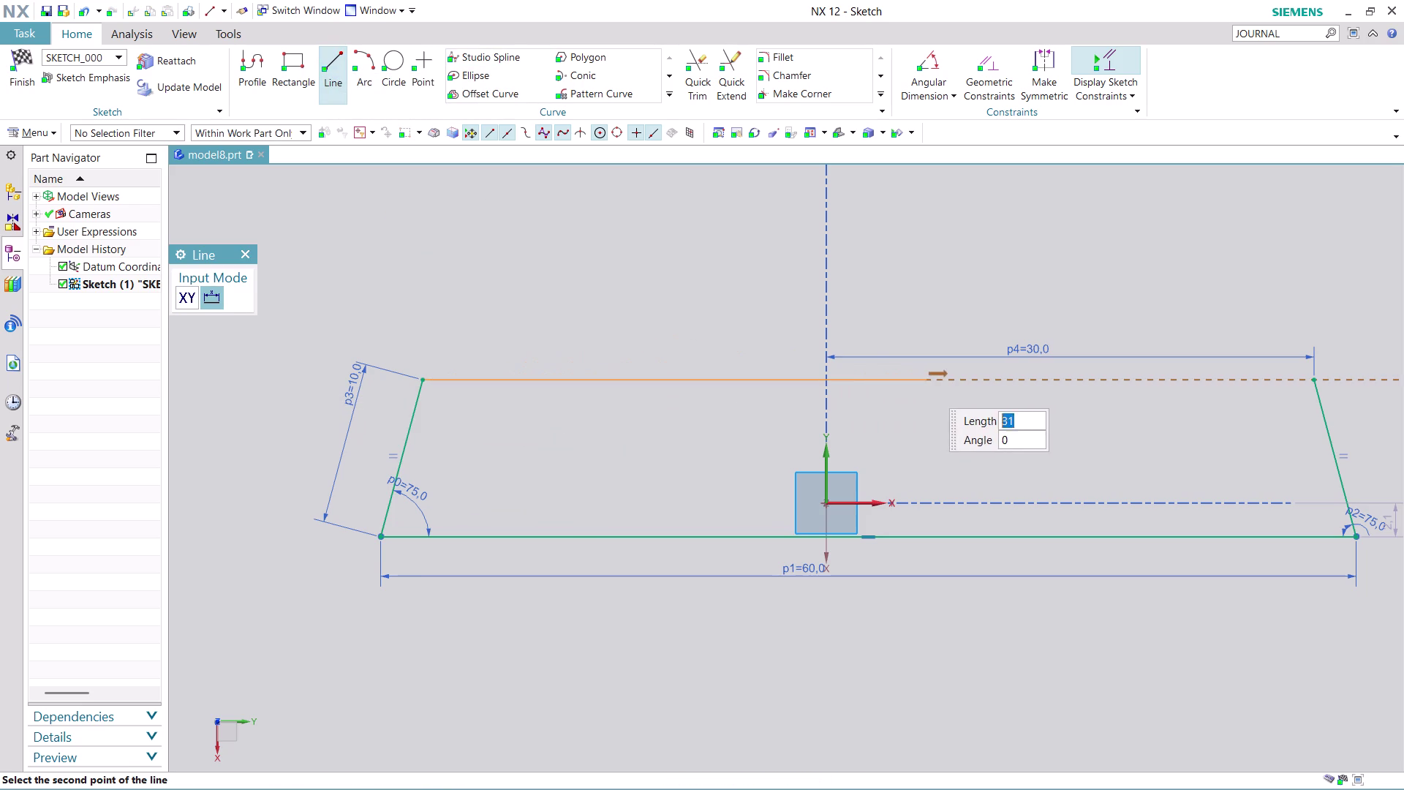
key(Escape)
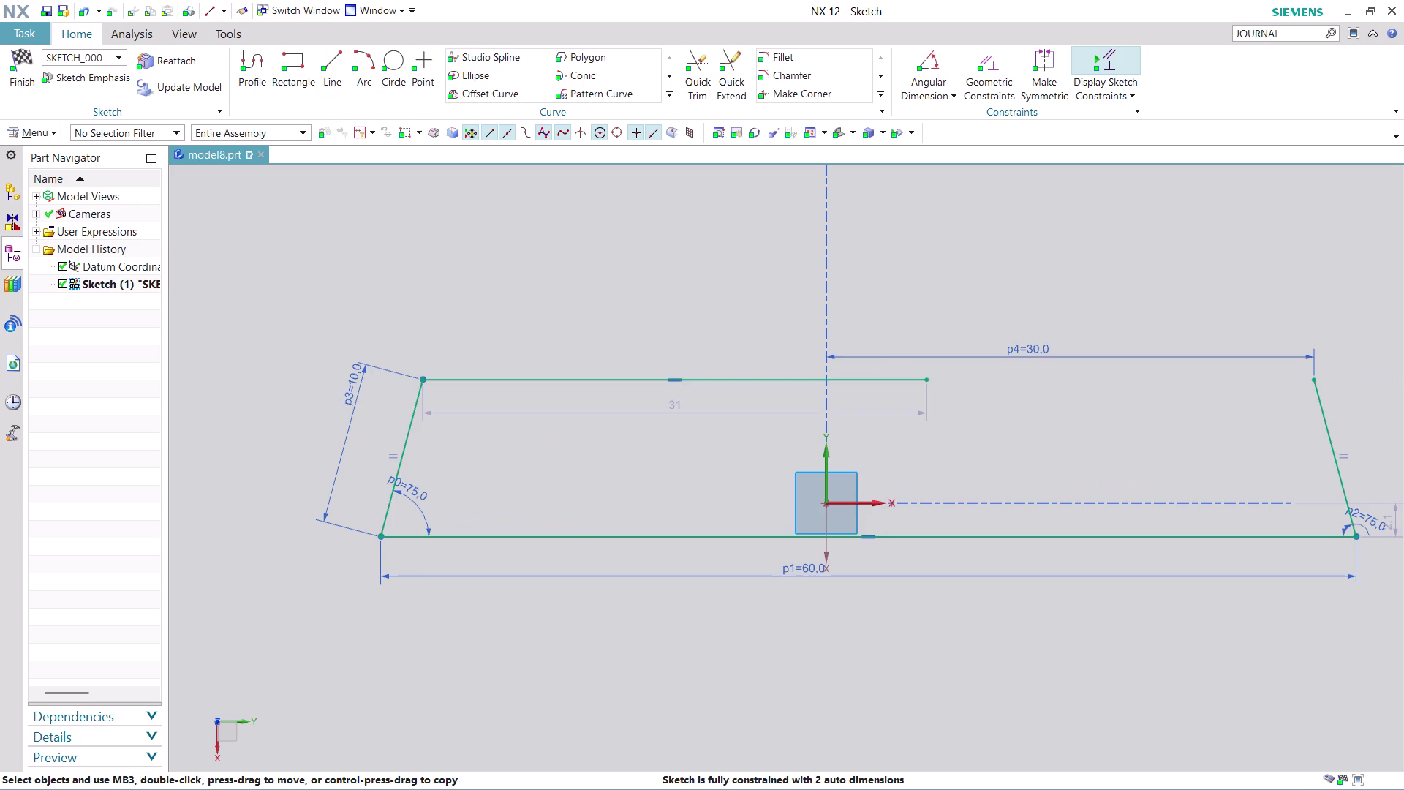
click(741, 83)
click(890, 375)
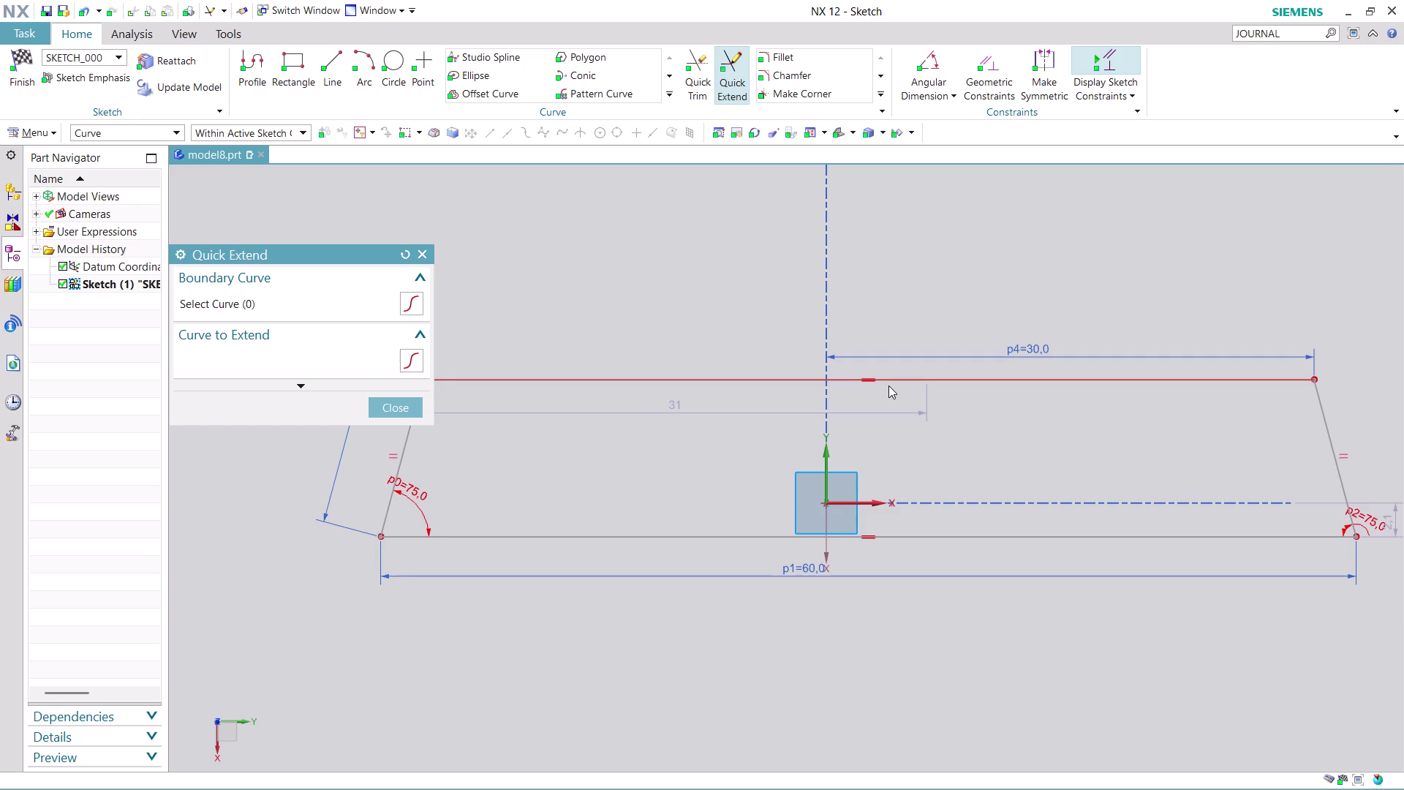
Try twice to extend the top line, undoing after each overconstraint warning.
click(692, 450)
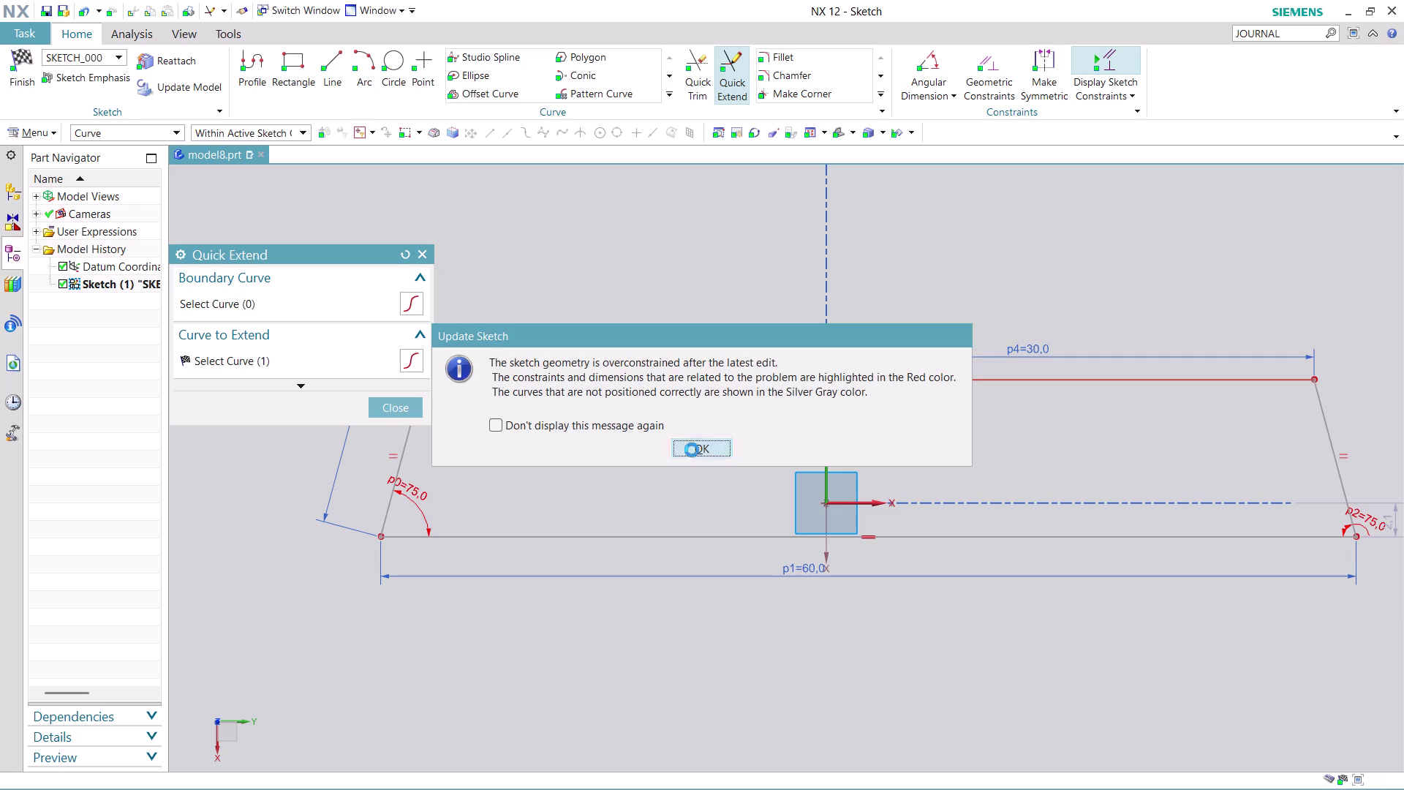
click(402, 407)
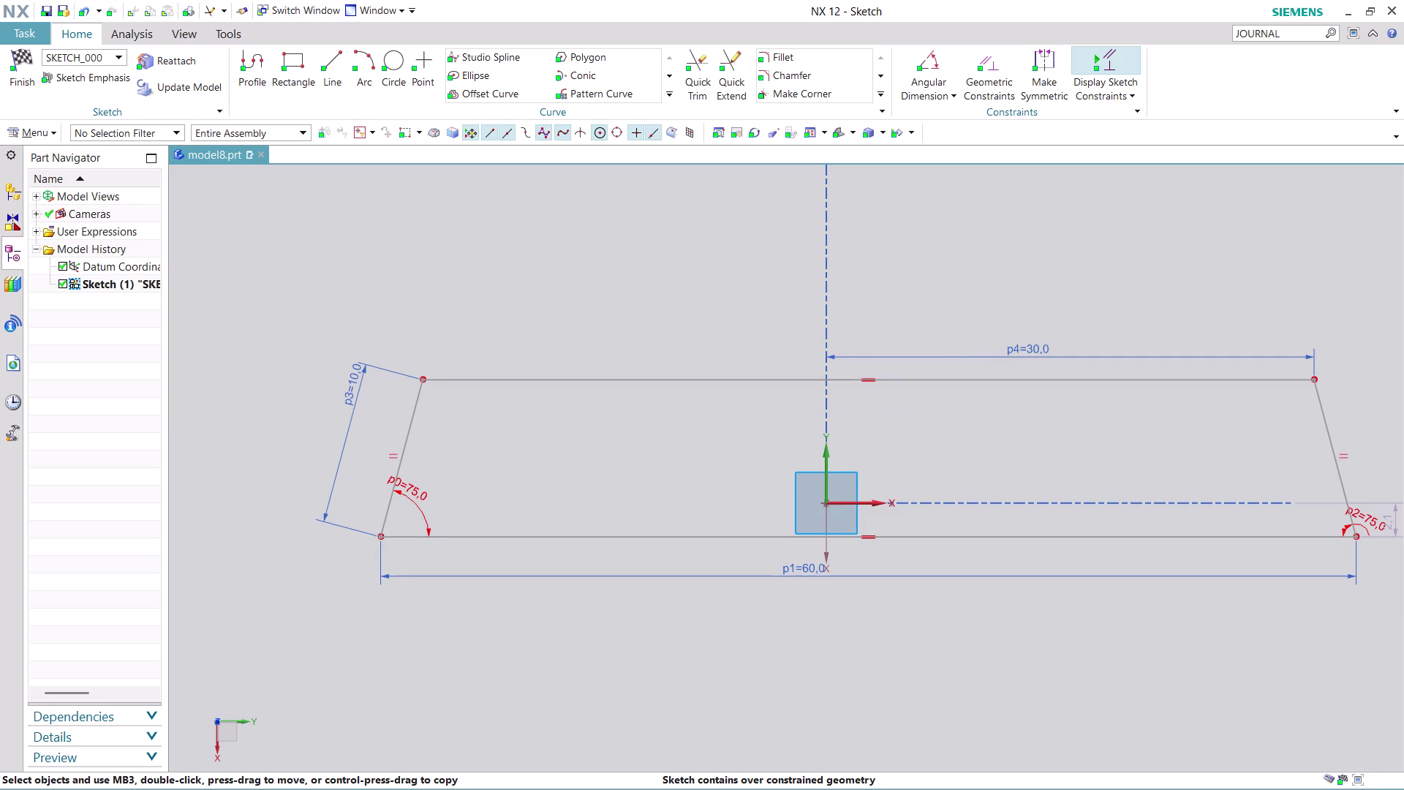
key(ctrl+z)
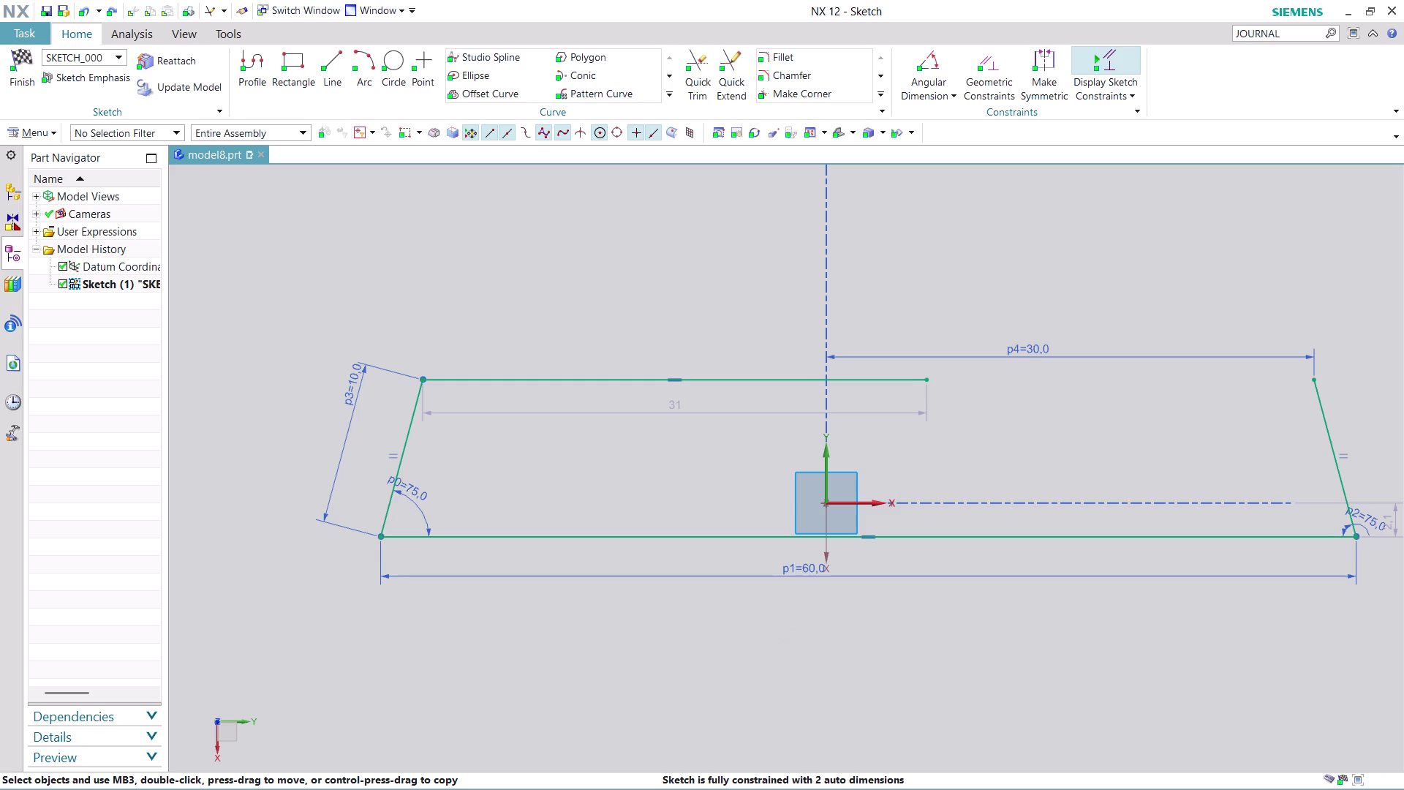
right_click(1038, 348)
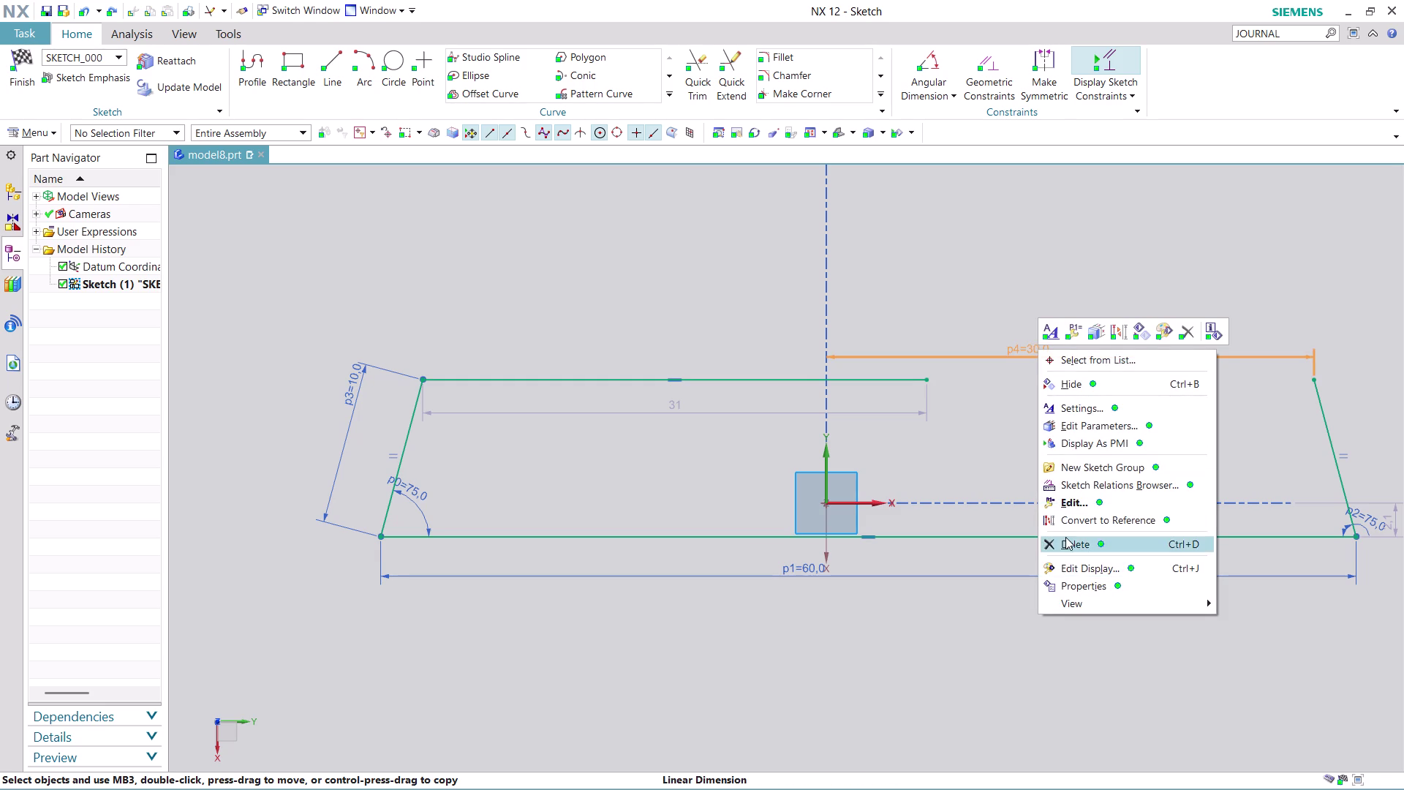
click(1066, 537)
click(720, 438)
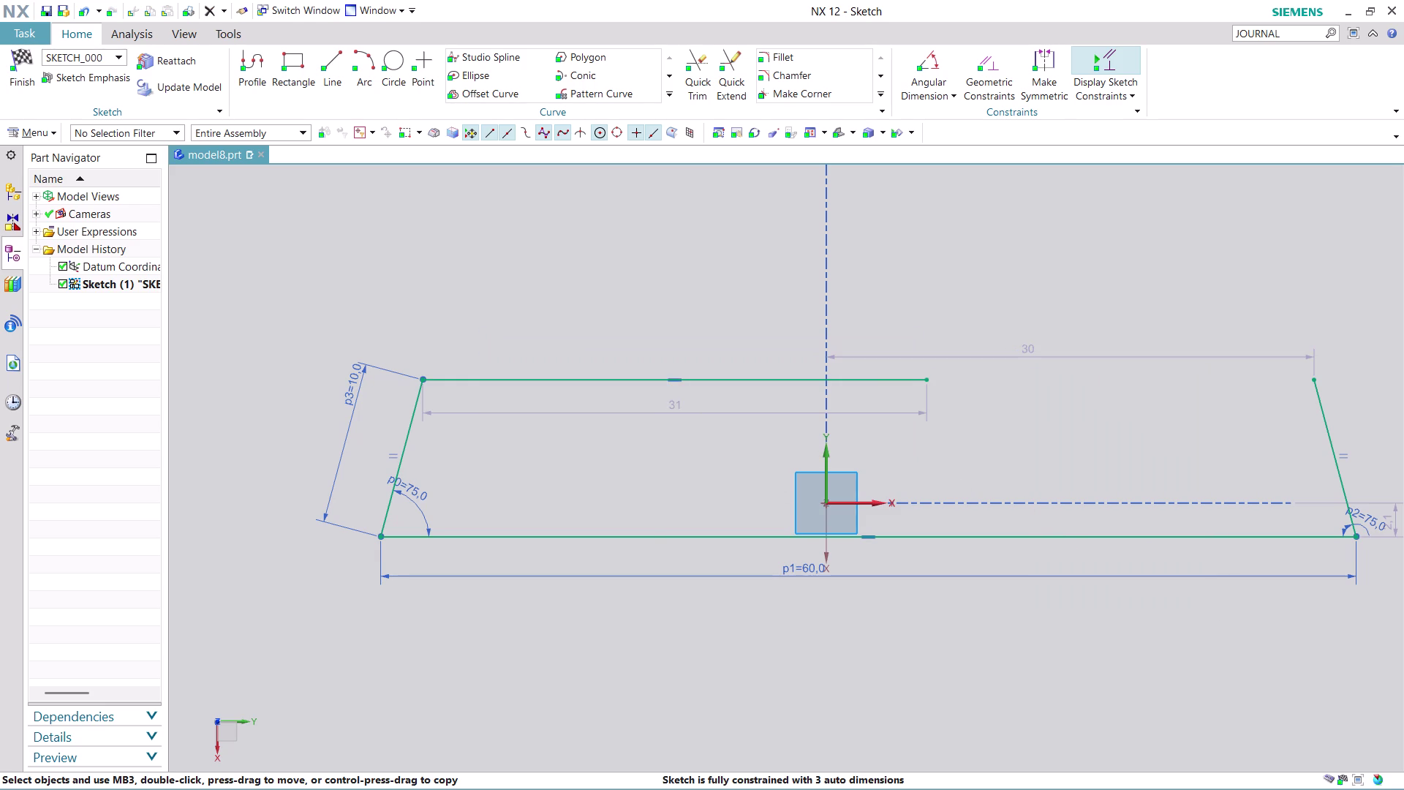
click(738, 70)
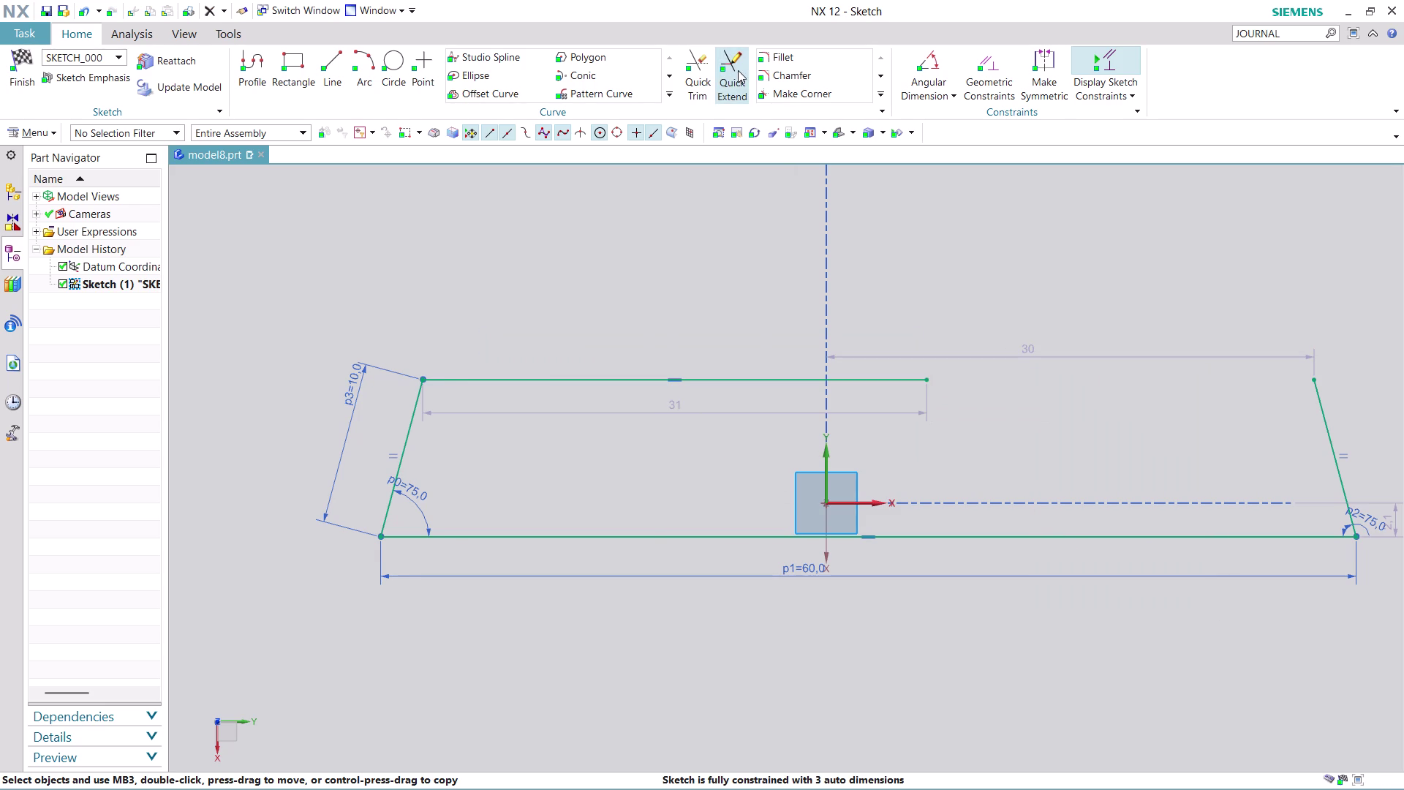
click(895, 377)
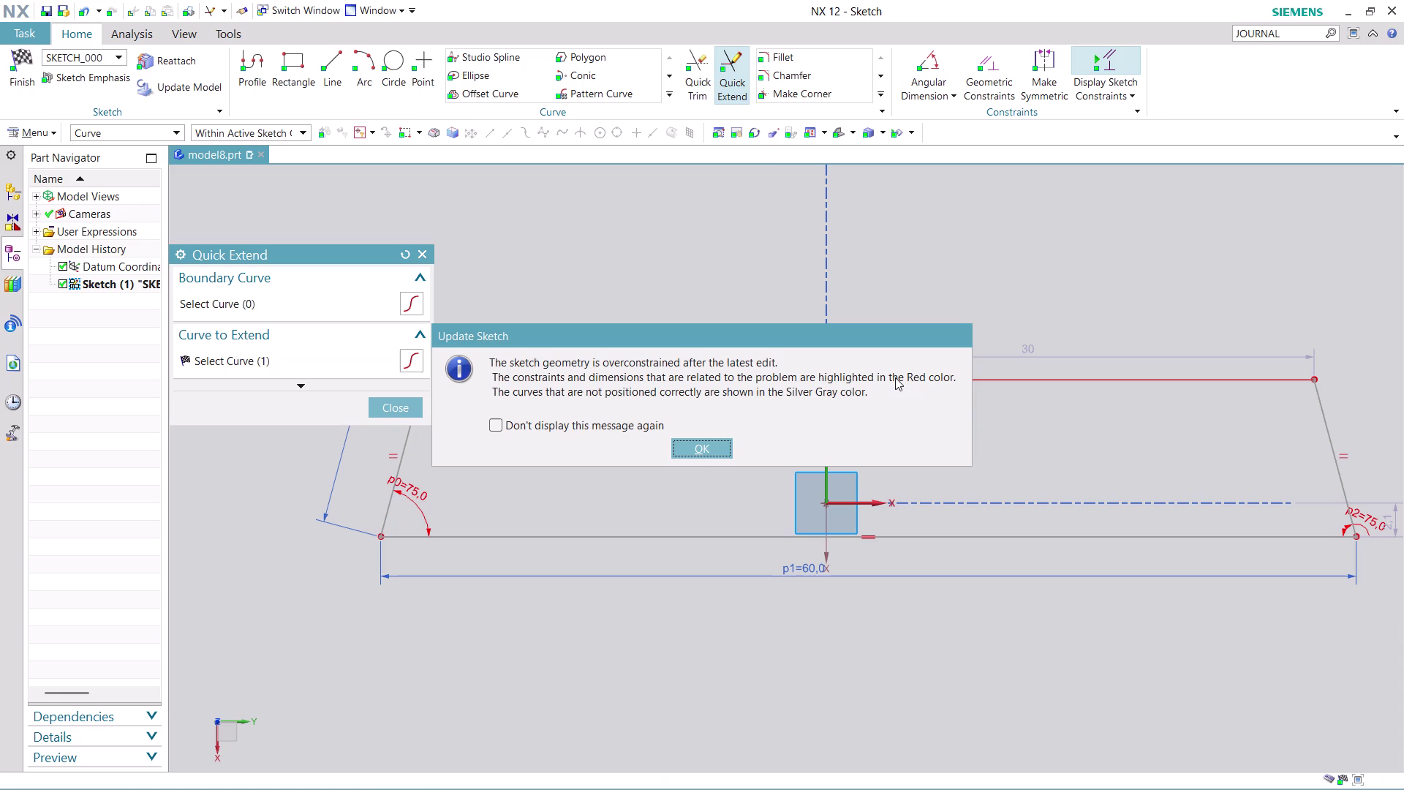
click(710, 441)
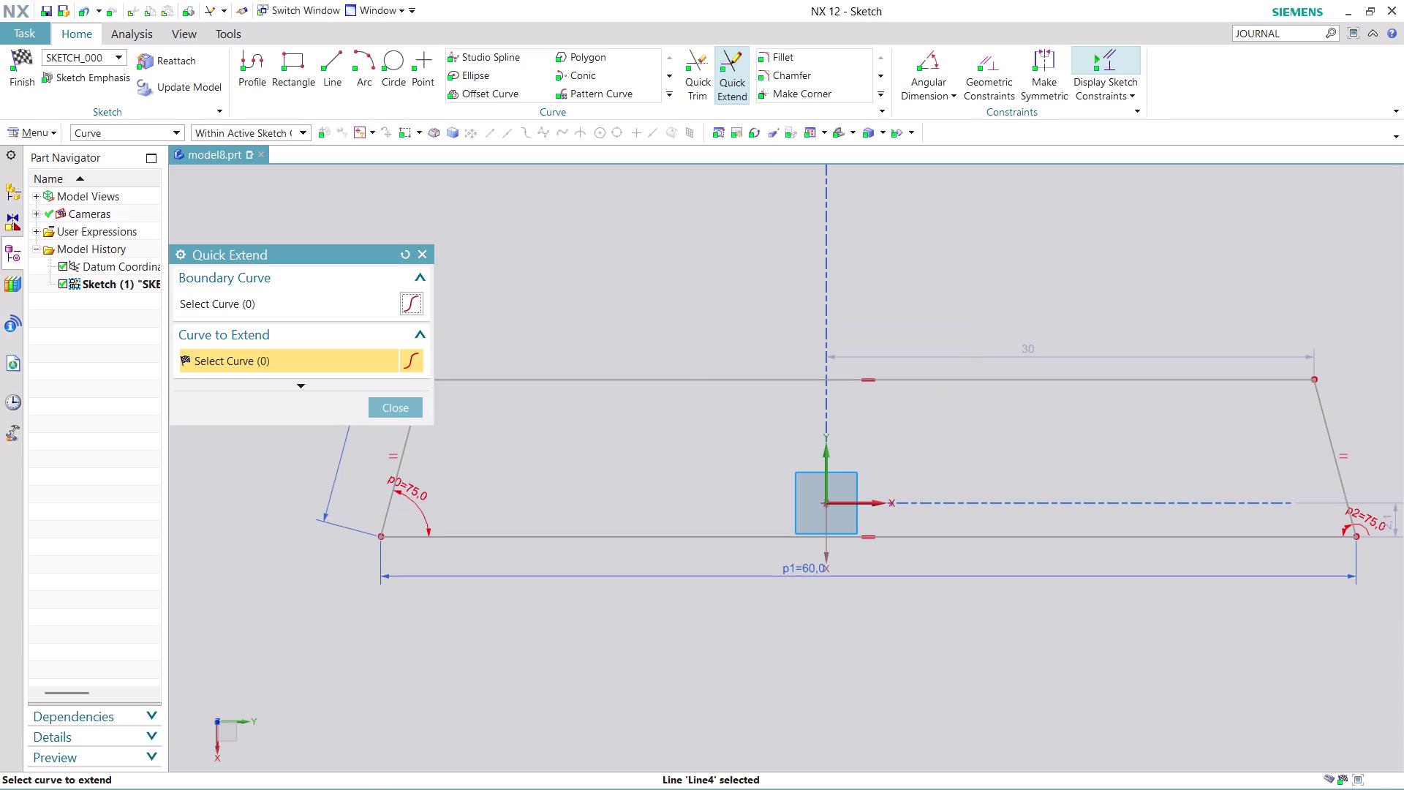
key(ctrl+z)
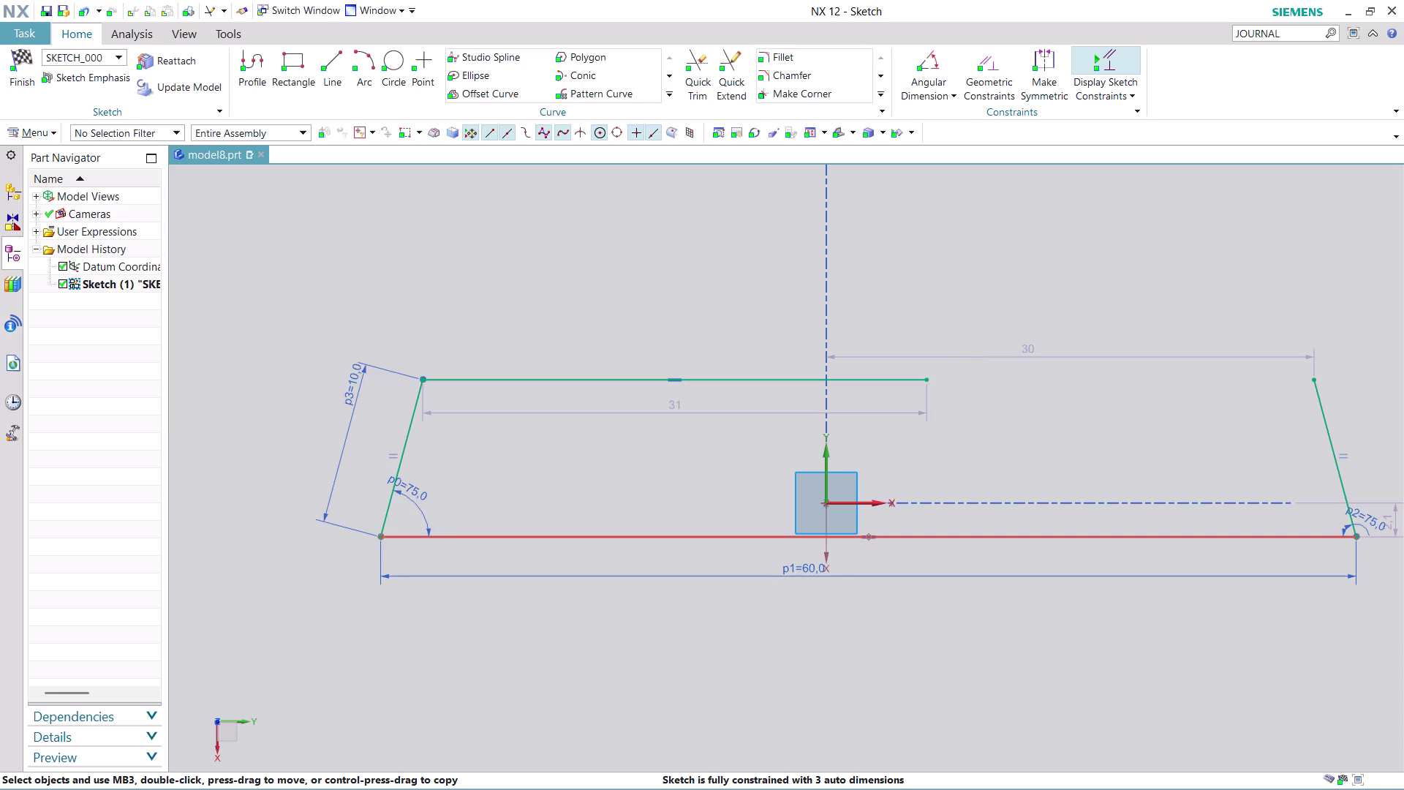
Apply a Point on Curve constraint between the base line and the sketch origin.
click(718, 541)
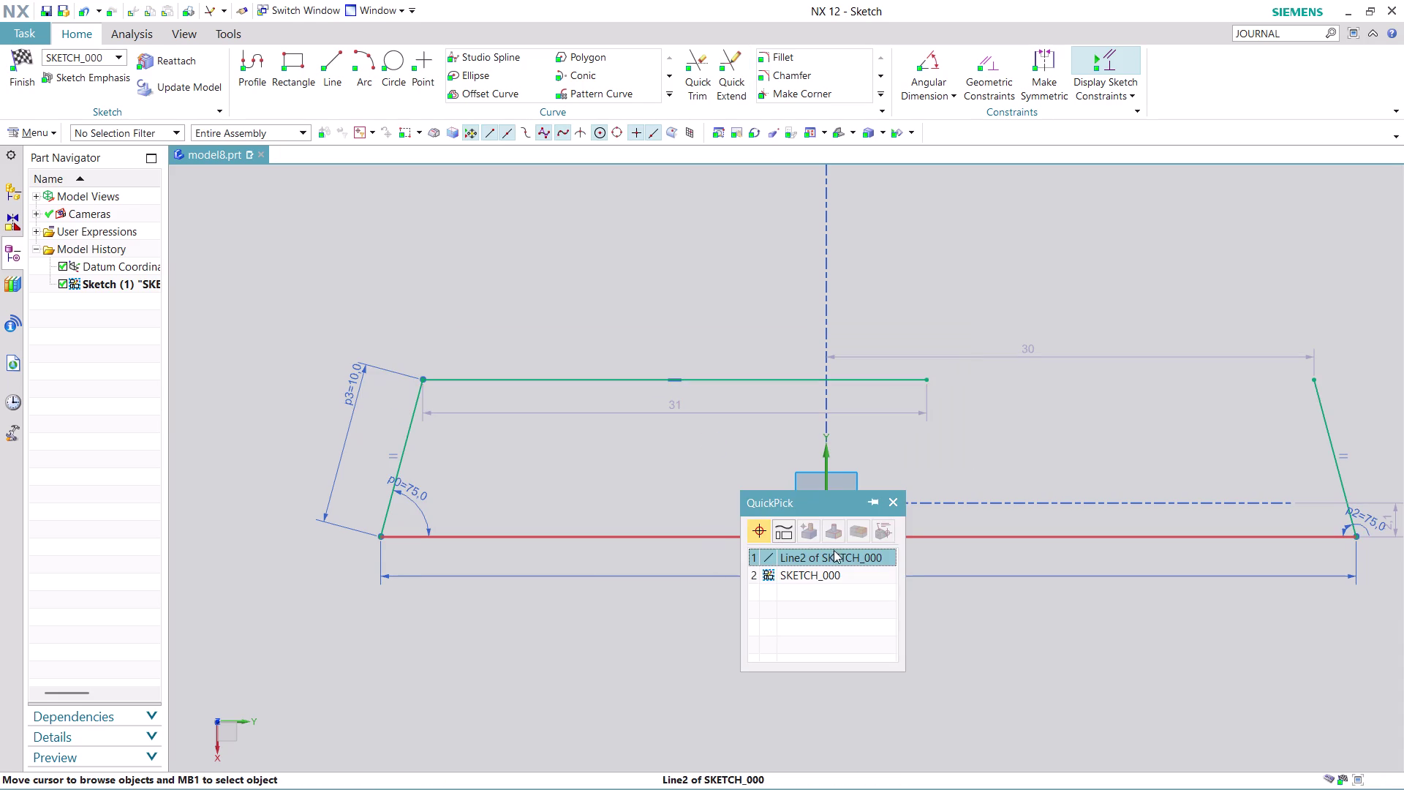
click(835, 556)
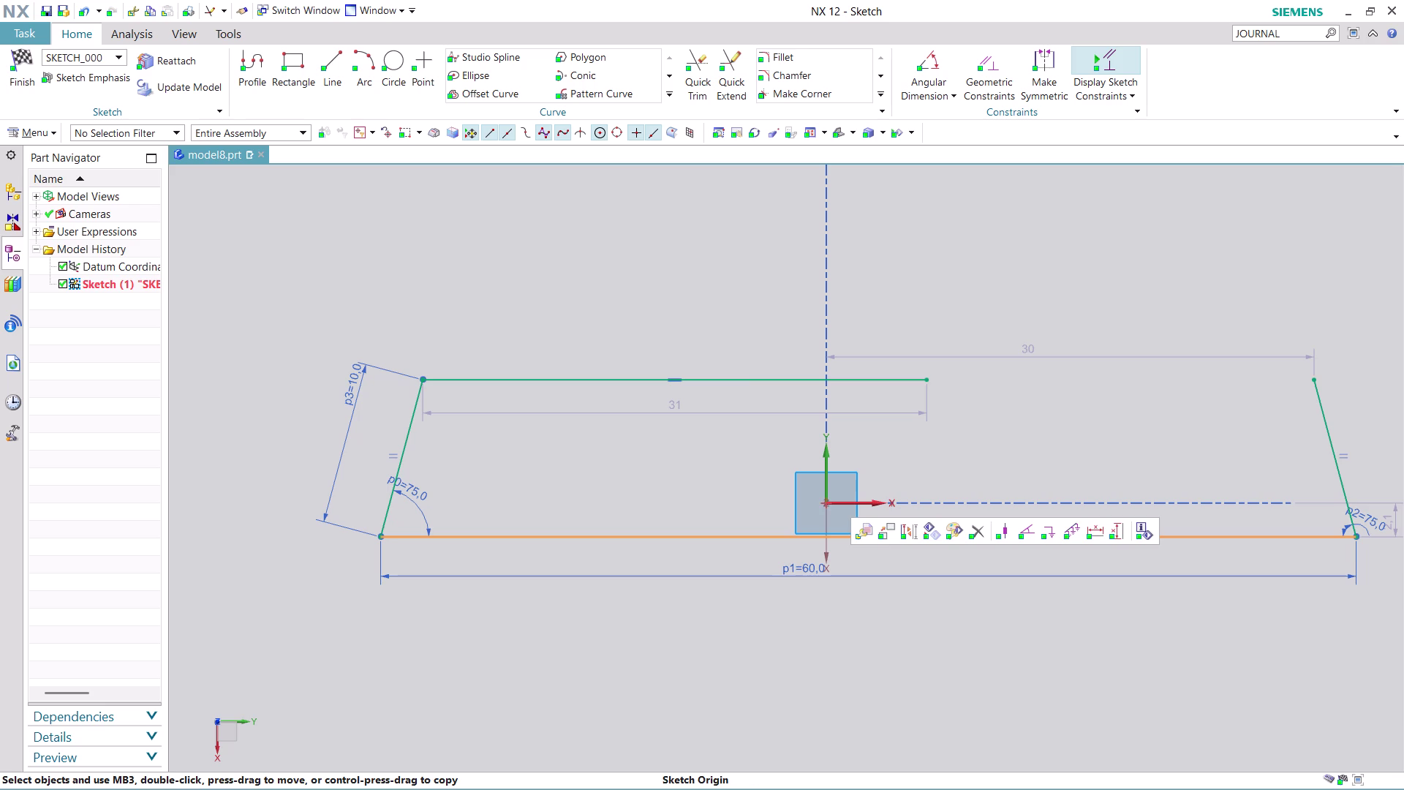
click(826, 503)
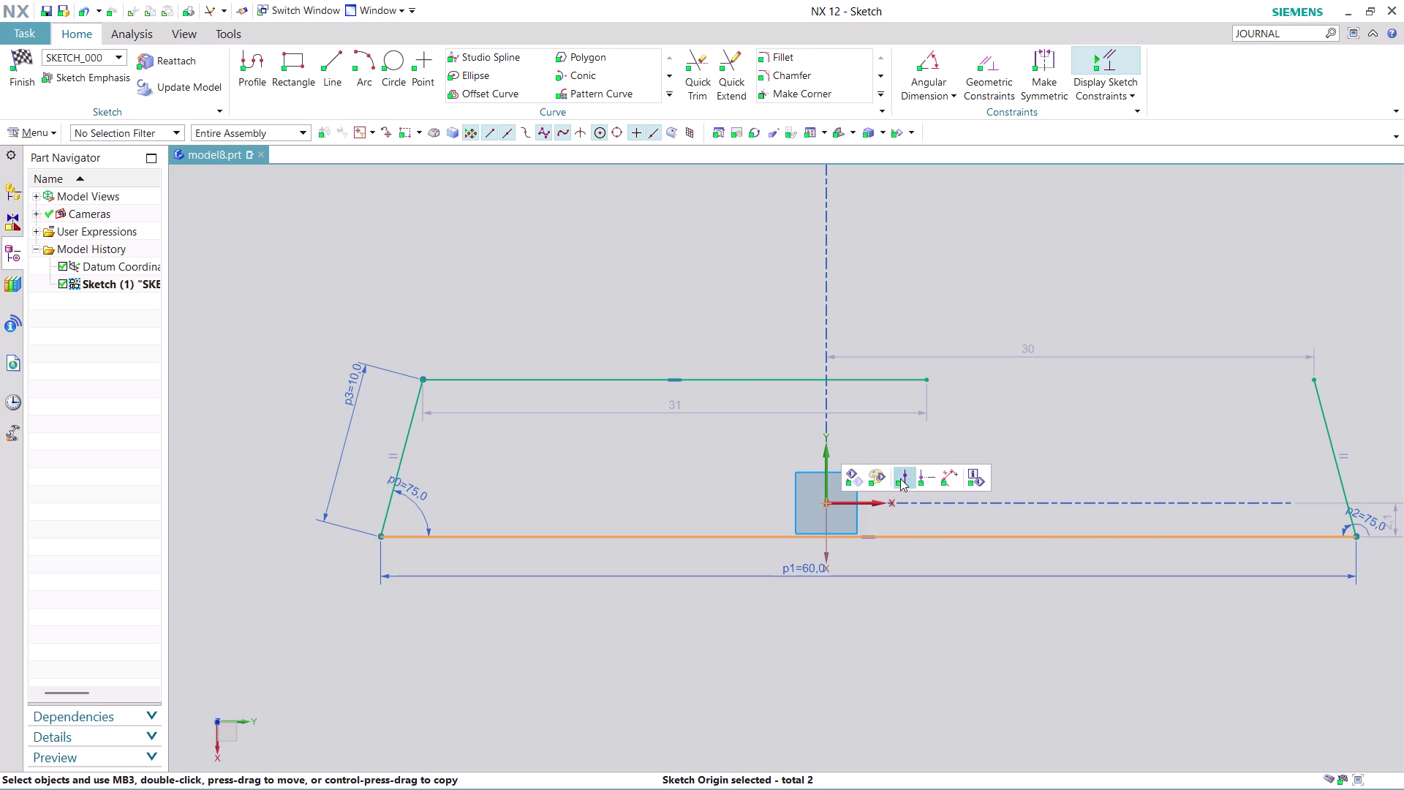
click(900, 479)
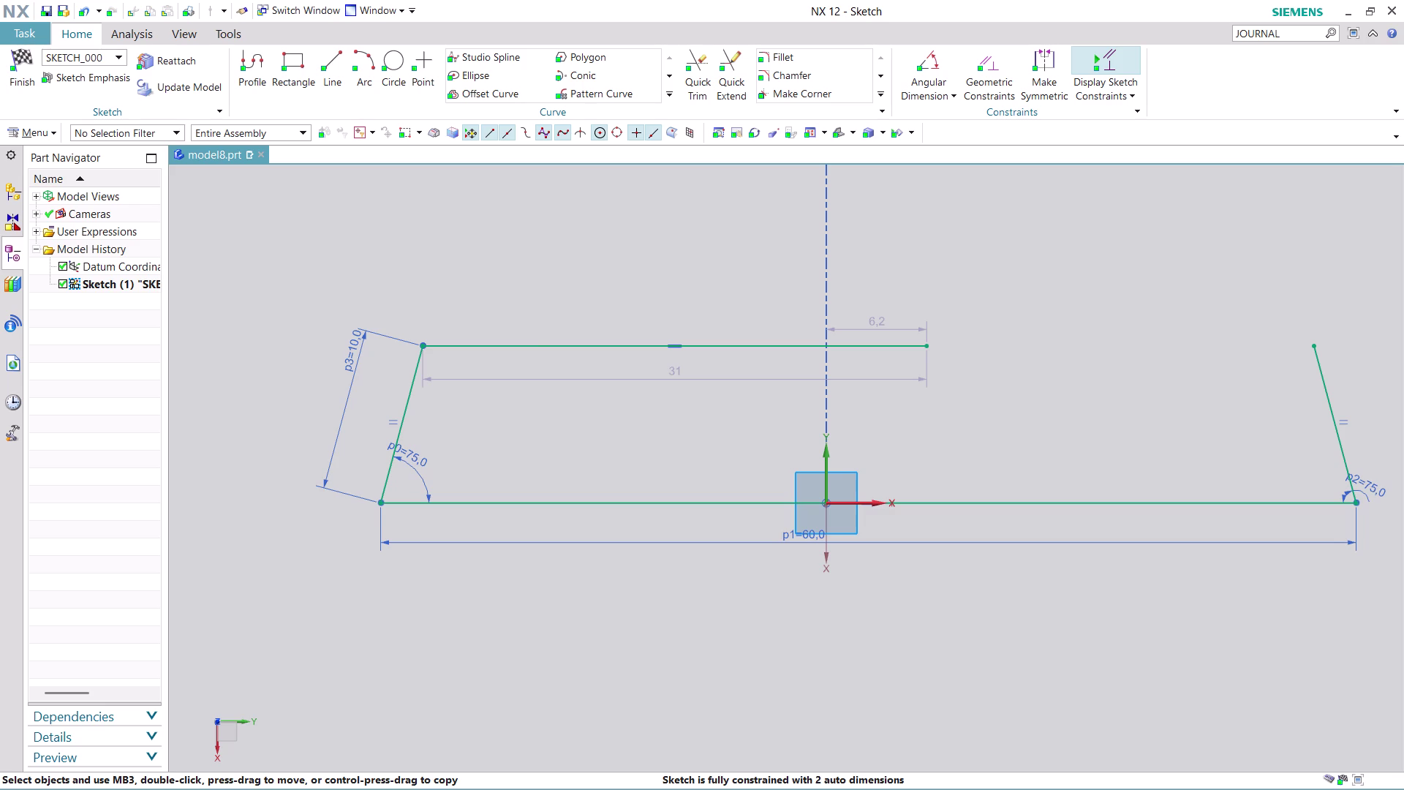
scroll(down, 3)
scroll(up, 3)
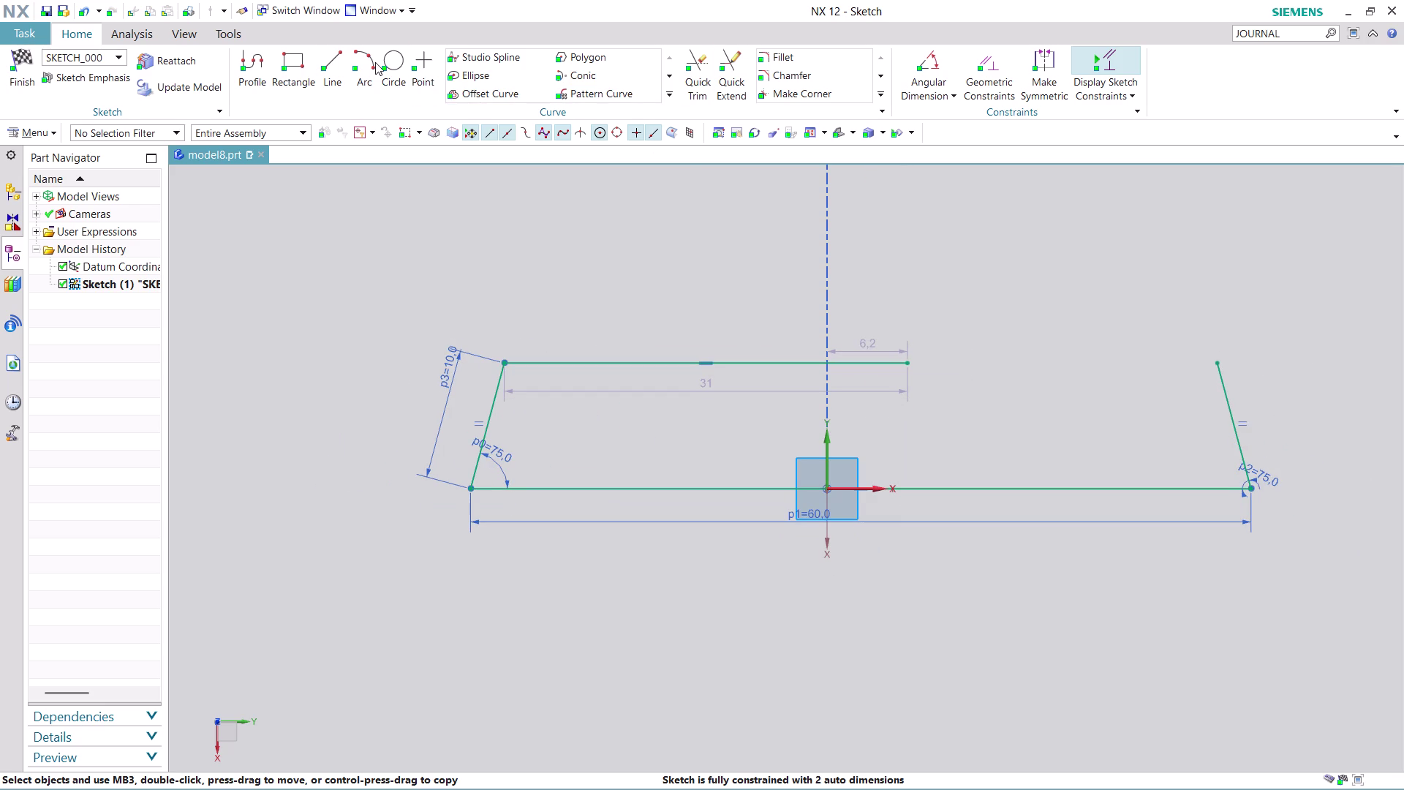
click(332, 62)
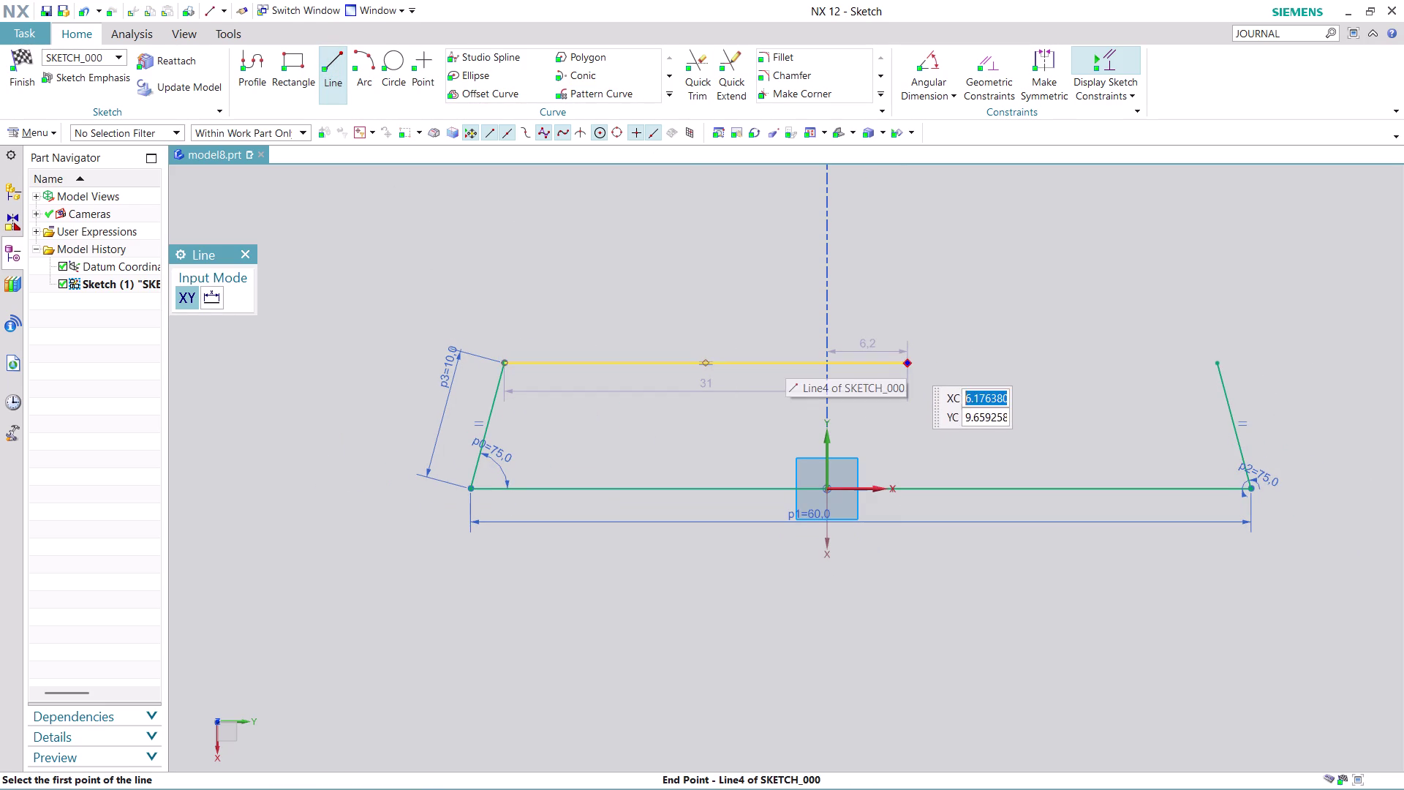
Undo back to remove the 31-long top line and exit line drawing.
key(ctrl+z)
key(ctrl+z)
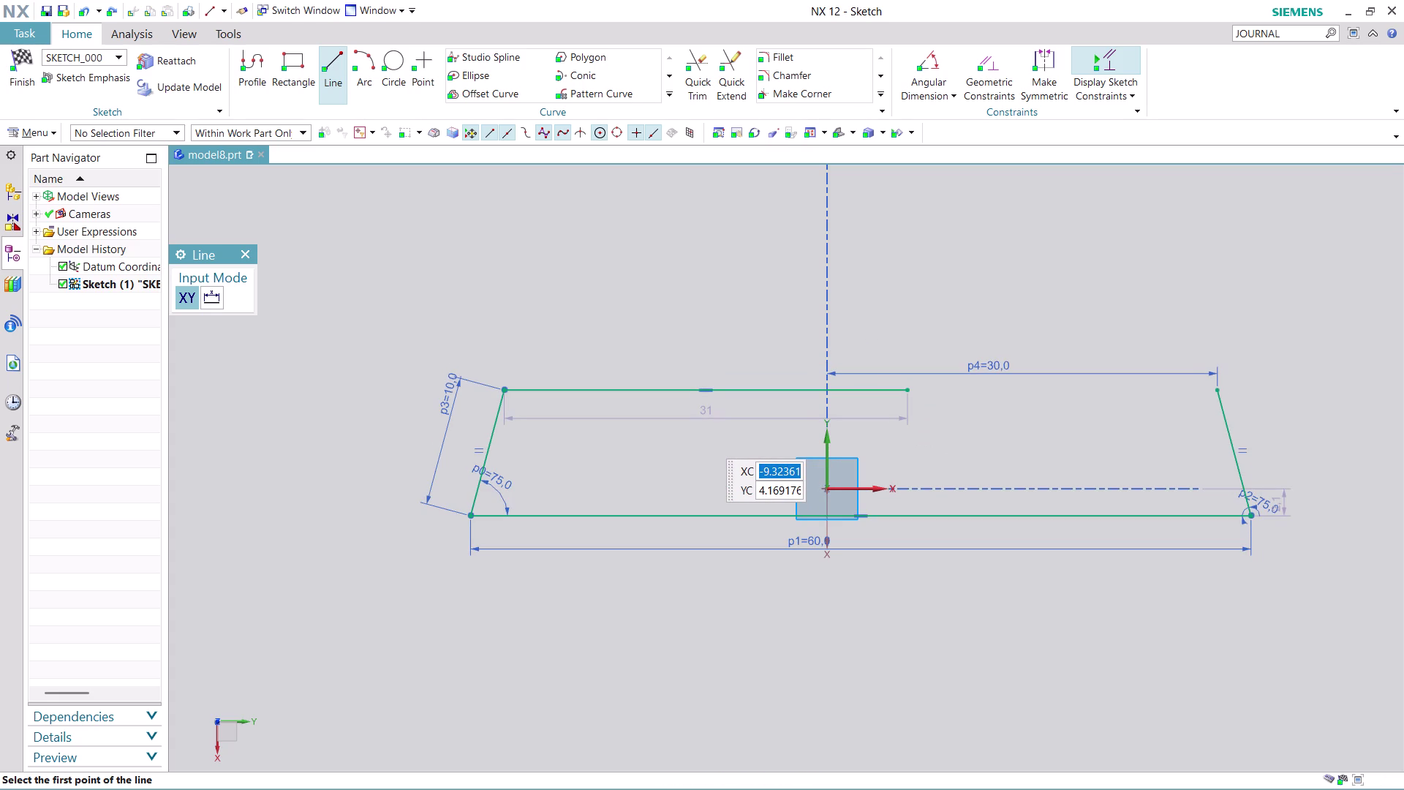
key(ctrl+z)
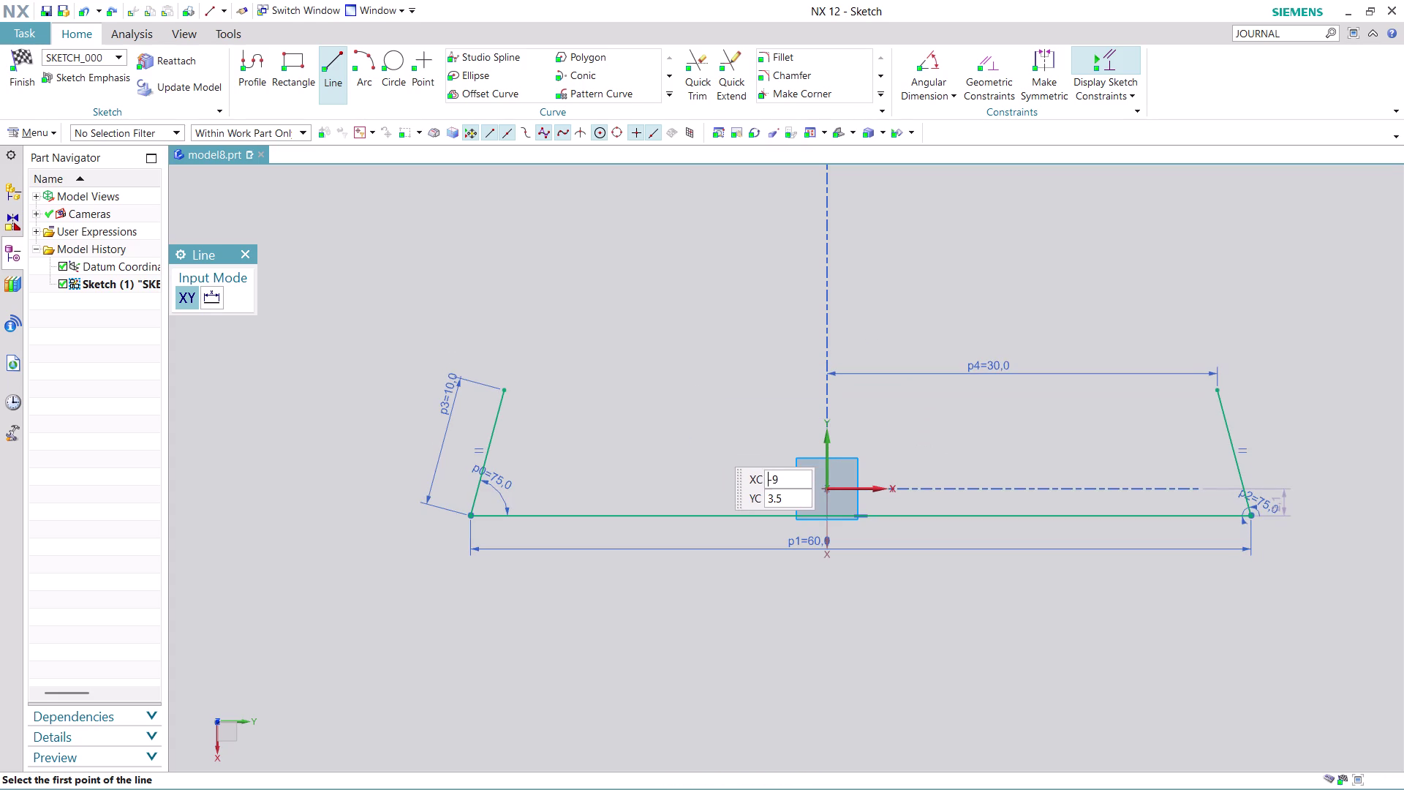
key(Escape)
key(Escape)
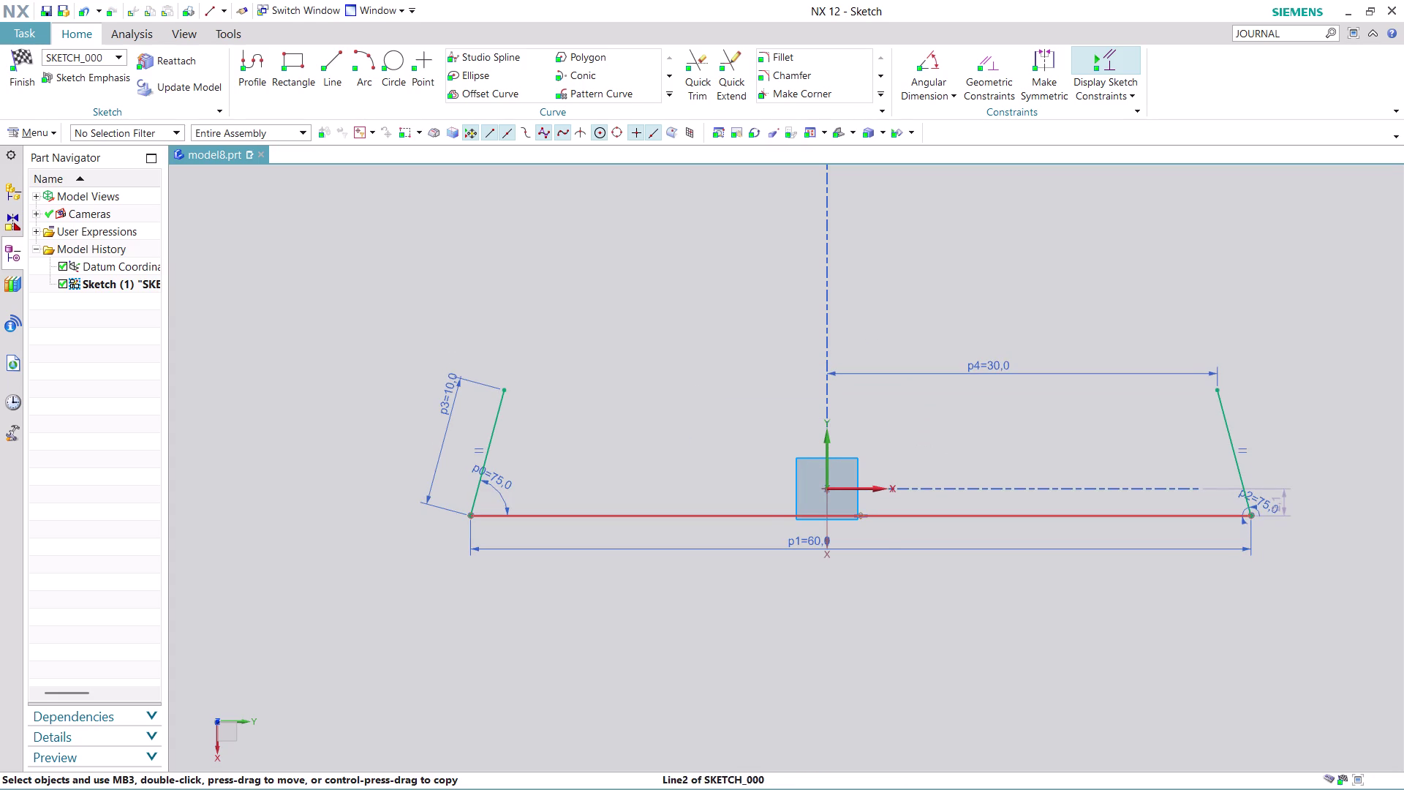
Reapply Point on Curve so the base line passes through the sketch origin.
click(770, 512)
scroll(down, 3)
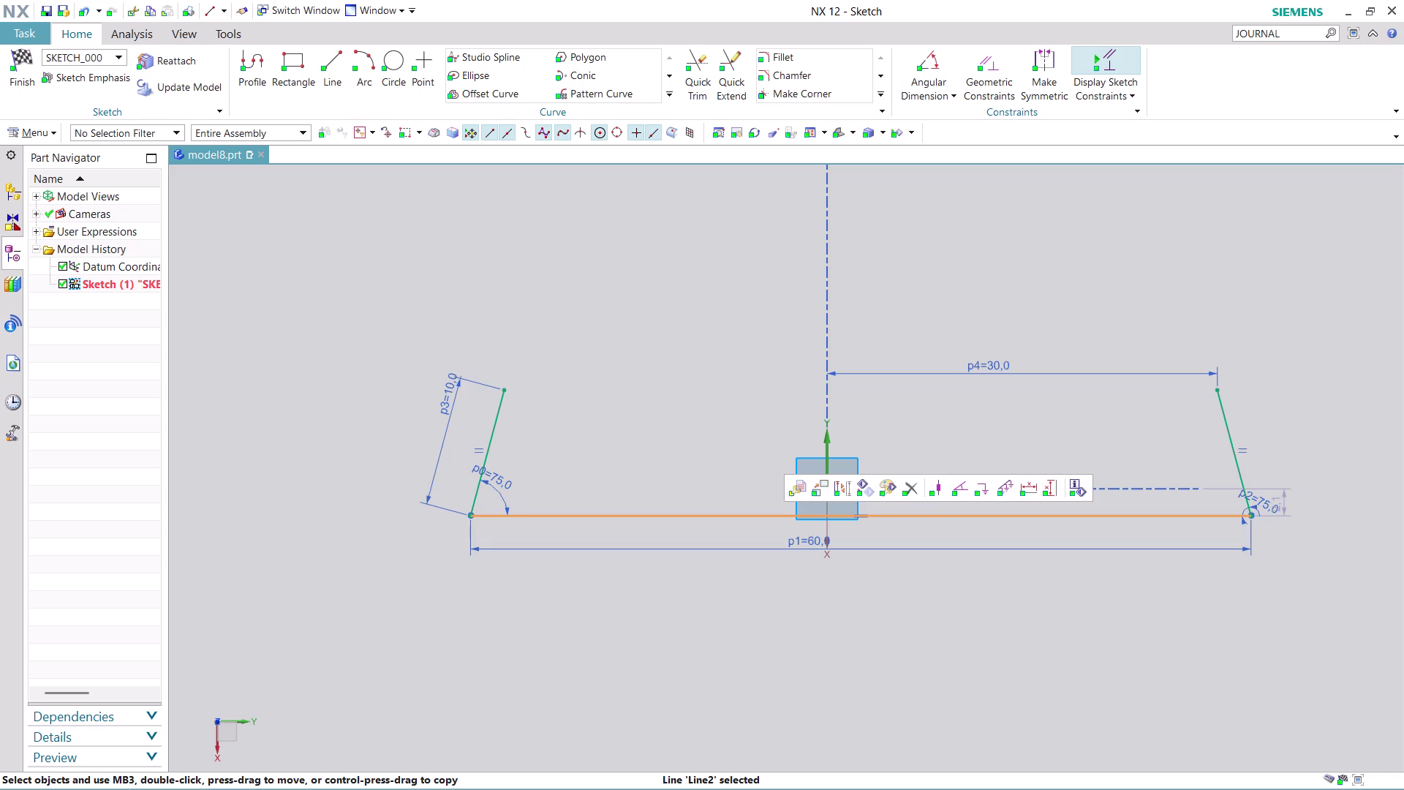
scroll(up, 3)
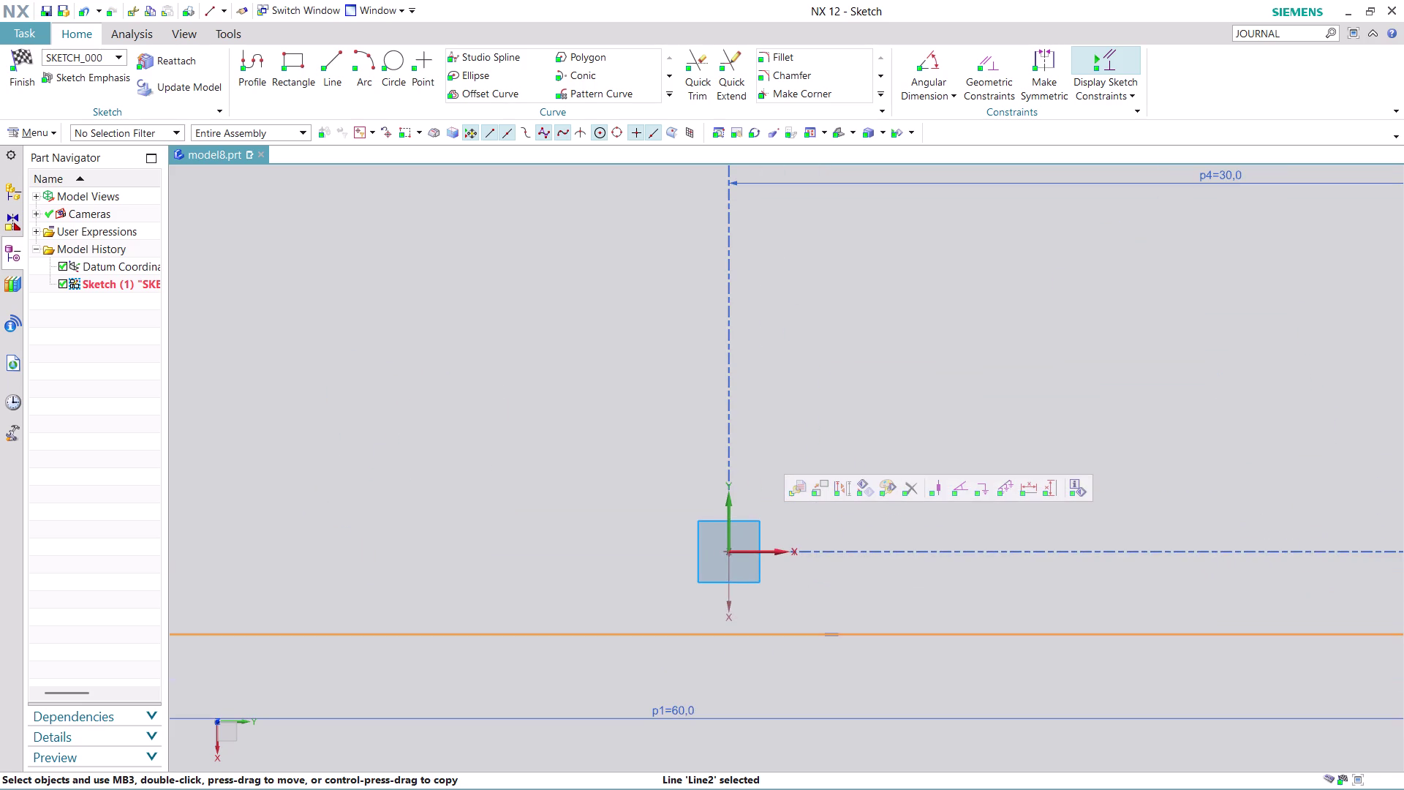
click(727, 550)
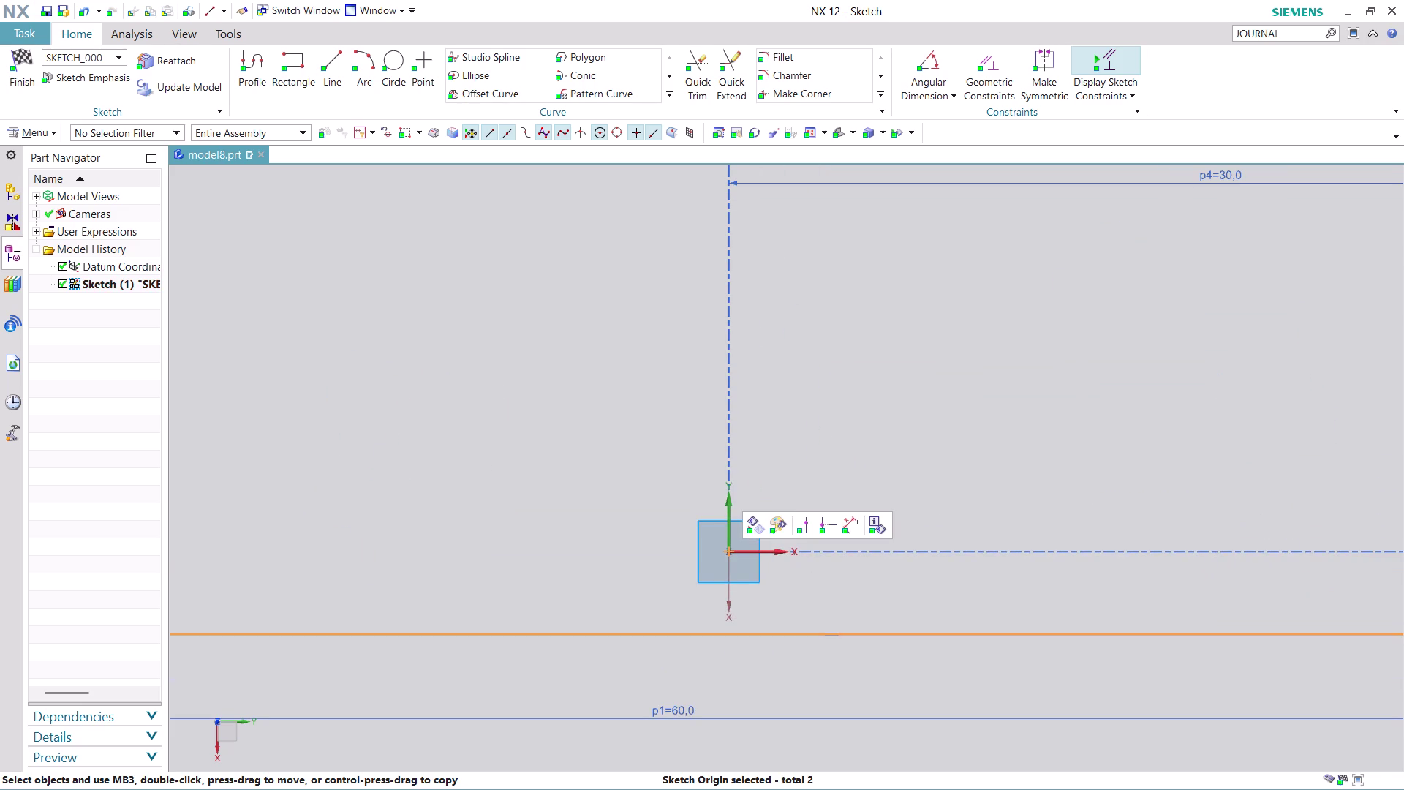
click(799, 528)
scroll(down, 3)
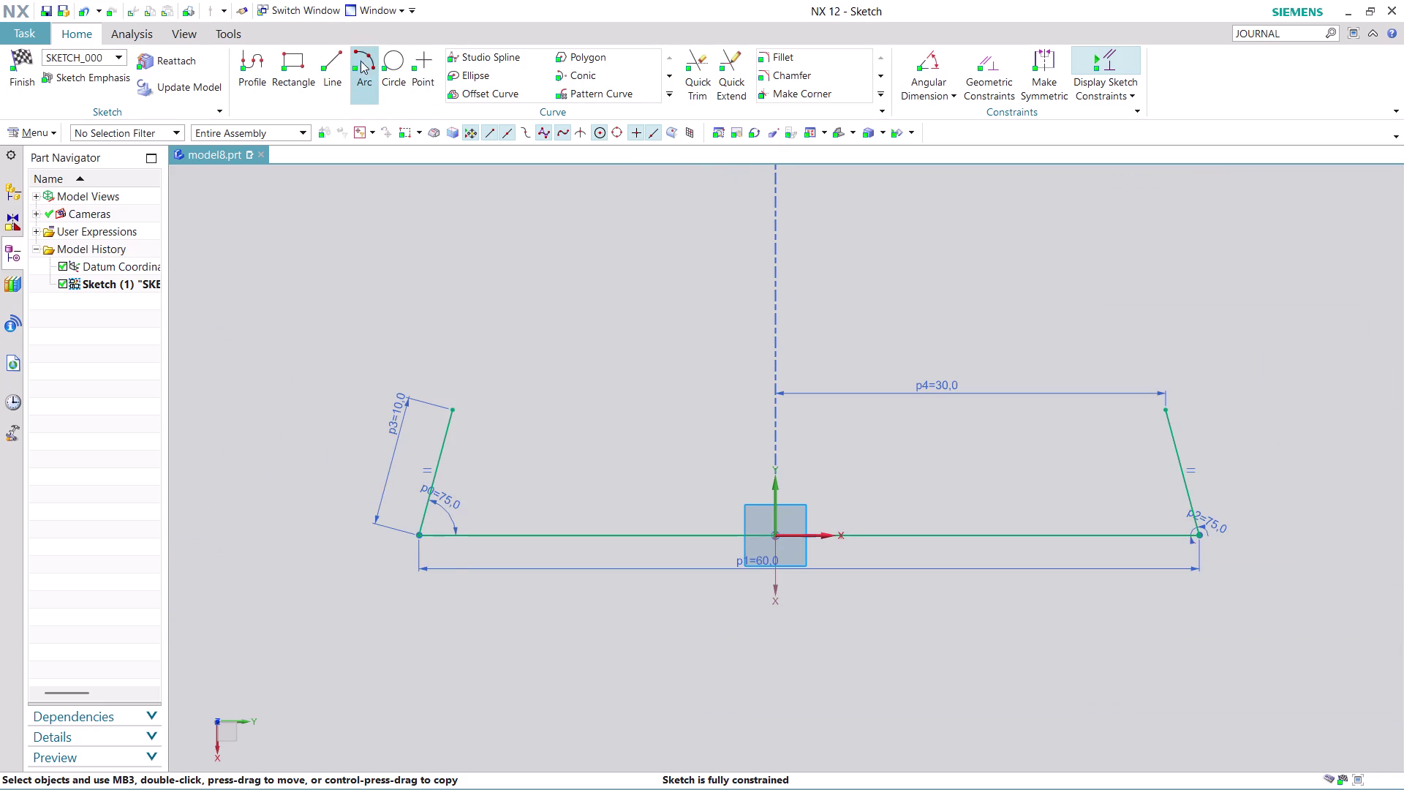
Draw a roughly 70.5-long top line from the left leg's top end past the right leg.
click(331, 66)
click(454, 408)
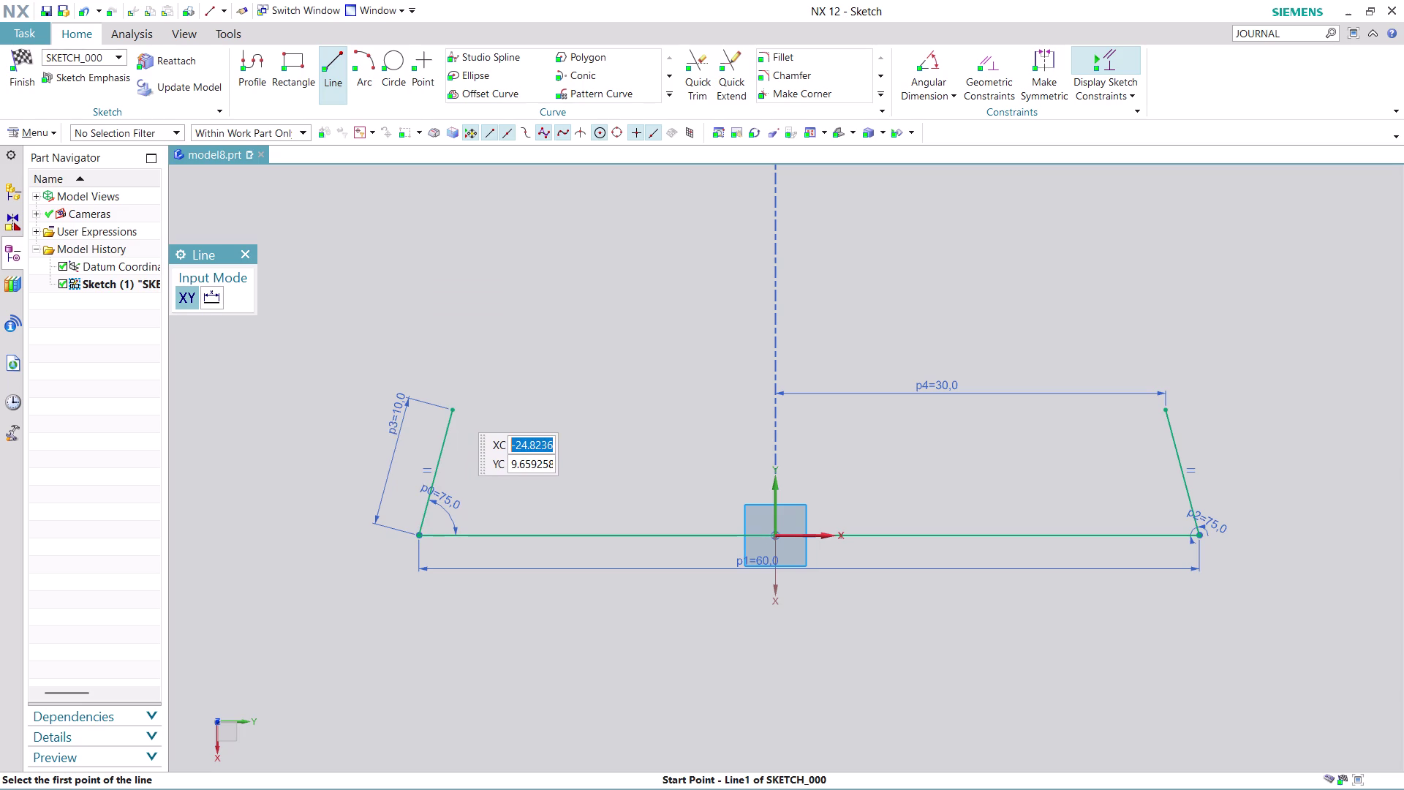
click(1370, 373)
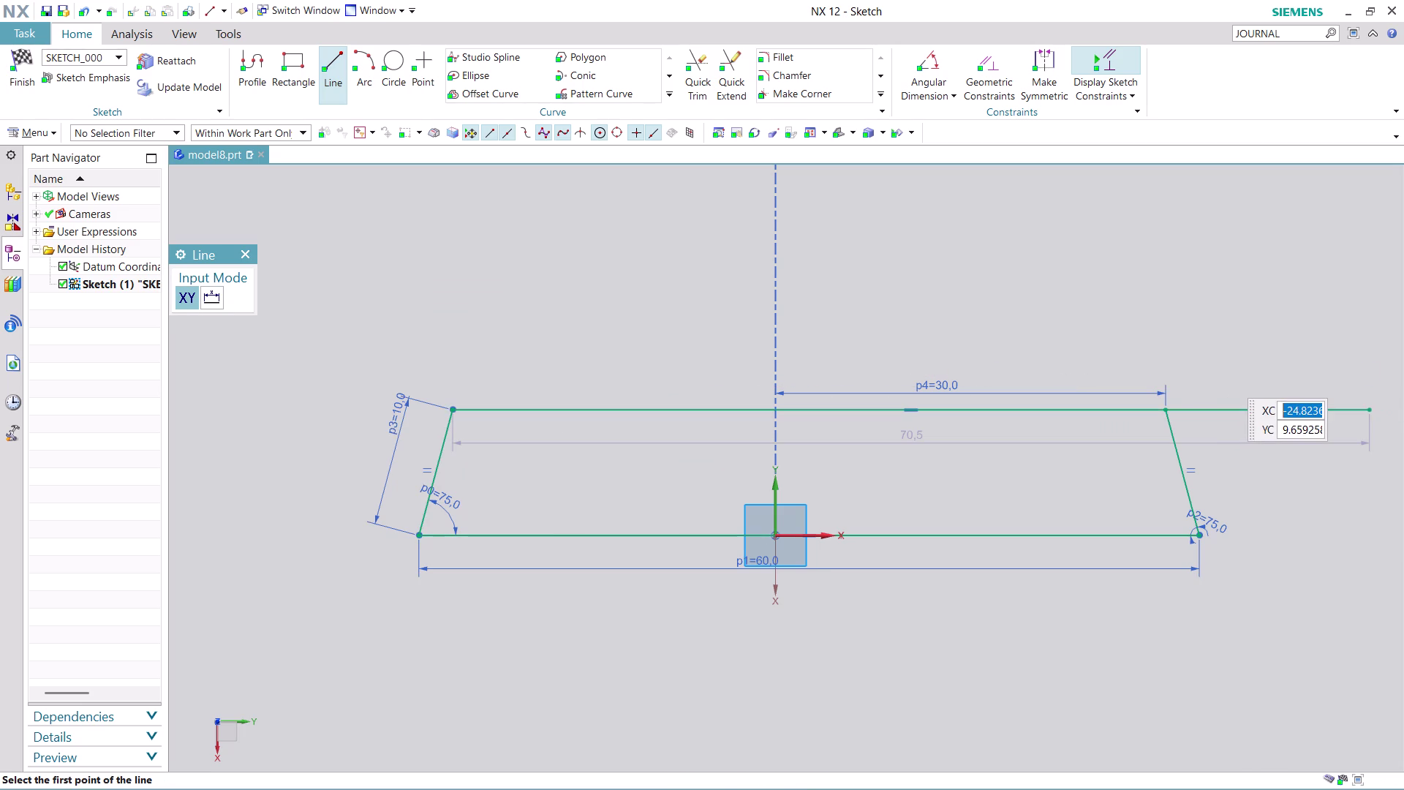
key(Escape)
scroll(down, 3)
scroll(up, 3)
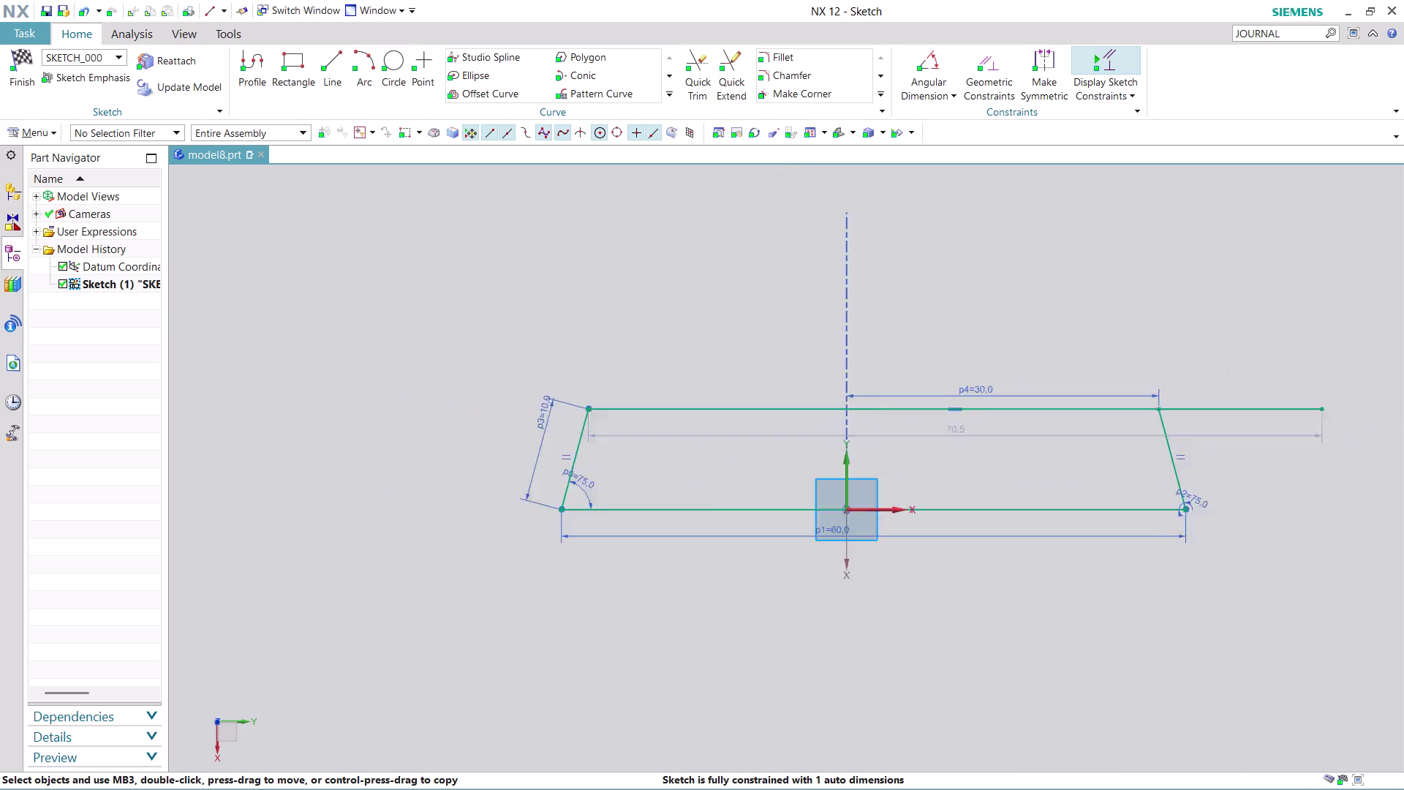
scroll(up, 3)
Try trimming the overhang past the right leg, undoing after the overconstraint warning.
click(706, 76)
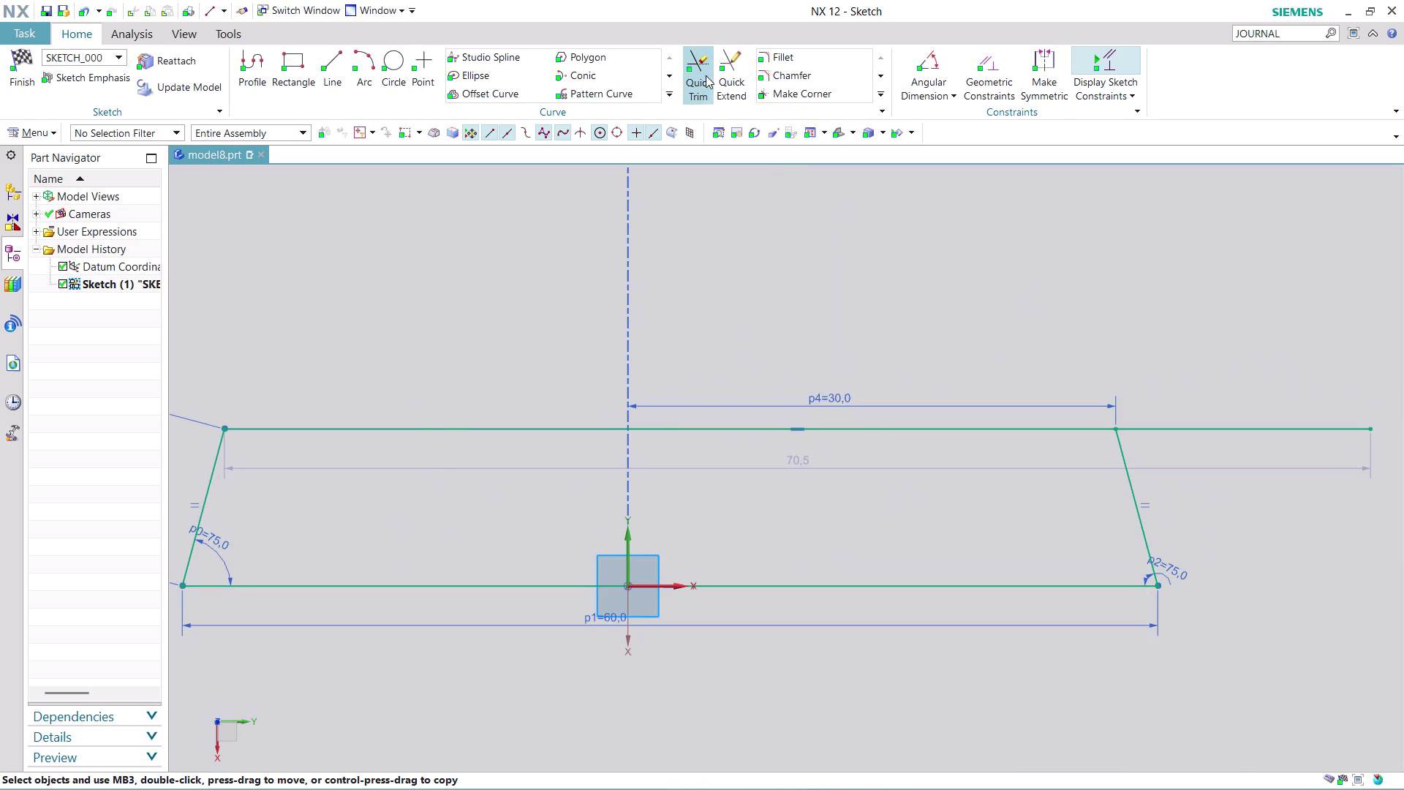
click(1223, 430)
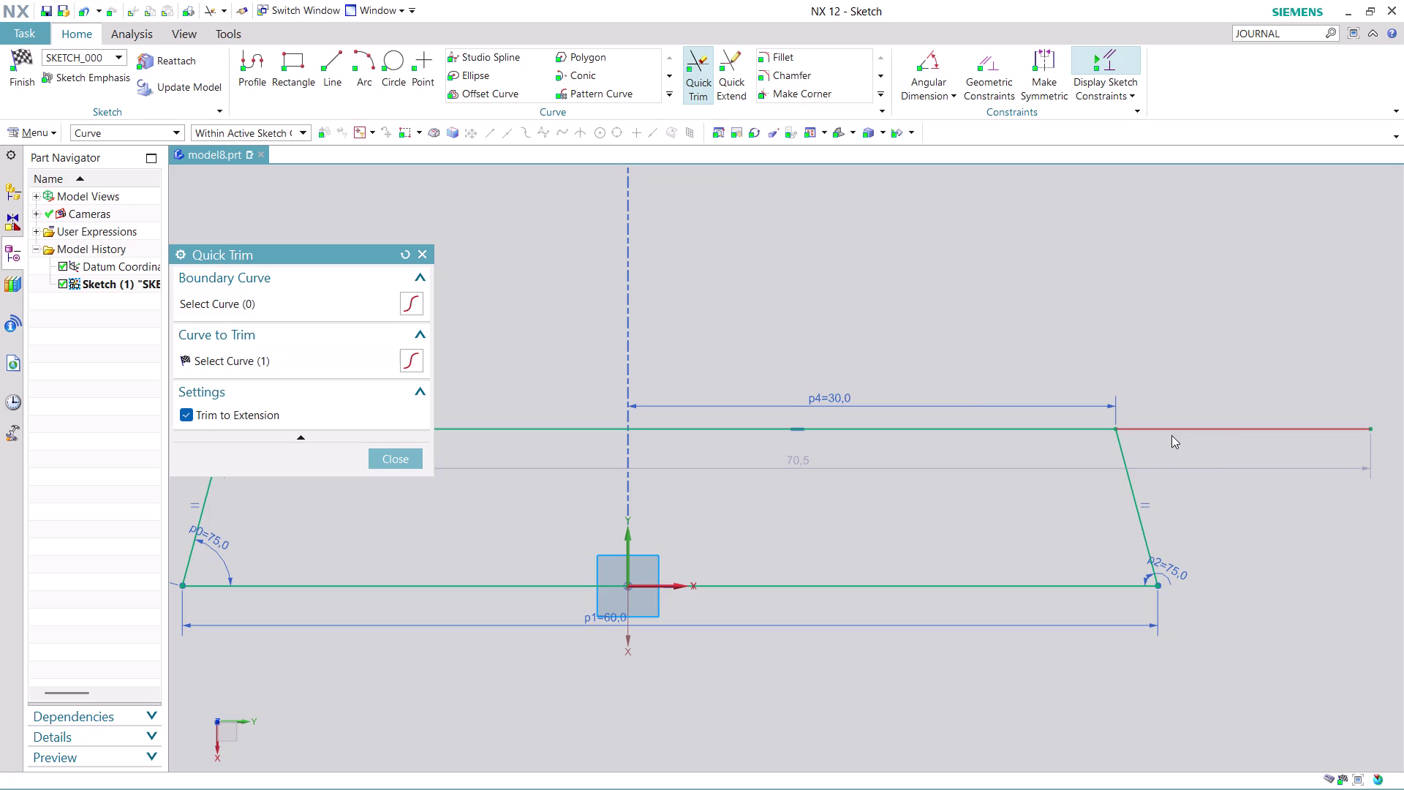
click(695, 449)
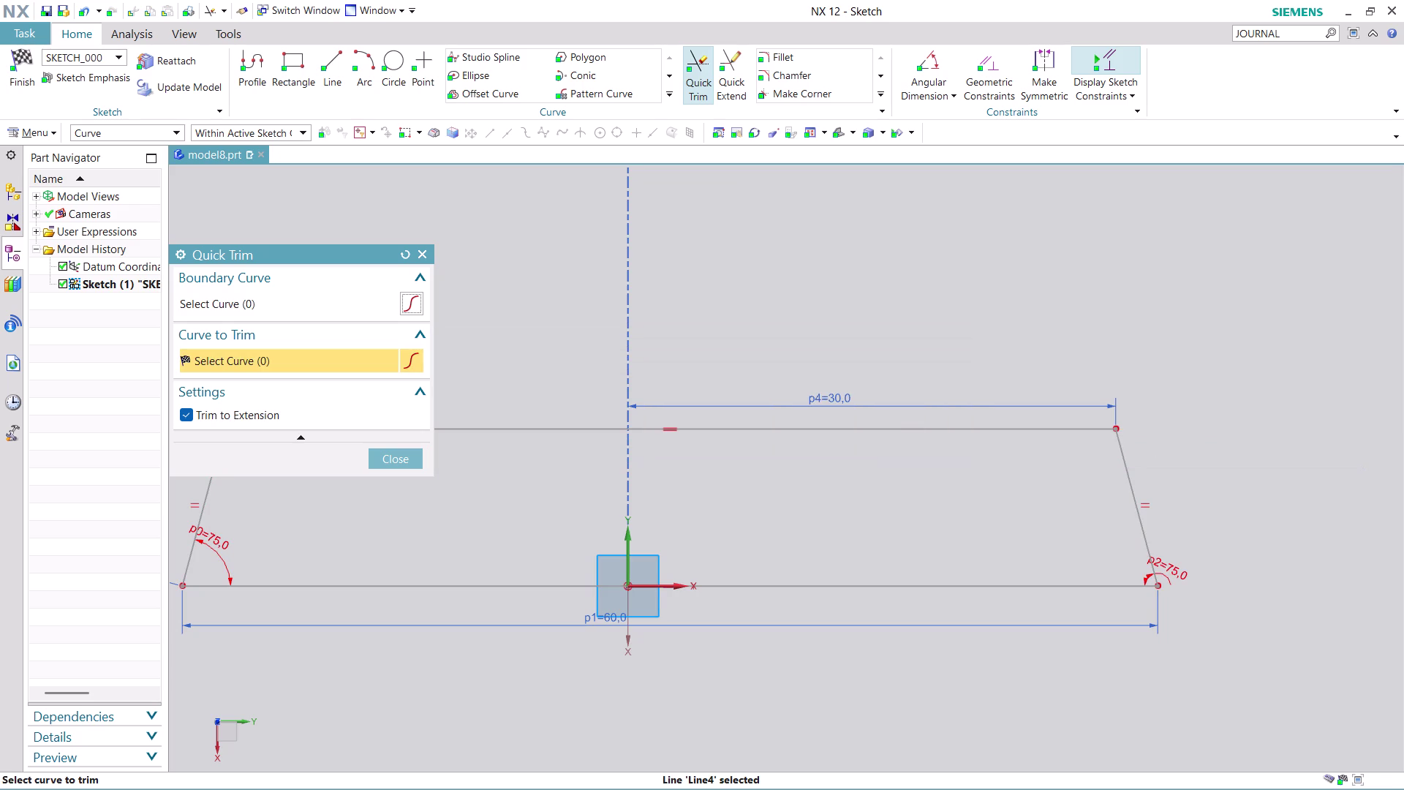
key(ctrl+z)
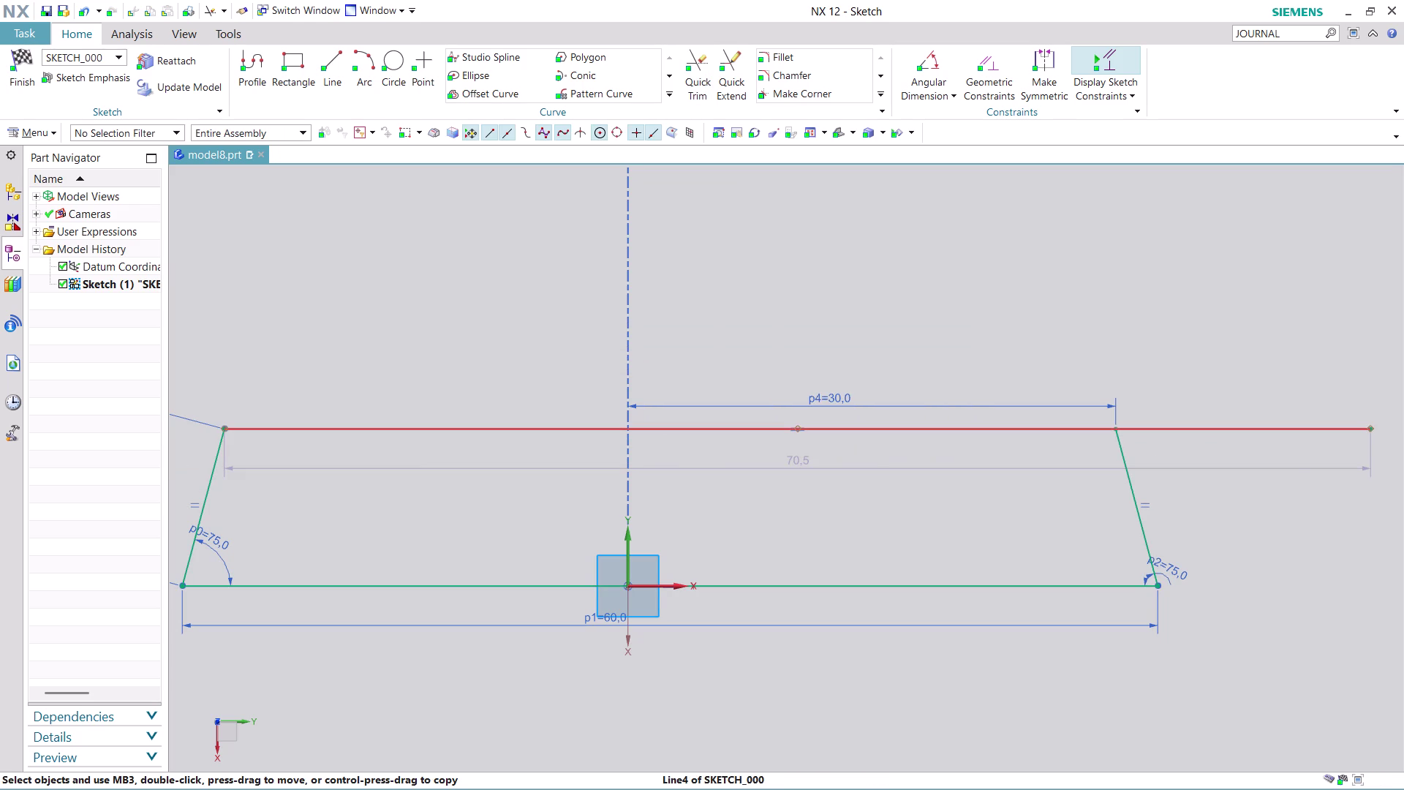
scroll(down, 3)
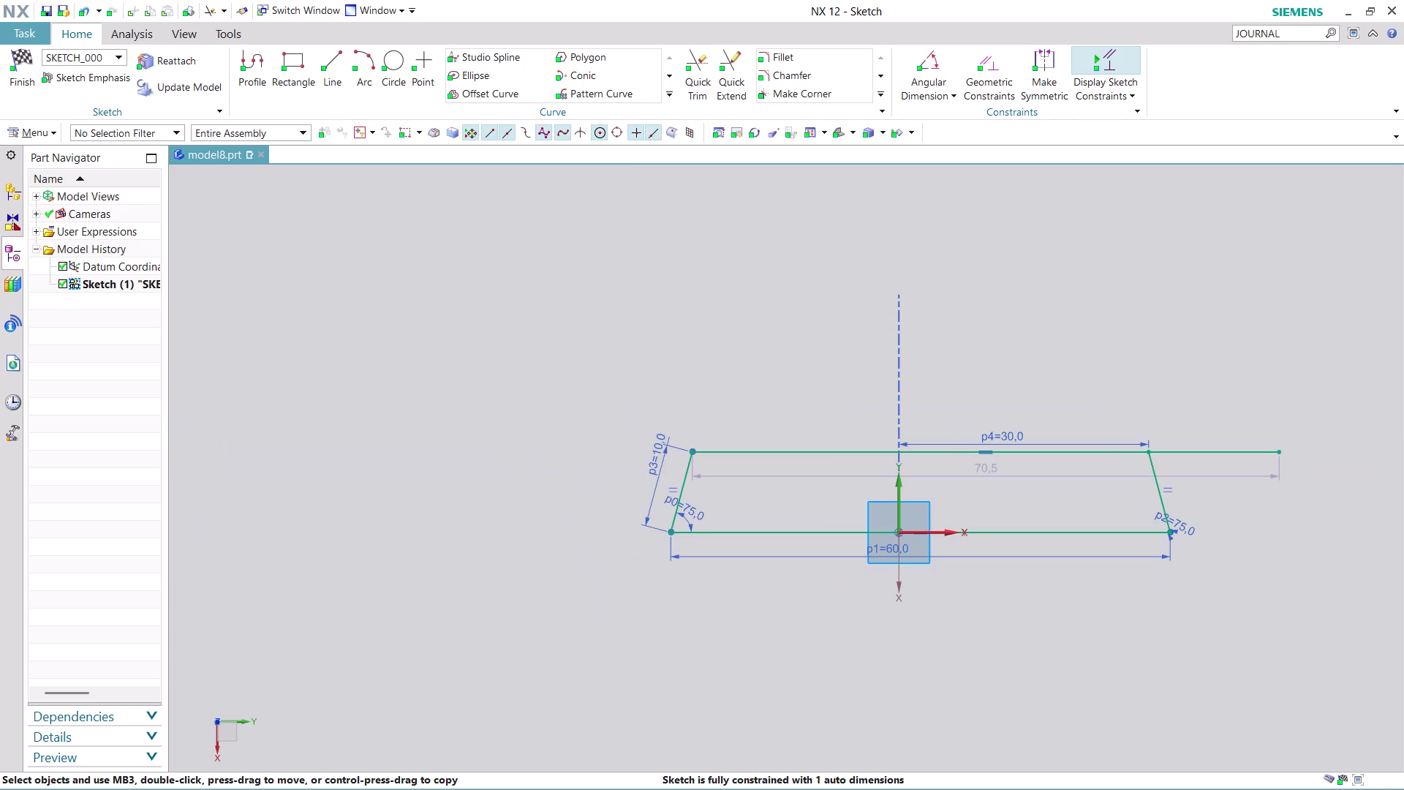
scroll(up, 3)
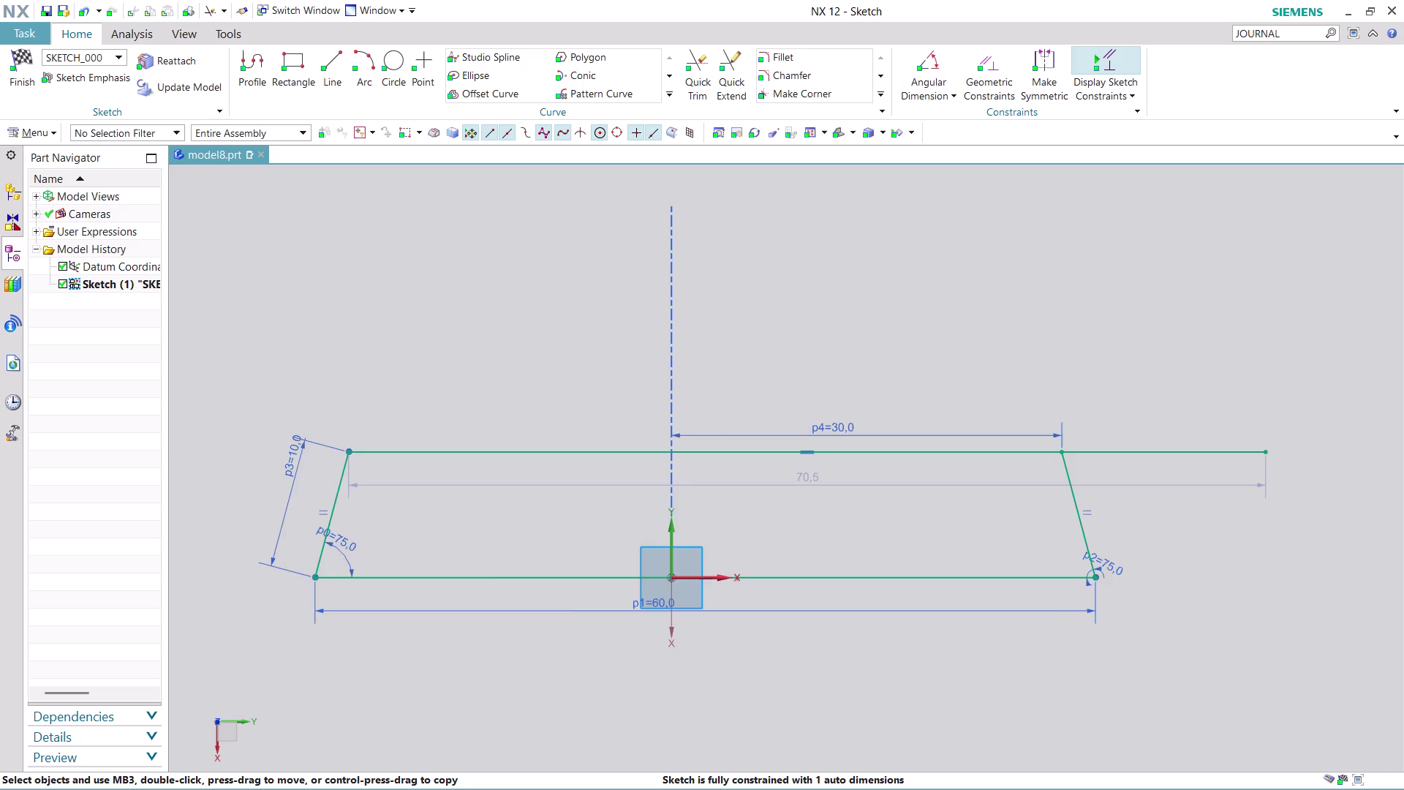
scroll(up, 3)
Move the p5 70.5 dimension above the top line and open its Linear Dimension editor.
middle_drag(1244, 386, 1131, 365)
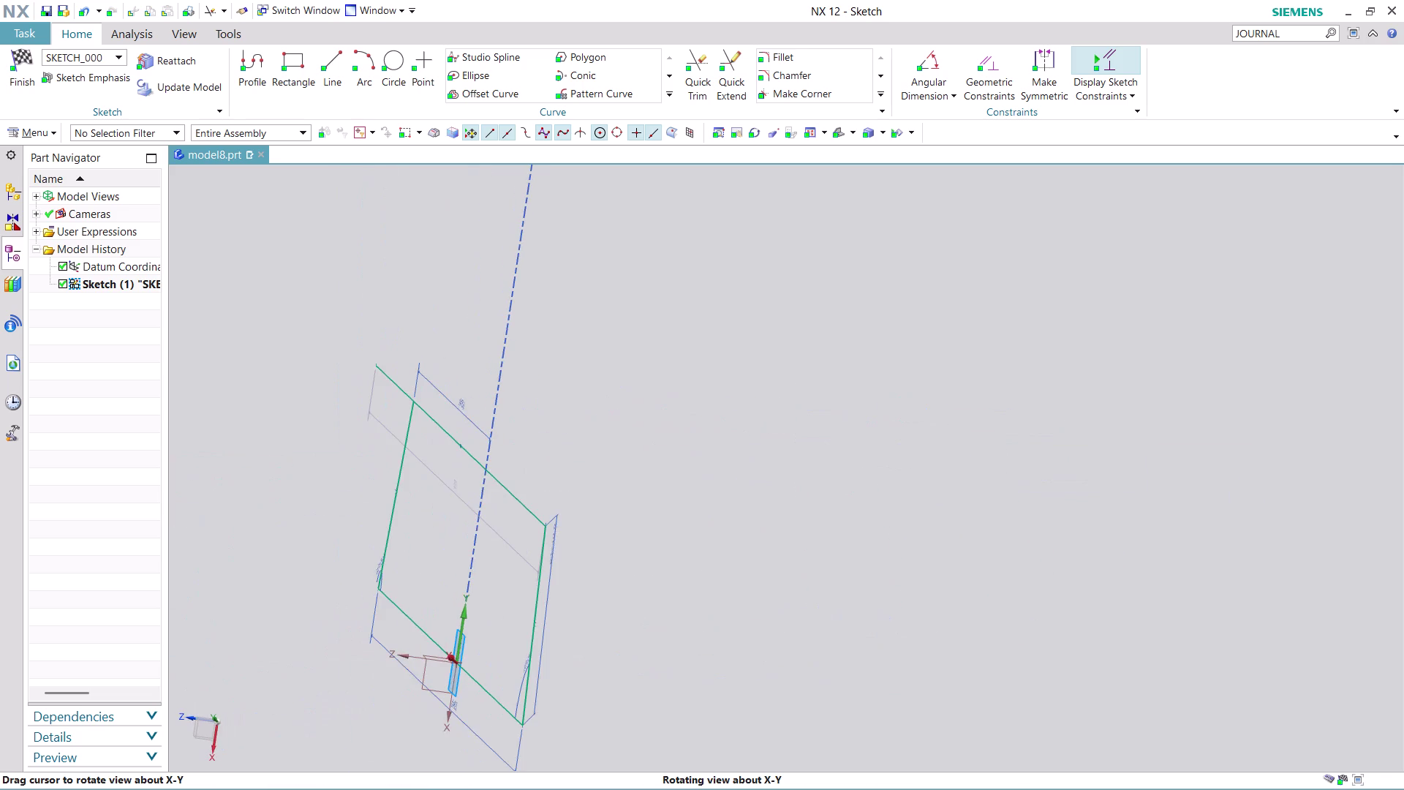
middle_drag(1131, 365, 1263, 388)
middle_click(1263, 389)
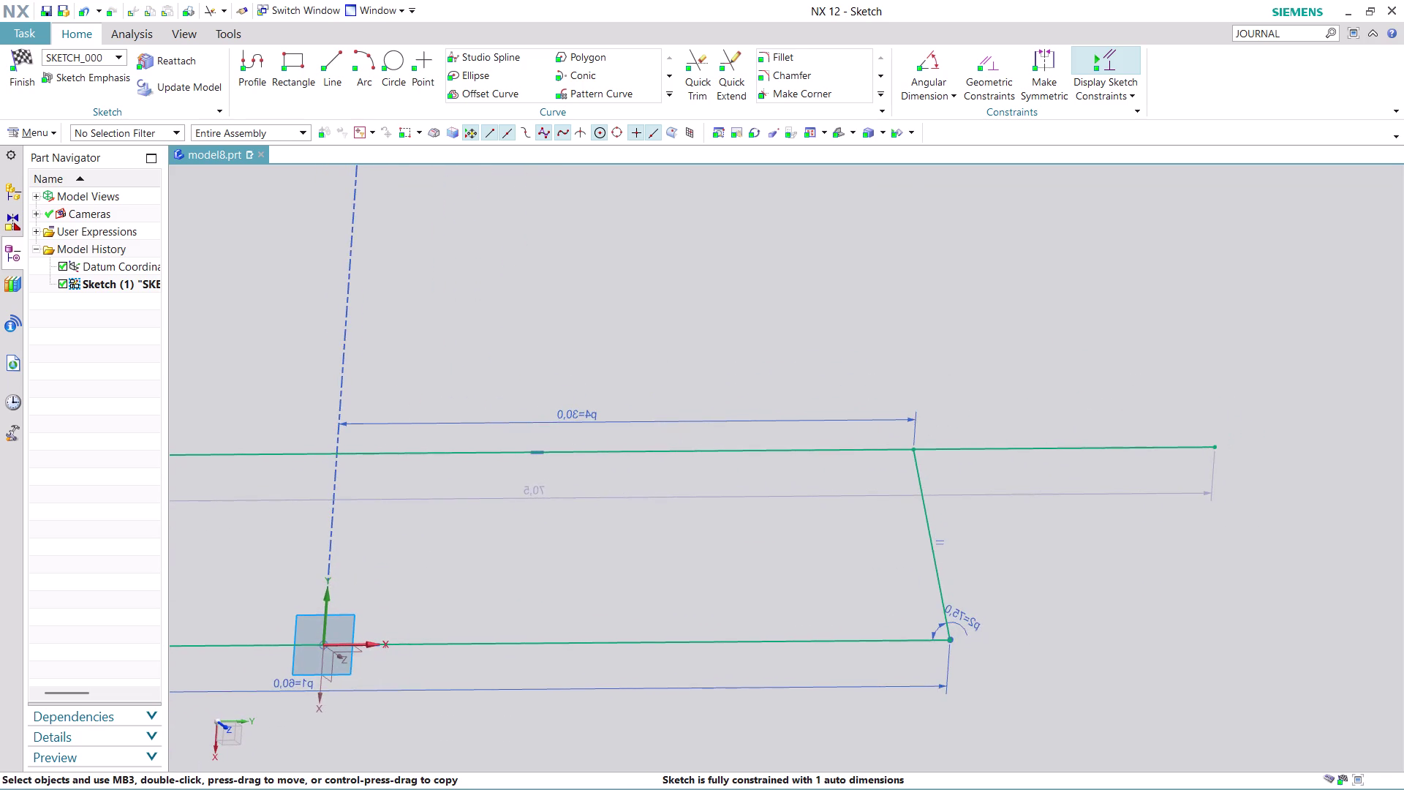
scroll(down, 3)
scroll(up, 3)
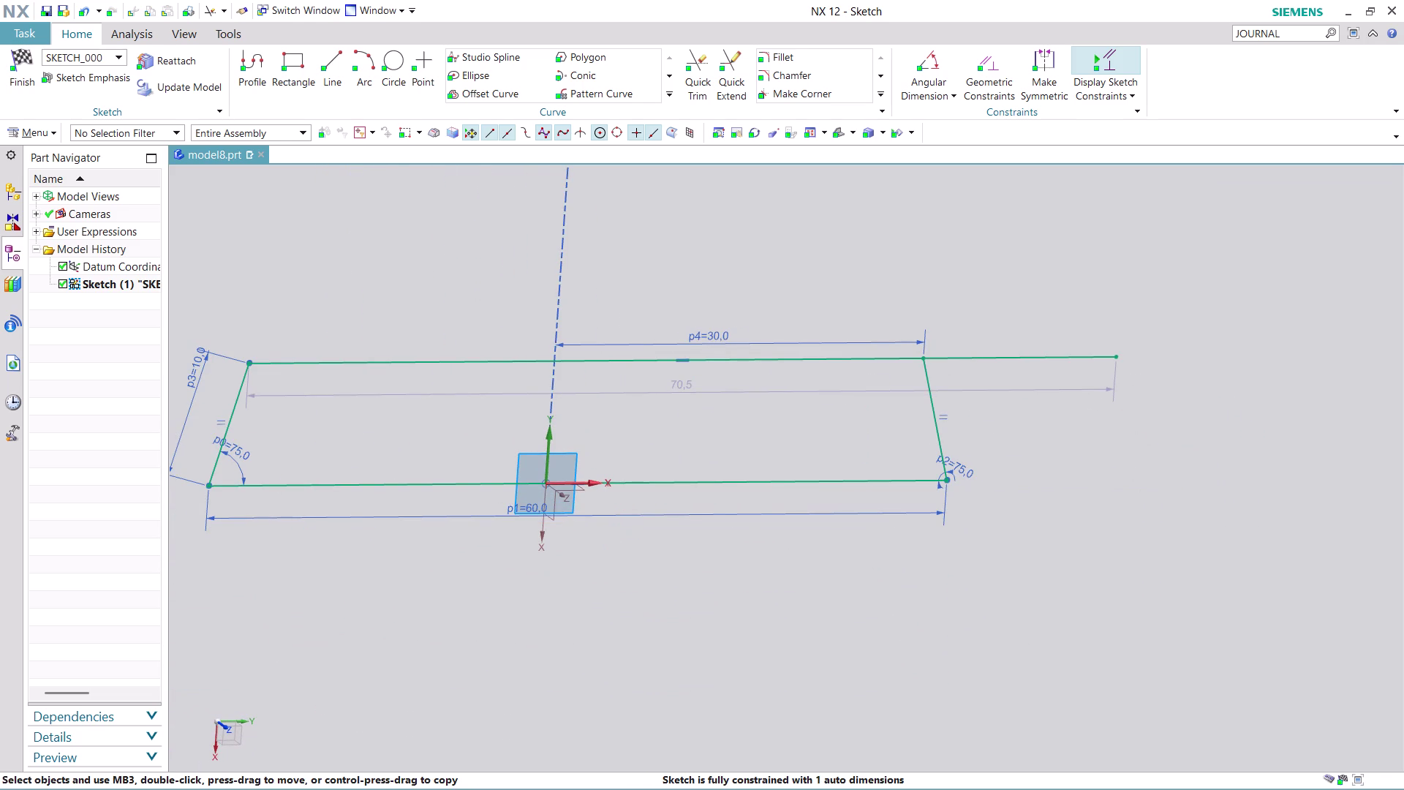
scroll(up, 3)
scroll(down, 3)
drag(672, 393, 671, 260)
double_click(671, 258)
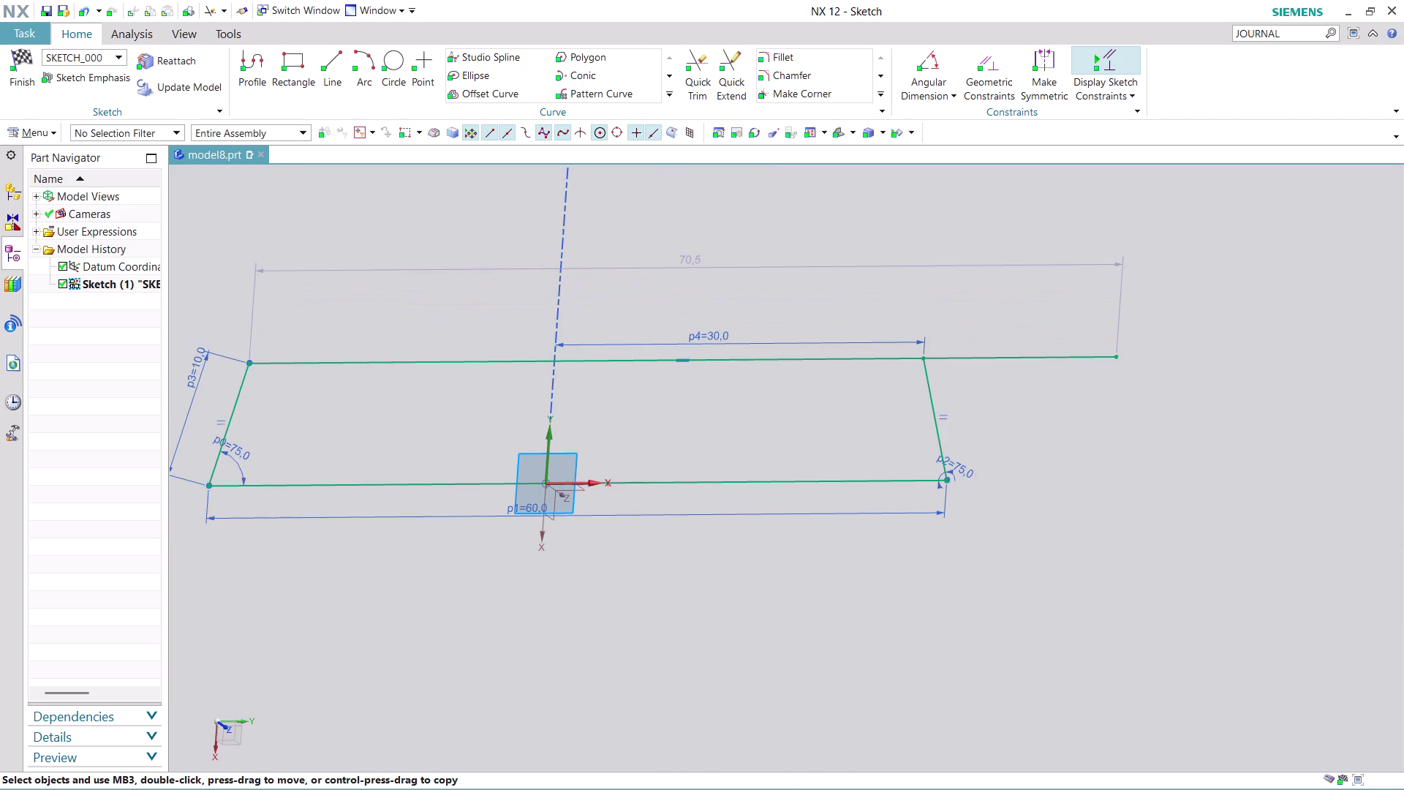
double_click(694, 257)
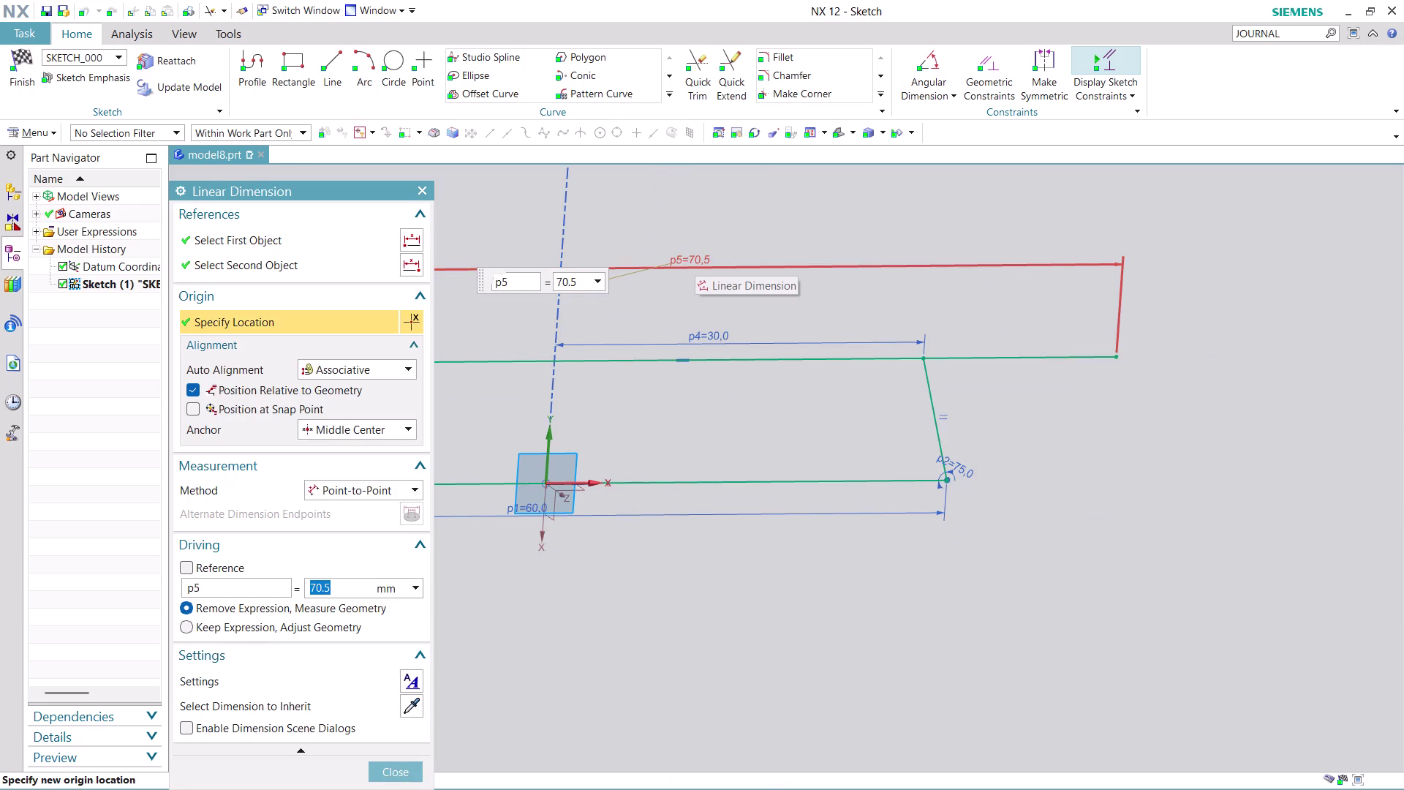
Enter 60 for the p5 top-line dimension.
text(60)
key(Return)
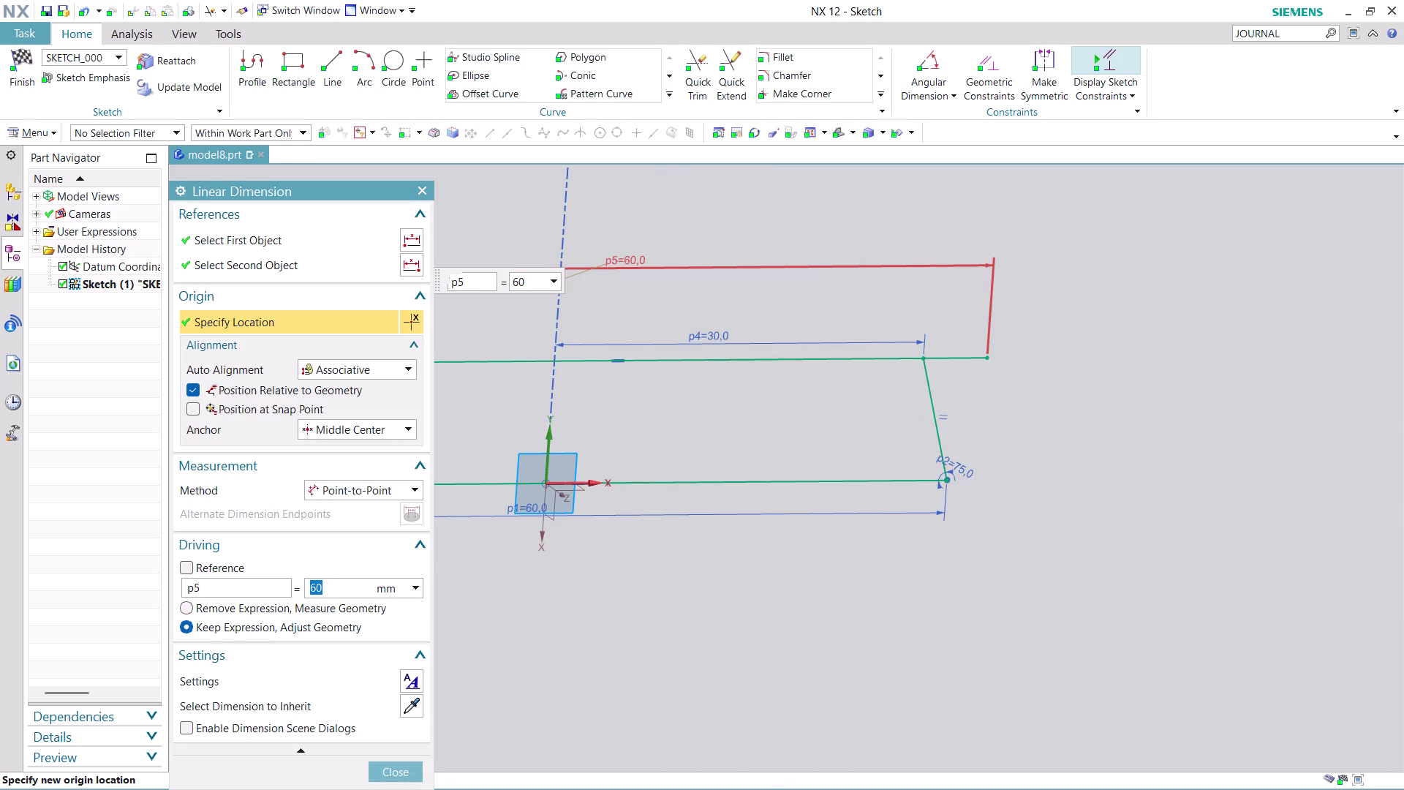
click(406, 774)
scroll(down, 3)
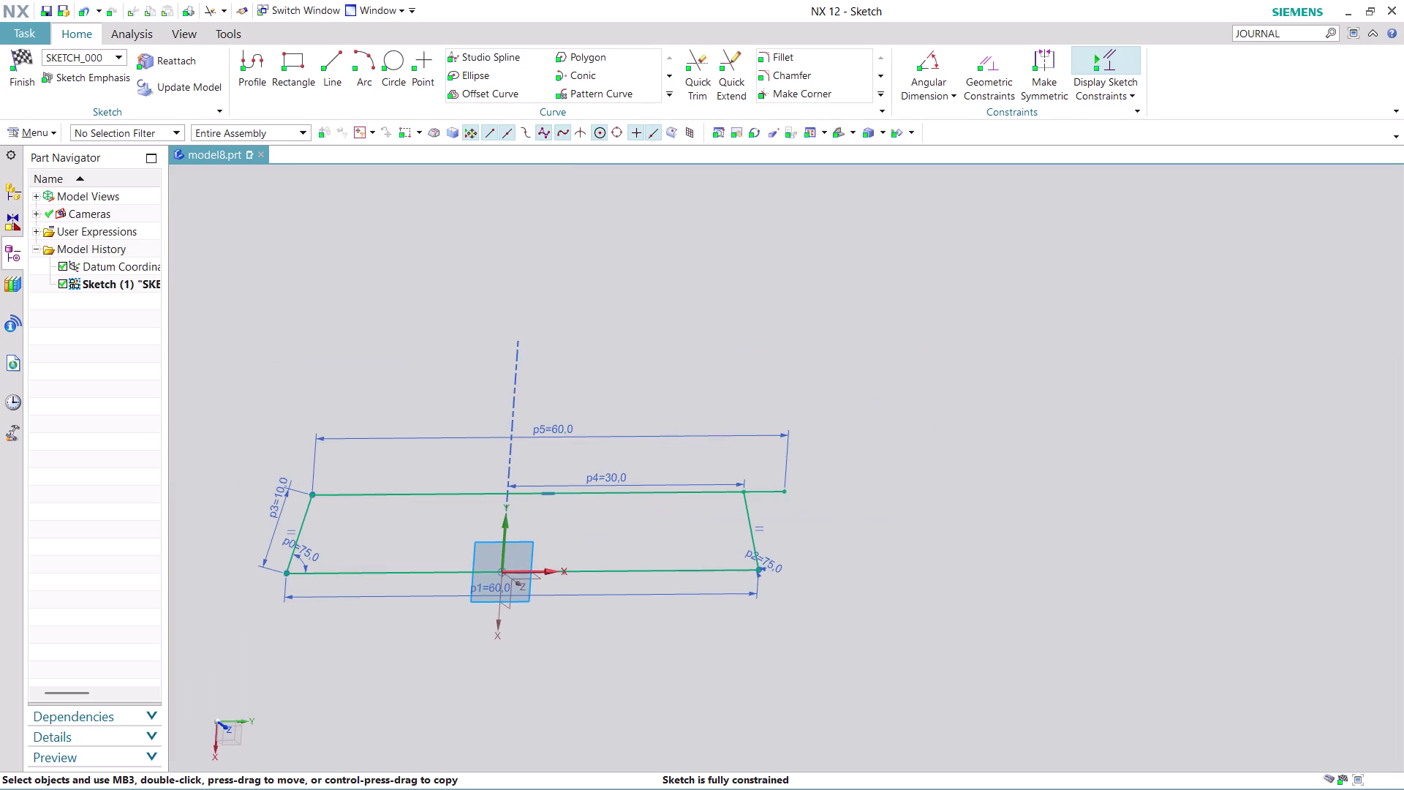
scroll(up, 3)
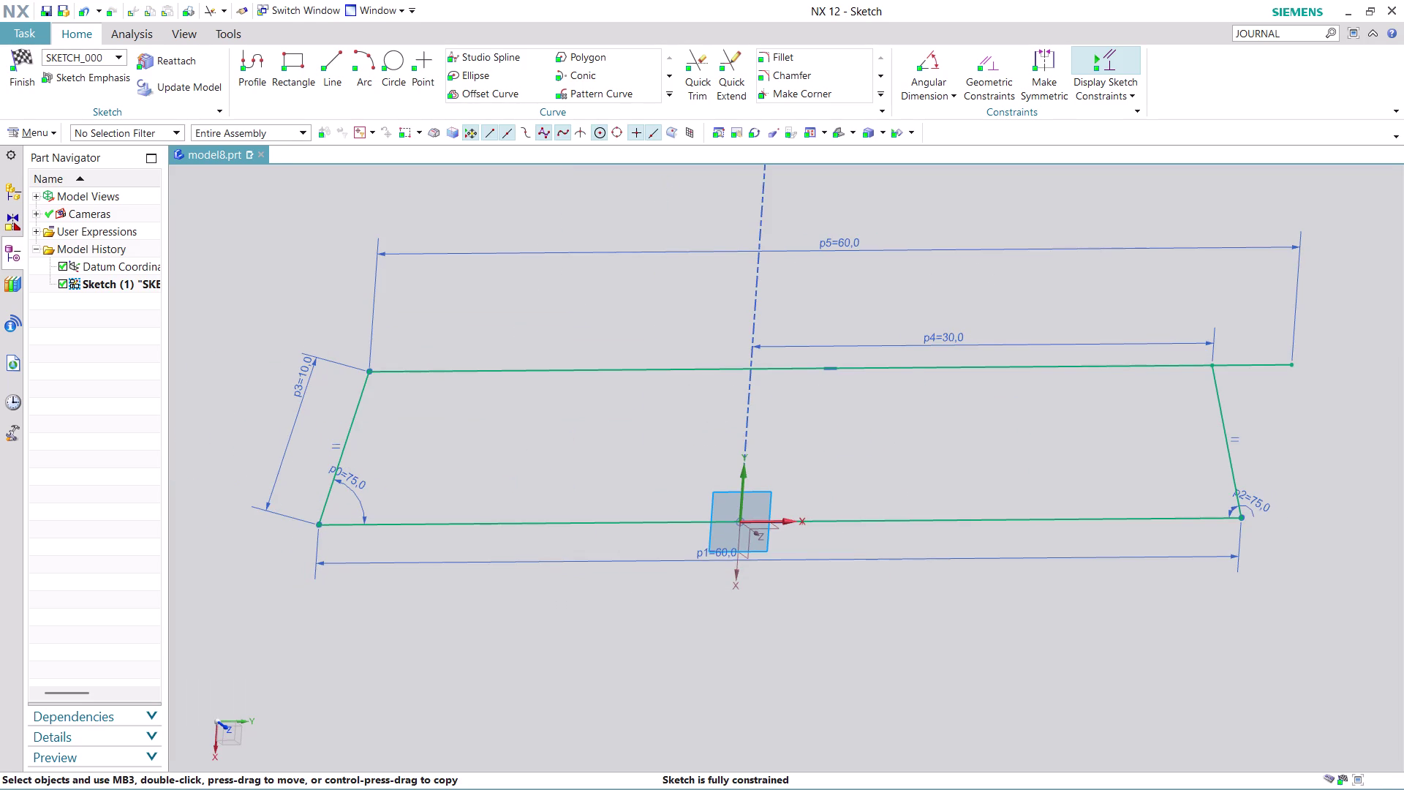
scroll(down, 3)
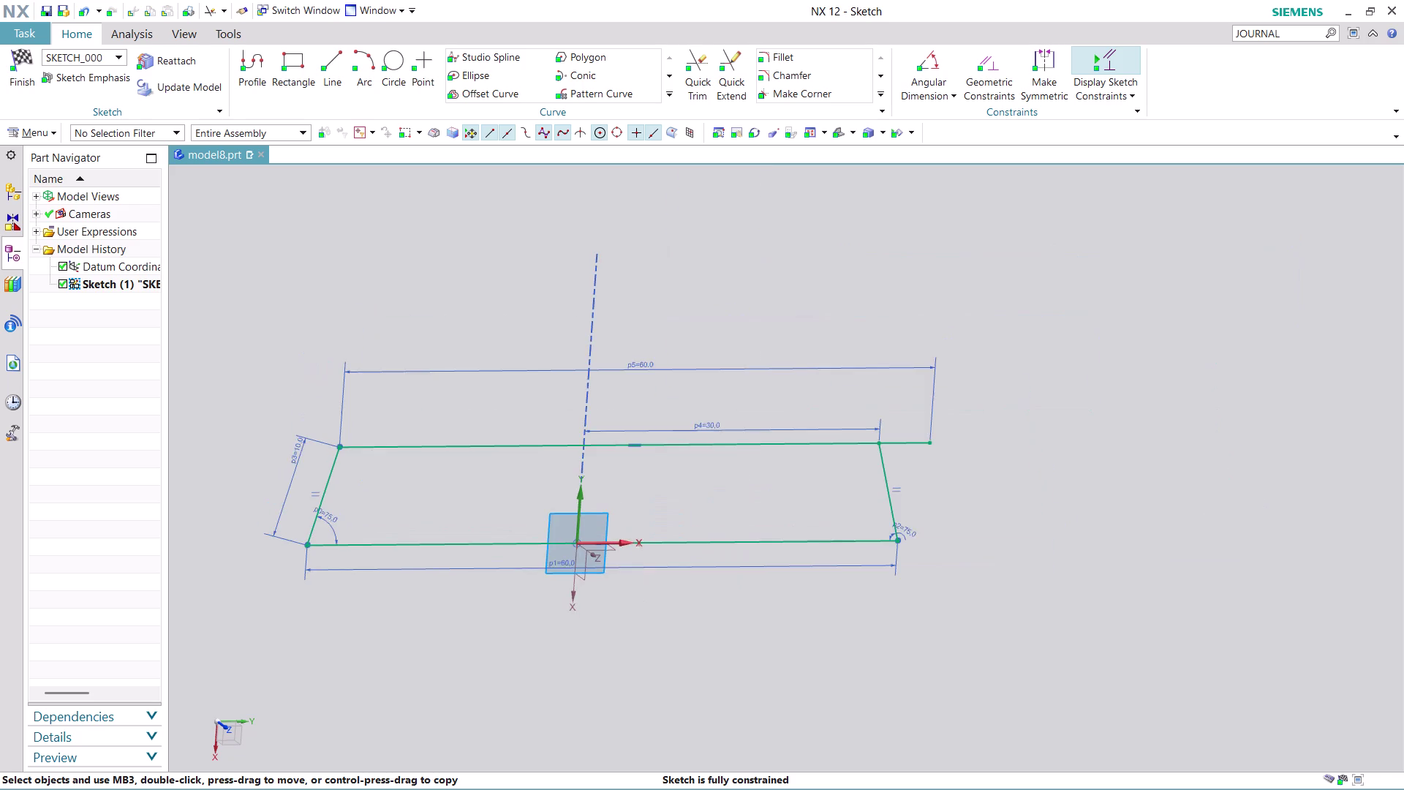
scroll(up, 3)
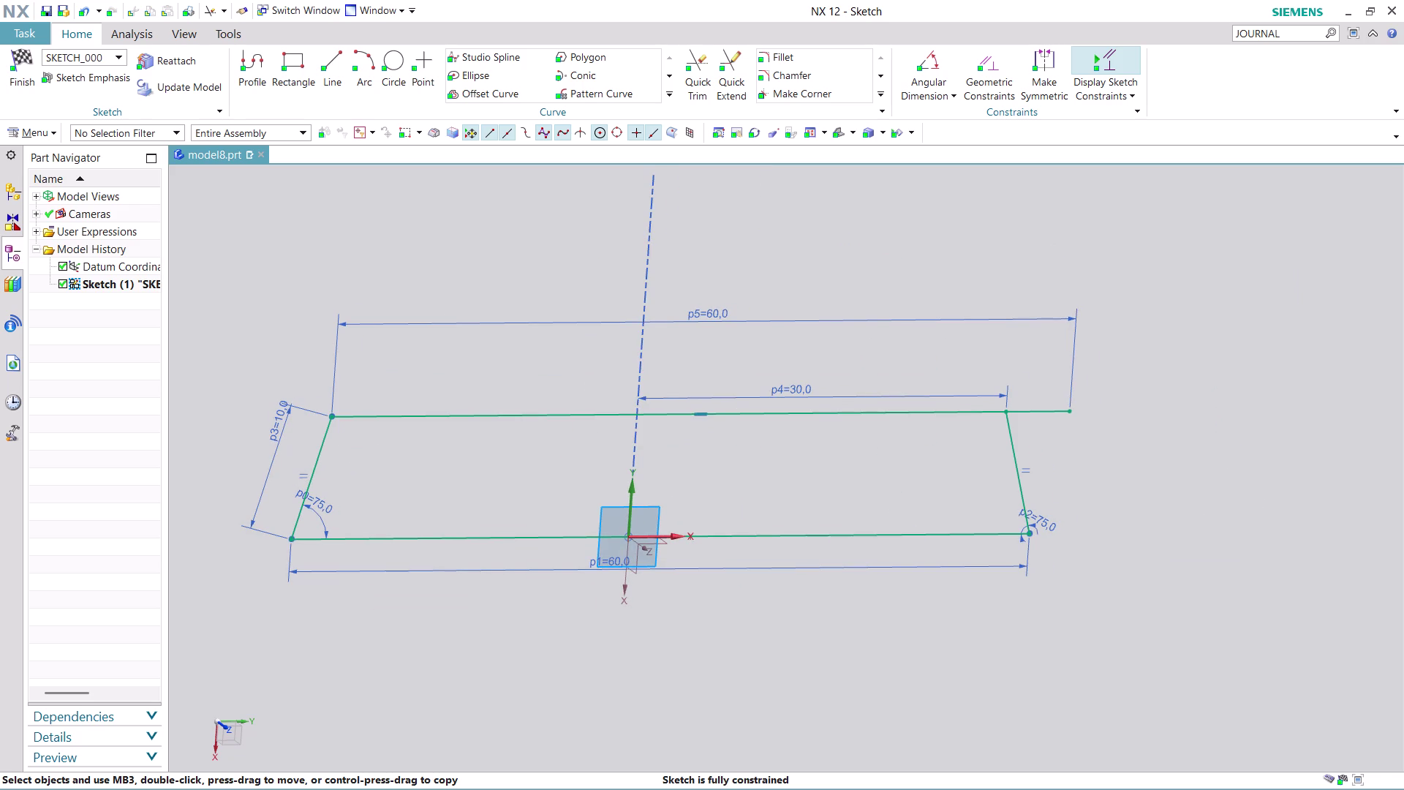
Select both top-edge endpoints for a Make Symmetric constraint.
click(1076, 410)
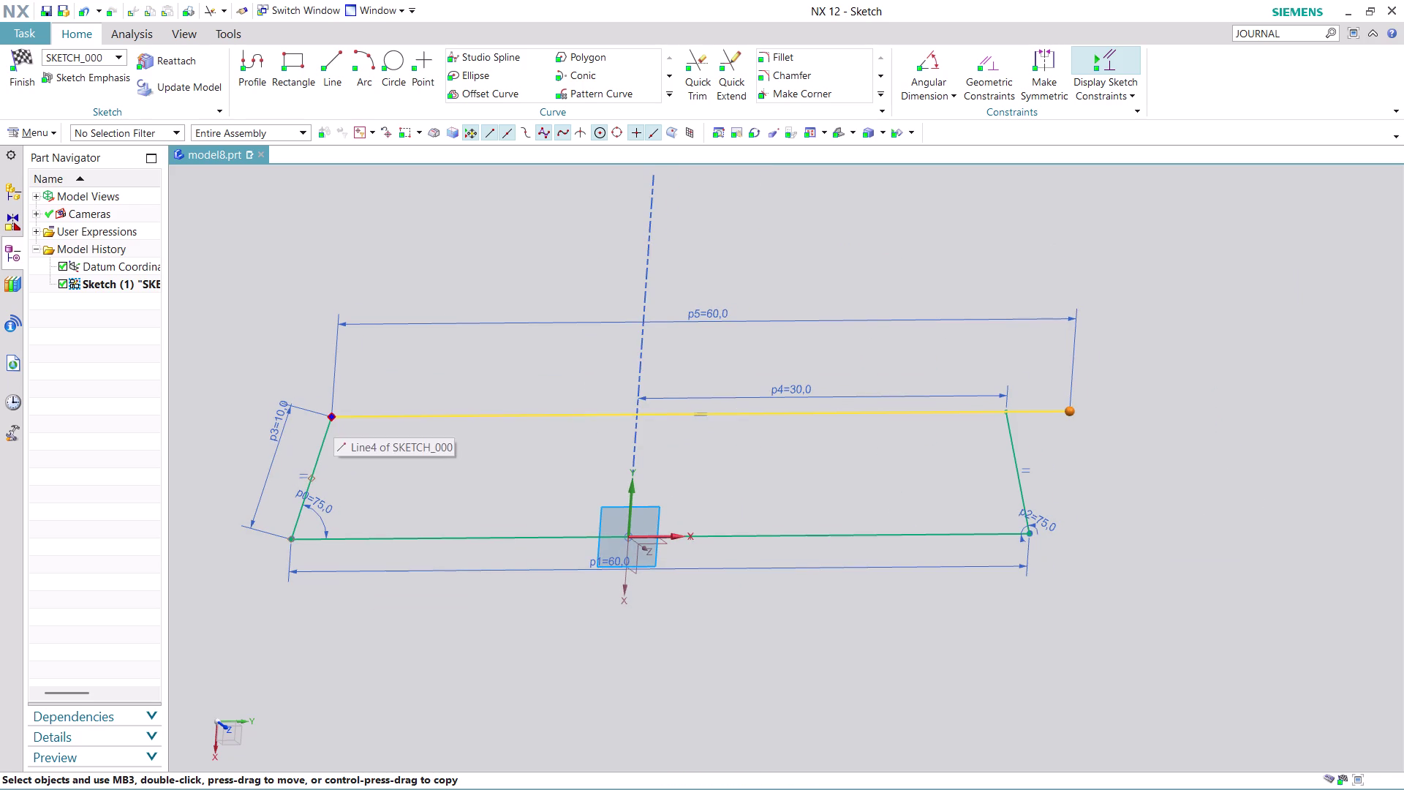
click(333, 417)
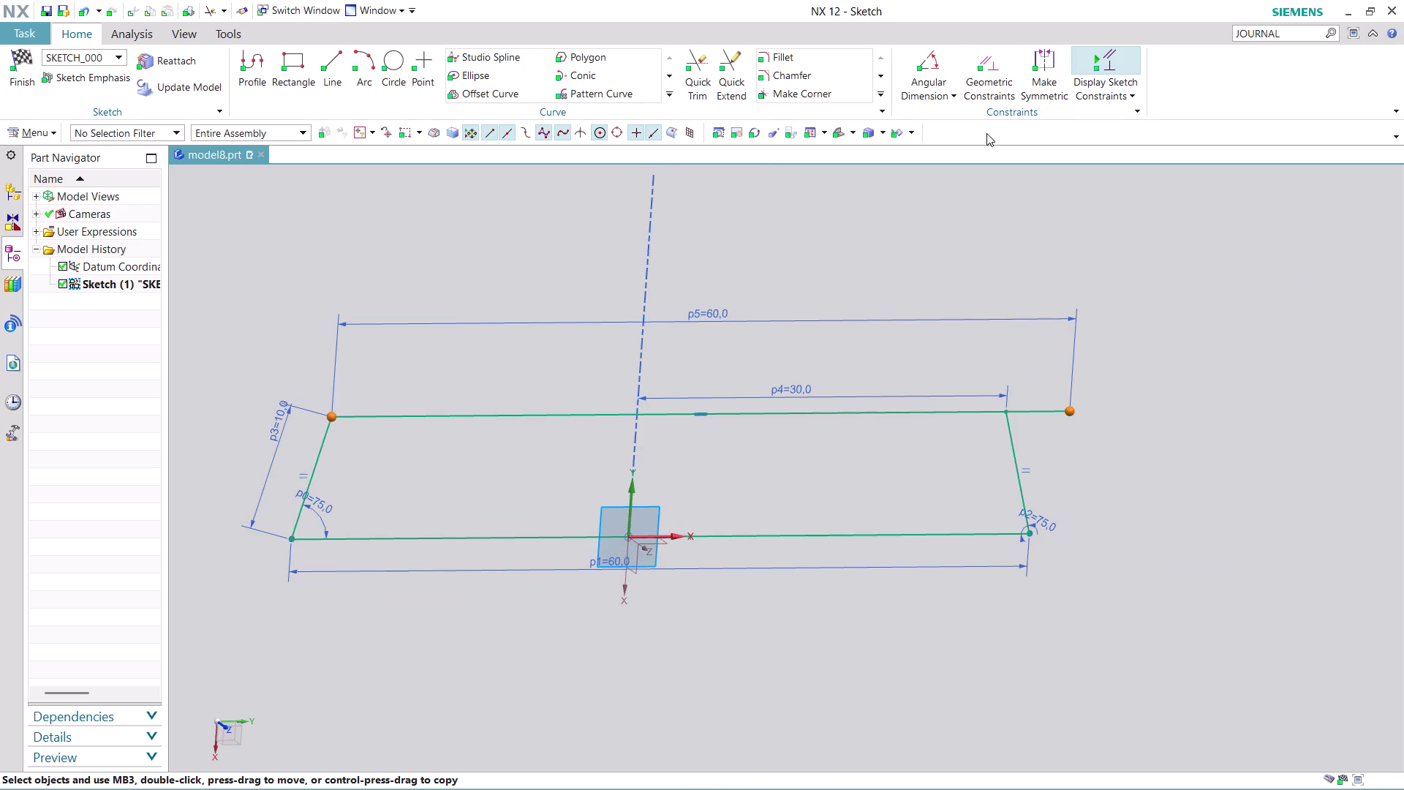
click(1052, 69)
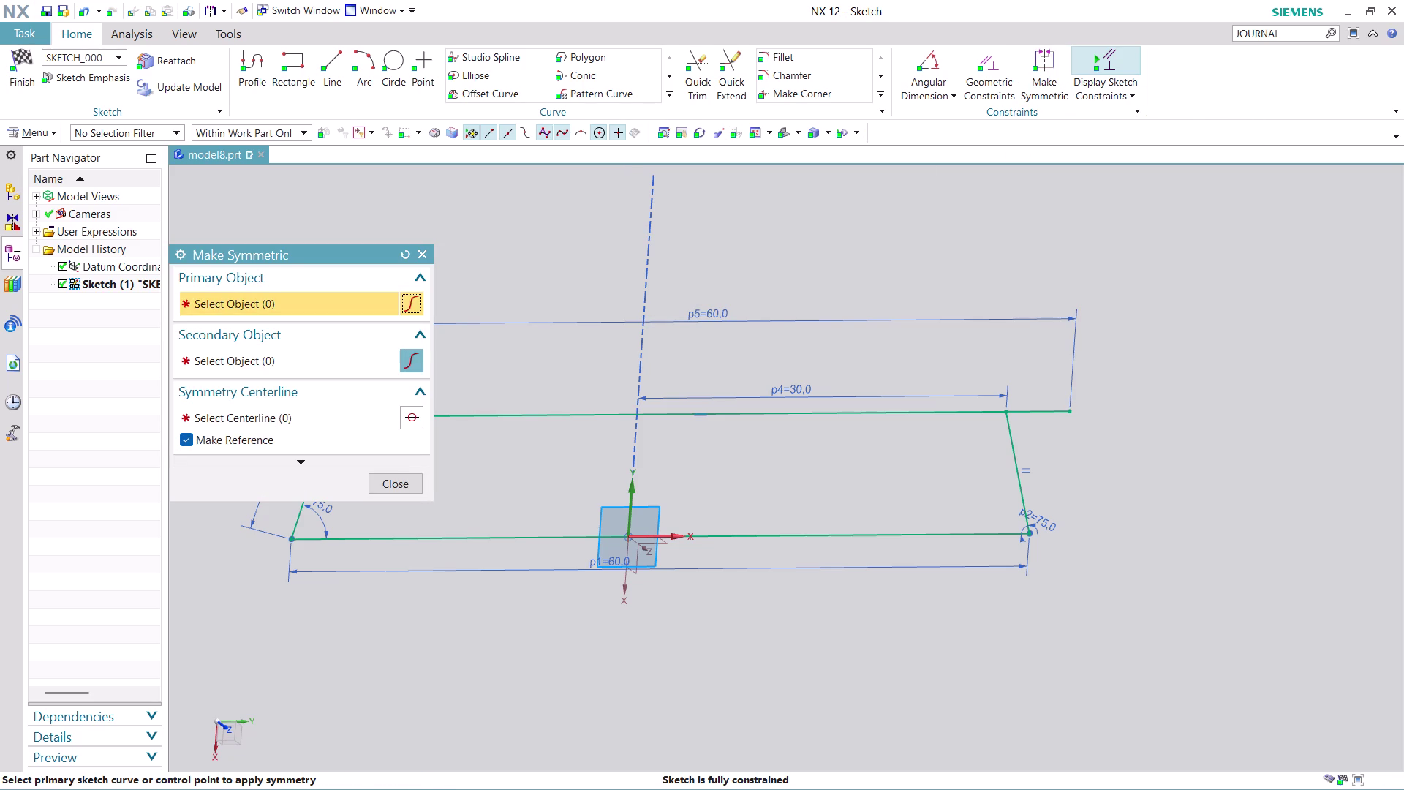
Try to make the top edge's right end and top-left corner symmetric about the vertical axis.
scroll(down, 3)
scroll(up, 3)
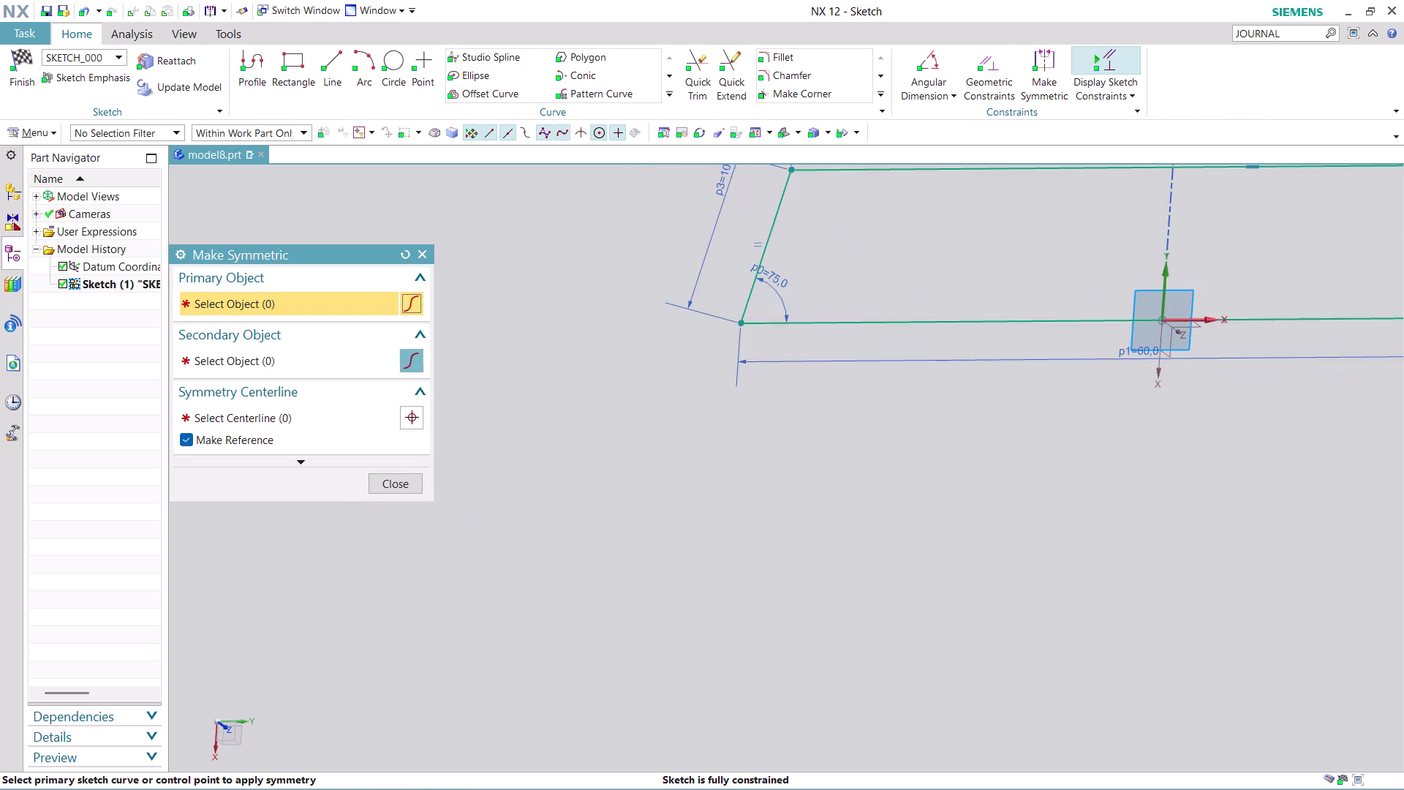
scroll(down, 3)
scroll(up, 3)
scroll(down, 3)
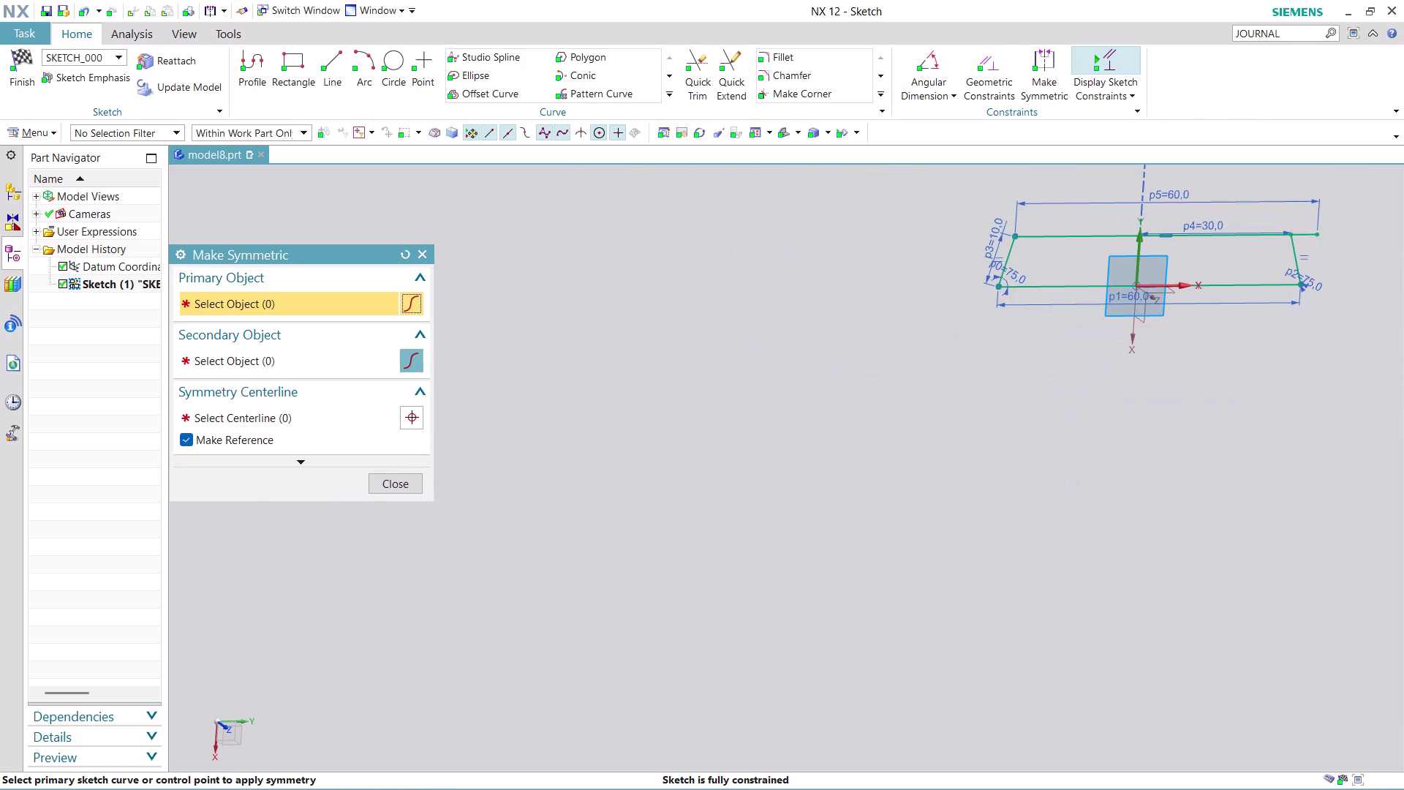
middle_drag(1232, 373, 1052, 534)
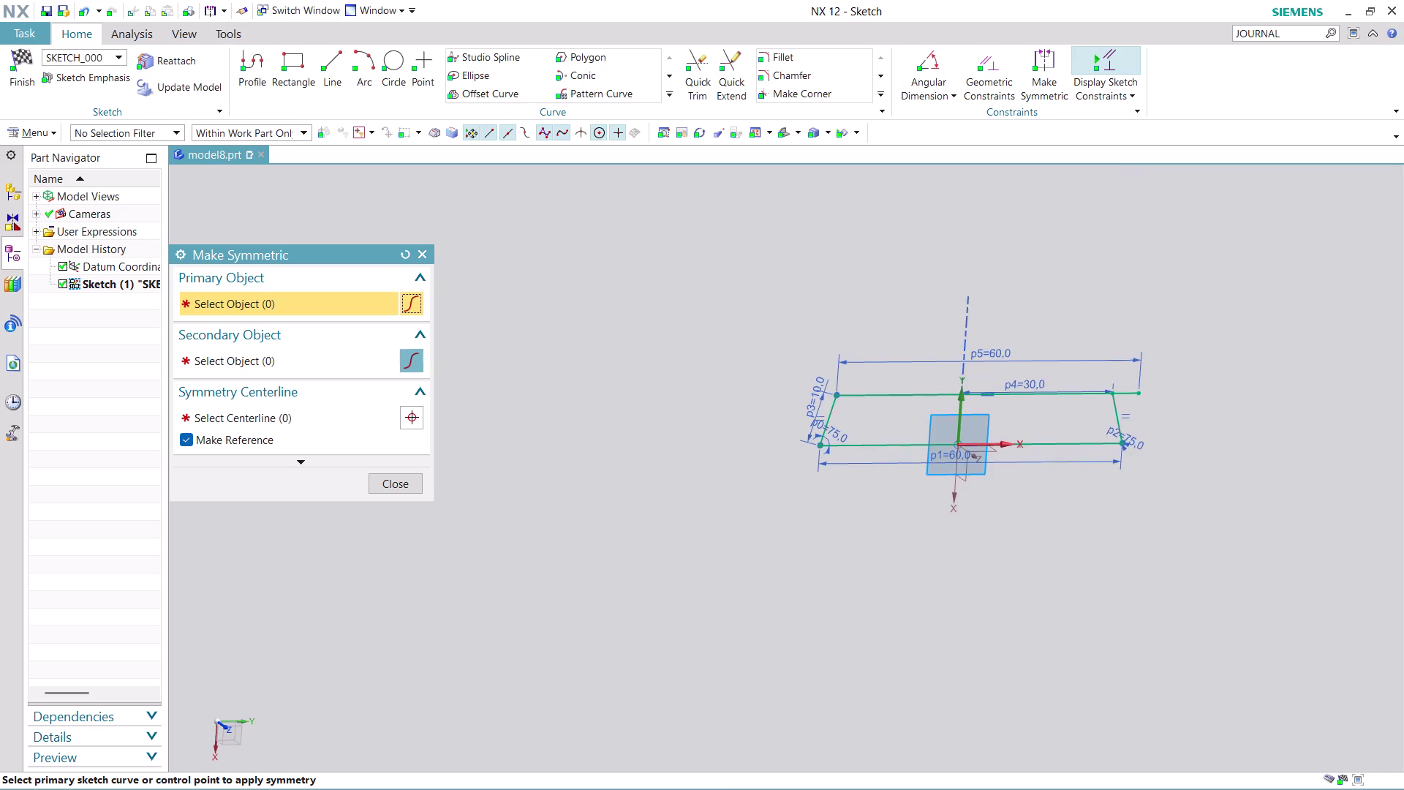
scroll(up, 3)
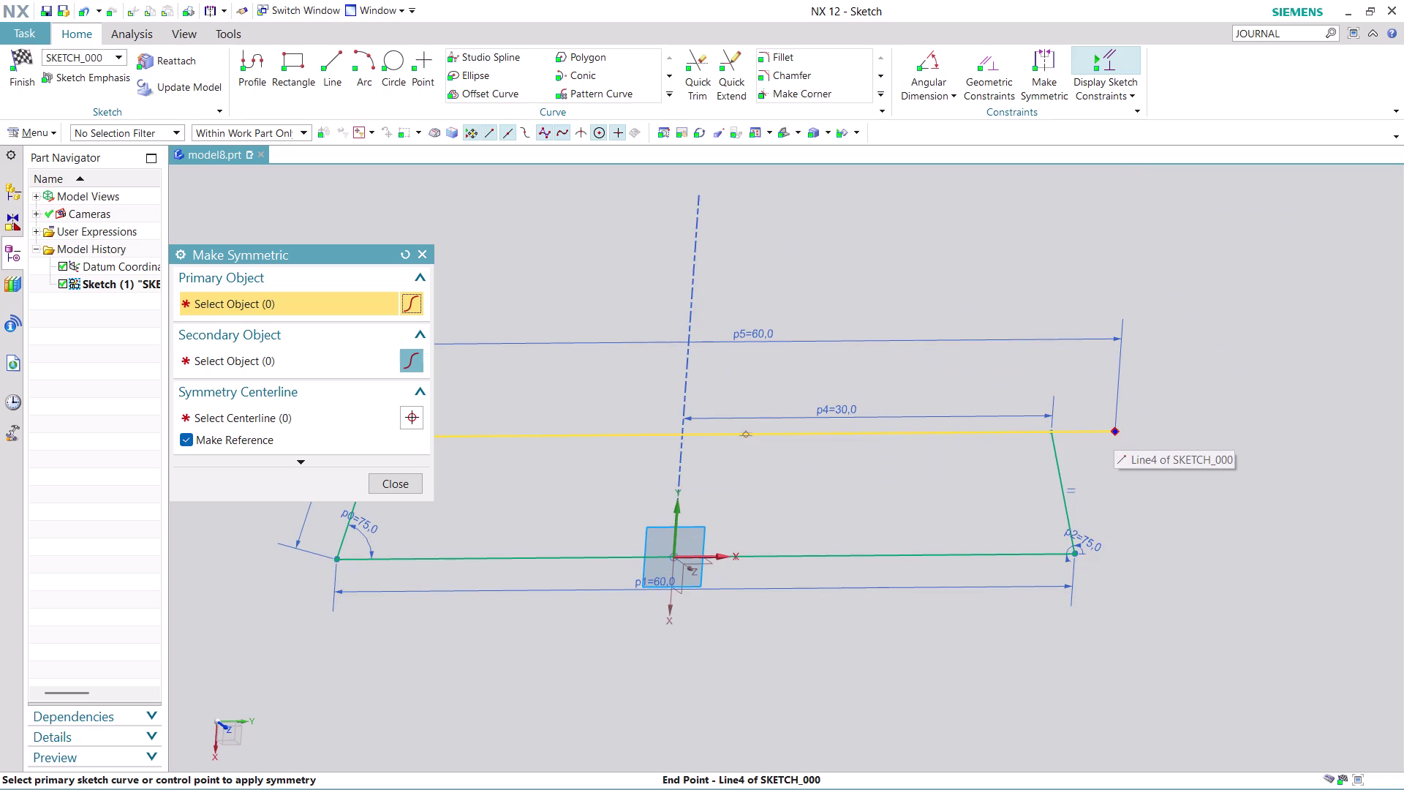
click(1116, 430)
scroll(down, 3)
scroll(up, 3)
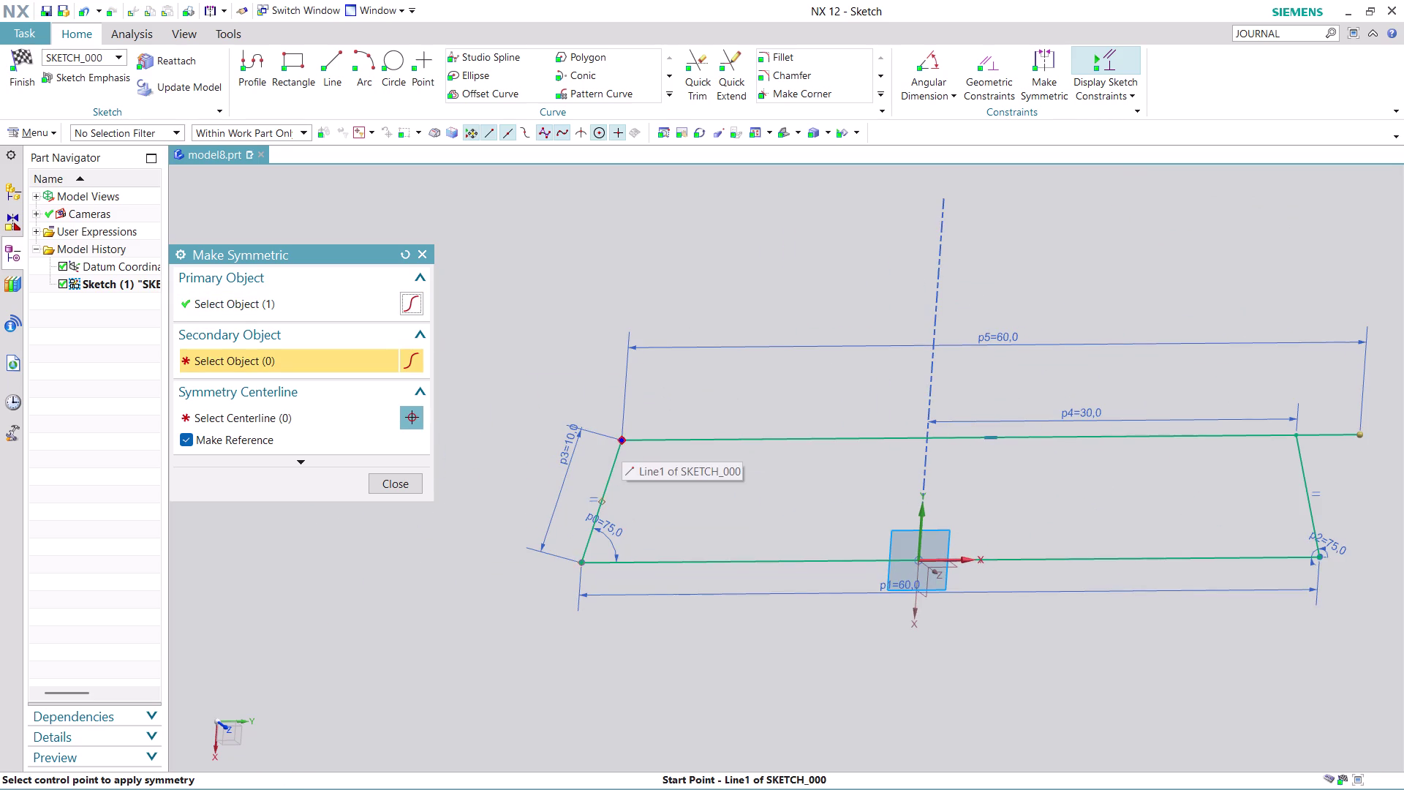
click(624, 437)
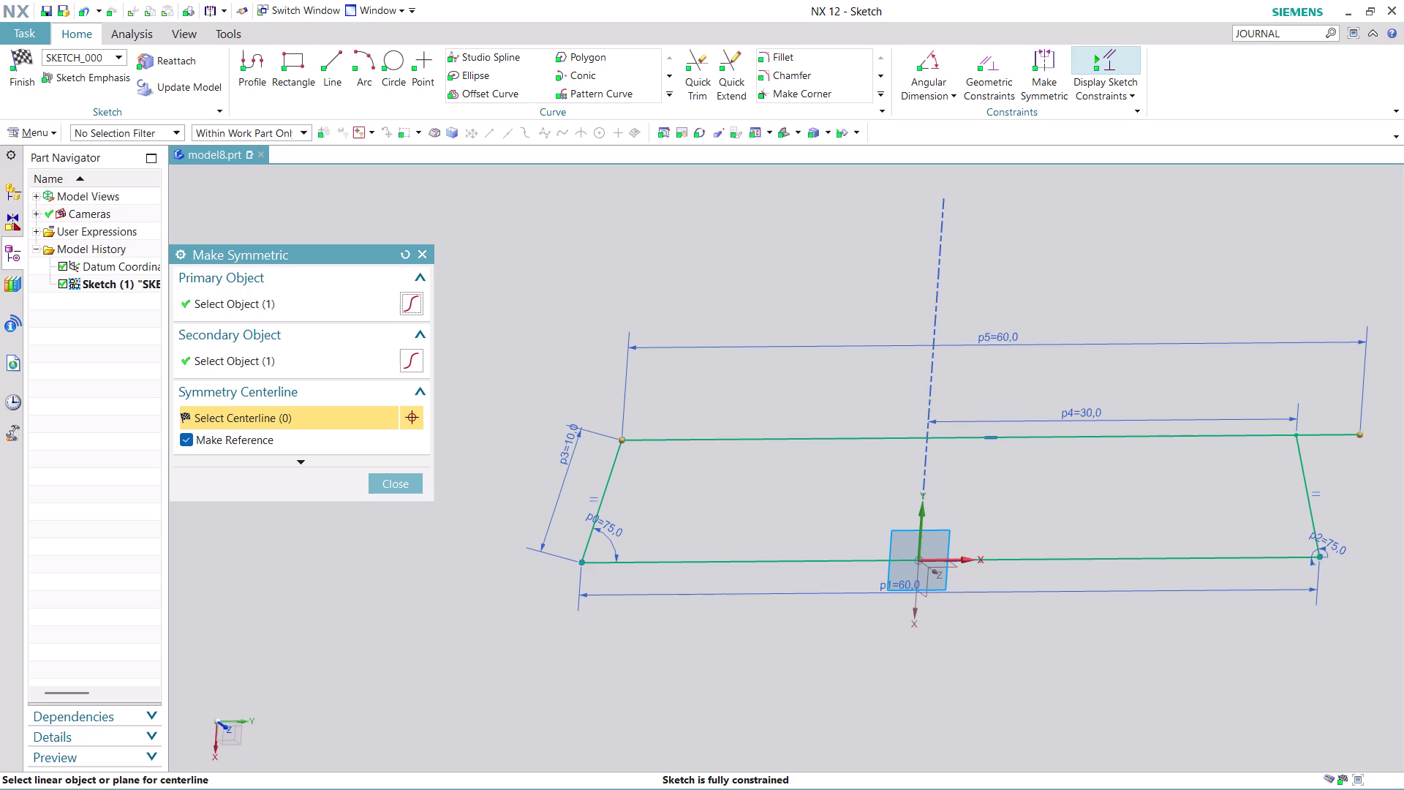
click(920, 515)
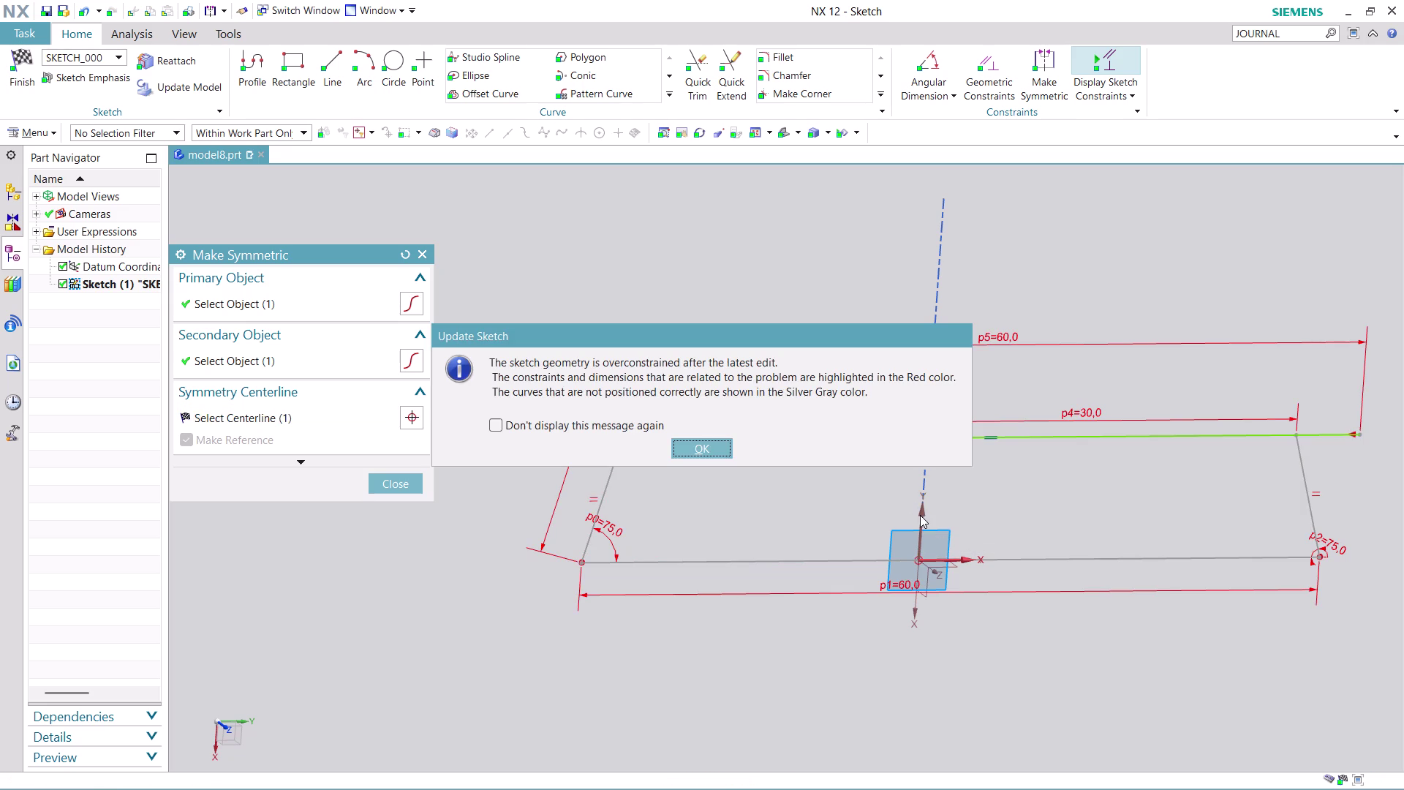
click(719, 447)
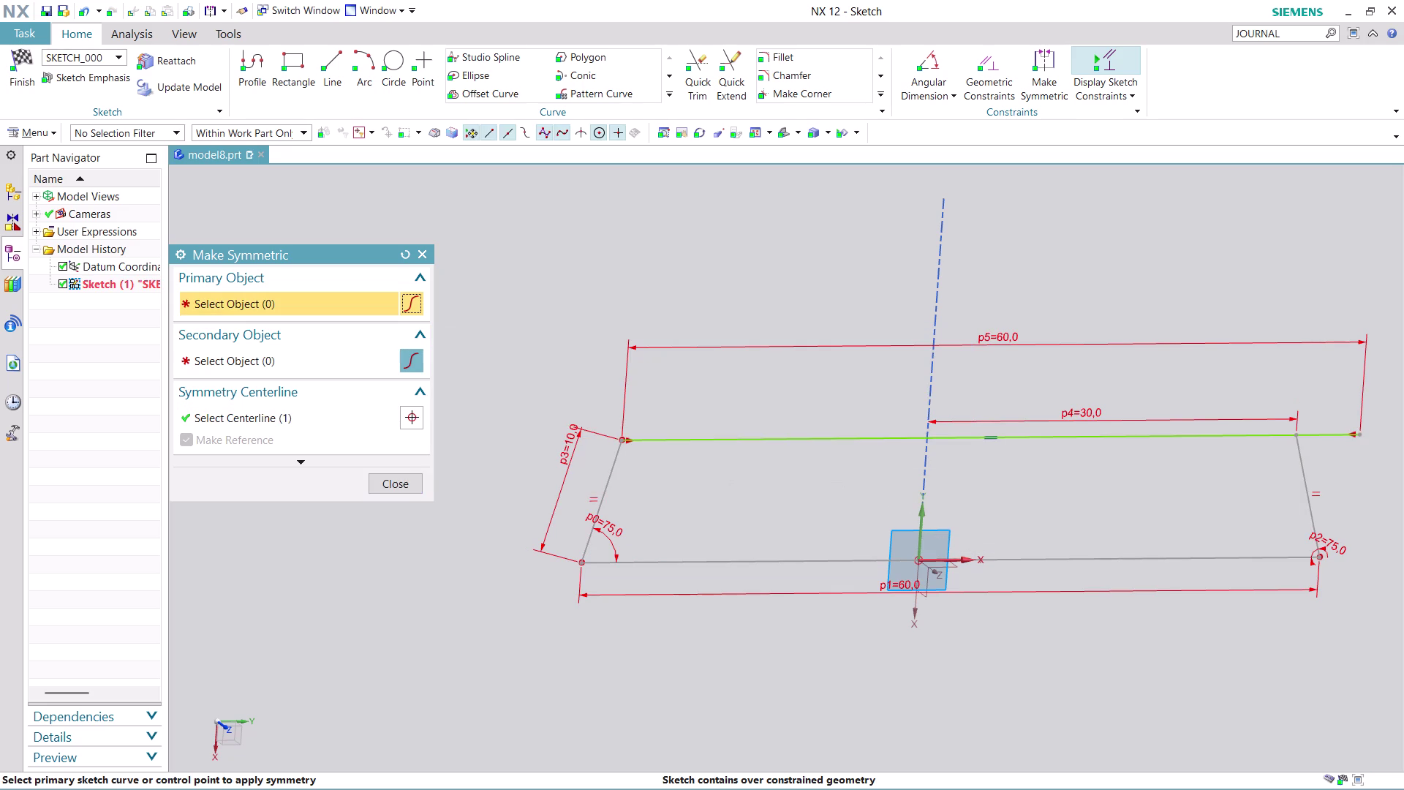
Back out of the overconstrained symmetry and remove the conflicting 60 top width.
key(ctrl+z)
key(ctrl+z)
scroll(down, 3)
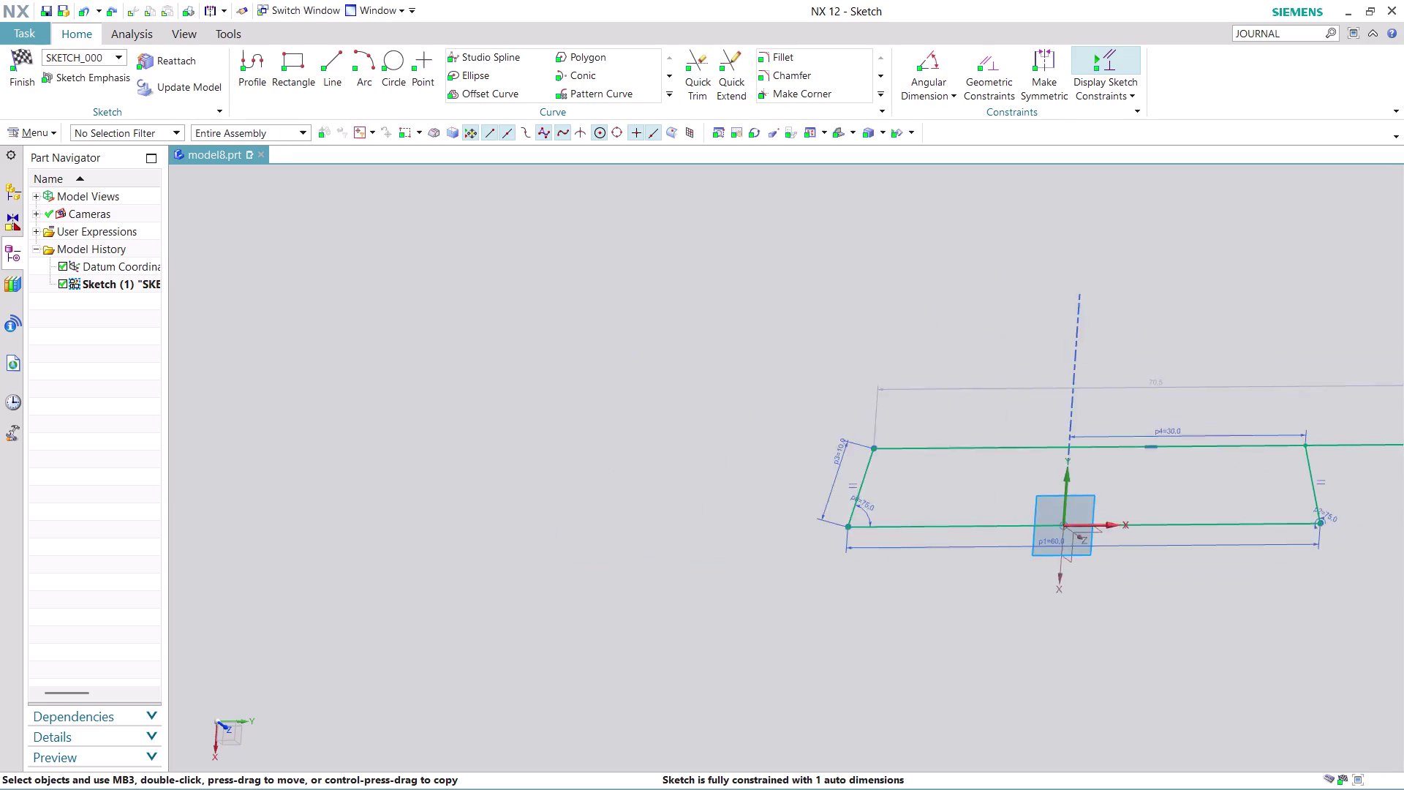
Quick-trim the top edge's overhang past the right corner and its leftover piece.
scroll(down, 3)
scroll(up, 3)
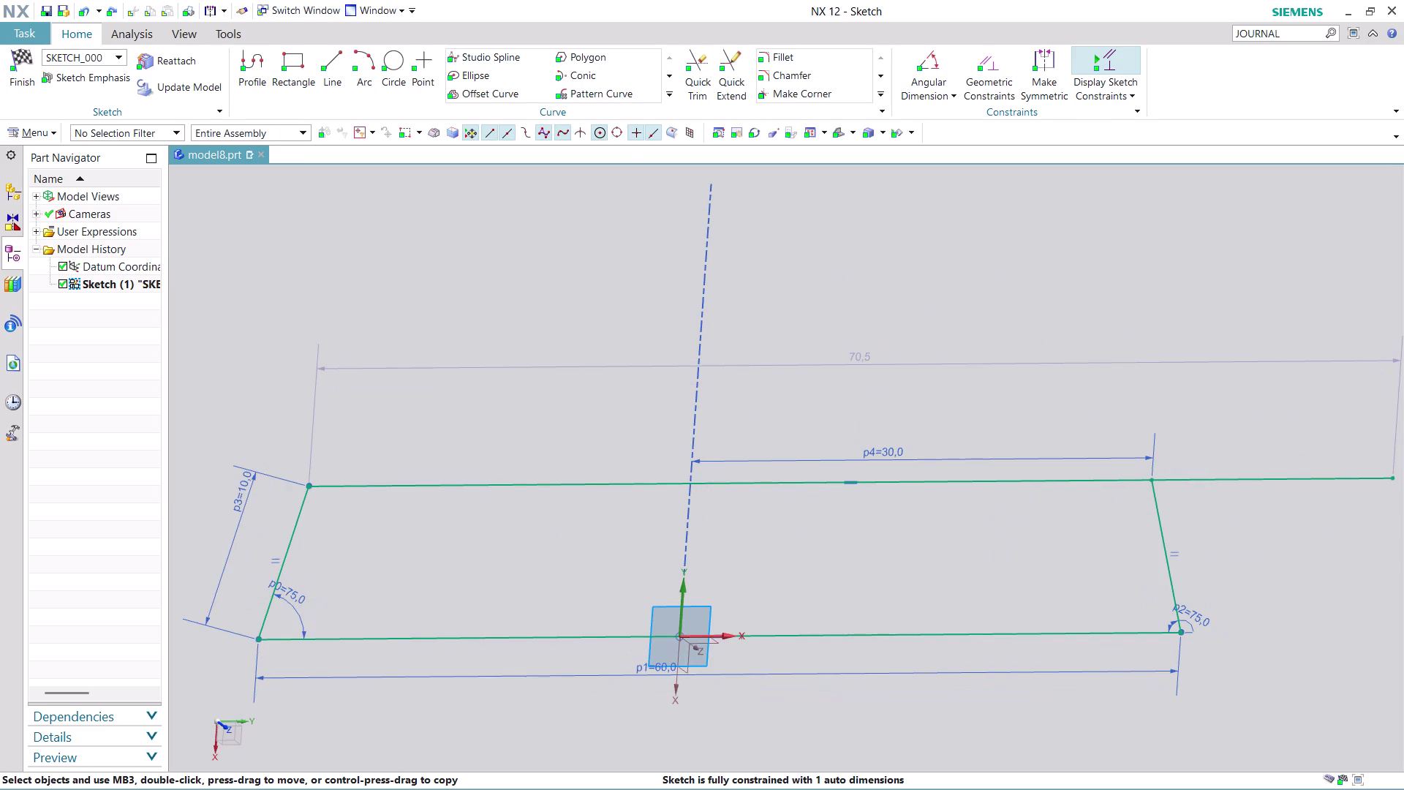
click(702, 76)
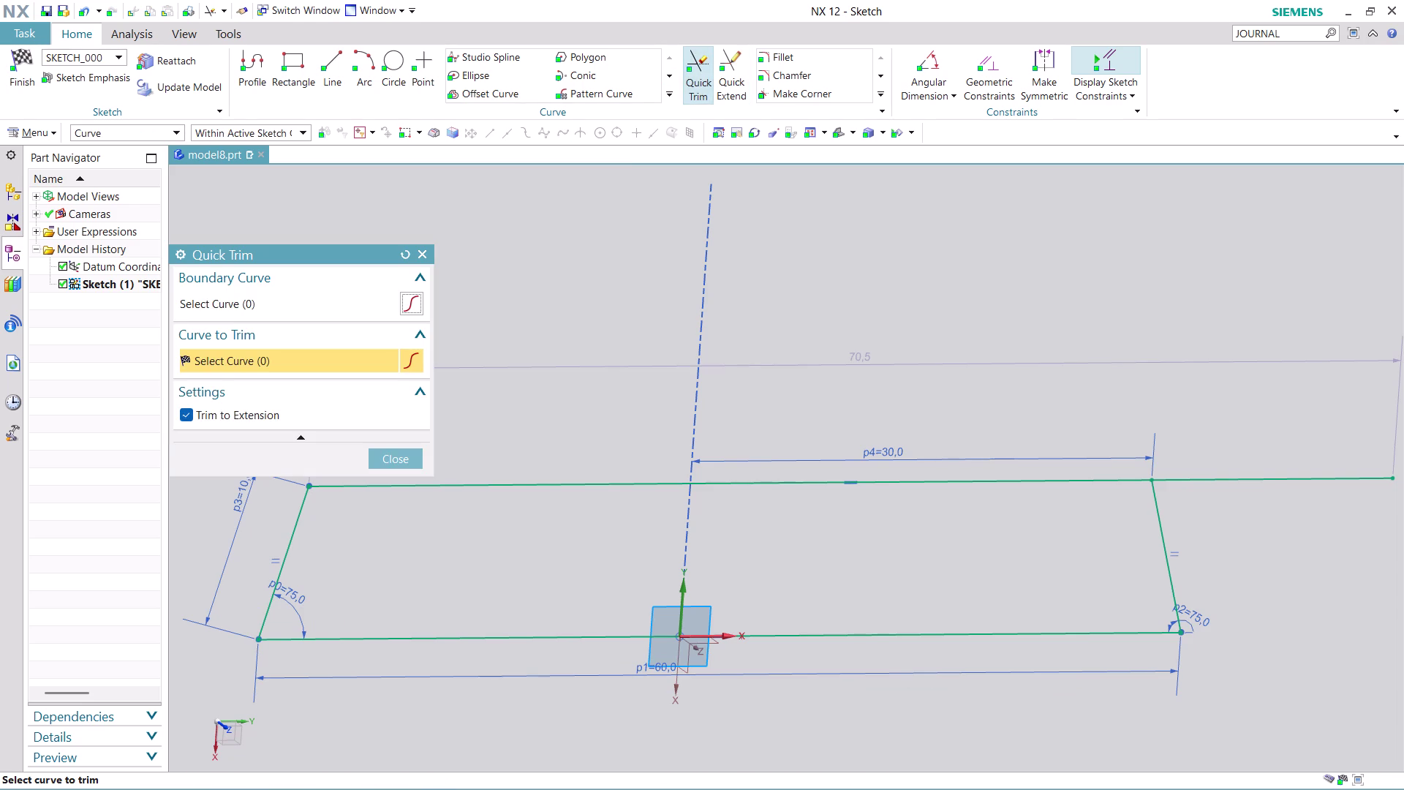
click(1266, 482)
click(706, 441)
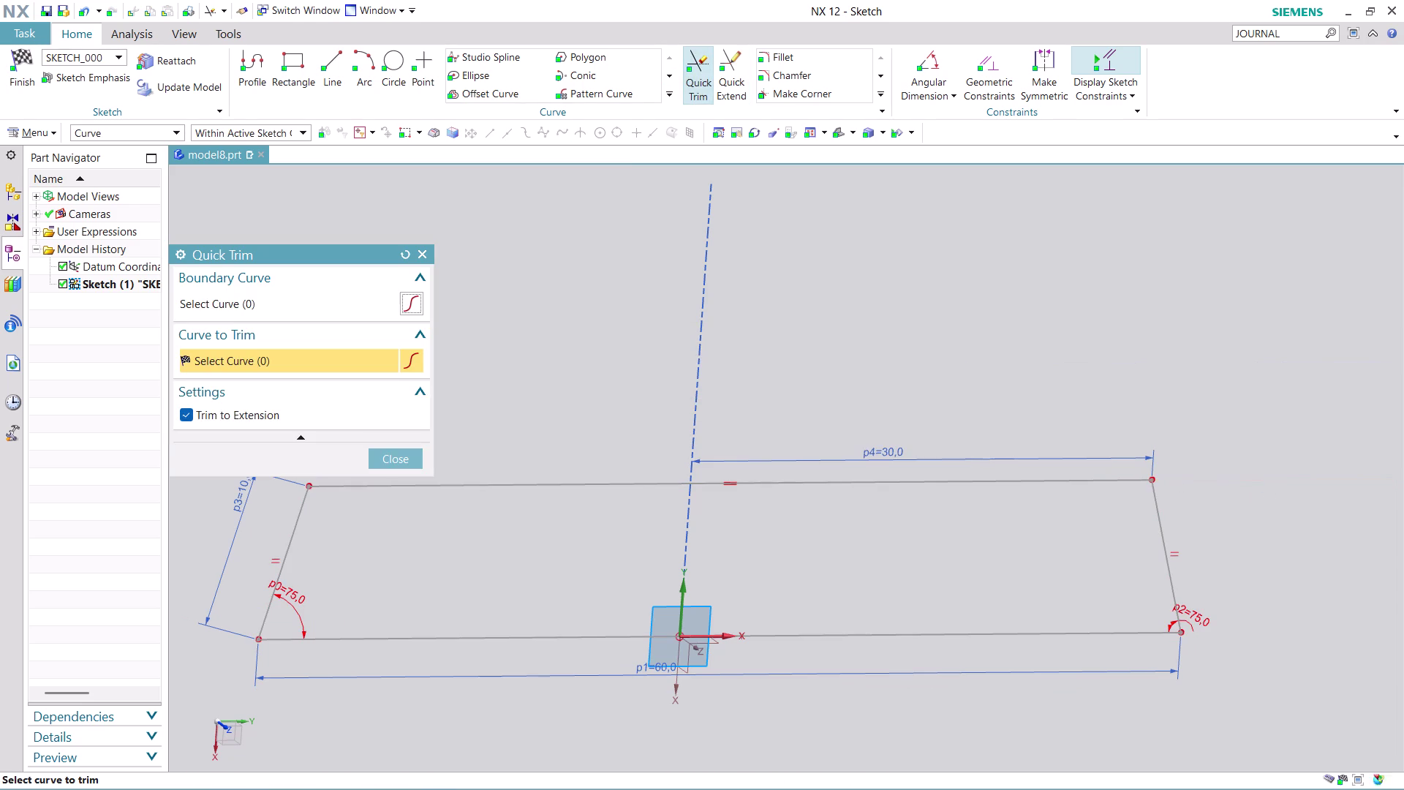
scroll(up, 3)
scroll(up, 3)
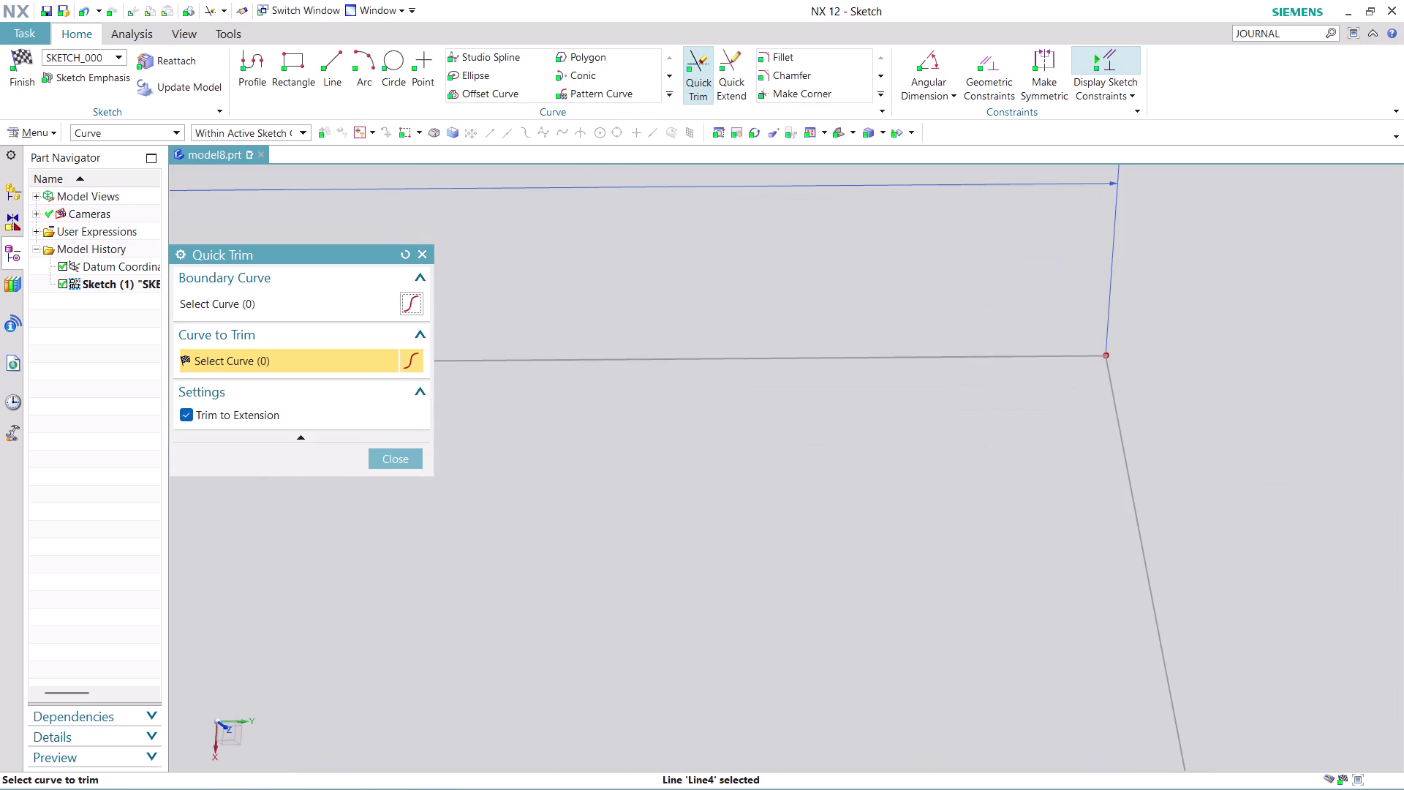
scroll(down, 3)
scroll(up, 3)
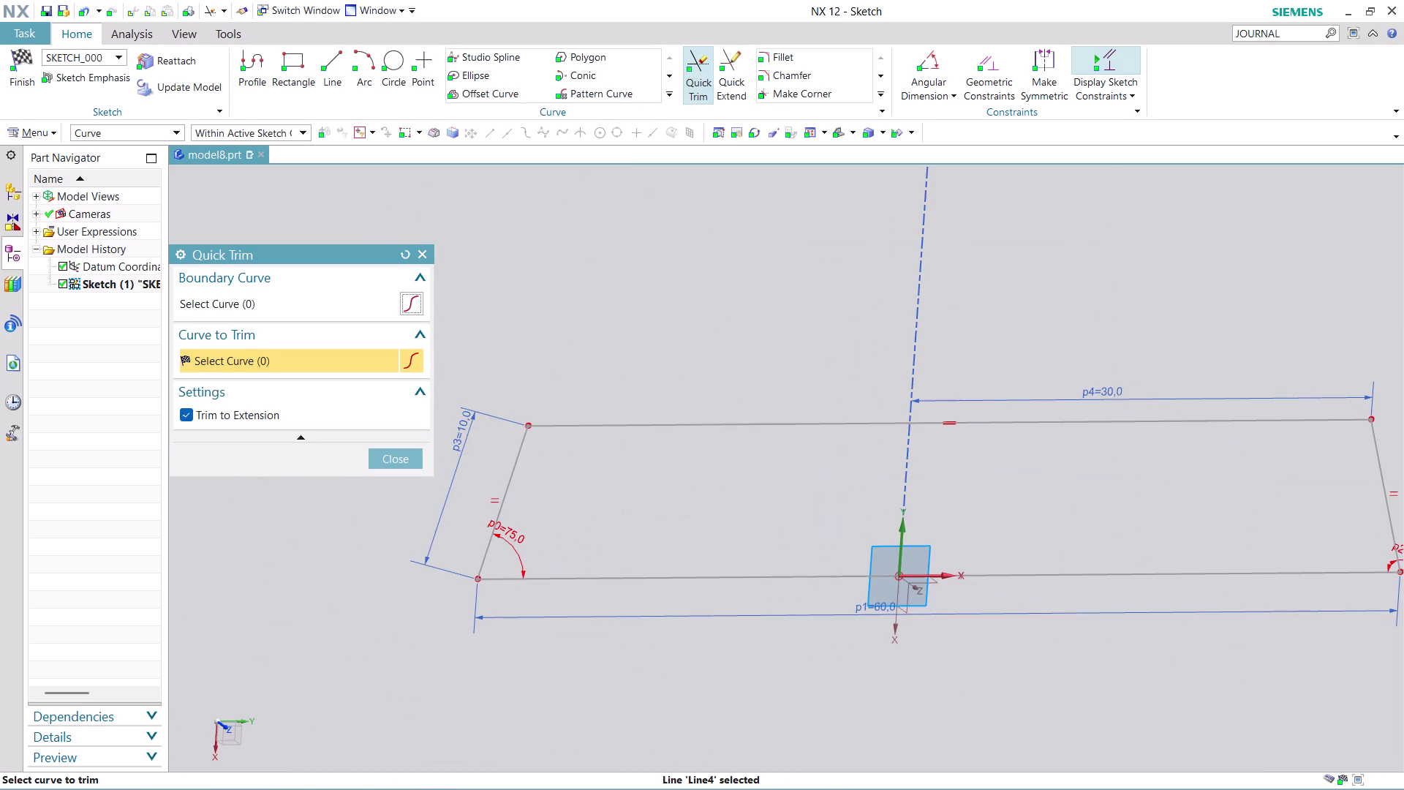
click(405, 456)
scroll(down, 3)
scroll(up, 3)
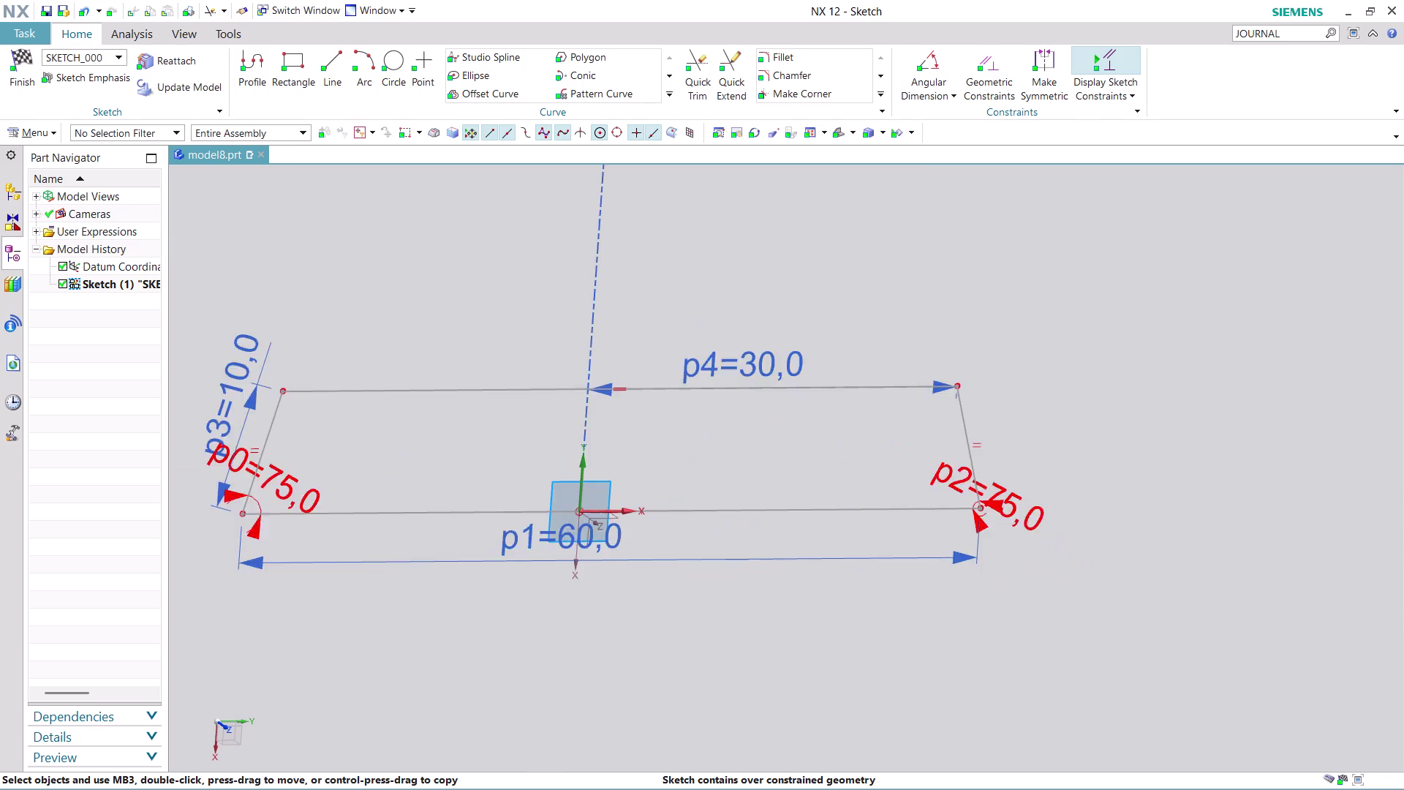
scroll(up, 3)
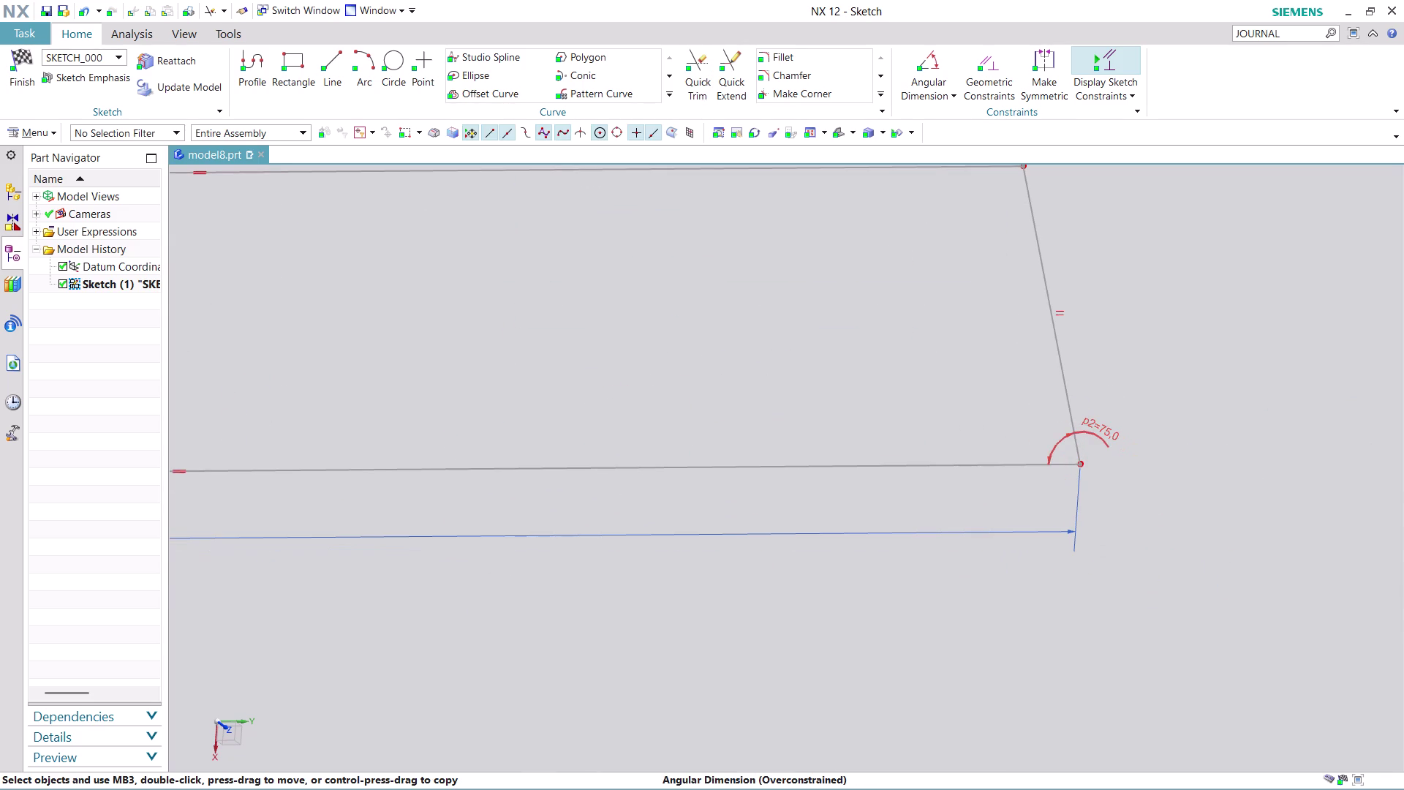
Delete the redundant p2 right-side angle dimension and finish the sketch.
right_click(1057, 445)
click(1117, 644)
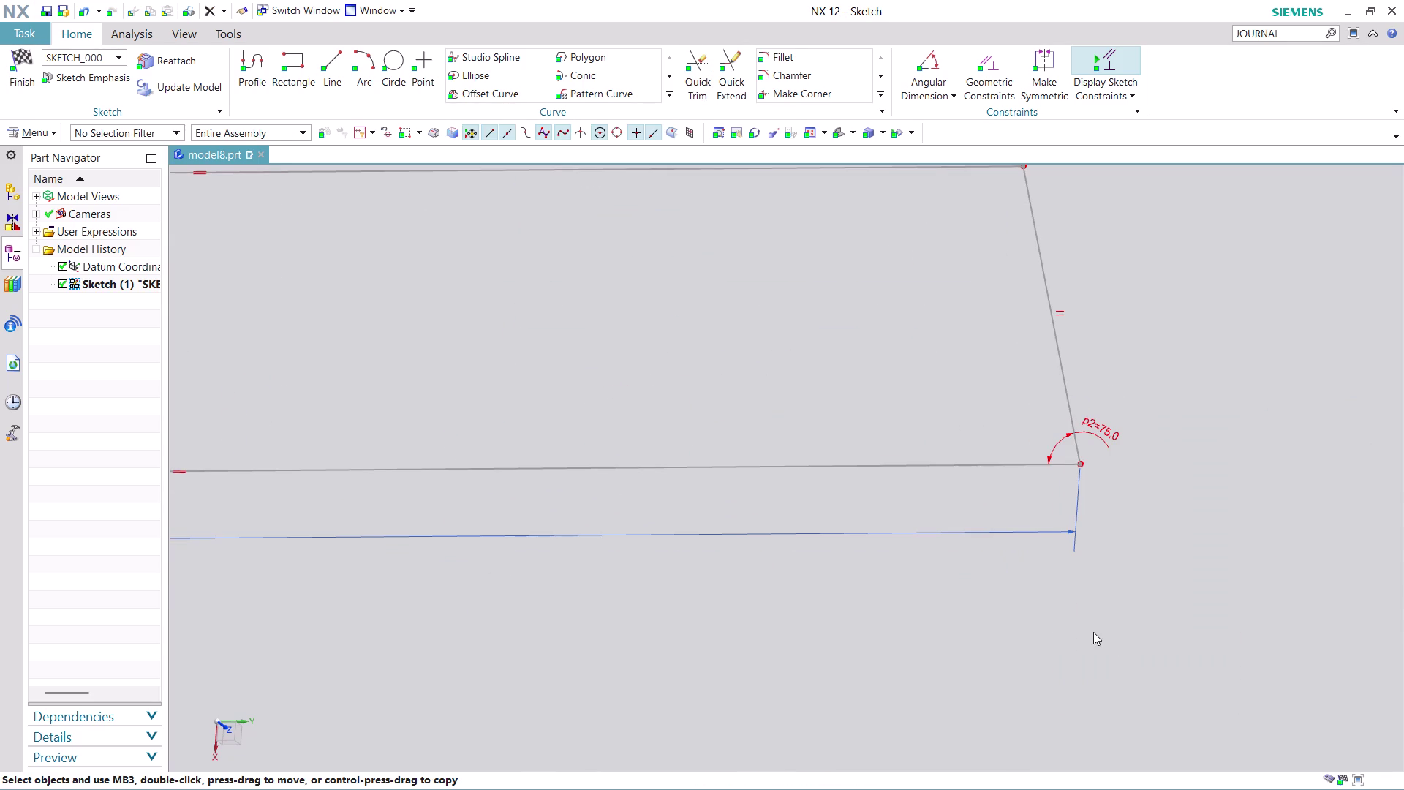
click(707, 447)
scroll(down, 3)
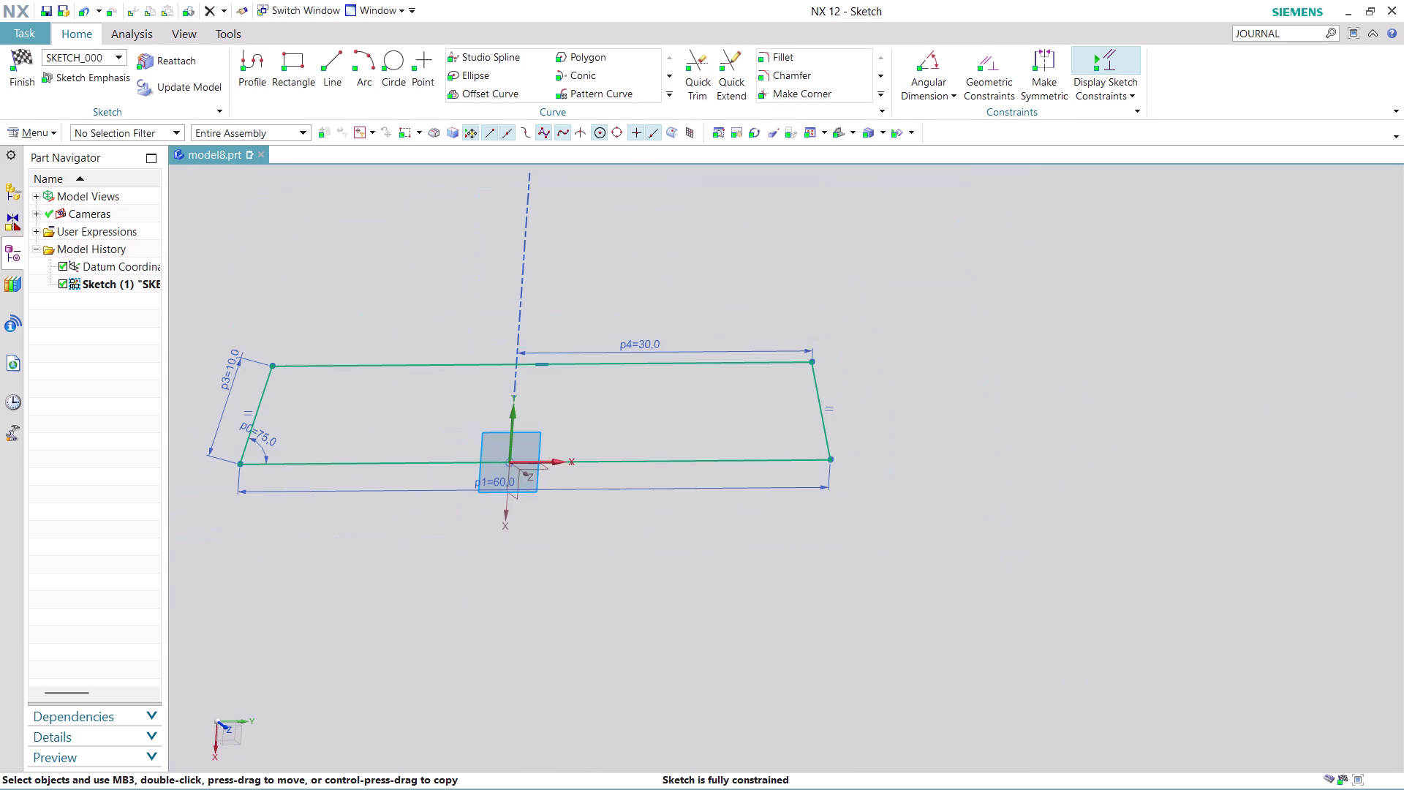
scroll(up, 3)
scroll(down, 3)
scroll(up, 3)
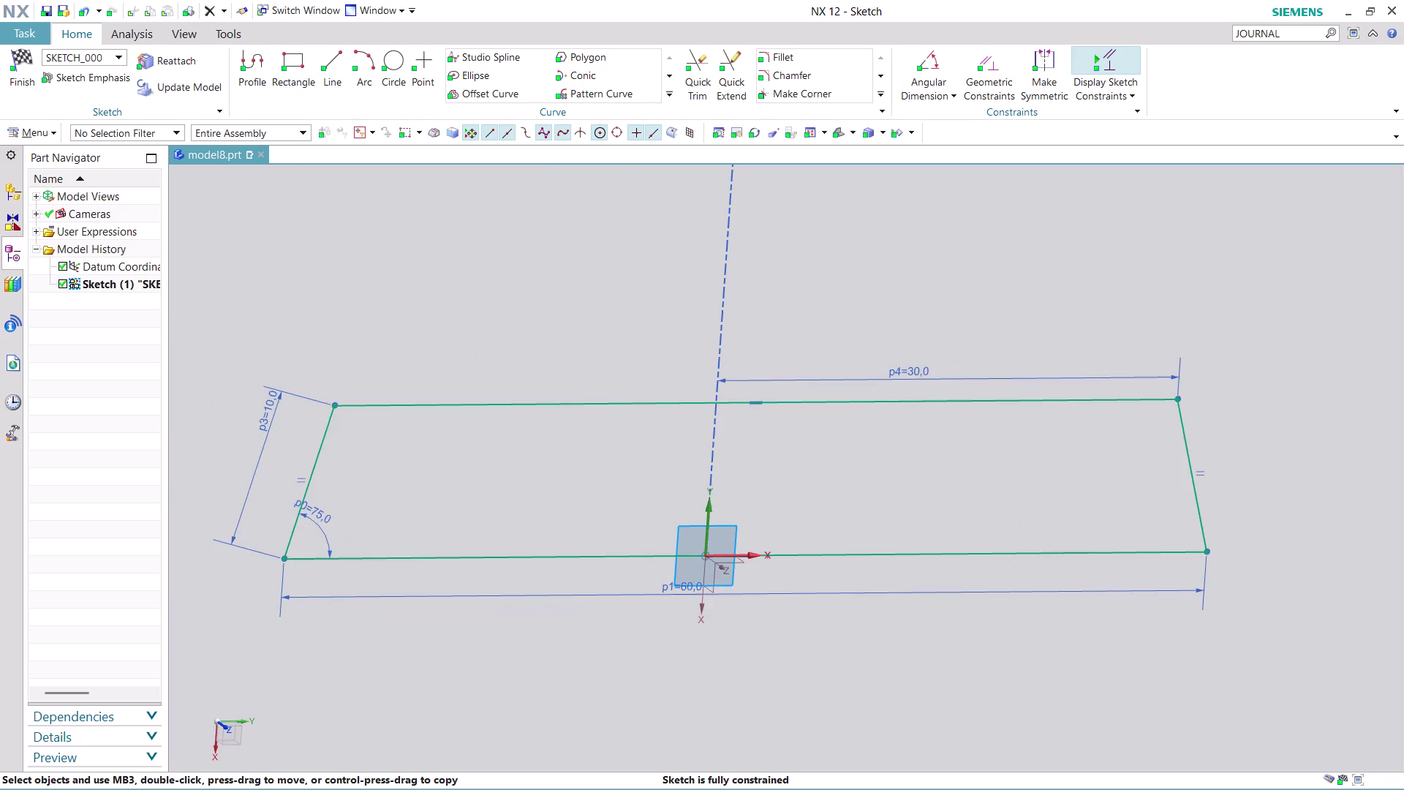
scroll(down, 3)
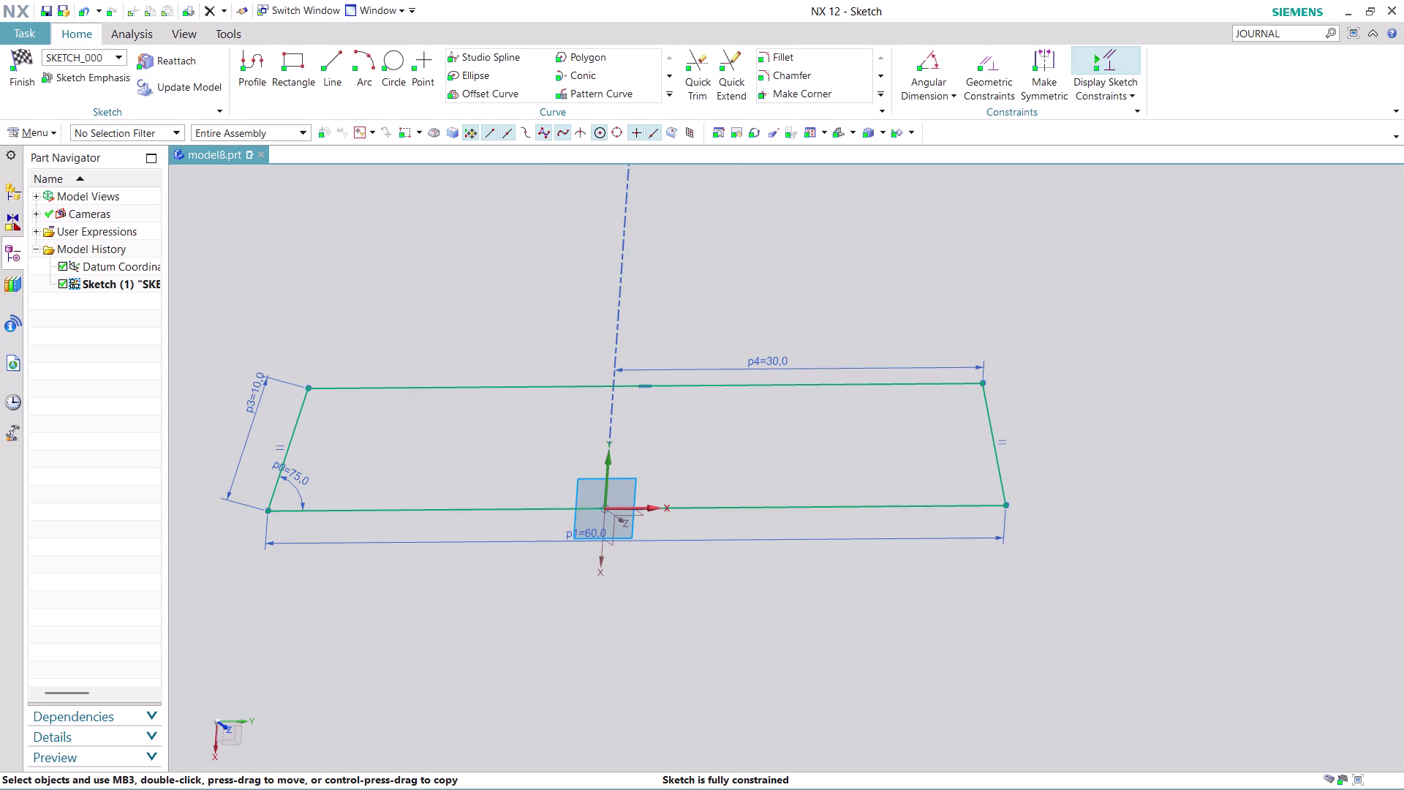
click(28, 85)
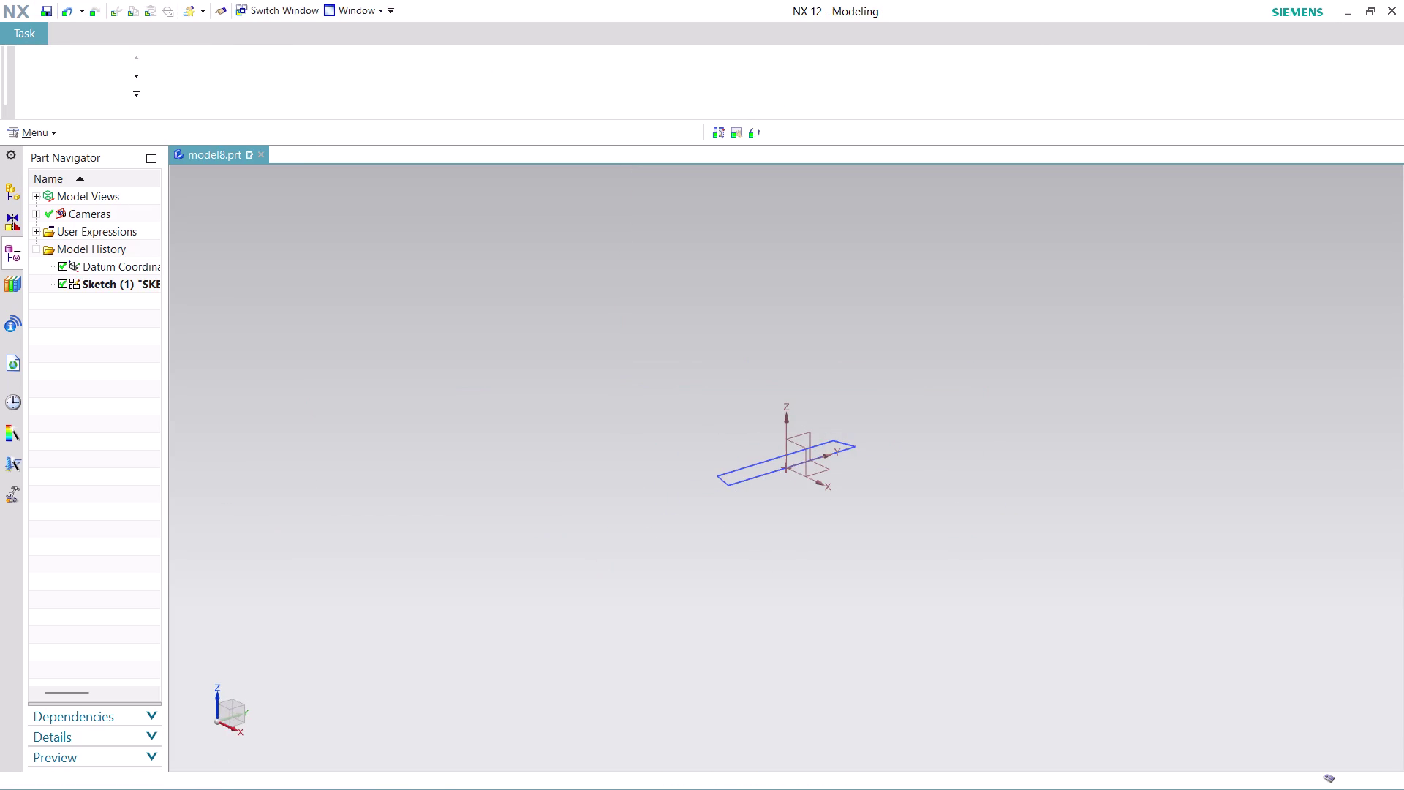
Extrude the closed trapezoid sketch to an end distance of 150 mm.
click(208, 64)
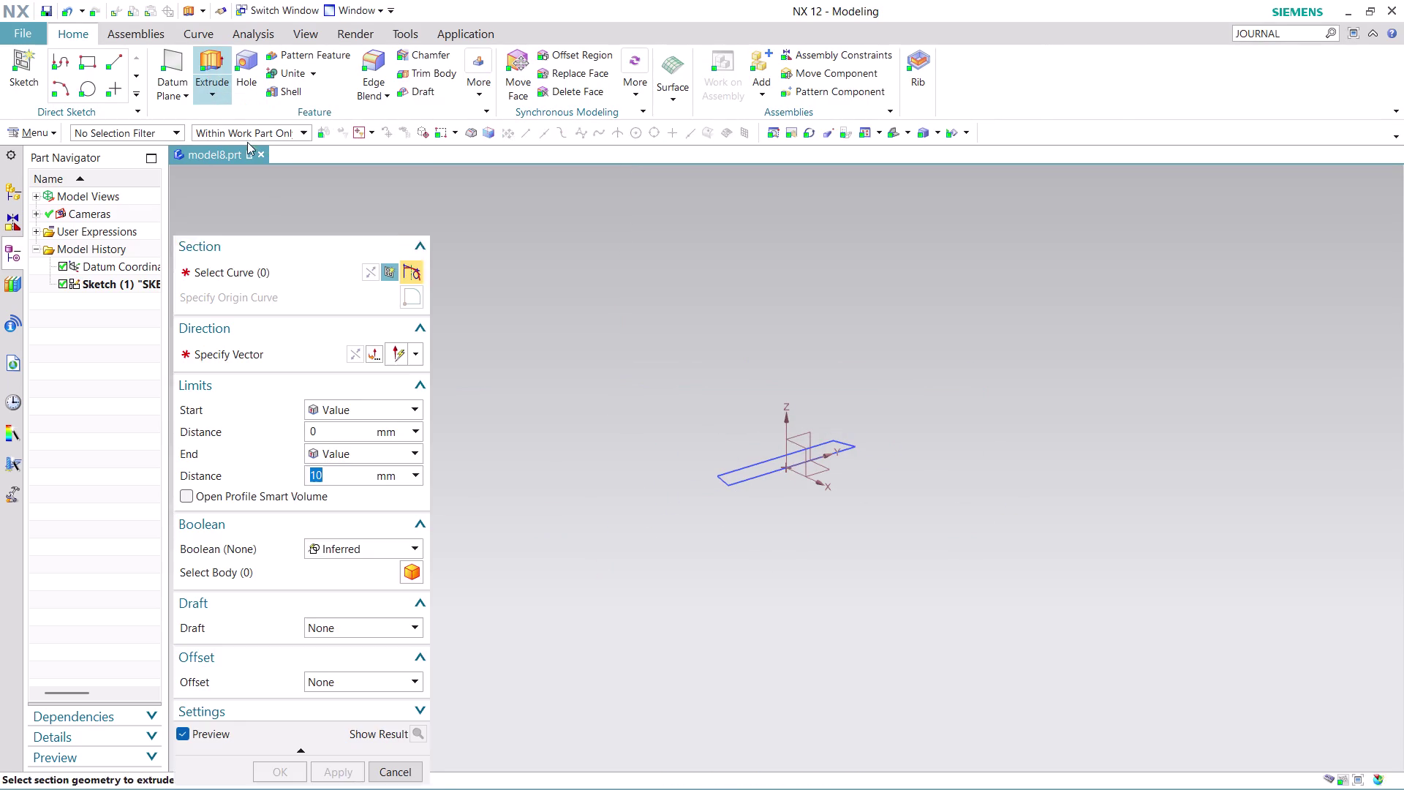
click(759, 470)
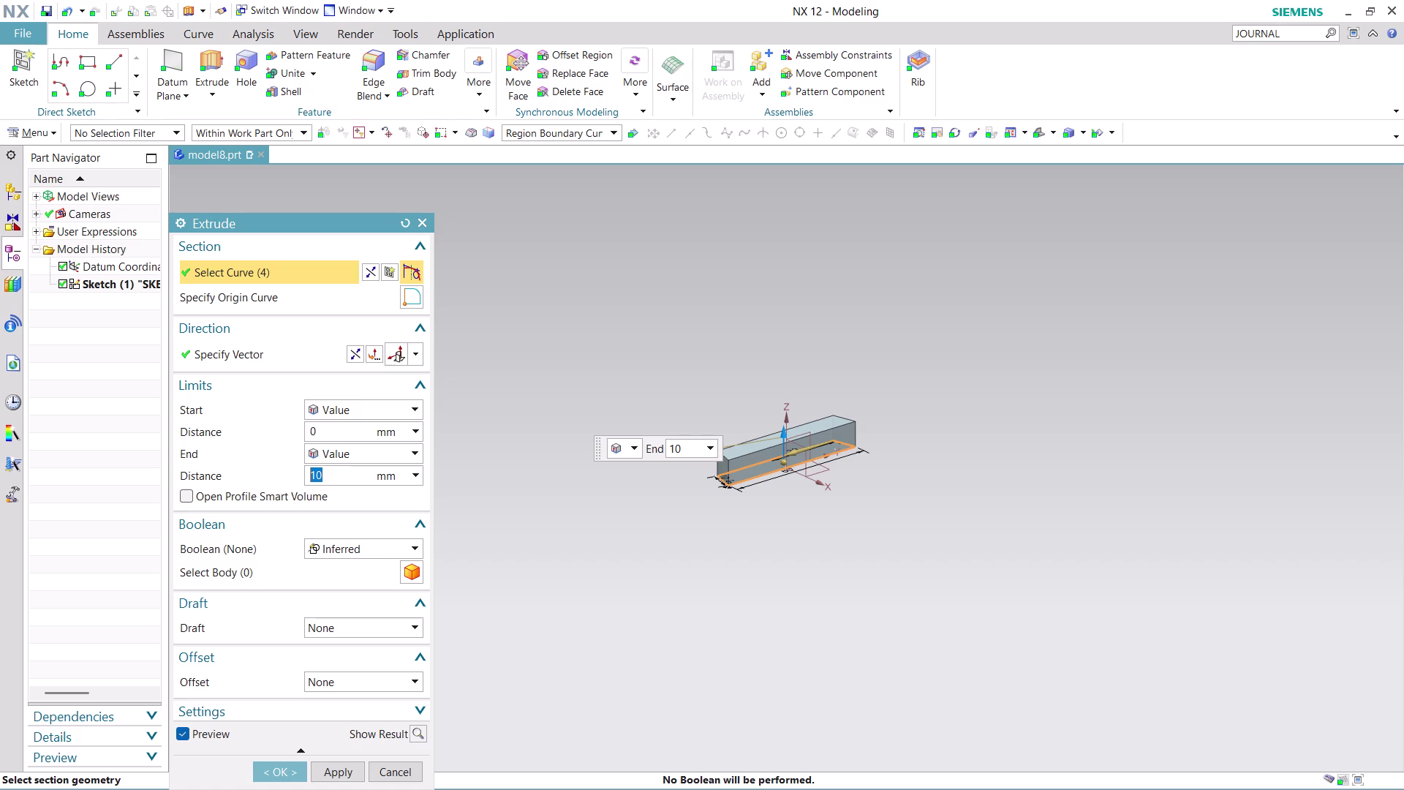
text(150)
click(327, 768)
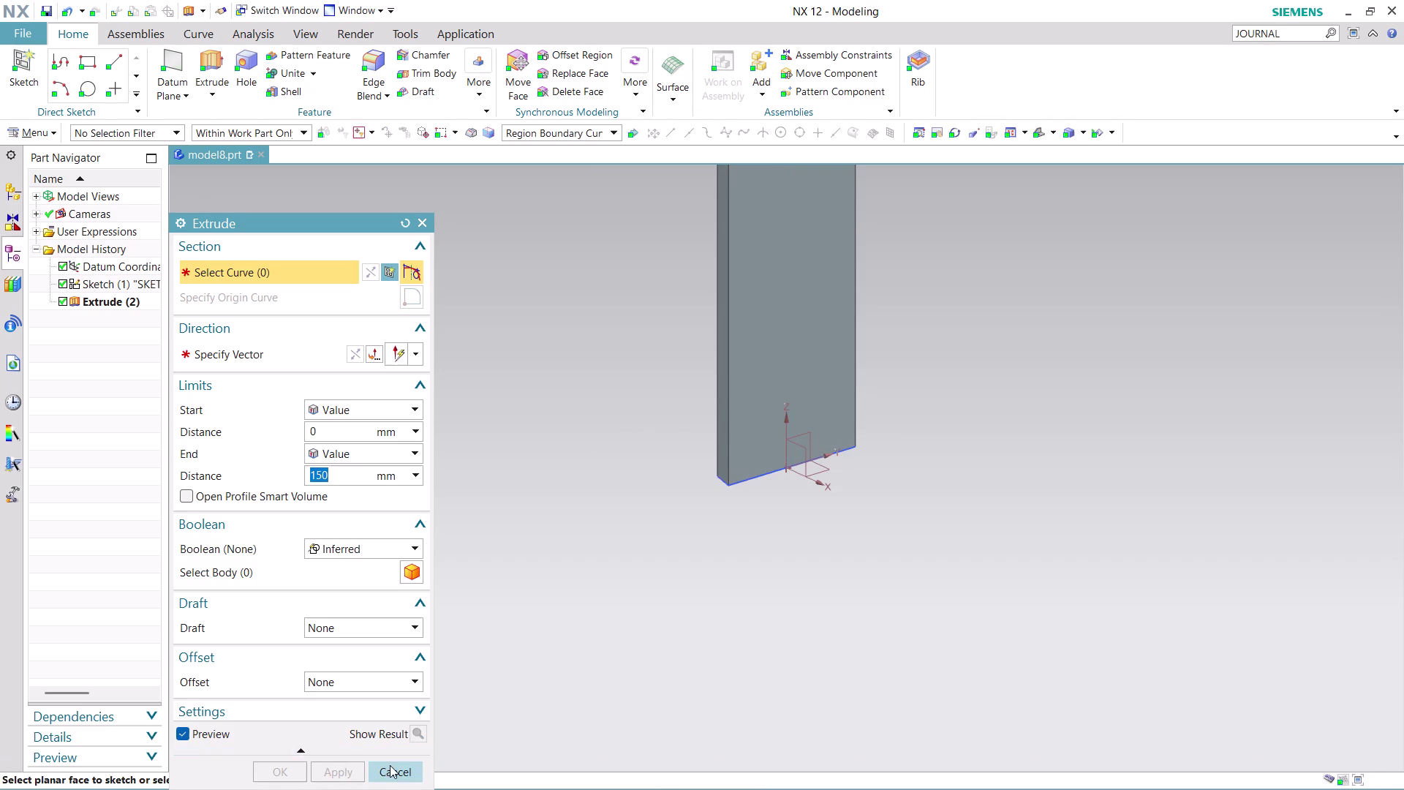
click(392, 773)
middle_drag(939, 370, 924, 451)
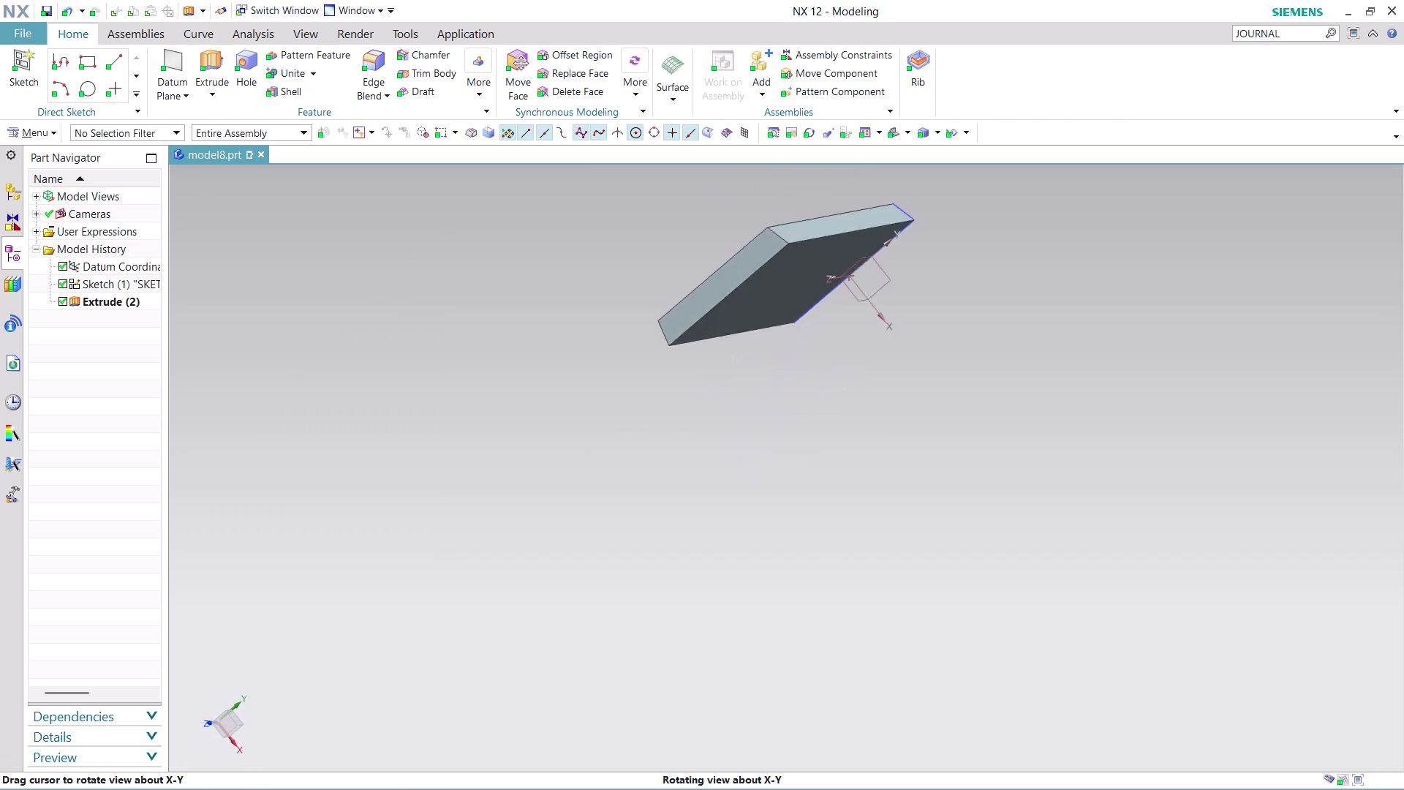
middle_drag(924, 451, 837, 469)
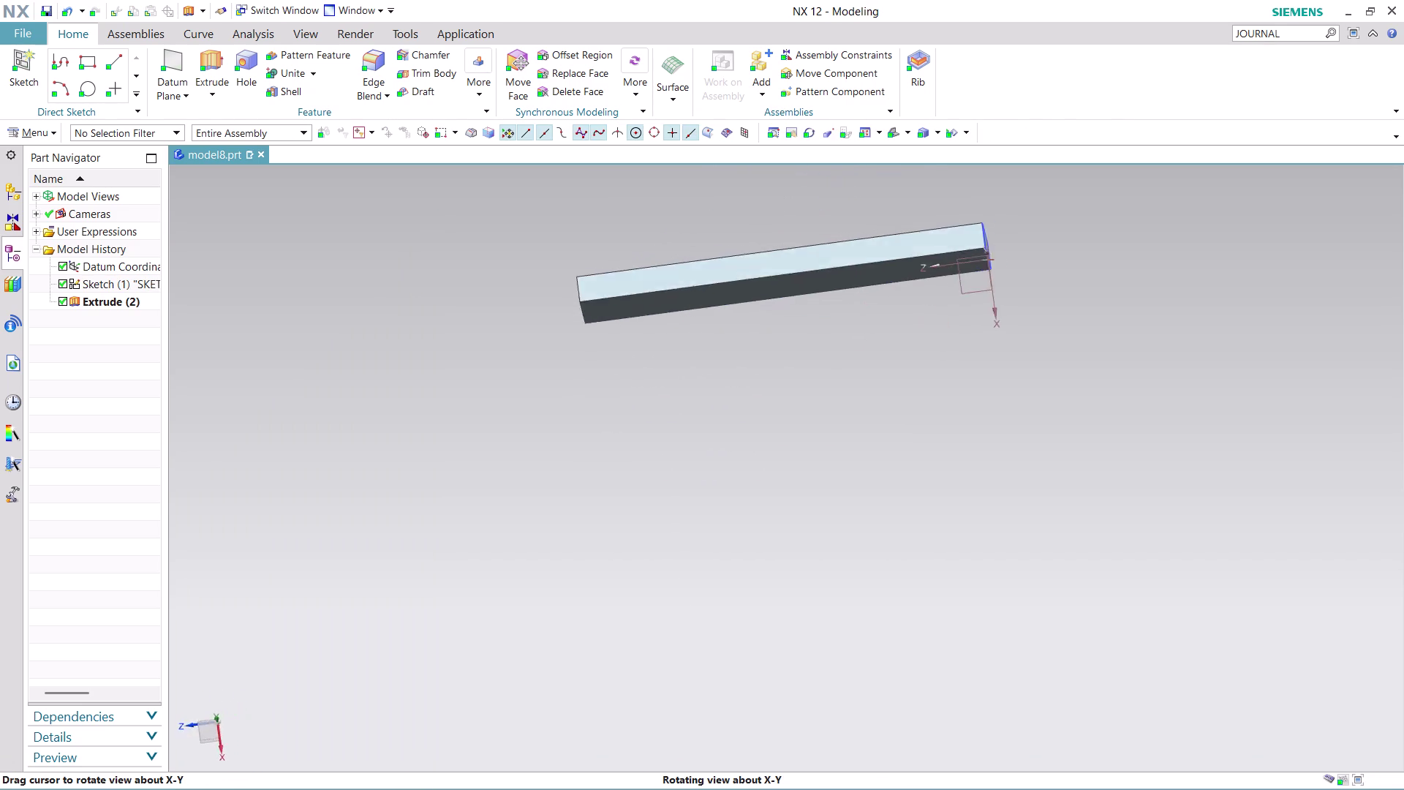
middle_drag(837, 469, 854, 555)
scroll(up, 3)
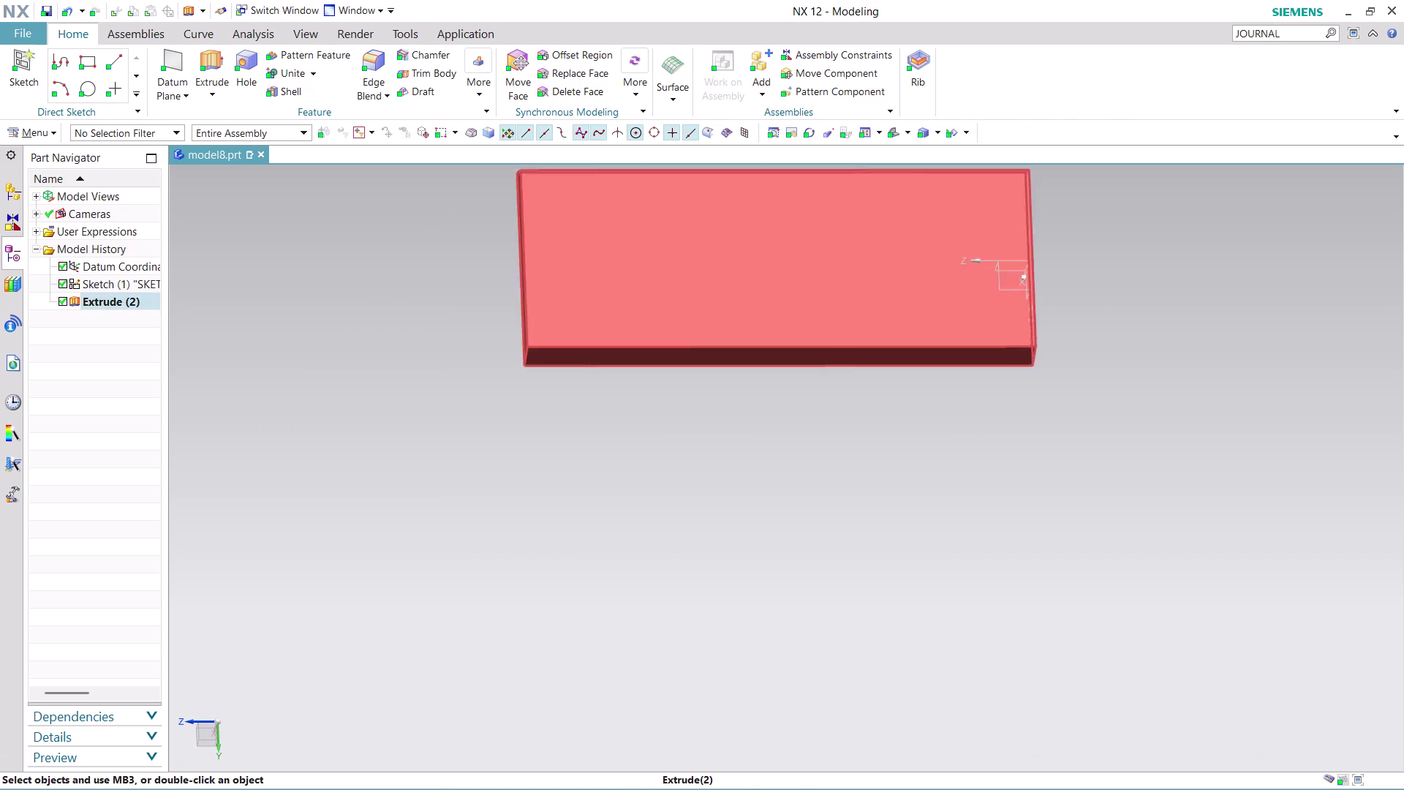
scroll(up, 3)
scroll(down, 3)
scroll(up, 3)
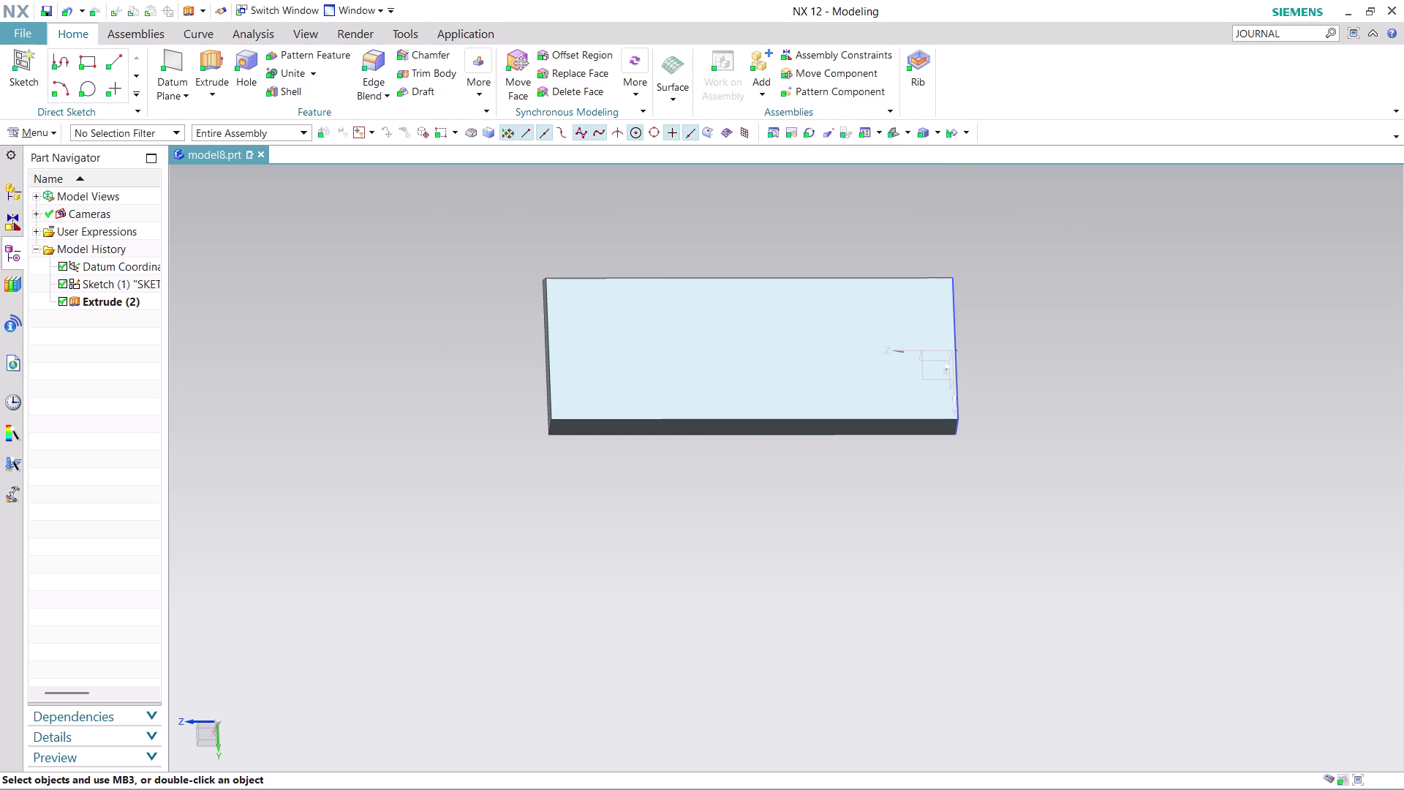
middle_drag(955, 239, 987, 272)
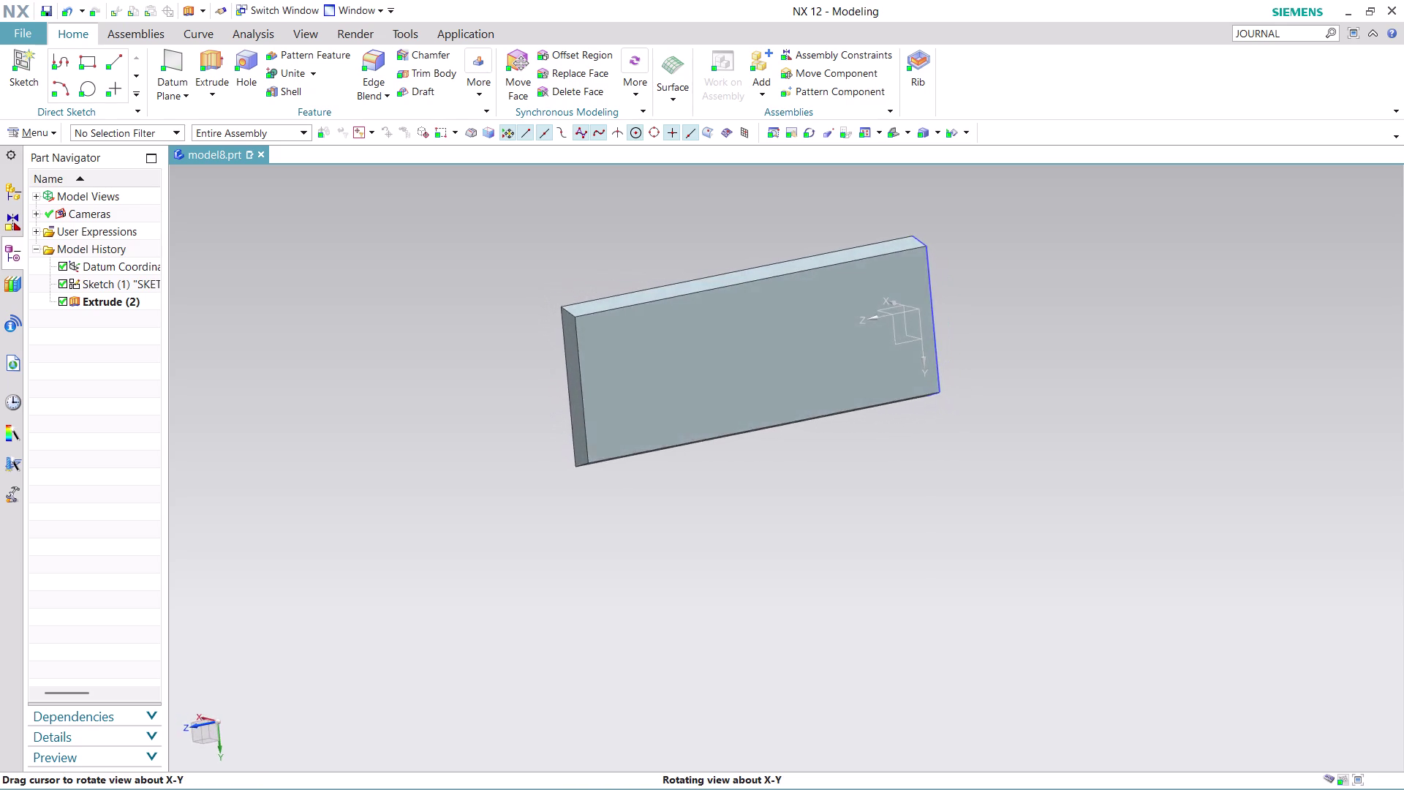
middle_drag(987, 272, 932, 252)
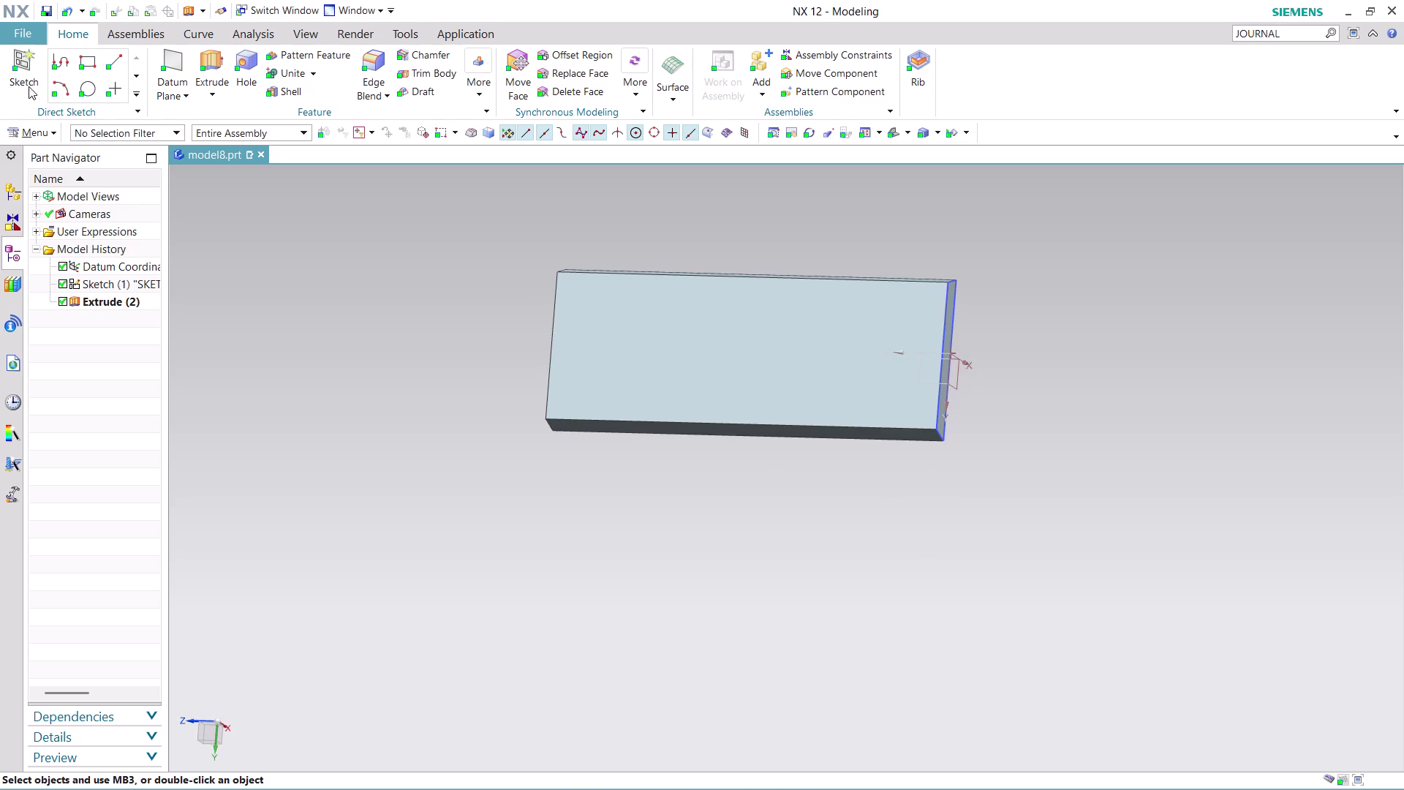
click(51, 128)
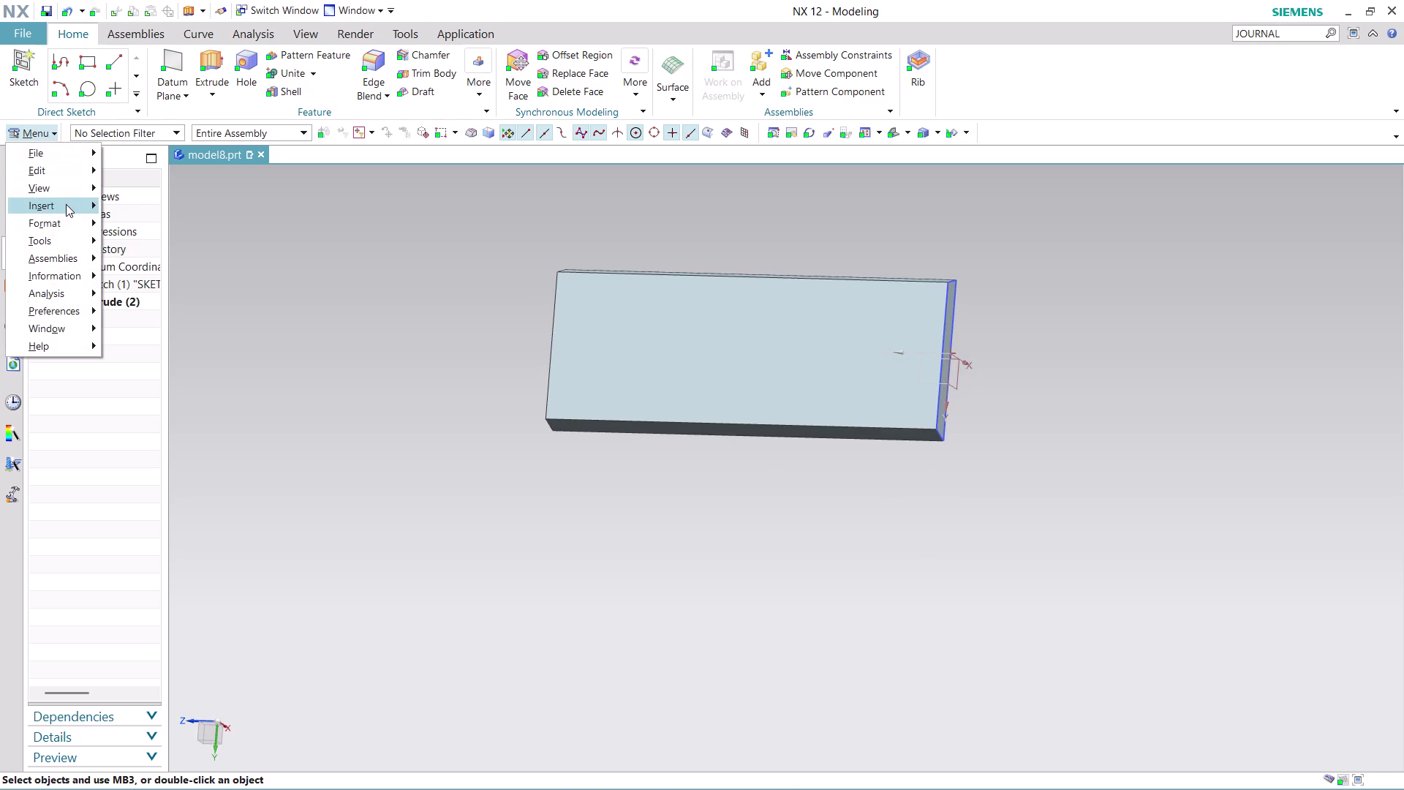
Create a new sketch at the slab's end, defining its plane, direction and origin point.
click(186, 228)
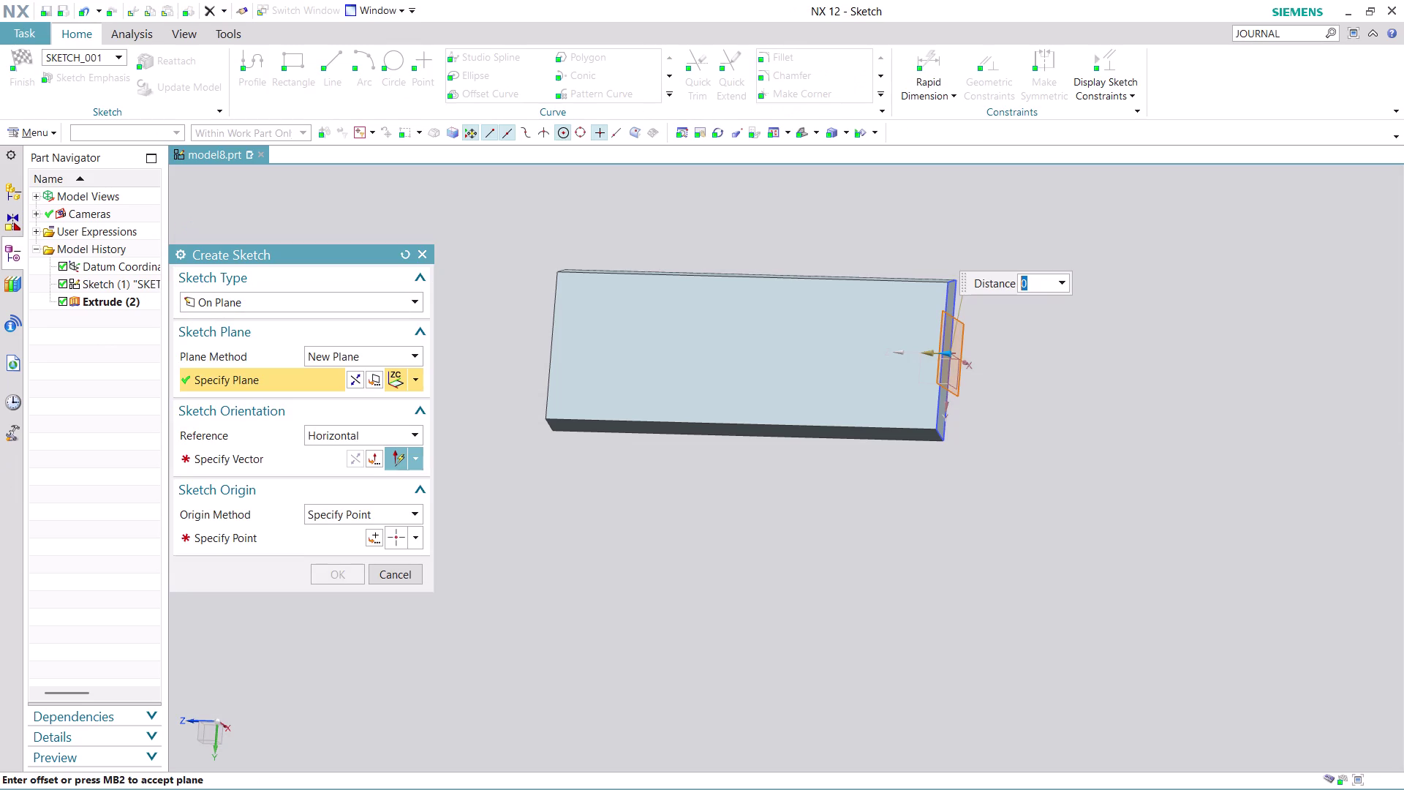
click(414, 380)
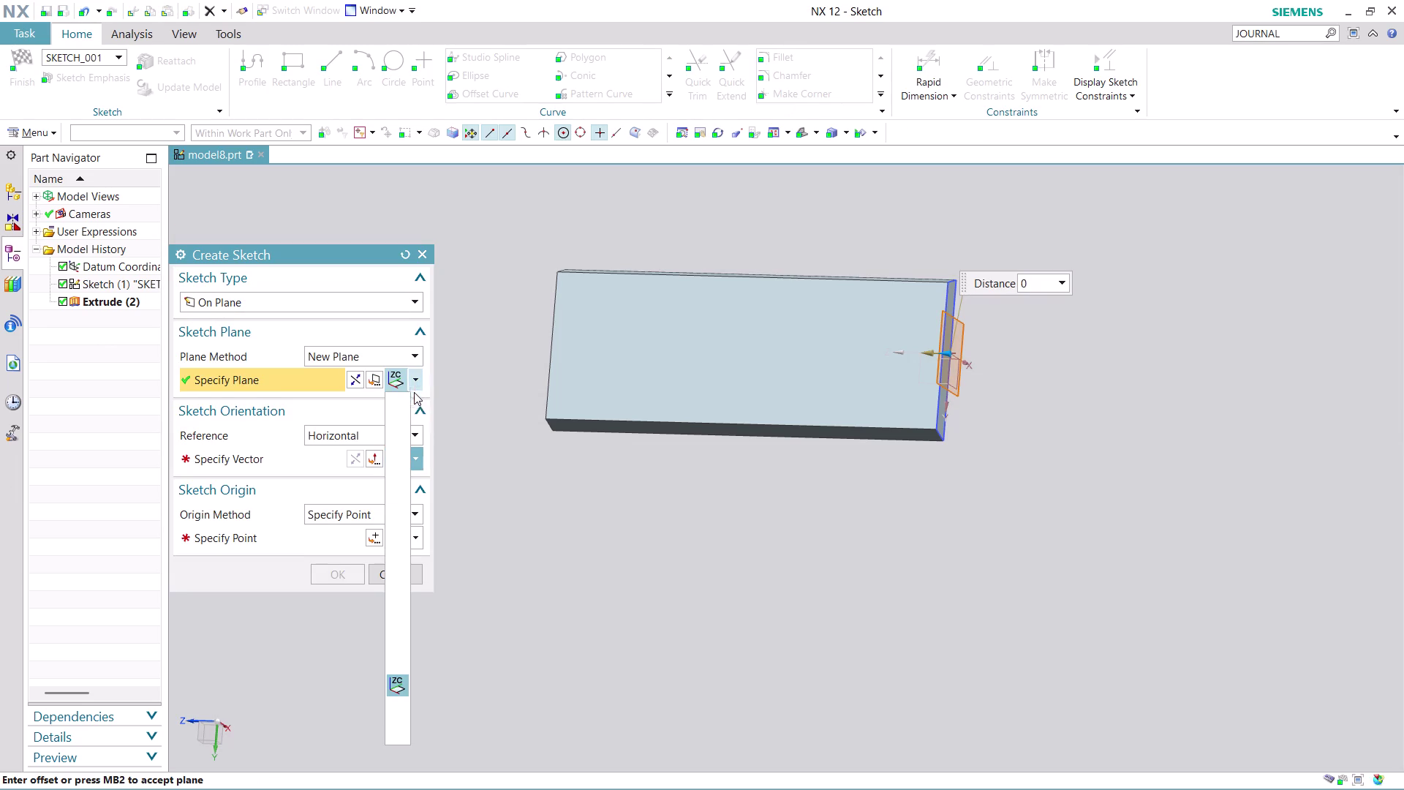
click(396, 637)
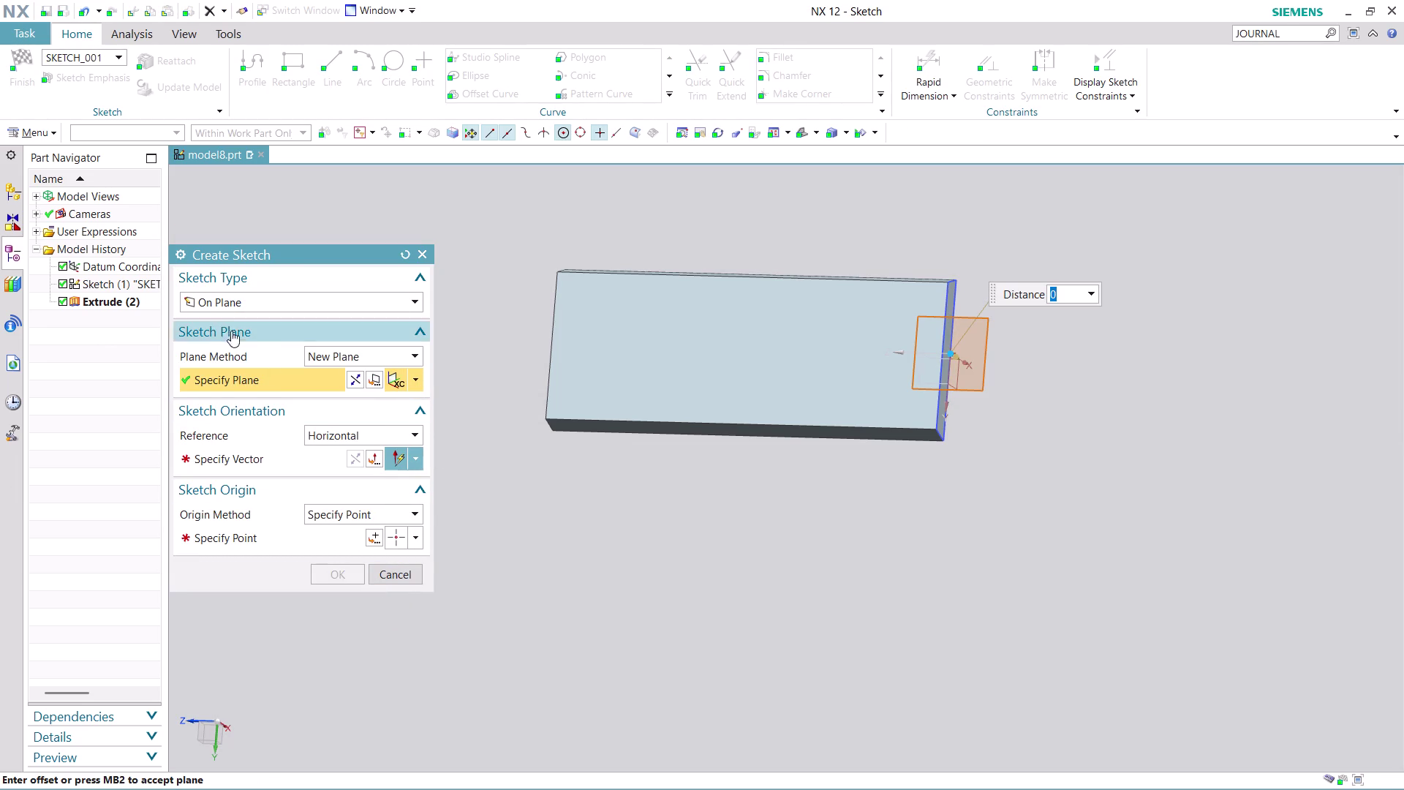
click(278, 453)
click(755, 467)
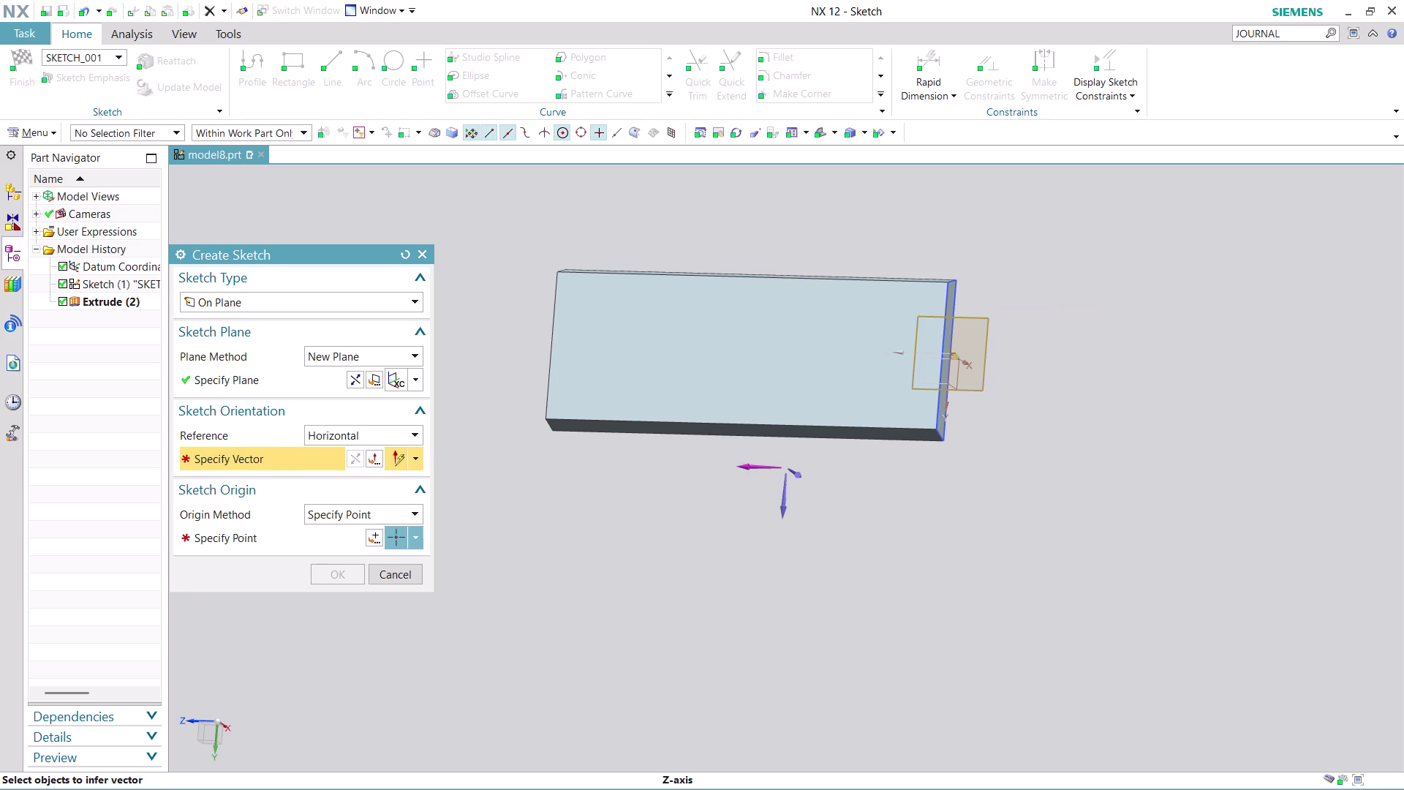
click(377, 533)
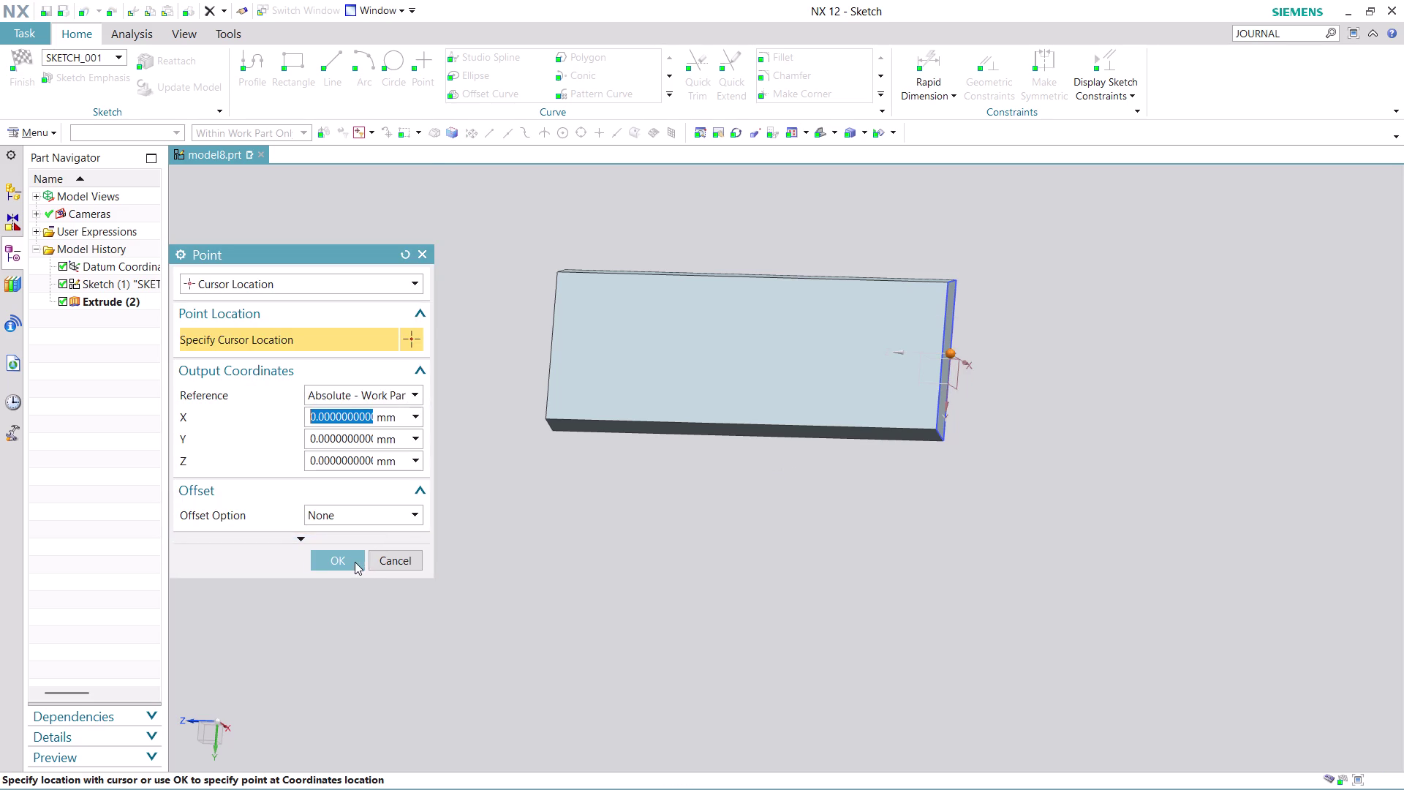
click(354, 562)
click(337, 569)
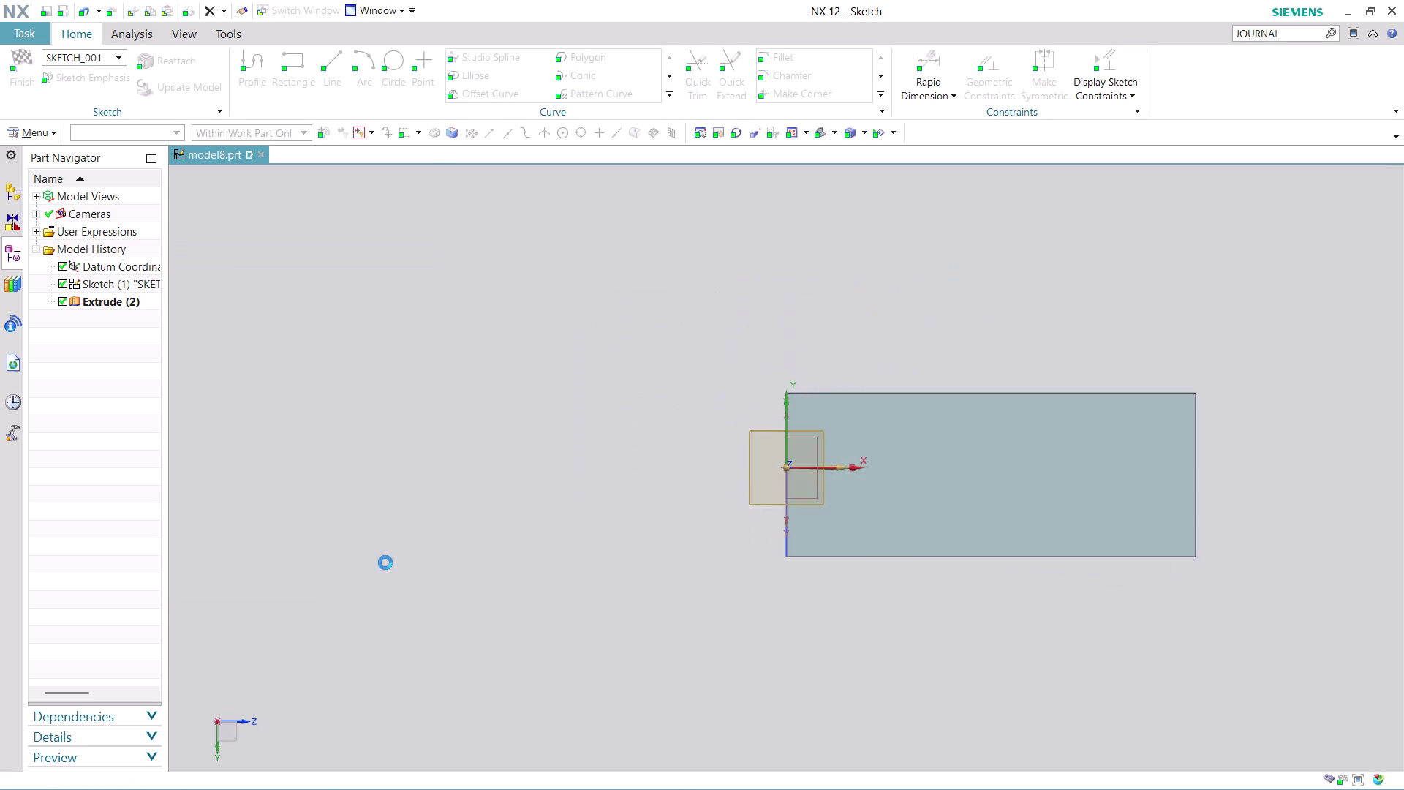
Project four edges of the slab into the sketch as reference curves.
scroll(up, 3)
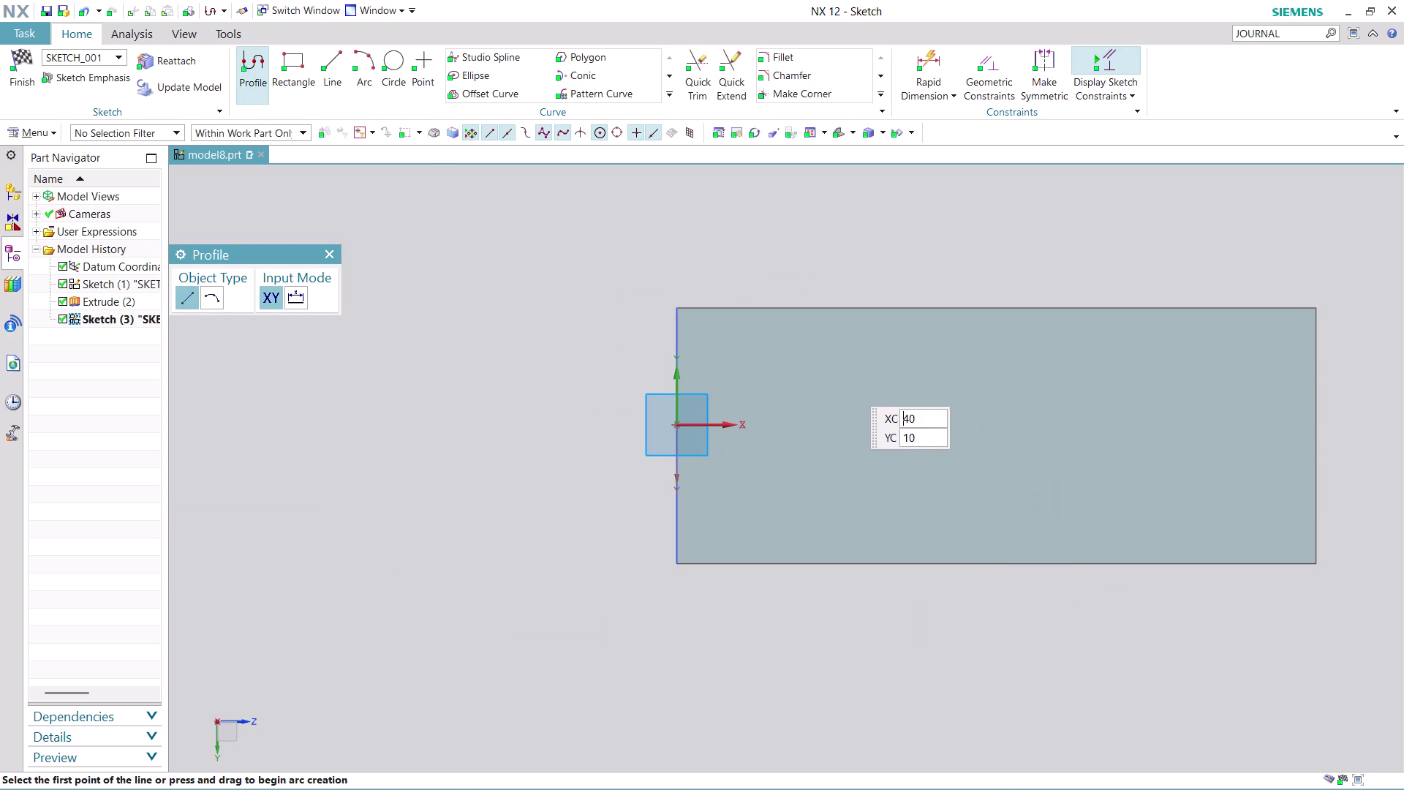
scroll(up, 3)
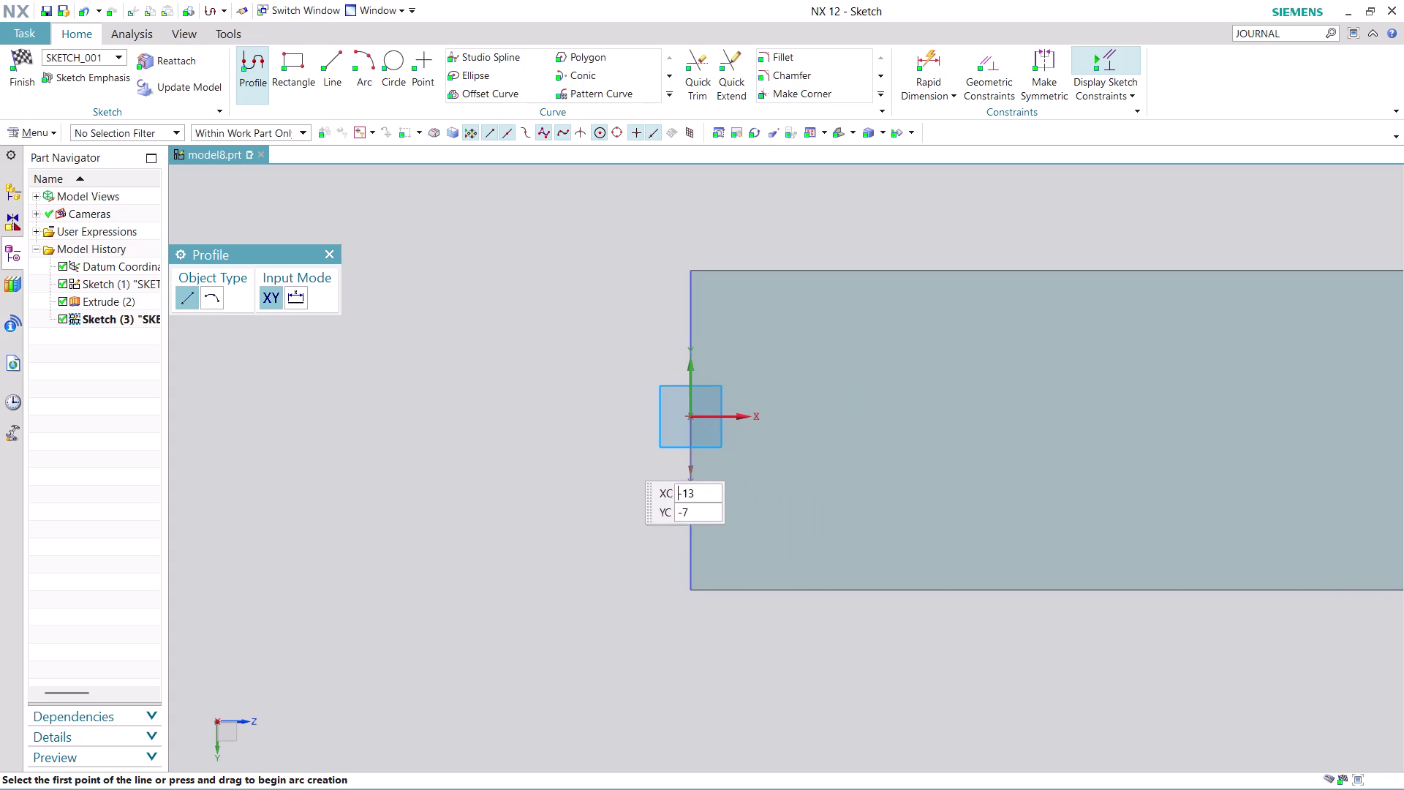
scroll(up, 3)
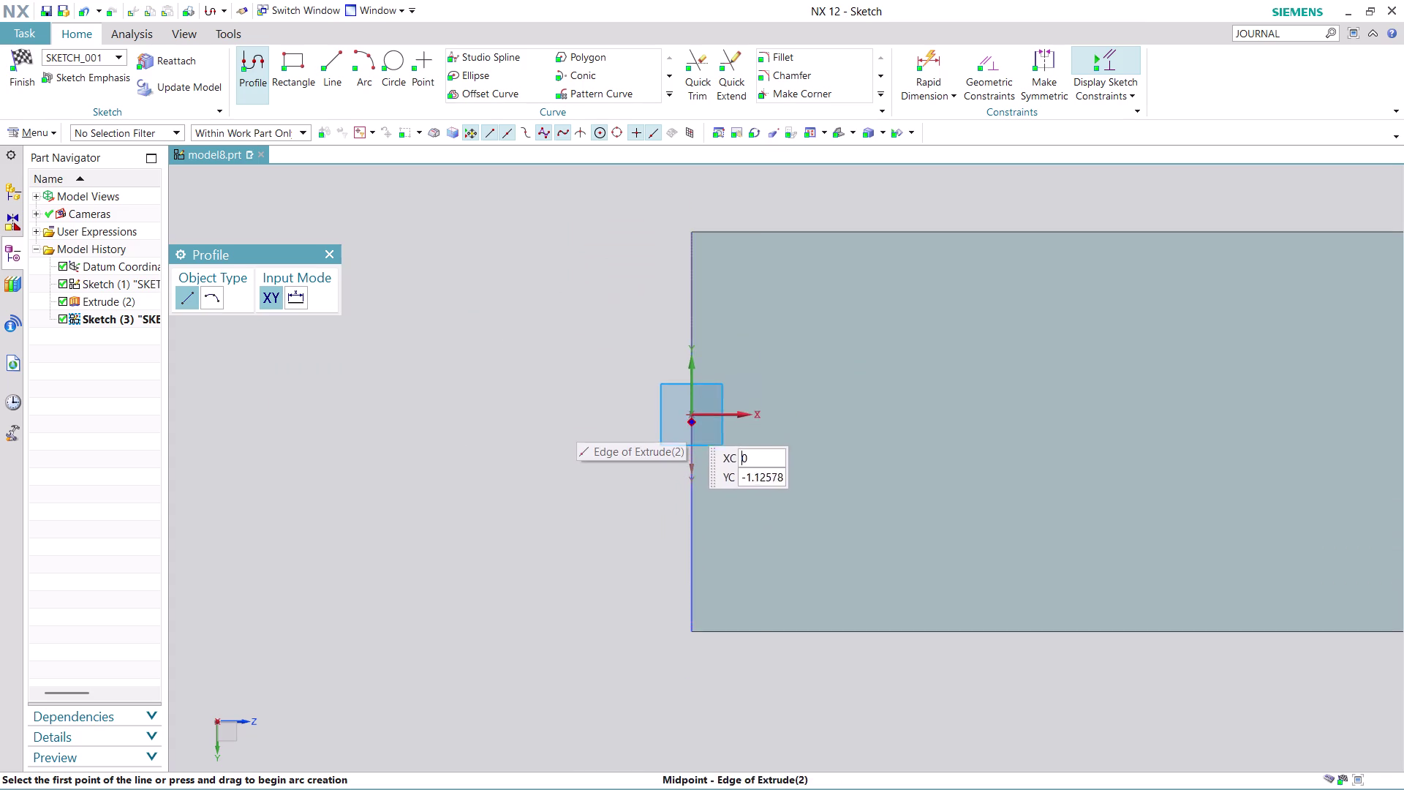
click(671, 93)
click(636, 132)
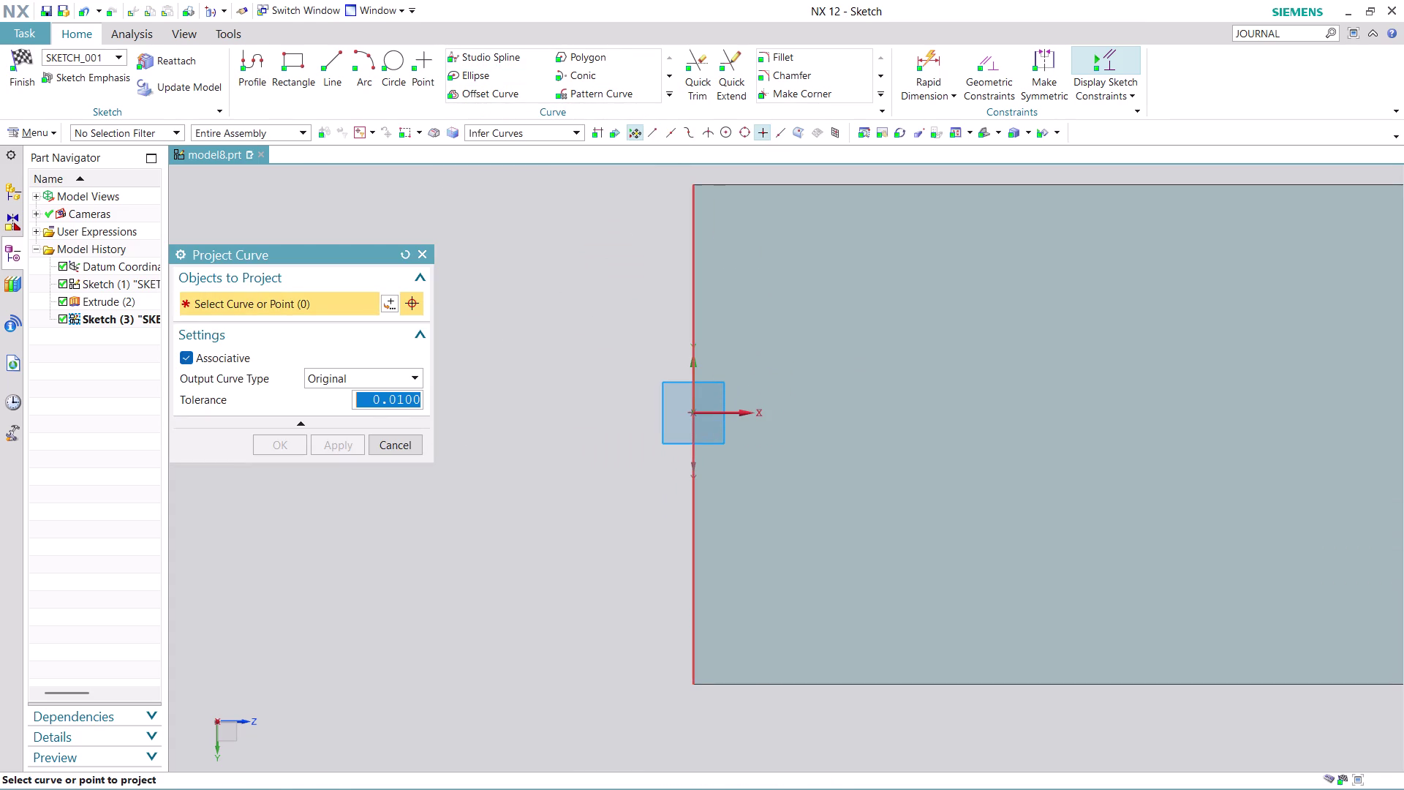
click(691, 300)
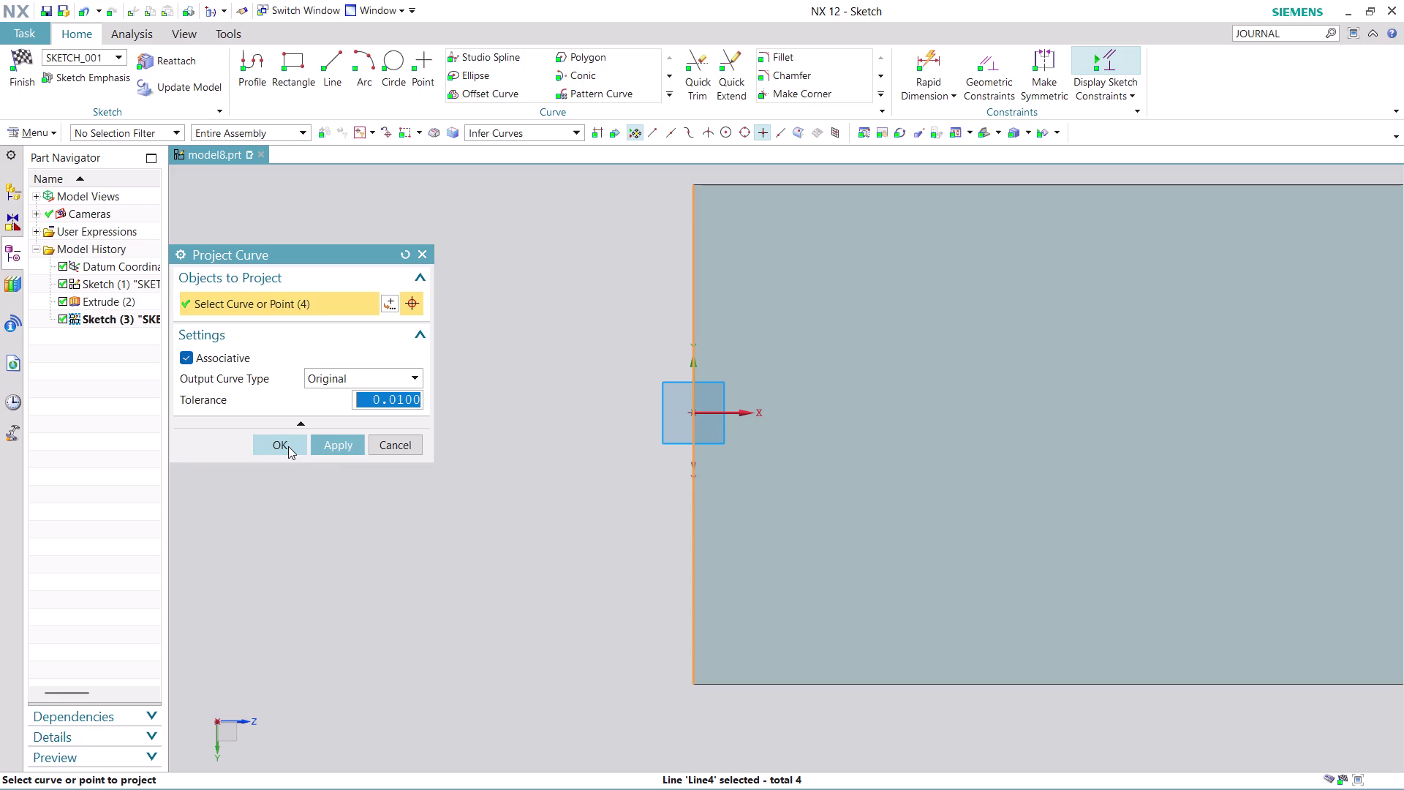
click(343, 442)
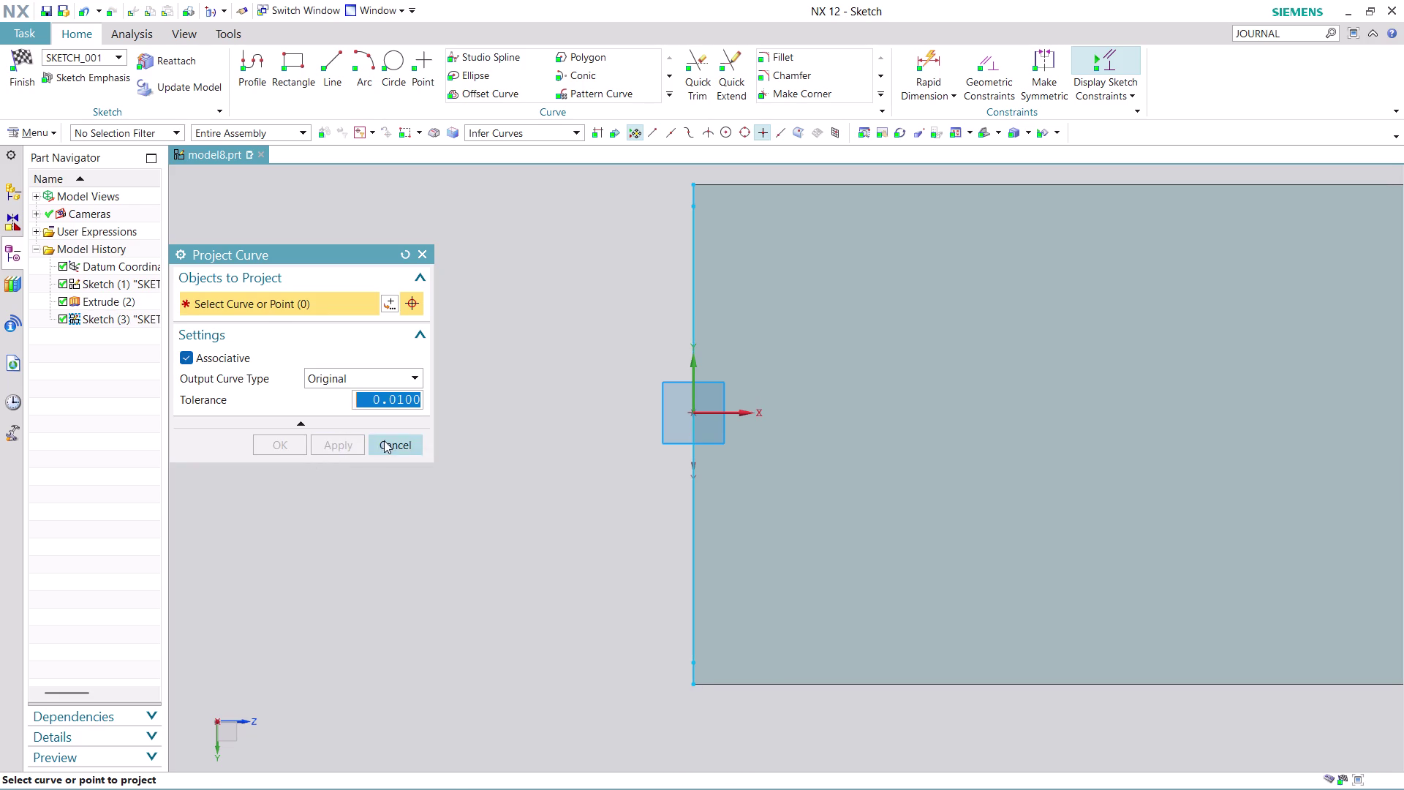
click(385, 440)
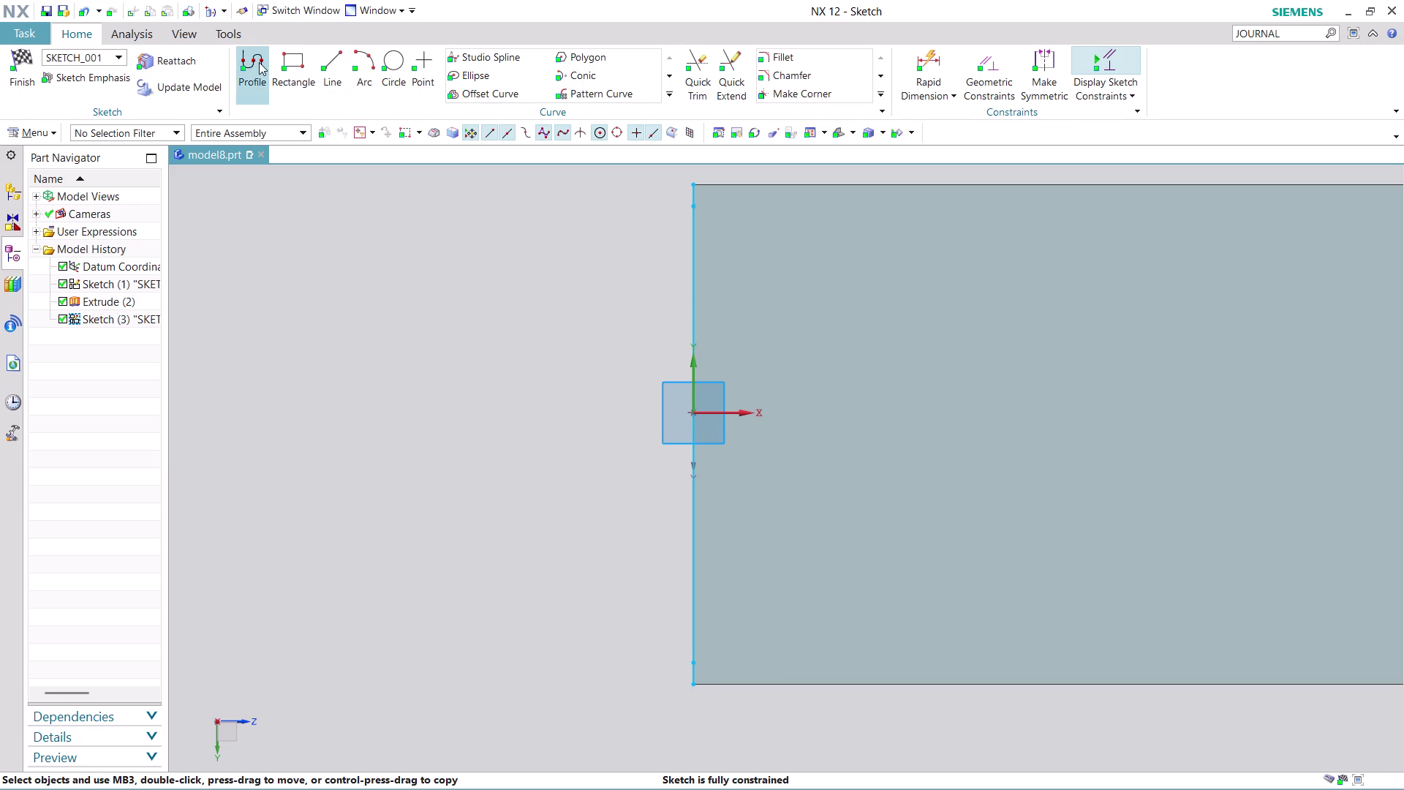
Draw the open notch profile from the edge: 16 at 0°, 20.5 at 270°, 29 at 180°.
click(258, 62)
click(699, 332)
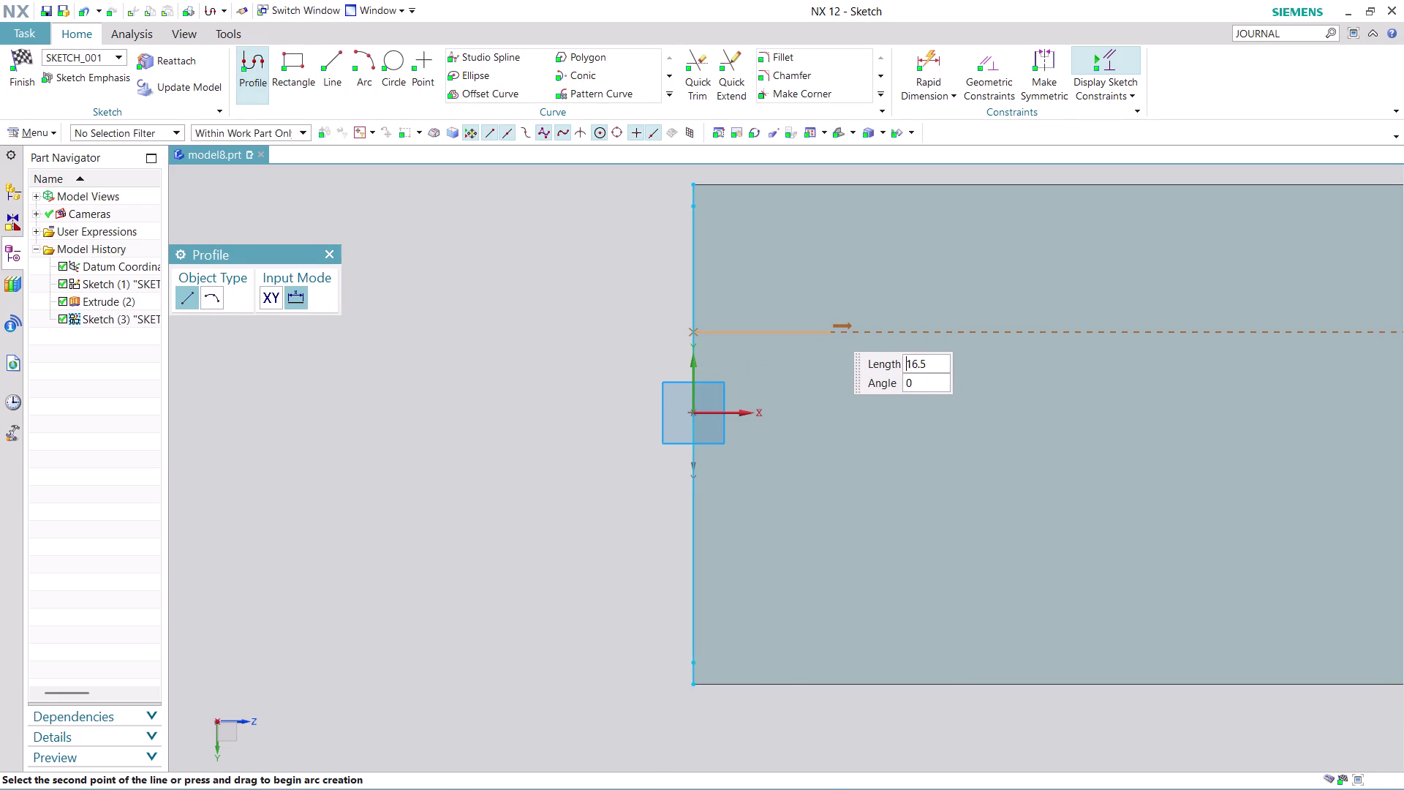
click(829, 327)
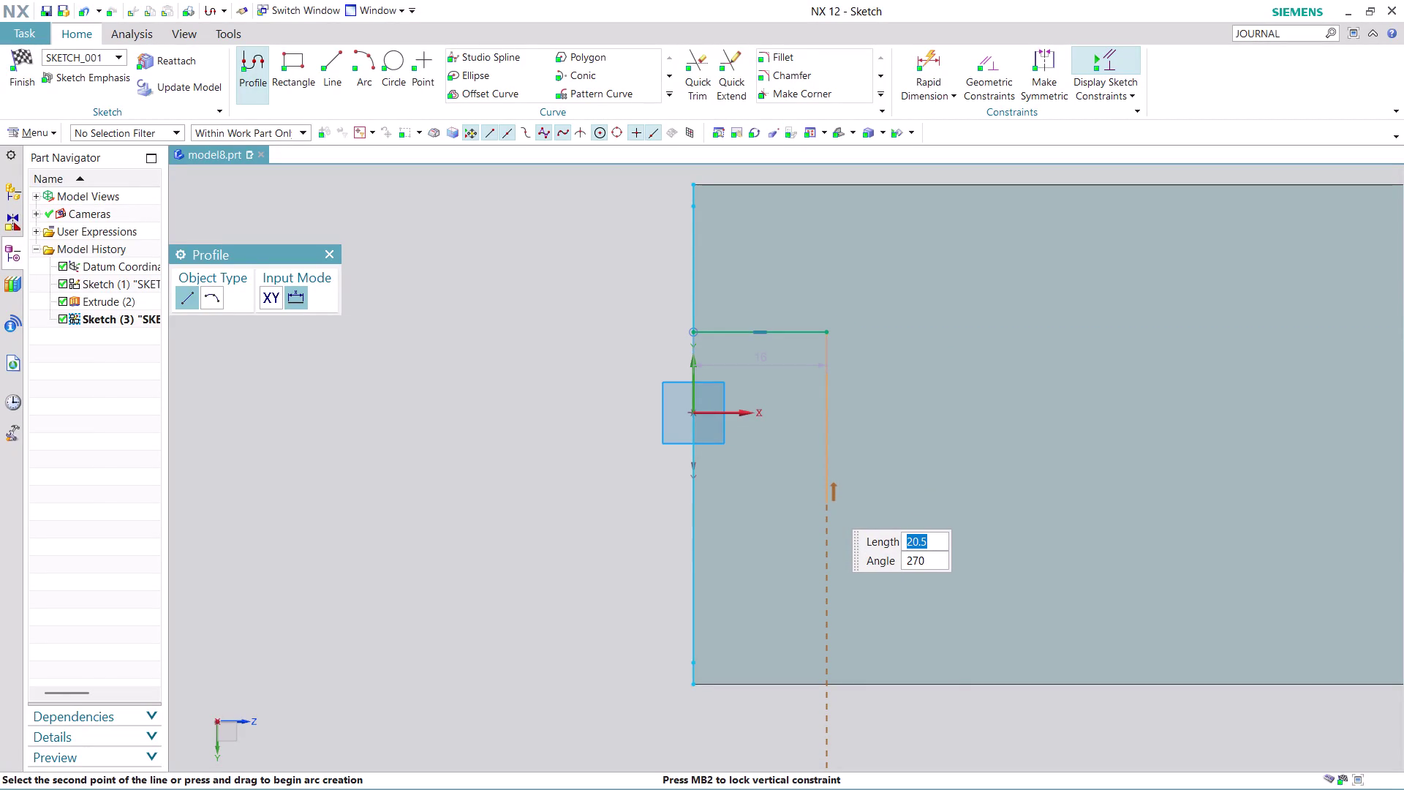
click(828, 504)
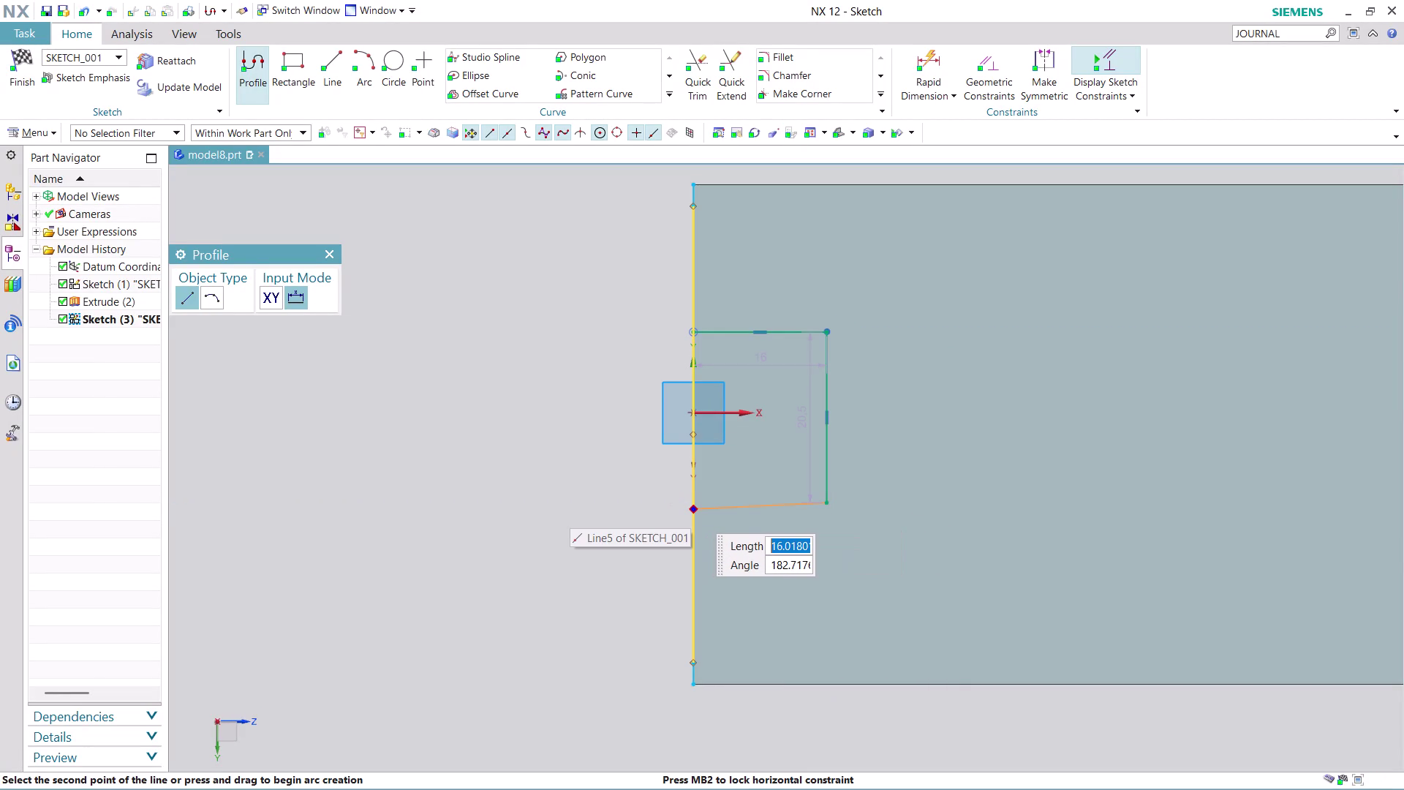
click(584, 510)
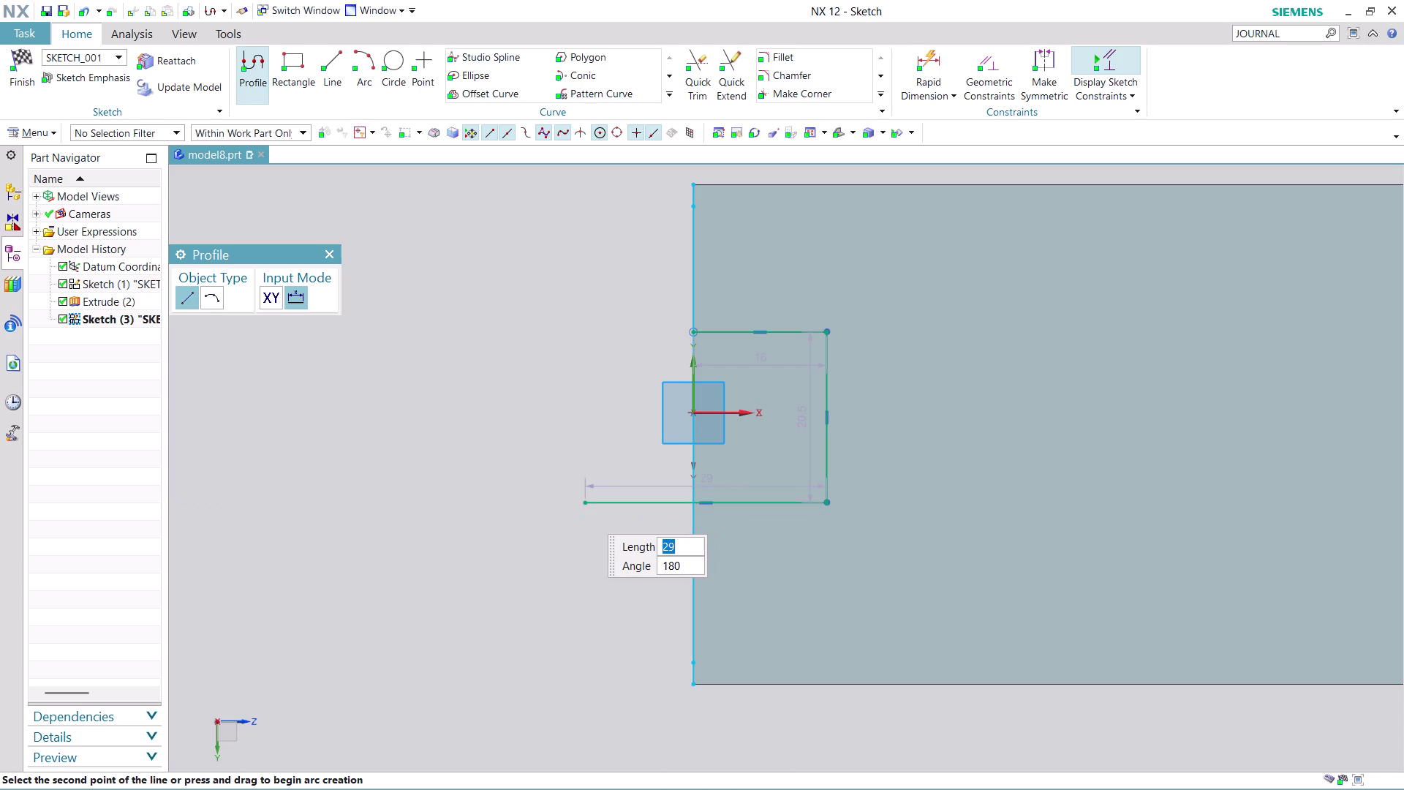
key(Escape)
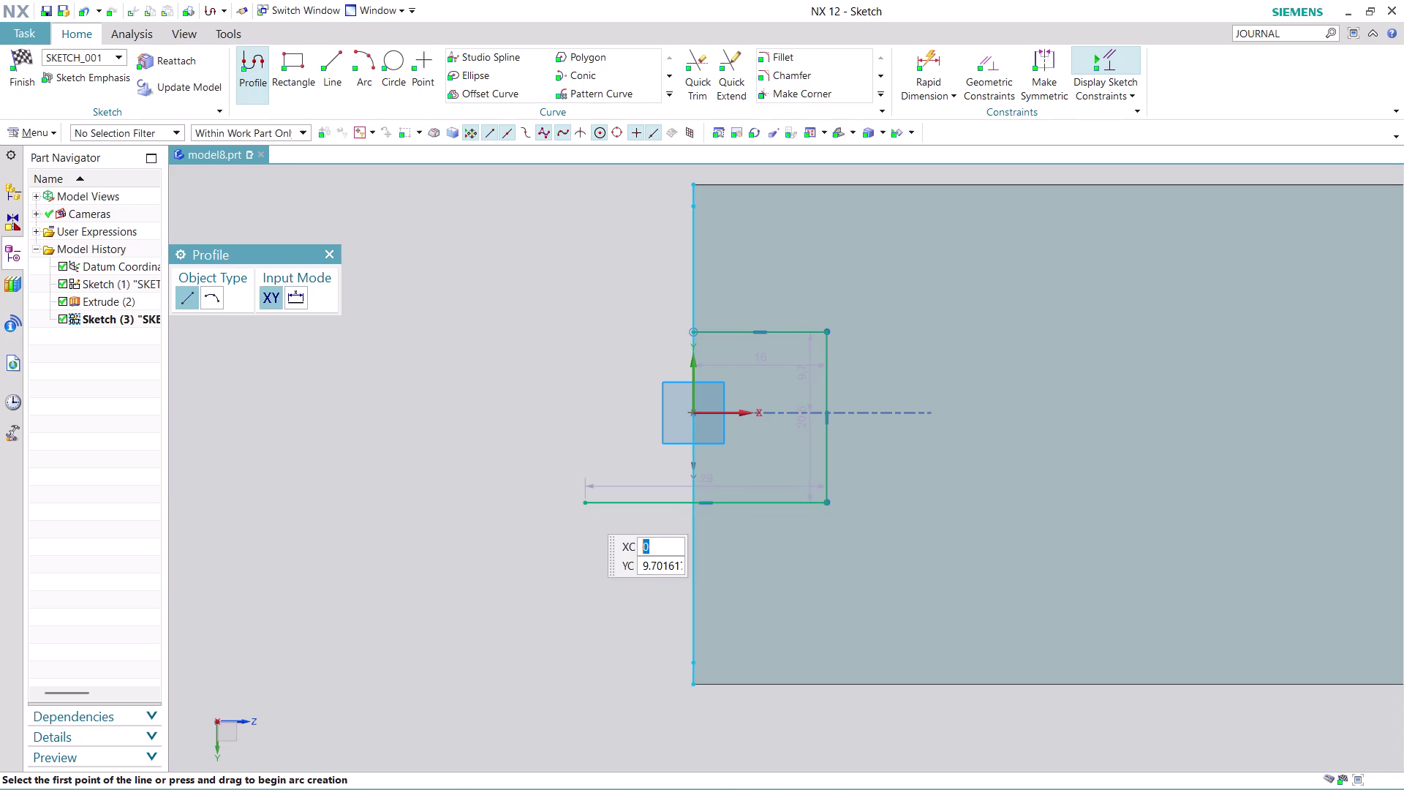
key(Escape)
scroll(down, 3)
scroll(up, 3)
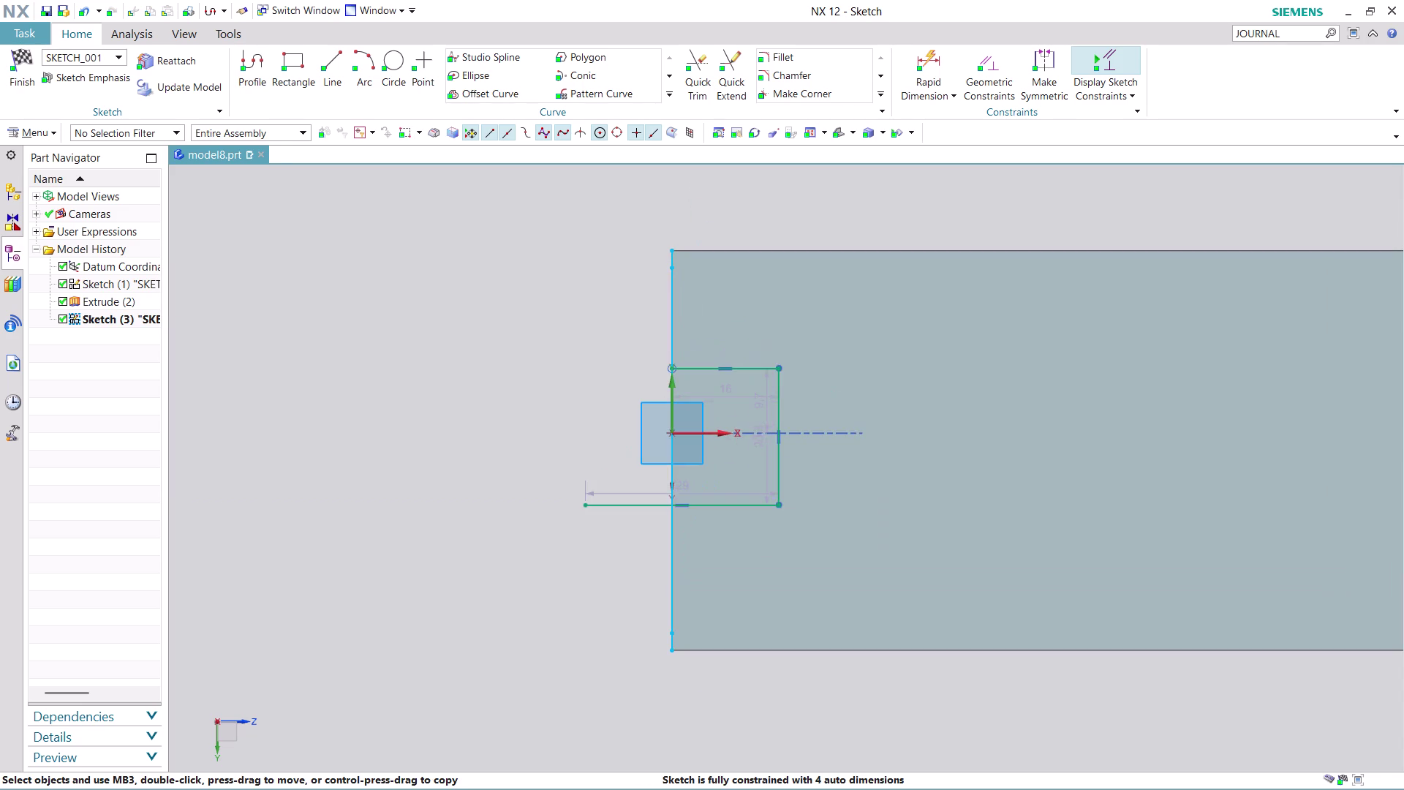
drag(761, 432, 720, 431)
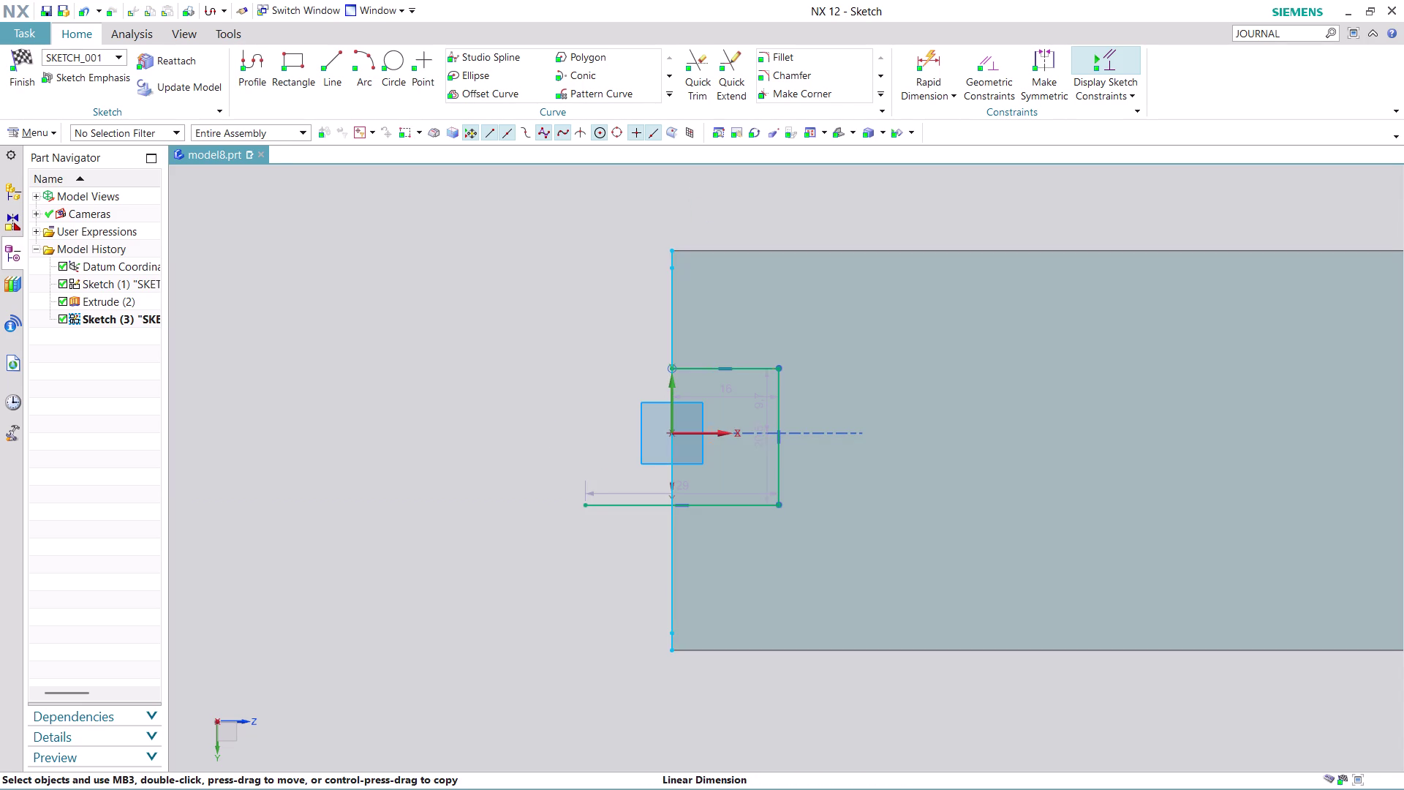
drag(720, 432, 451, 452)
Change the notch height dimension from 20.5 to 20.
triple_click(451, 452)
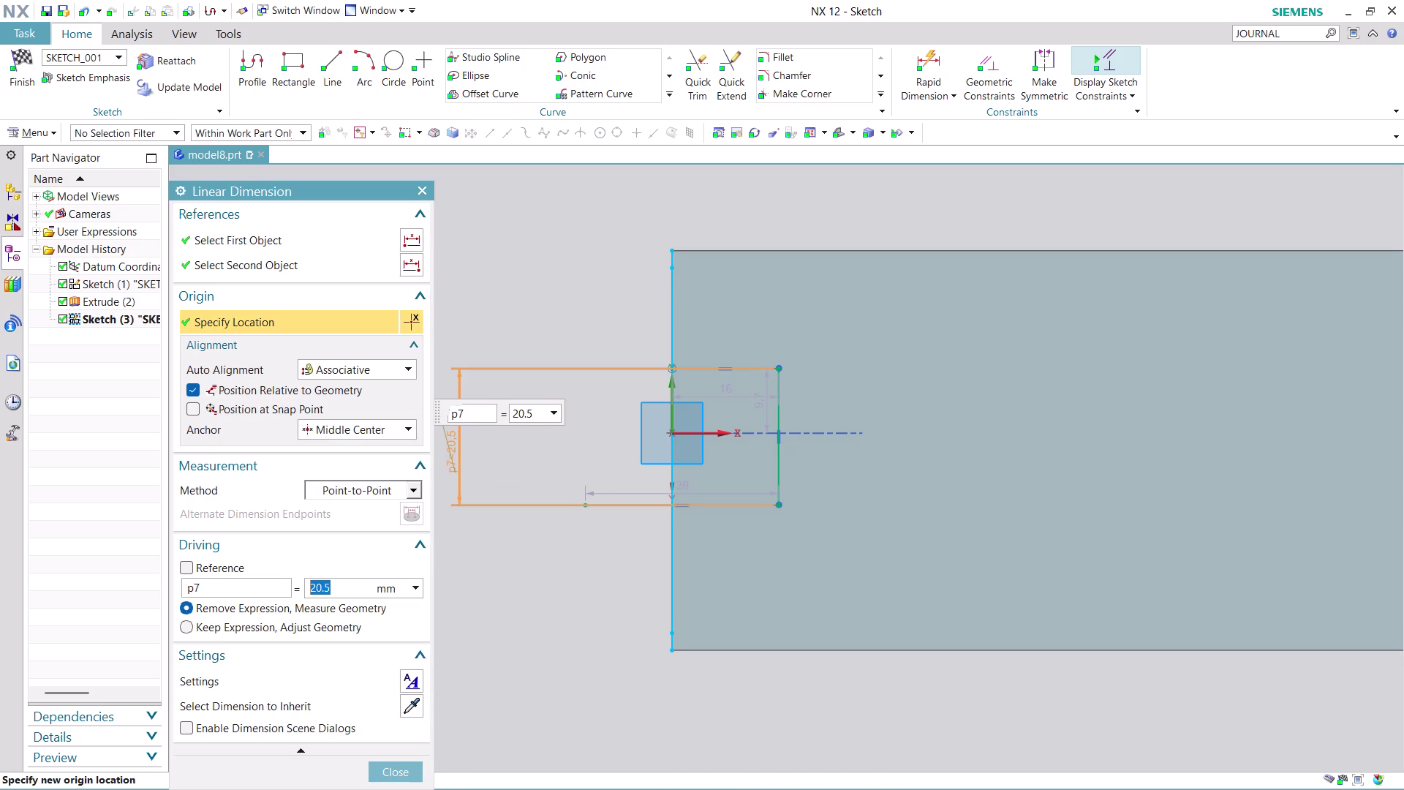
text(20)
key(Return)
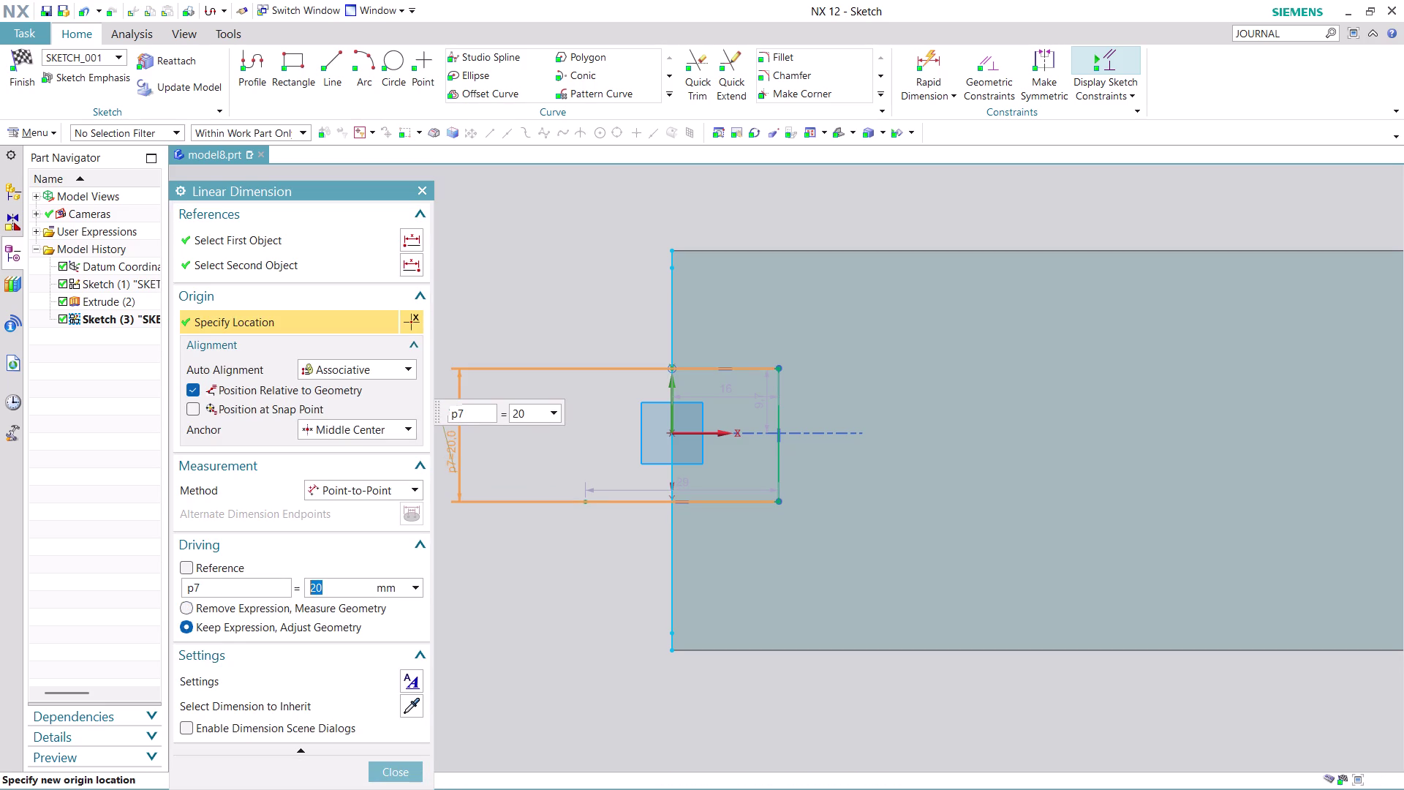
click(406, 772)
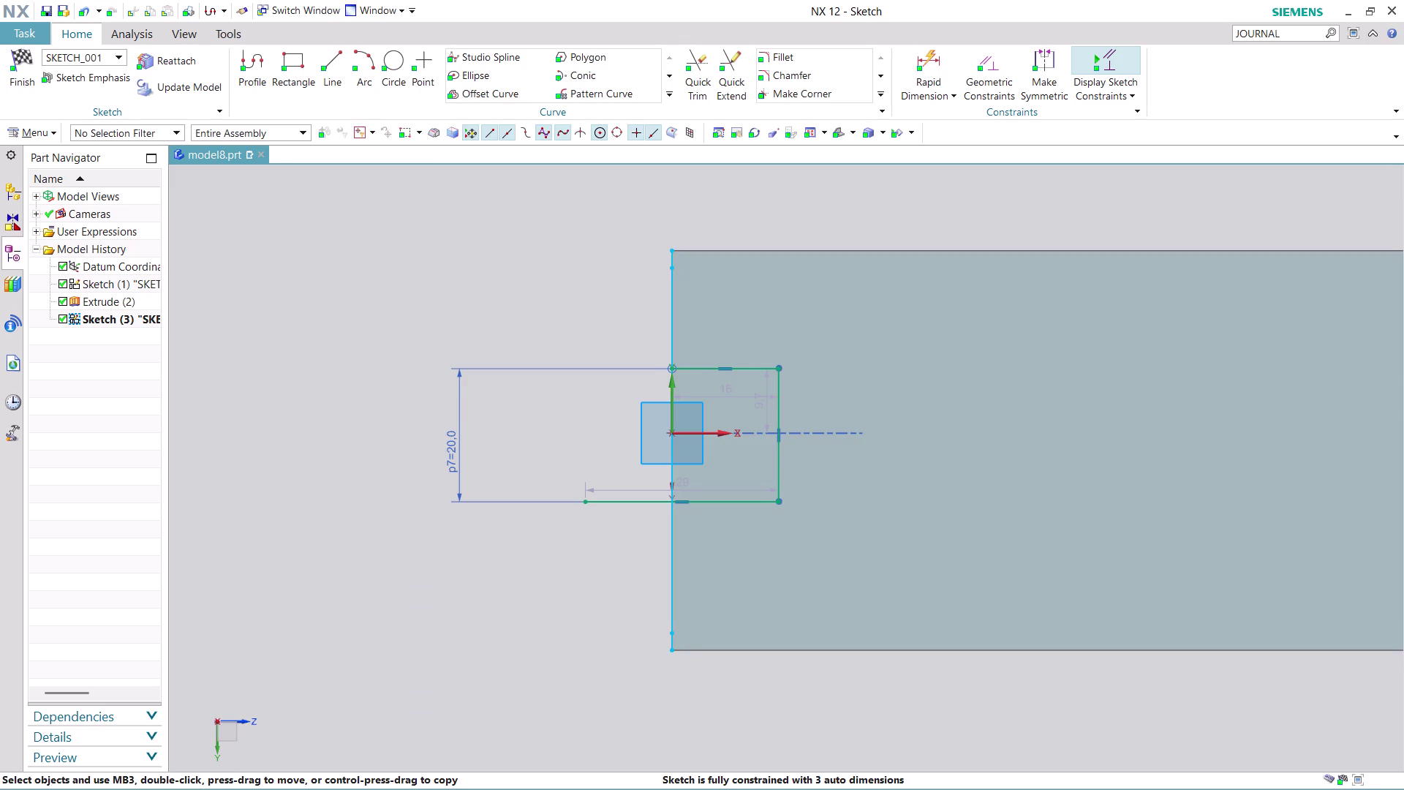
Dimension the notch's top edge 10 mm below the slab's top edge.
click(927, 60)
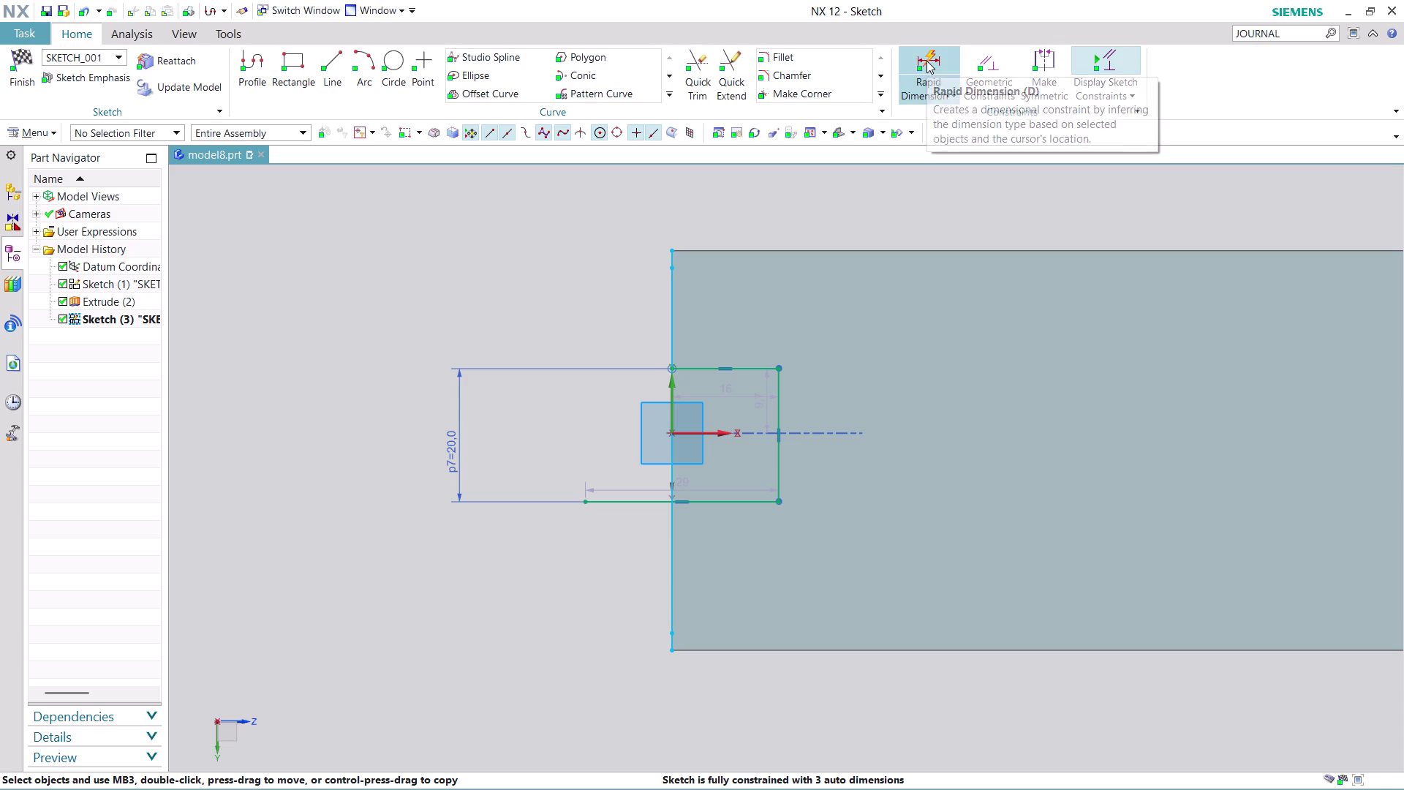
click(749, 367)
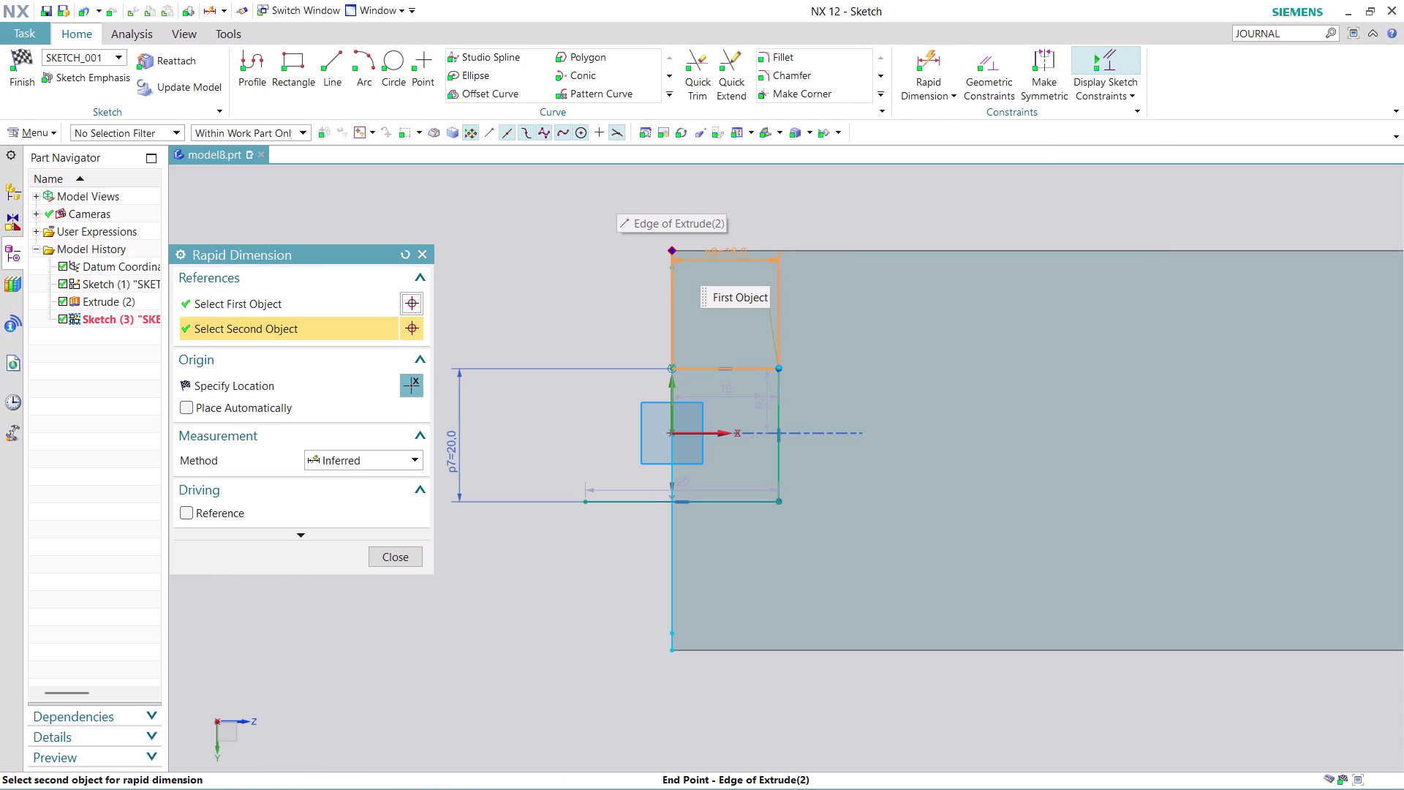
click(757, 247)
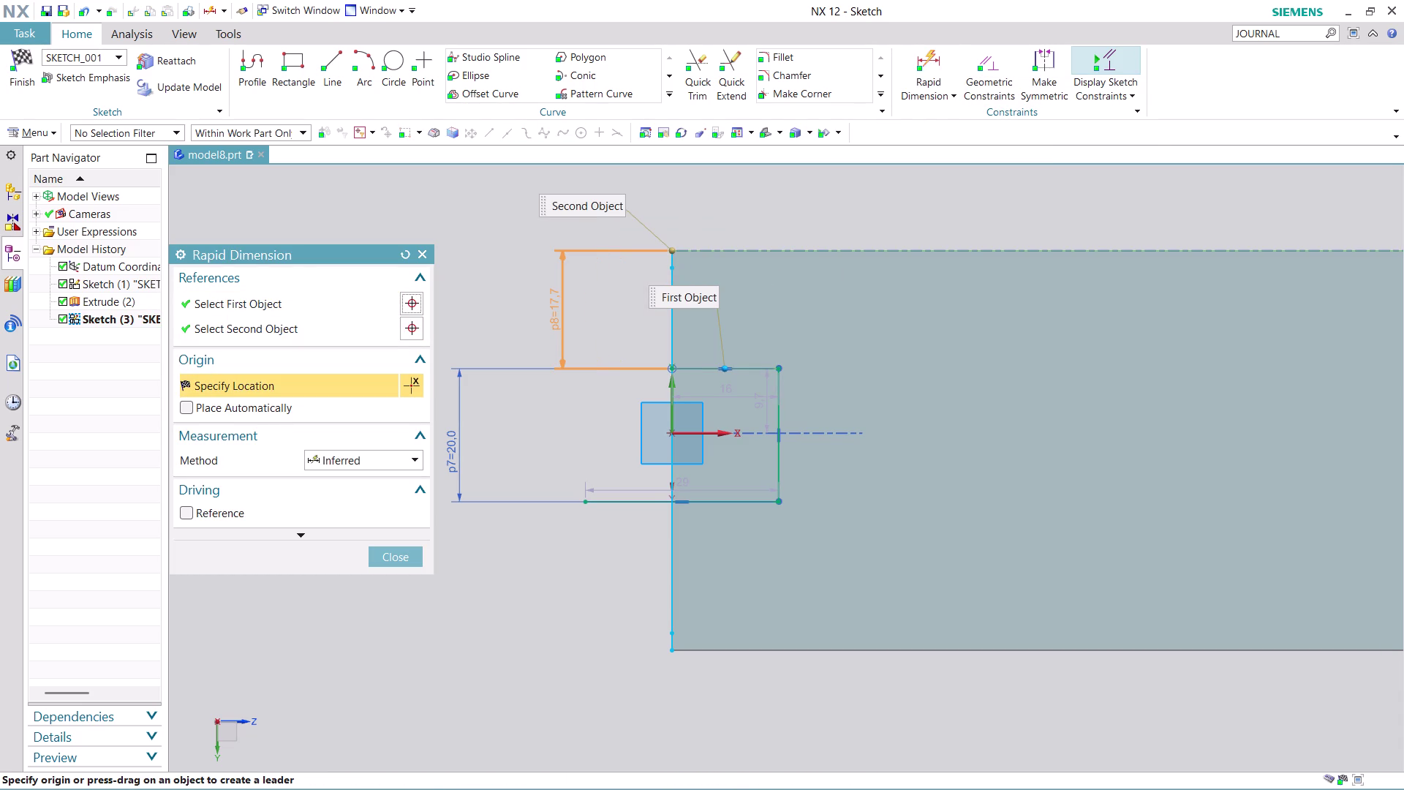
click(554, 312)
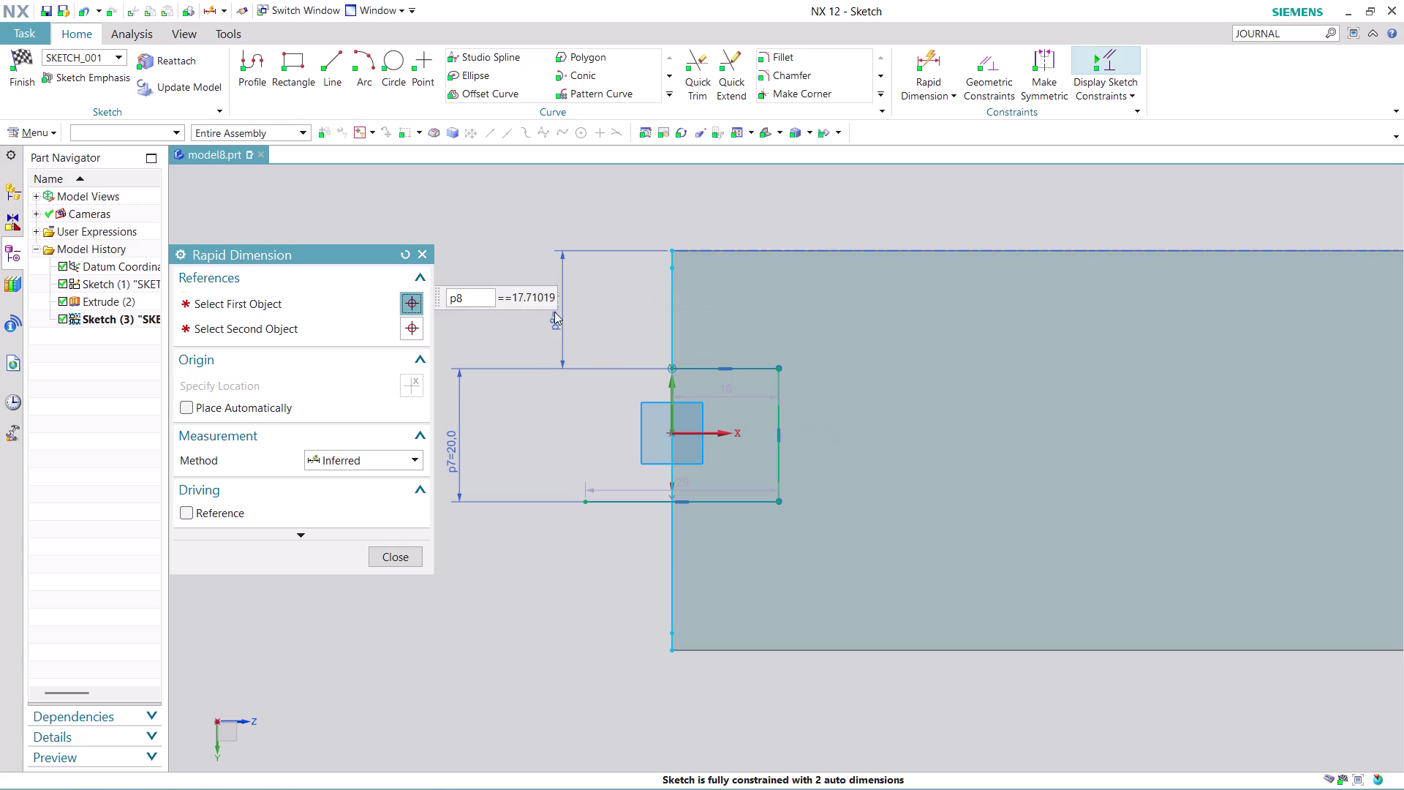
text(10)
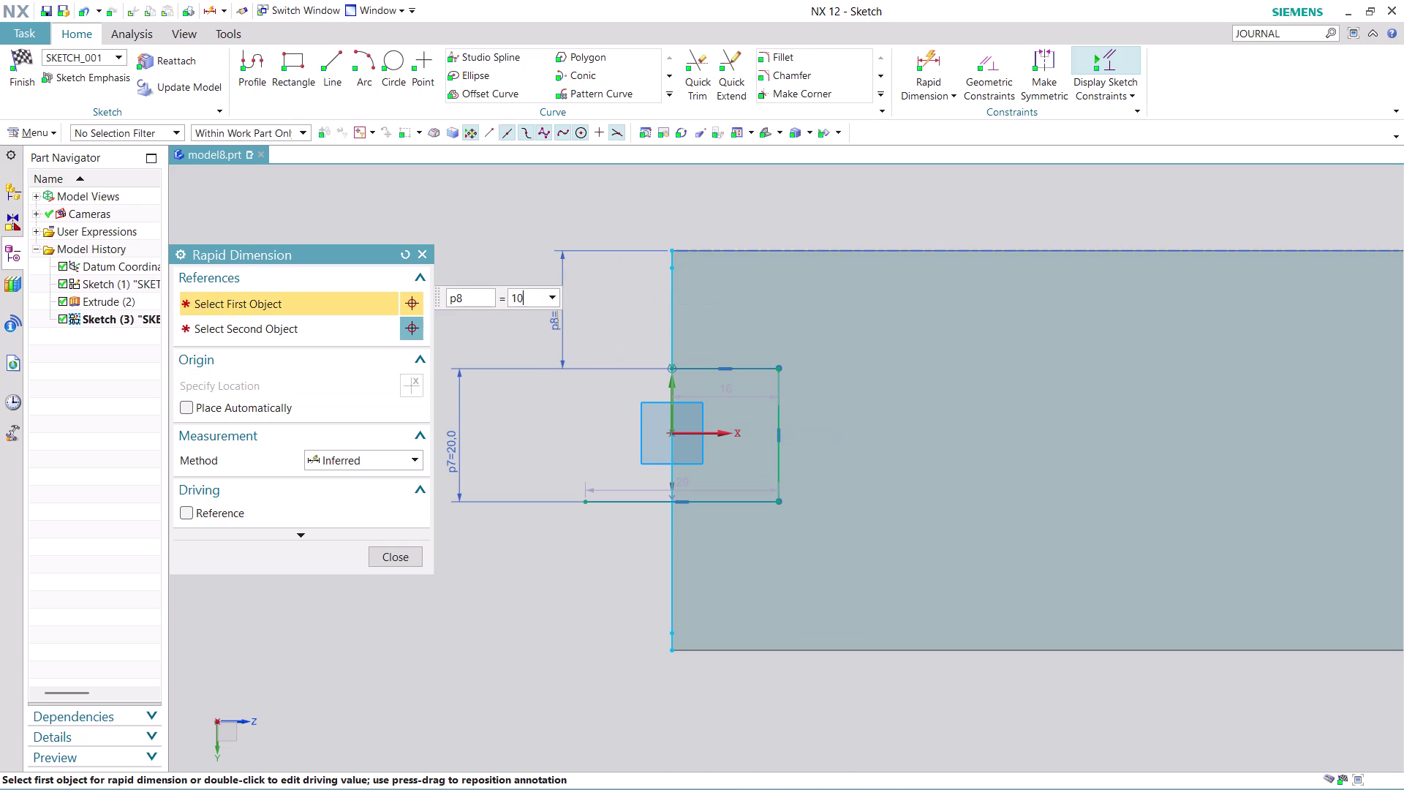
key(Return)
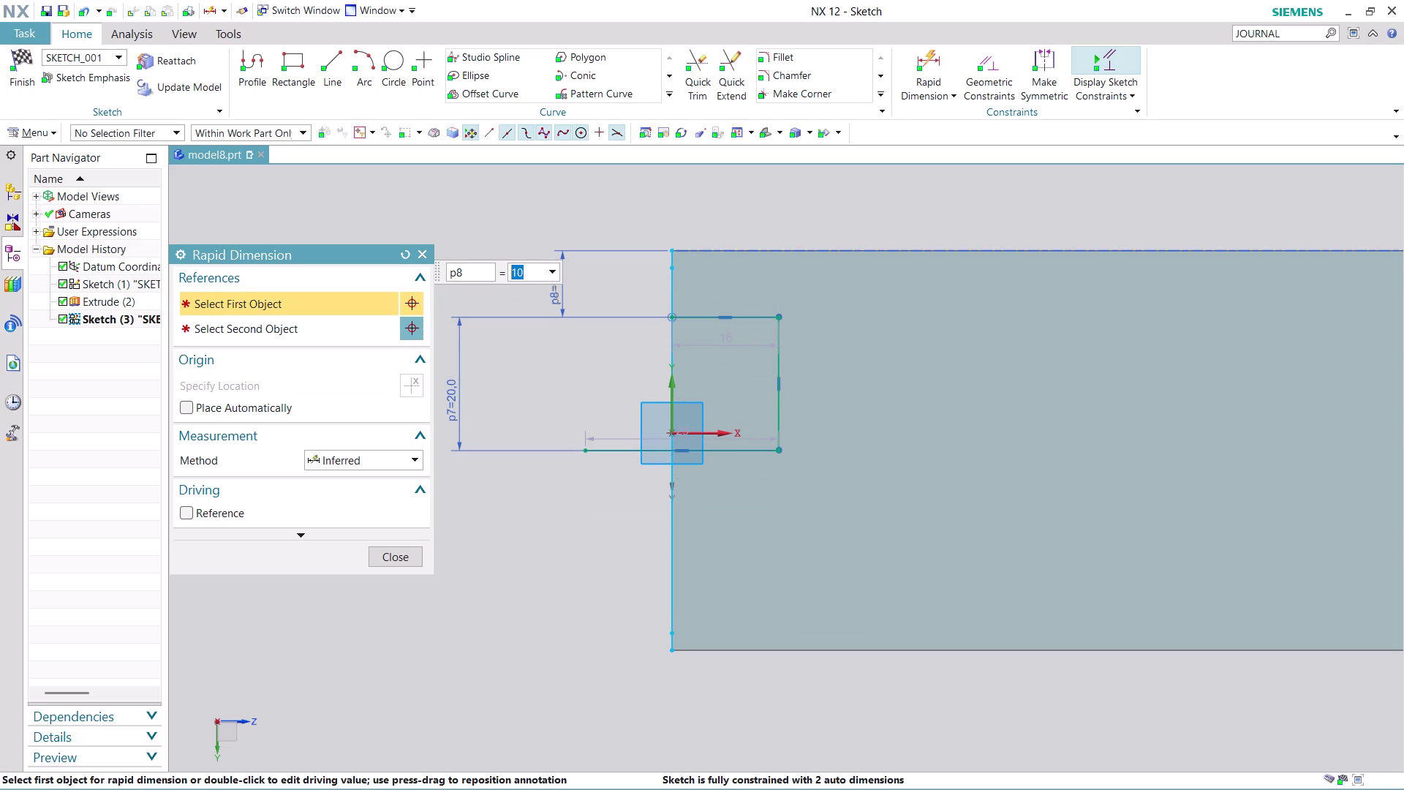
click(402, 553)
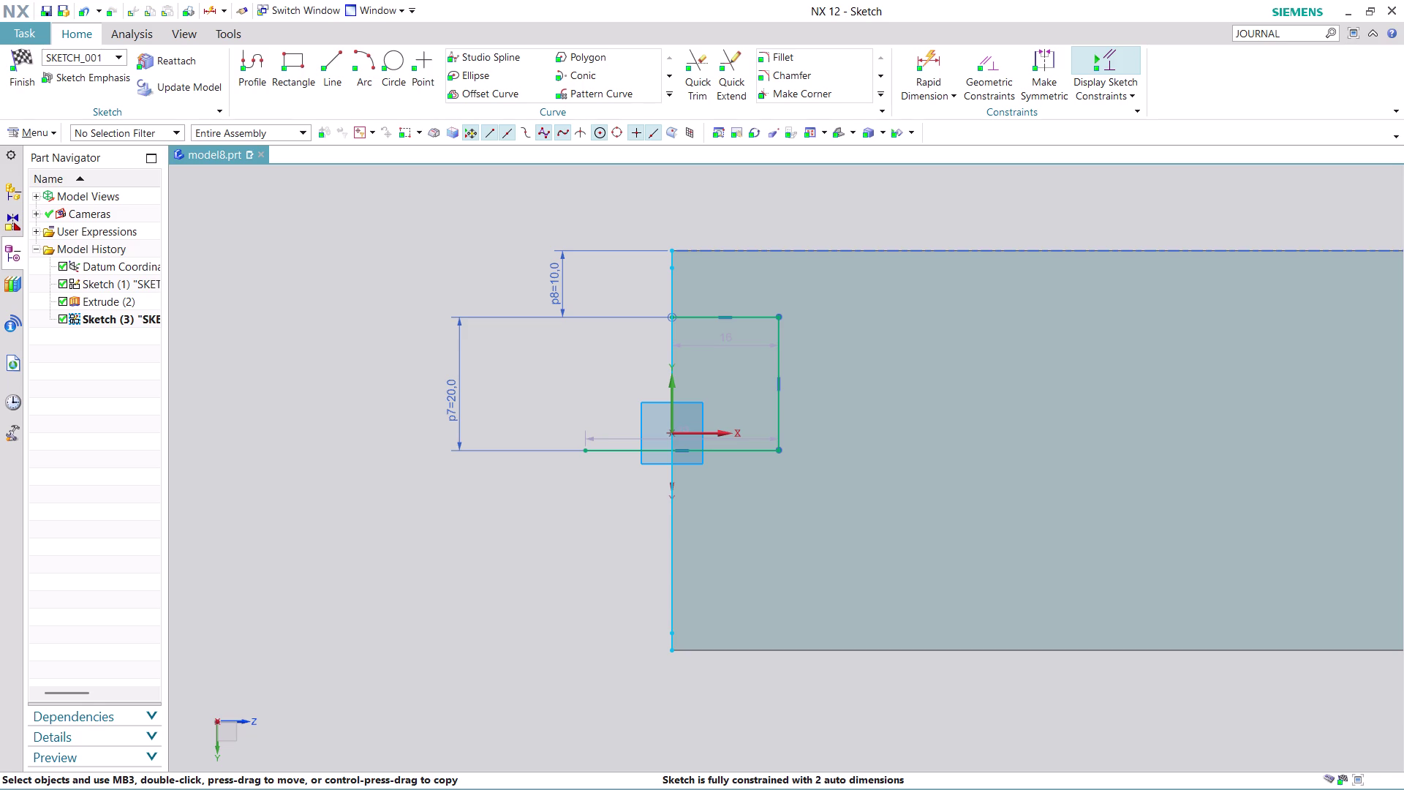
Undo the 10 mm top-offset dimension.
key(ctrl+z)
key(ctrl+z)
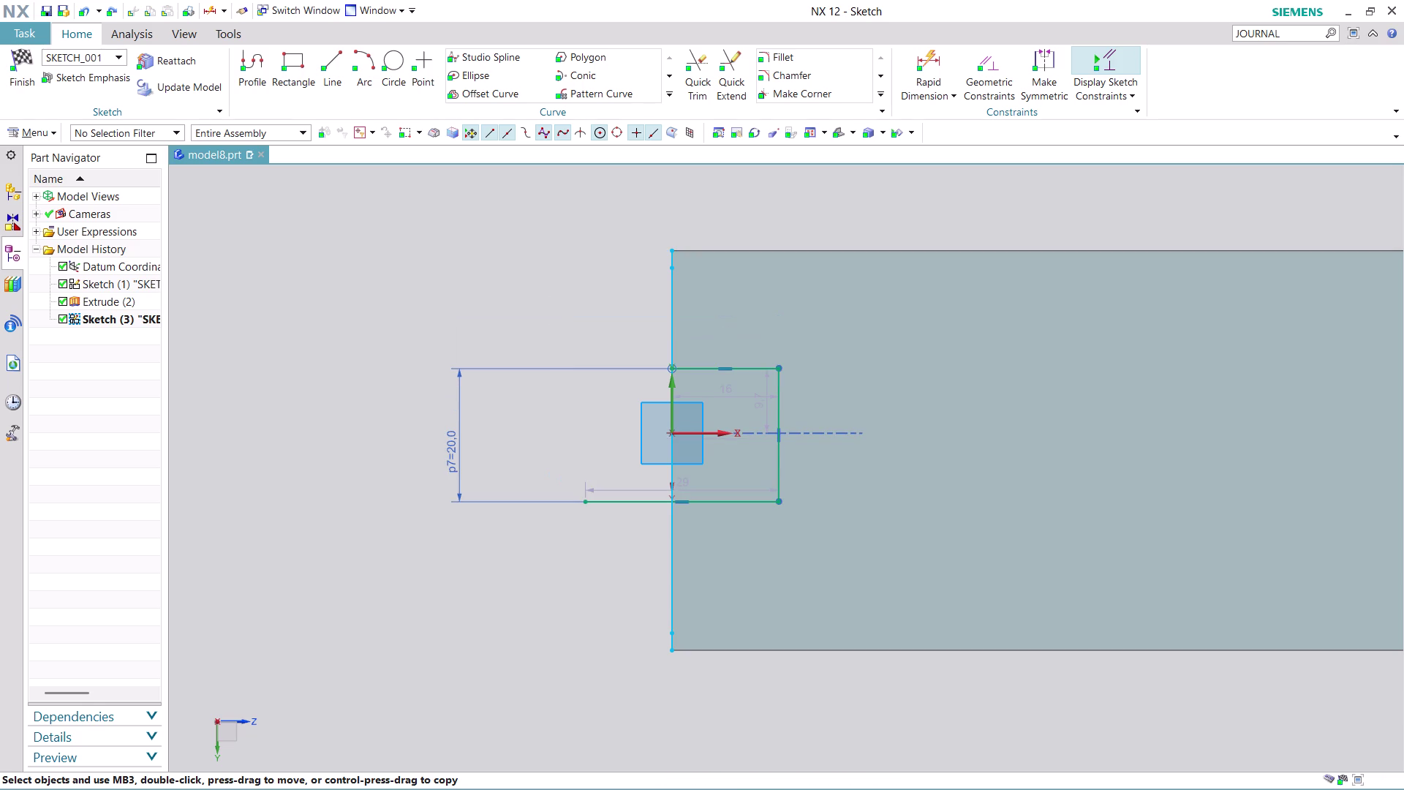
scroll(up, 3)
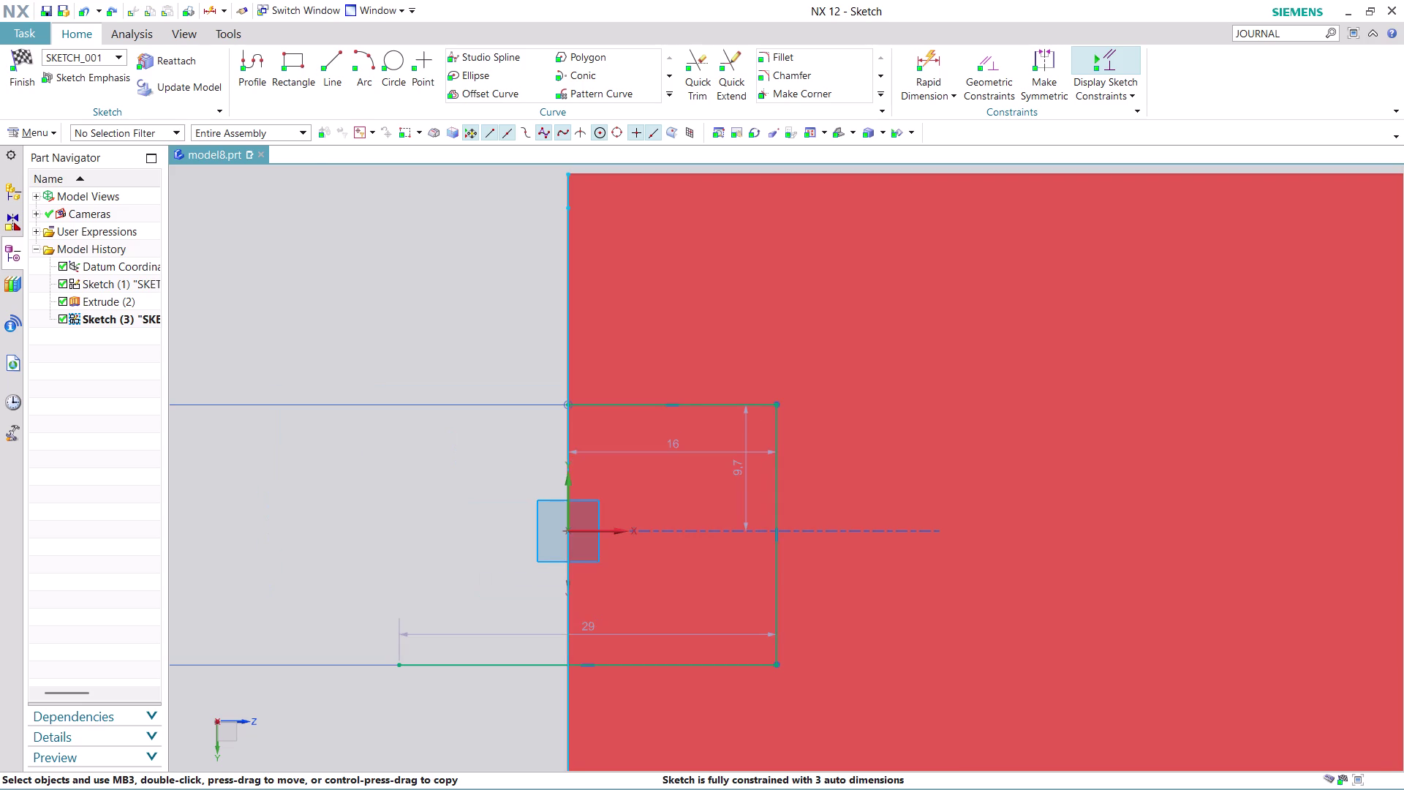
Move the 16 width dimension above the notch and change its value to 10.
drag(677, 442, 696, 265)
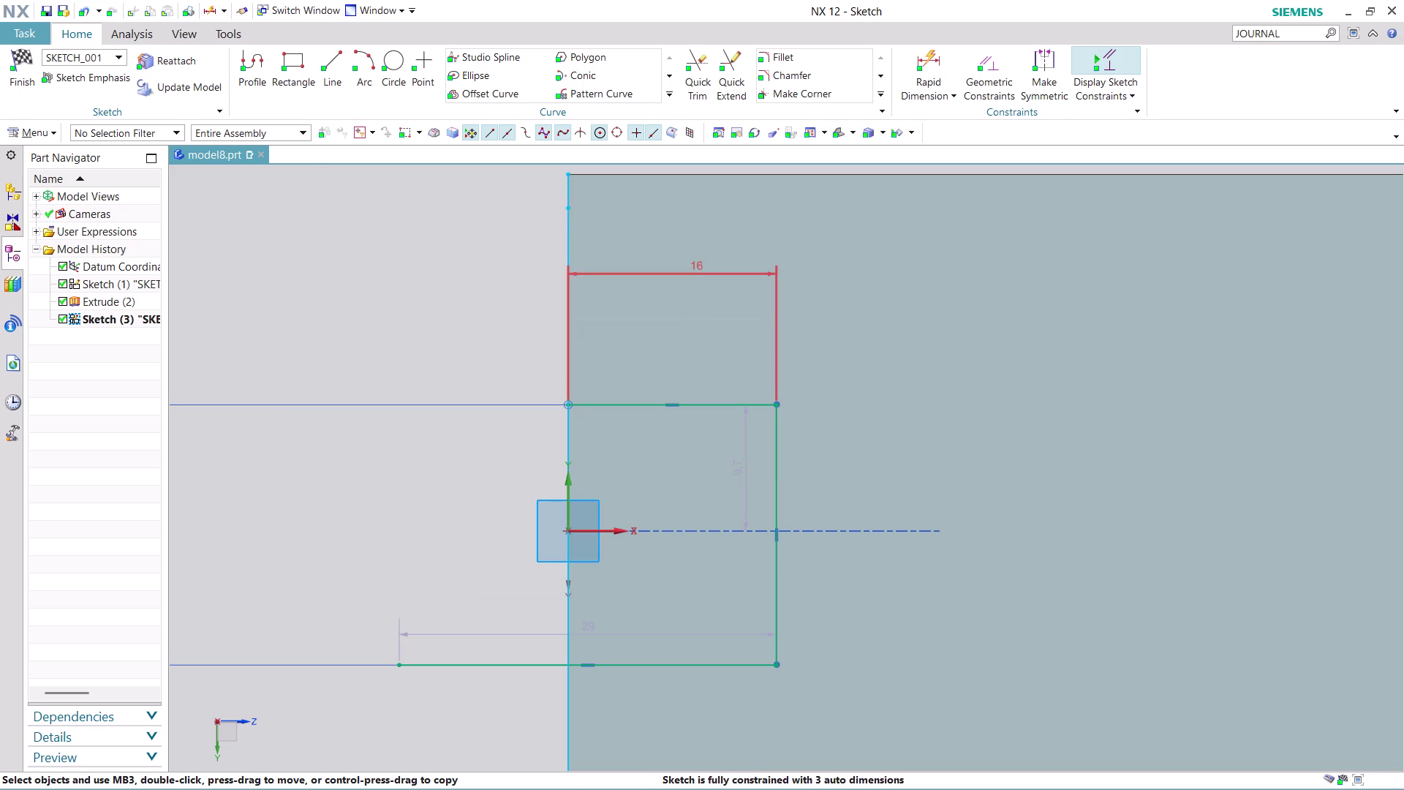
double_click(692, 269)
text(1)
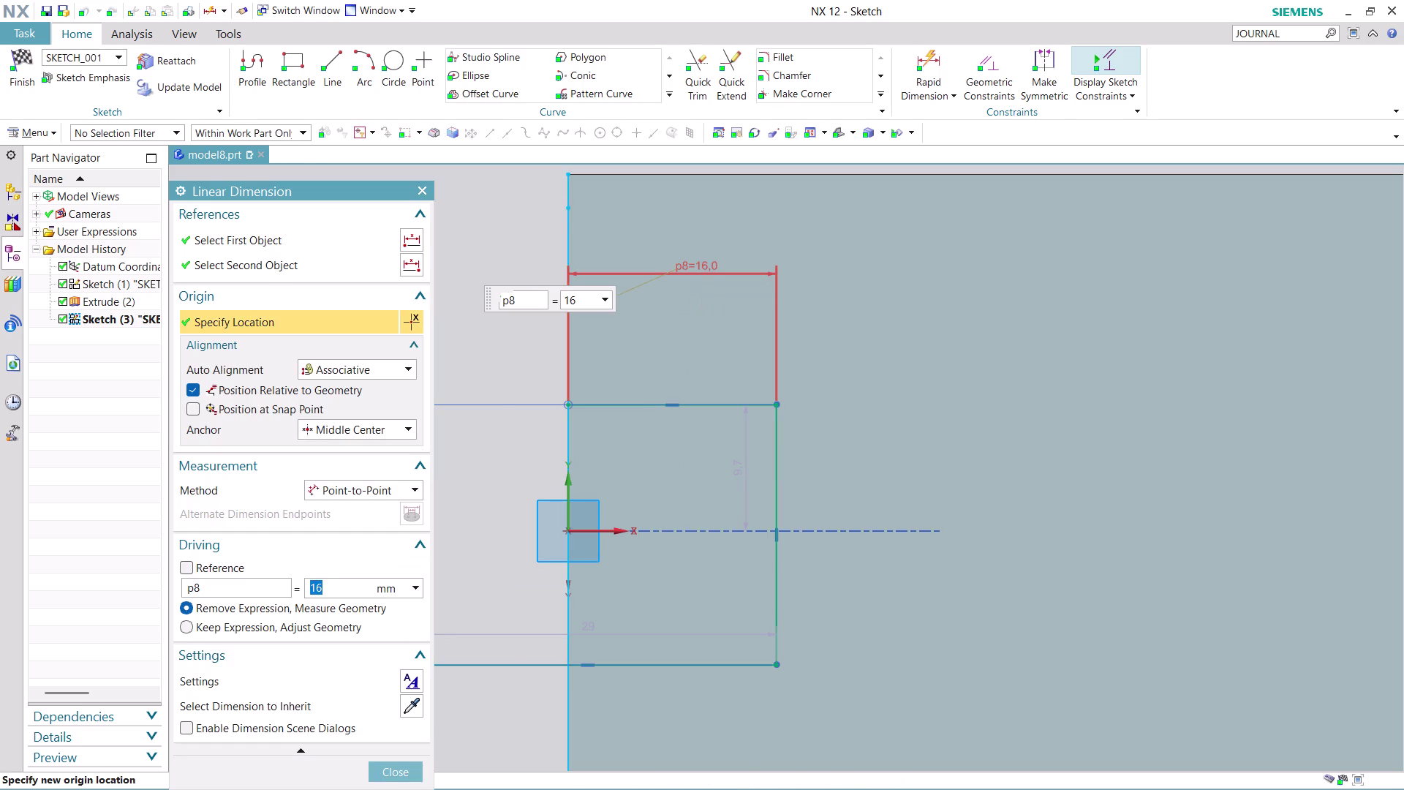
text(0)
key(Return)
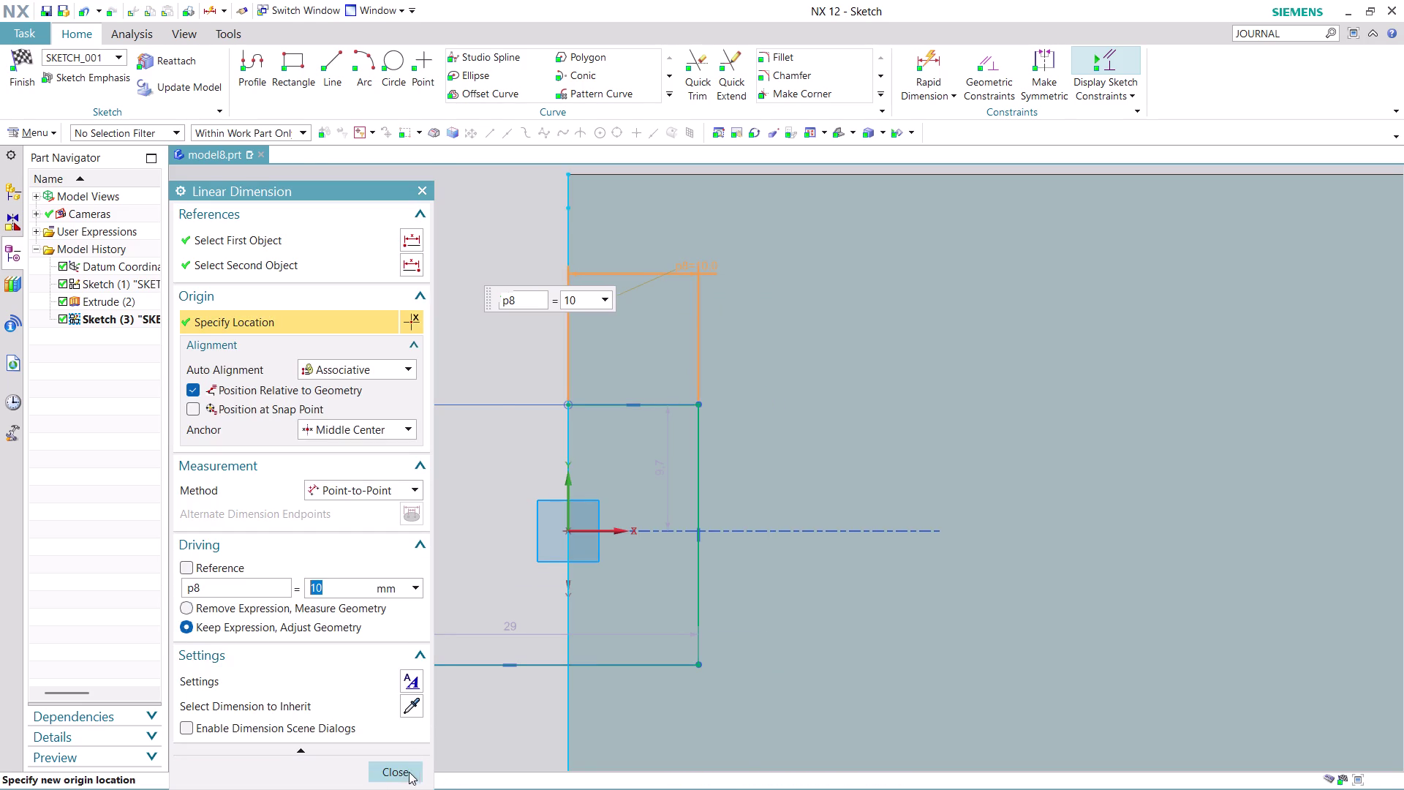
click(406, 777)
scroll(down, 3)
scroll(down, 3)
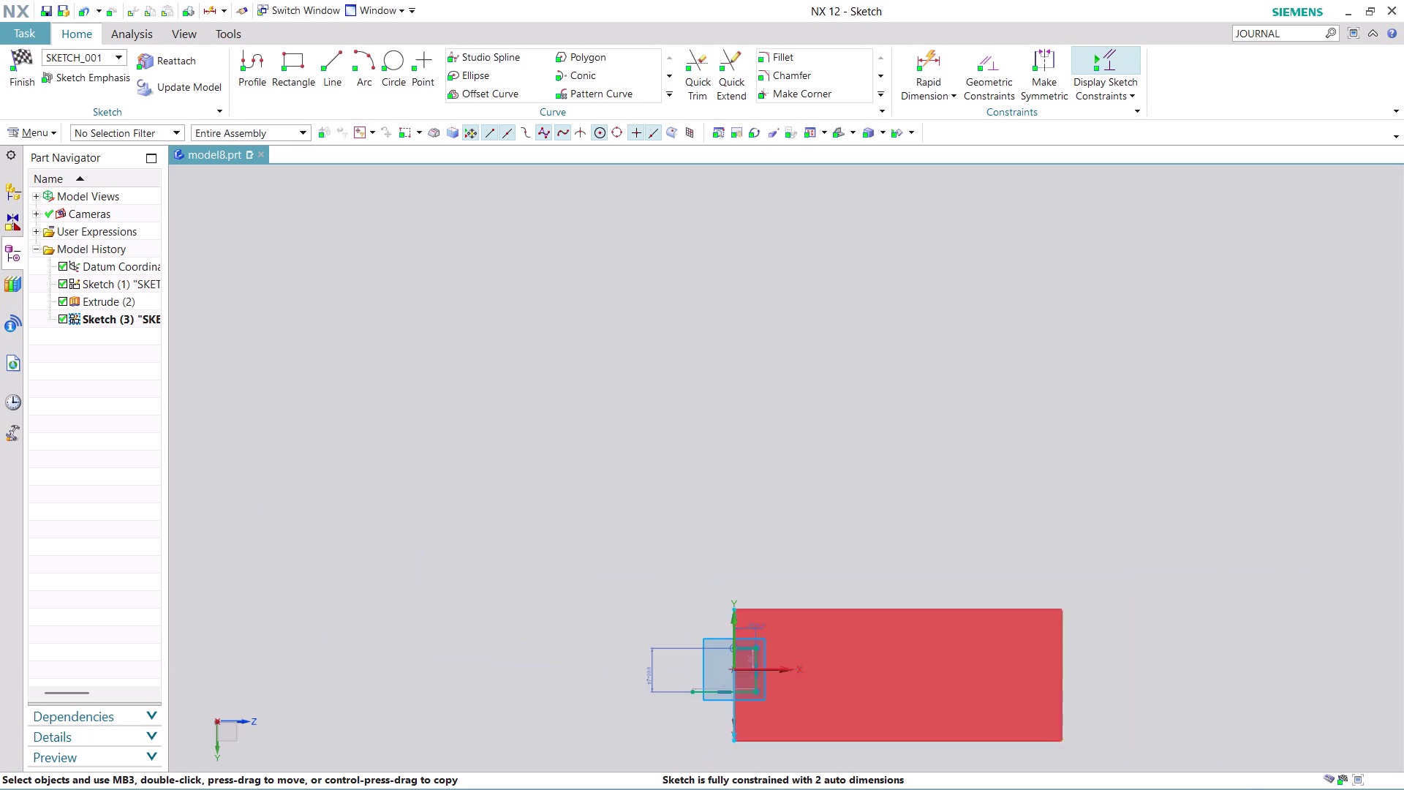
scroll(up, 3)
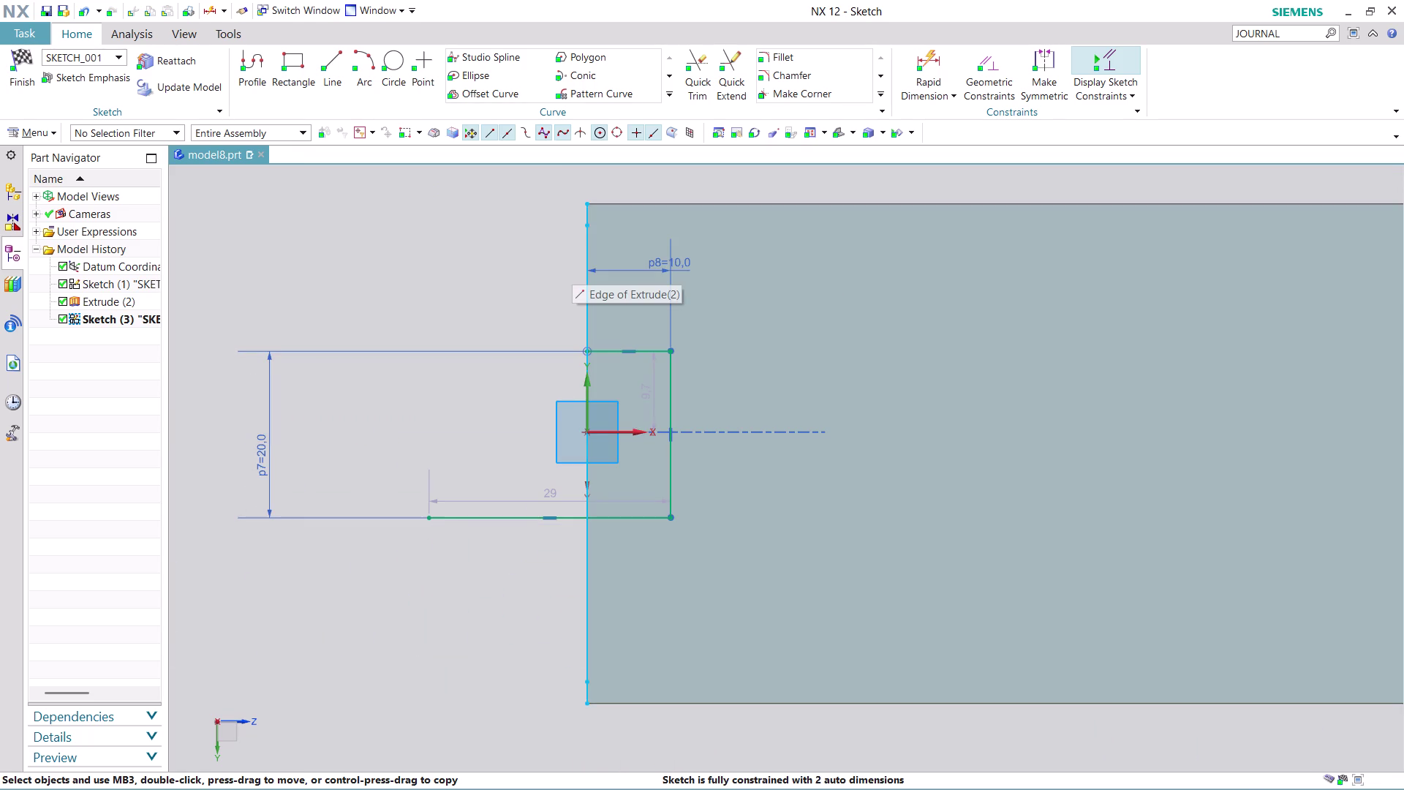
click(708, 62)
Trim away the notch line pieces and stray slab-edge segments outside the slab edge.
click(510, 521)
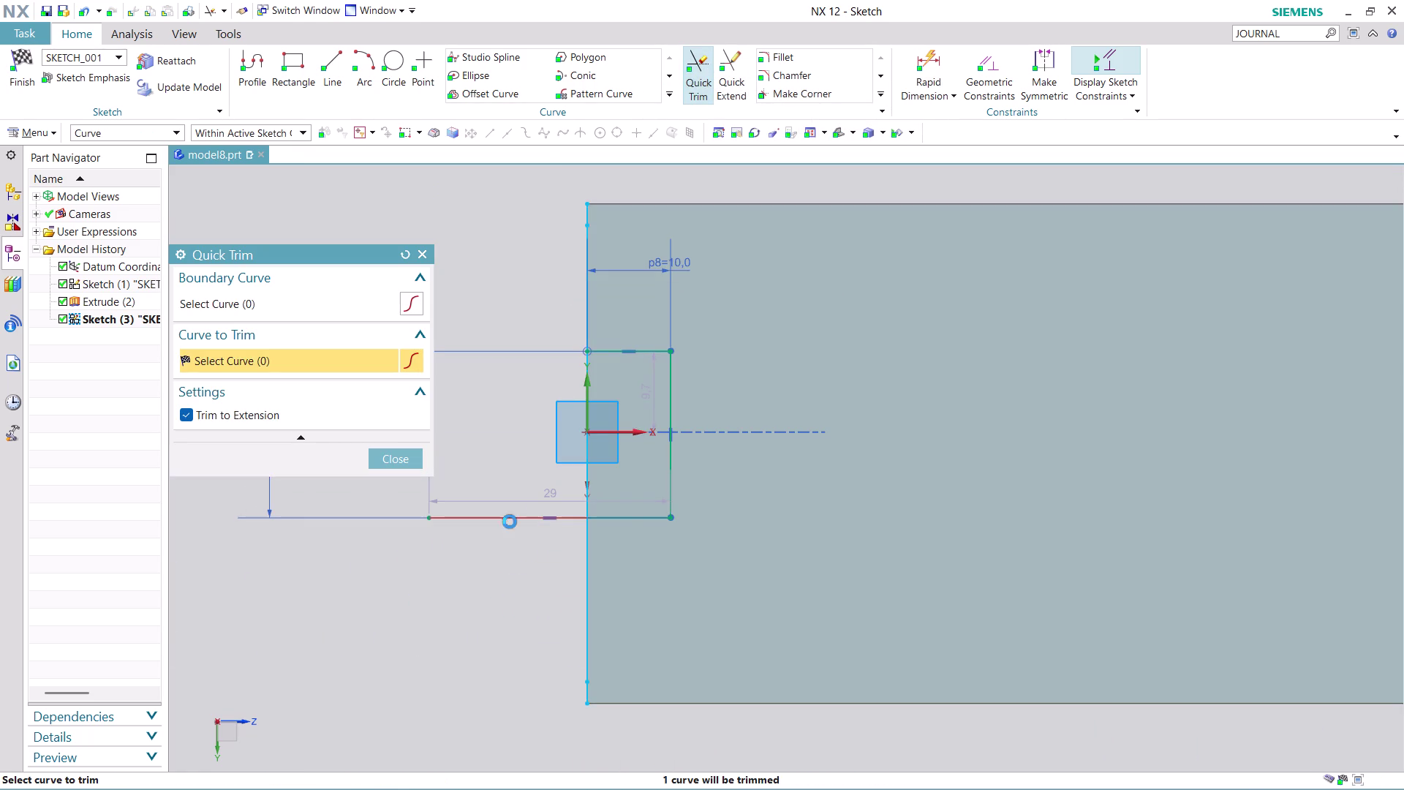
click(589, 631)
click(592, 427)
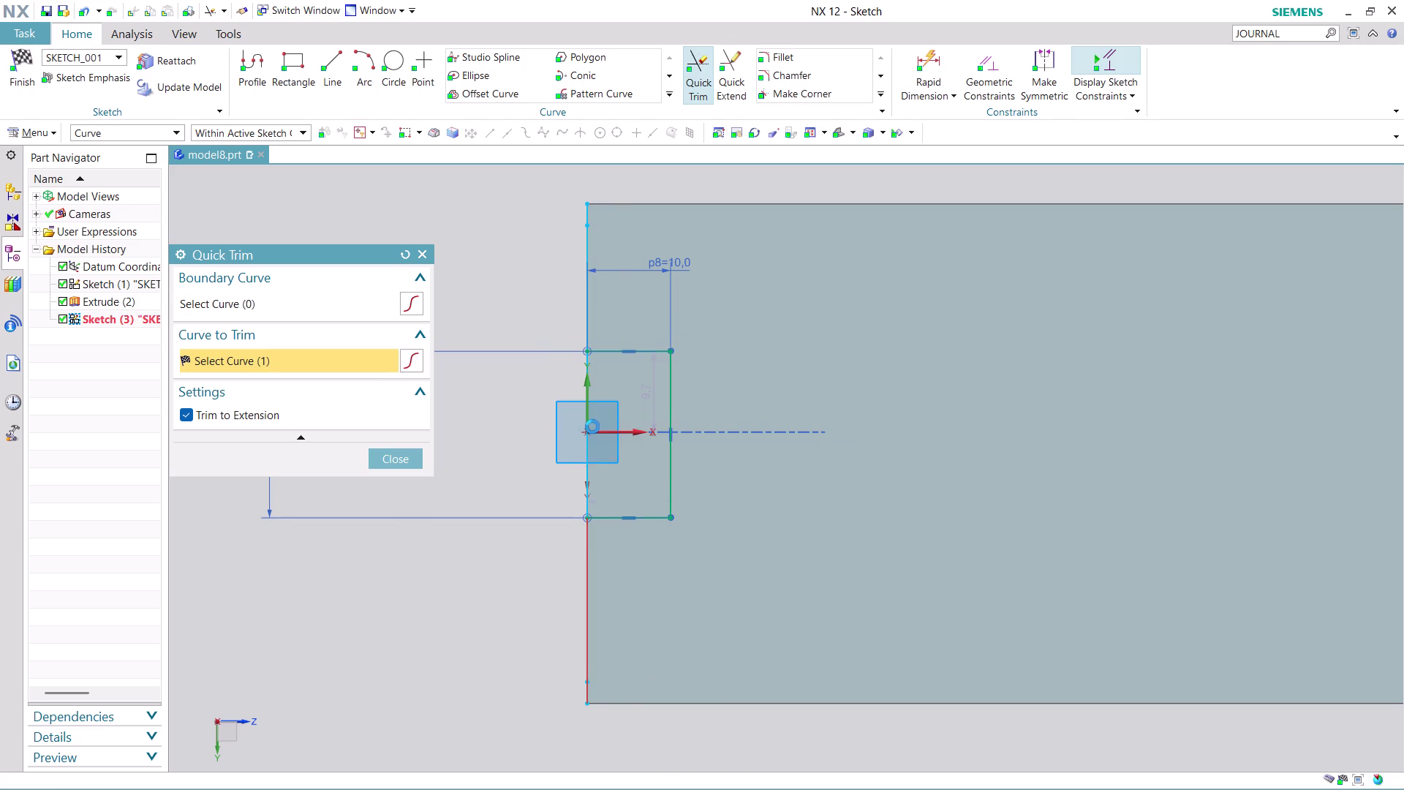
click(587, 697)
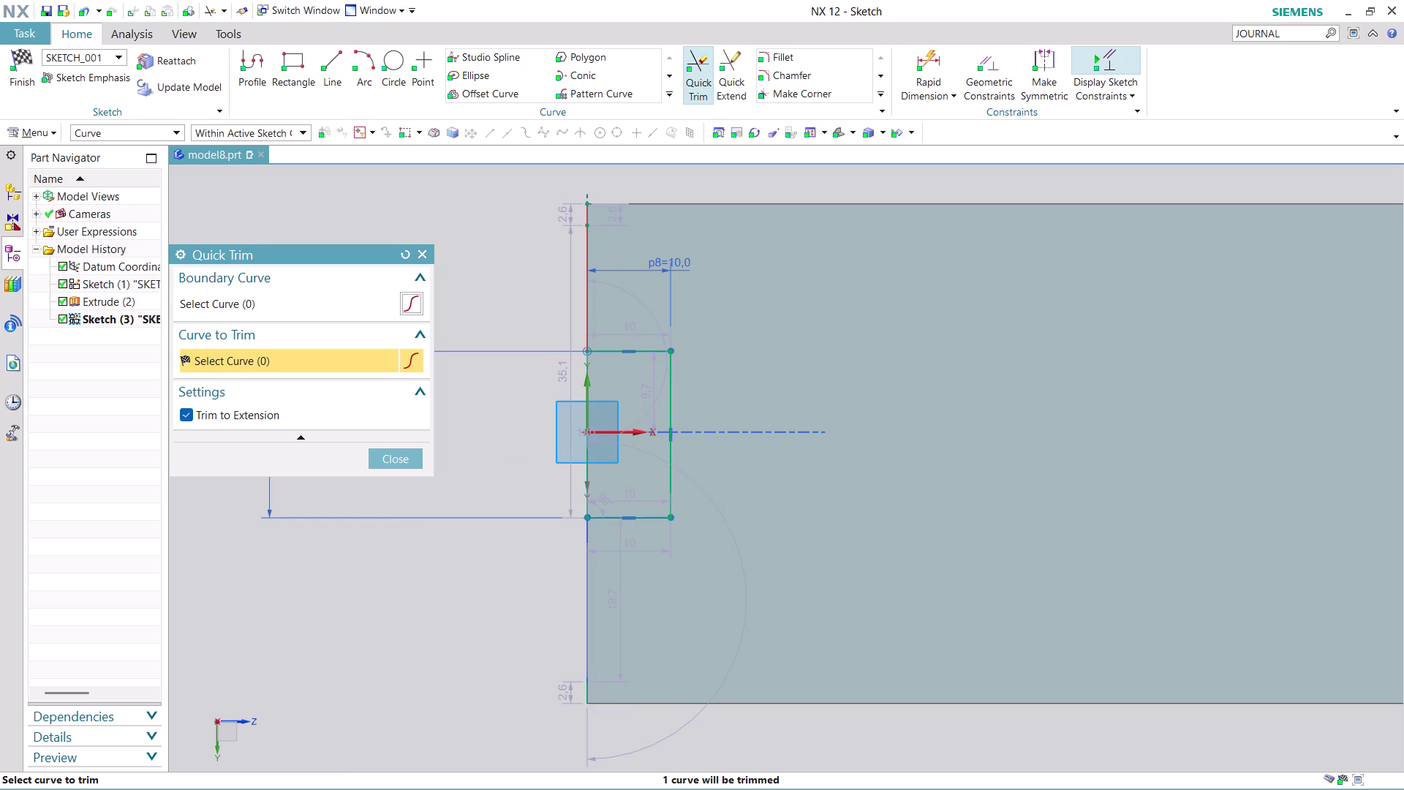
click(588, 311)
click(587, 217)
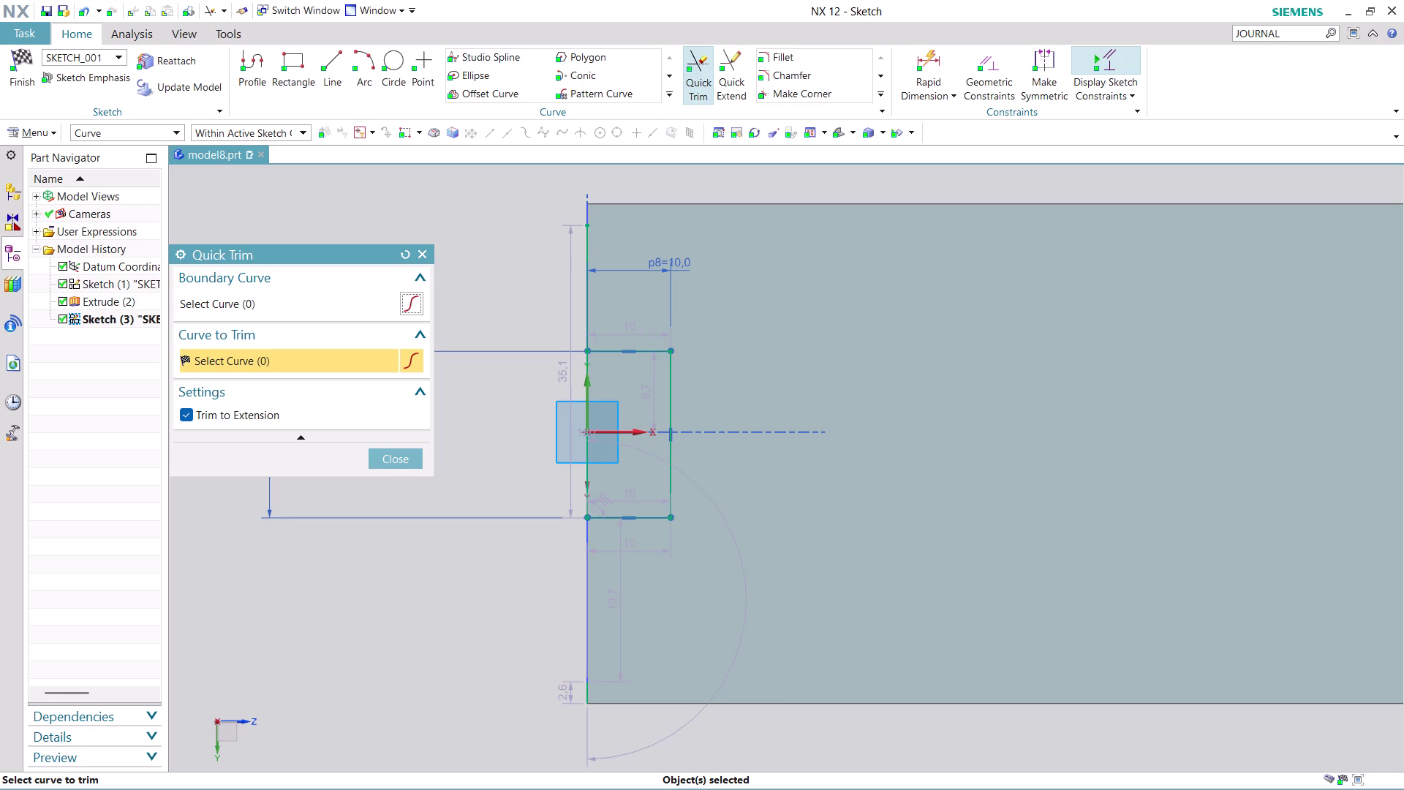
click(390, 466)
scroll(down, 3)
scroll(up, 3)
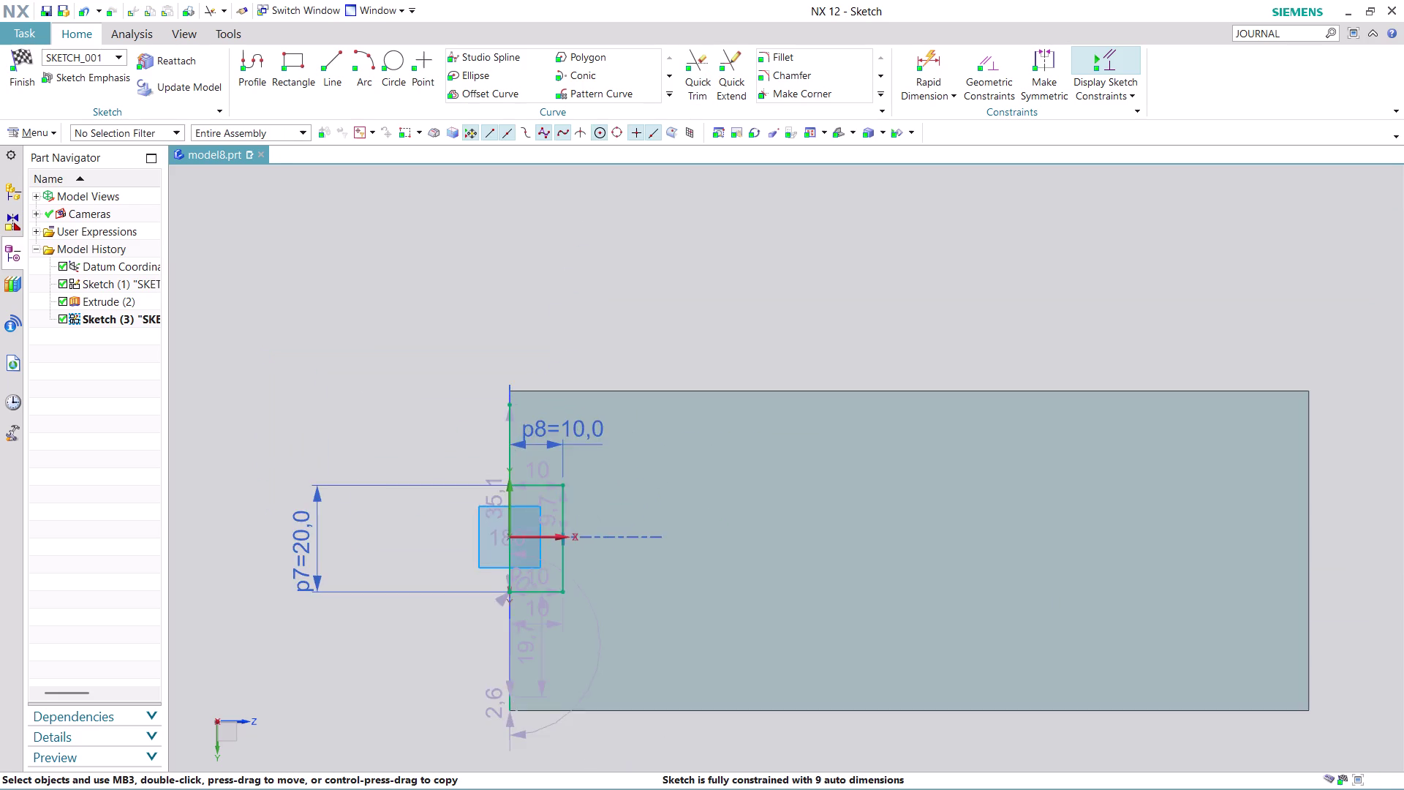
Draw a vertical line through the slab's middle and convert it to a reference line.
scroll(up, 3)
scroll(down, 3)
scroll(up, 3)
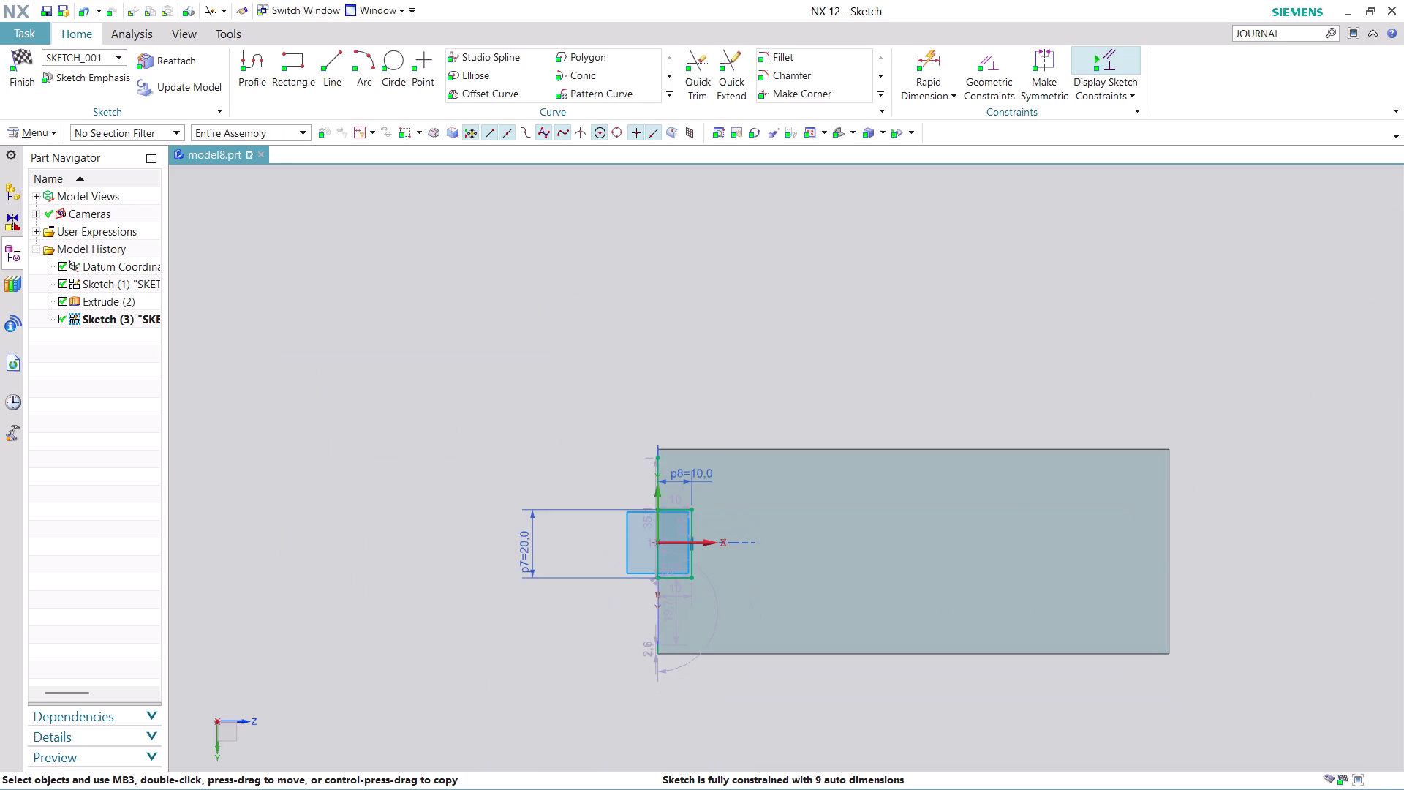
click(333, 63)
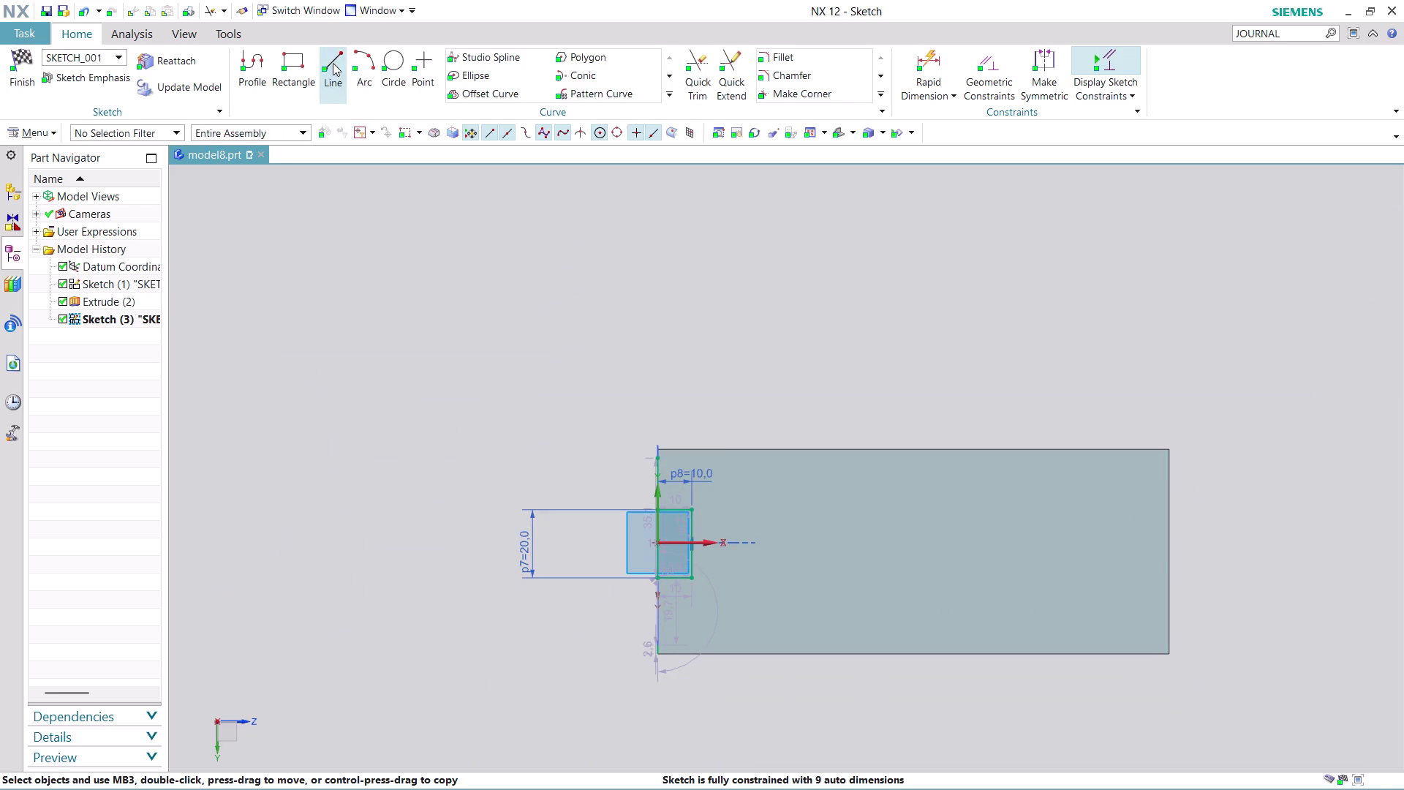
click(914, 447)
click(916, 722)
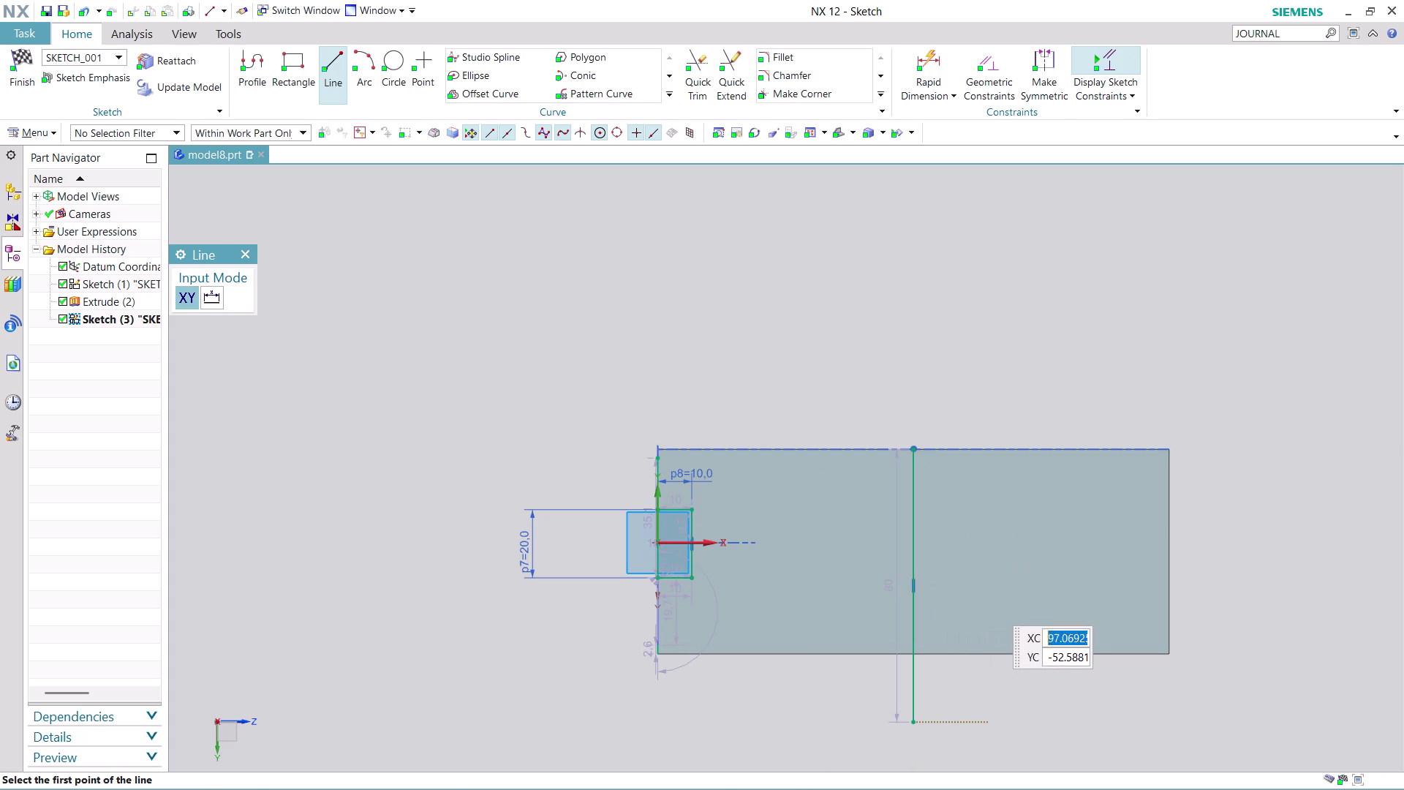
key(Escape)
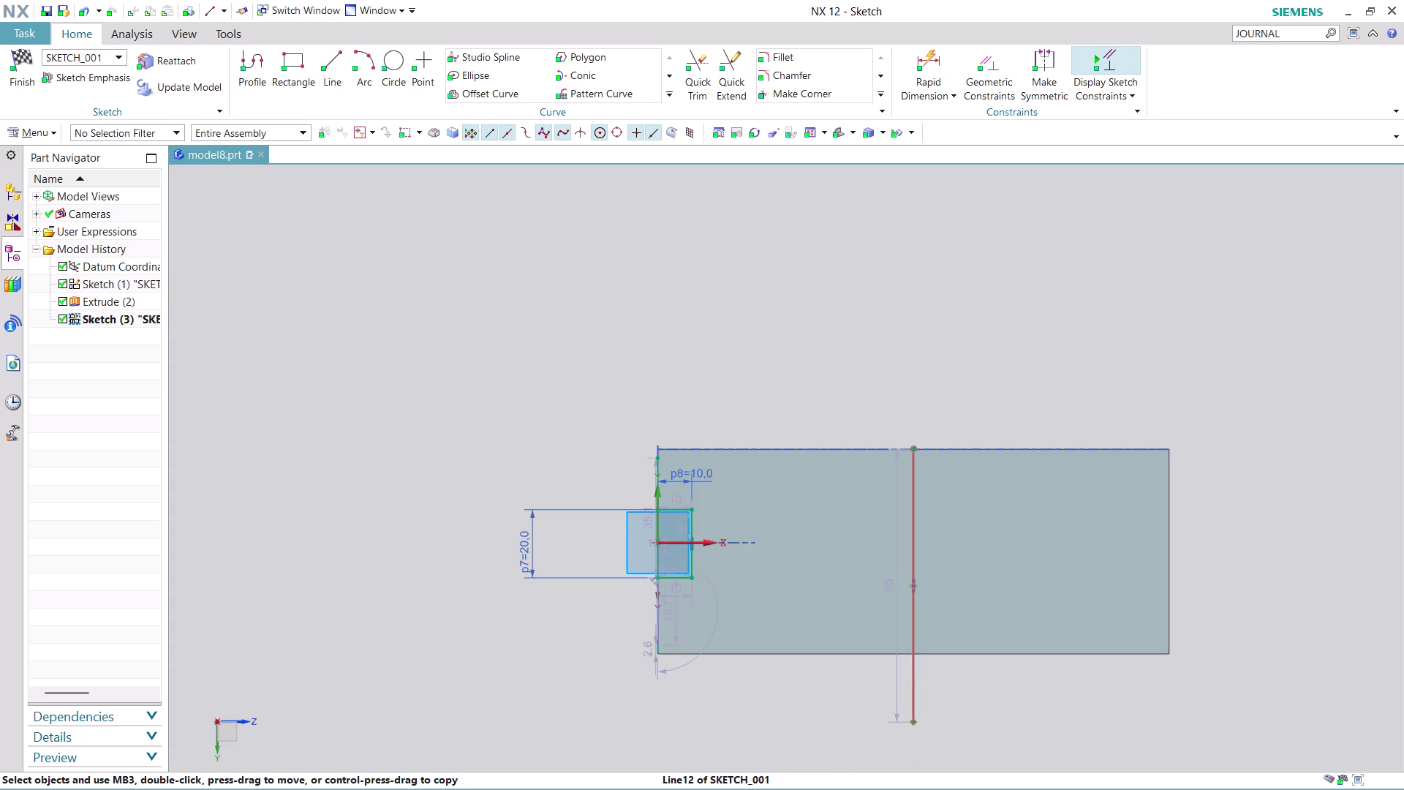
right_click(911, 637)
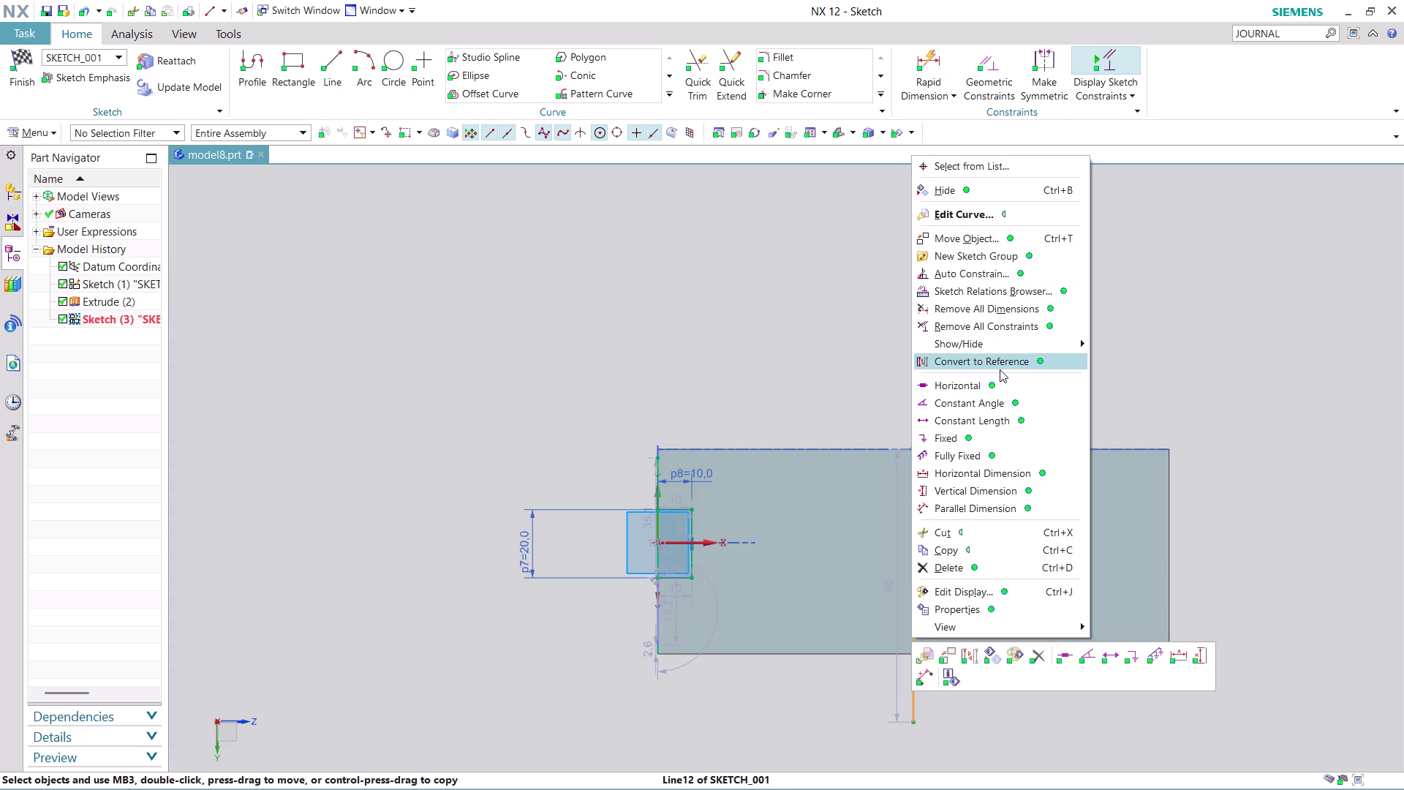
click(1000, 370)
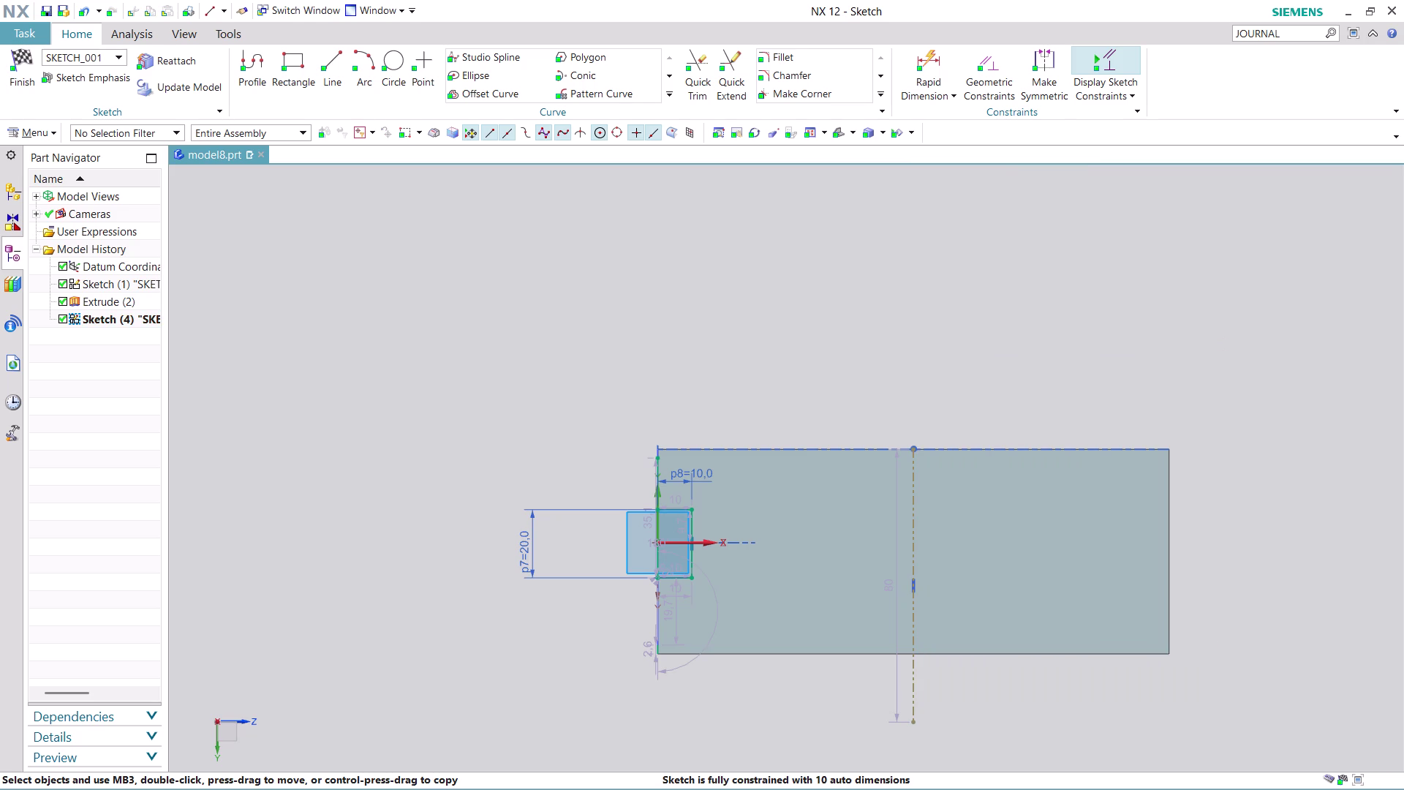
scroll(up, 3)
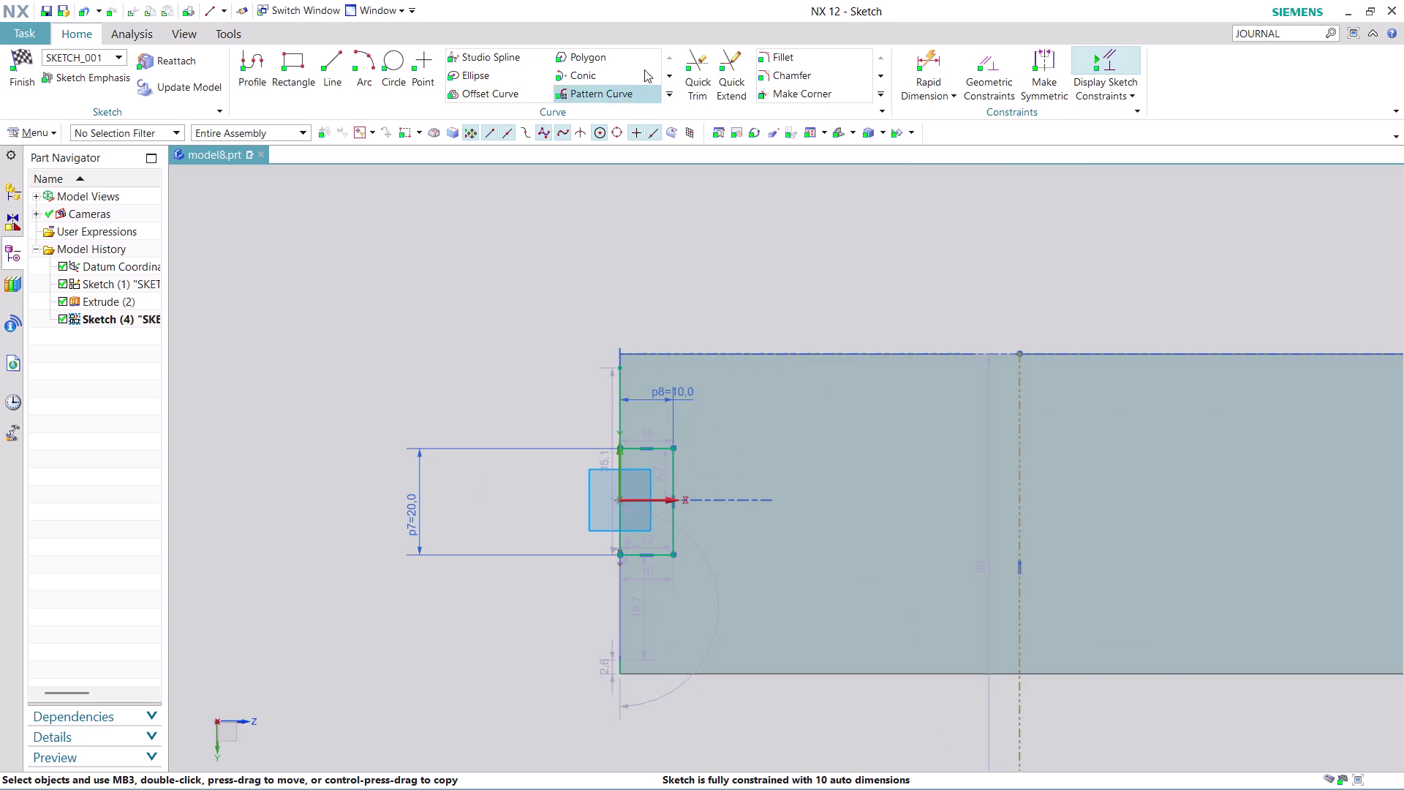
click(671, 93)
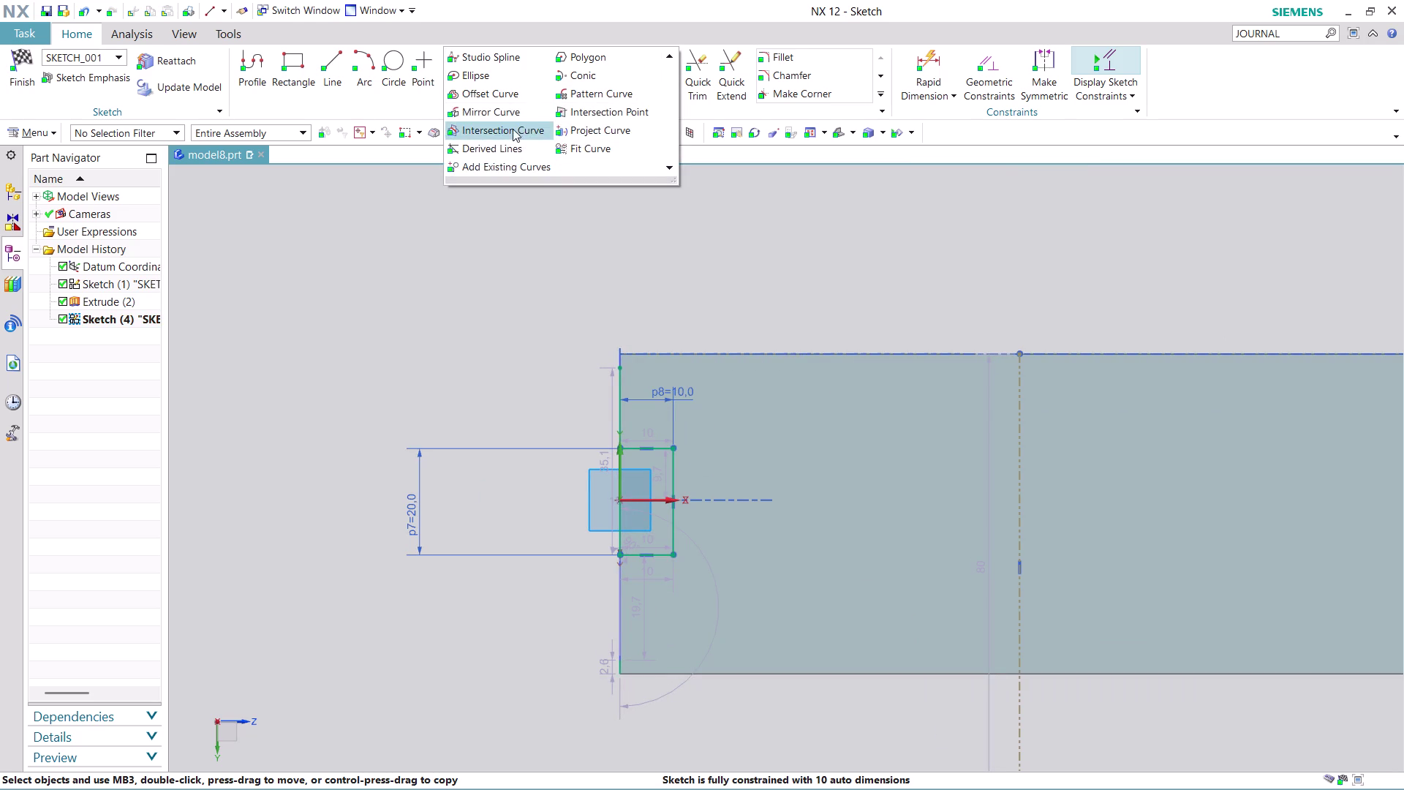
Mirror the four notch lines about the vertical centerline to the slab's opposite side.
click(512, 113)
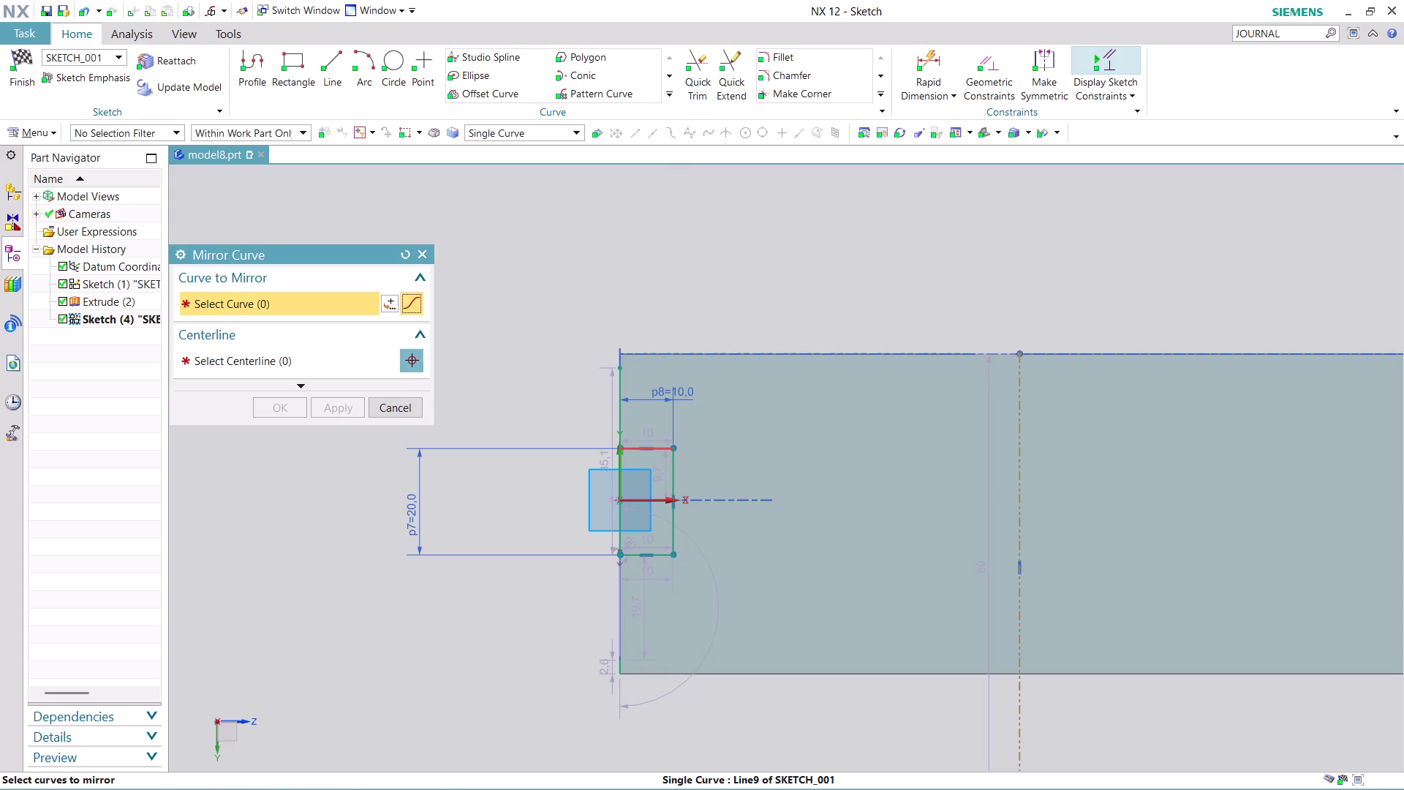
click(661, 451)
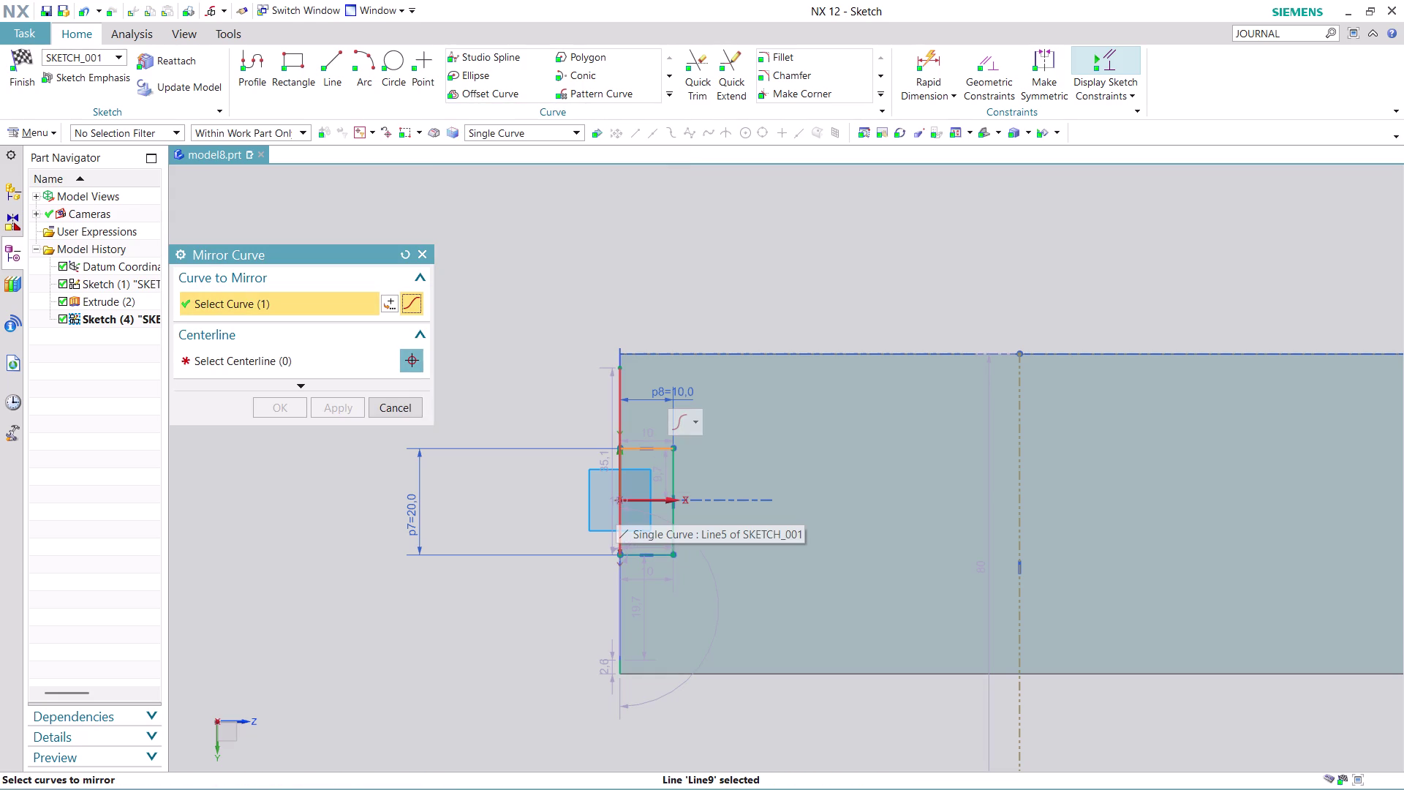
click(618, 542)
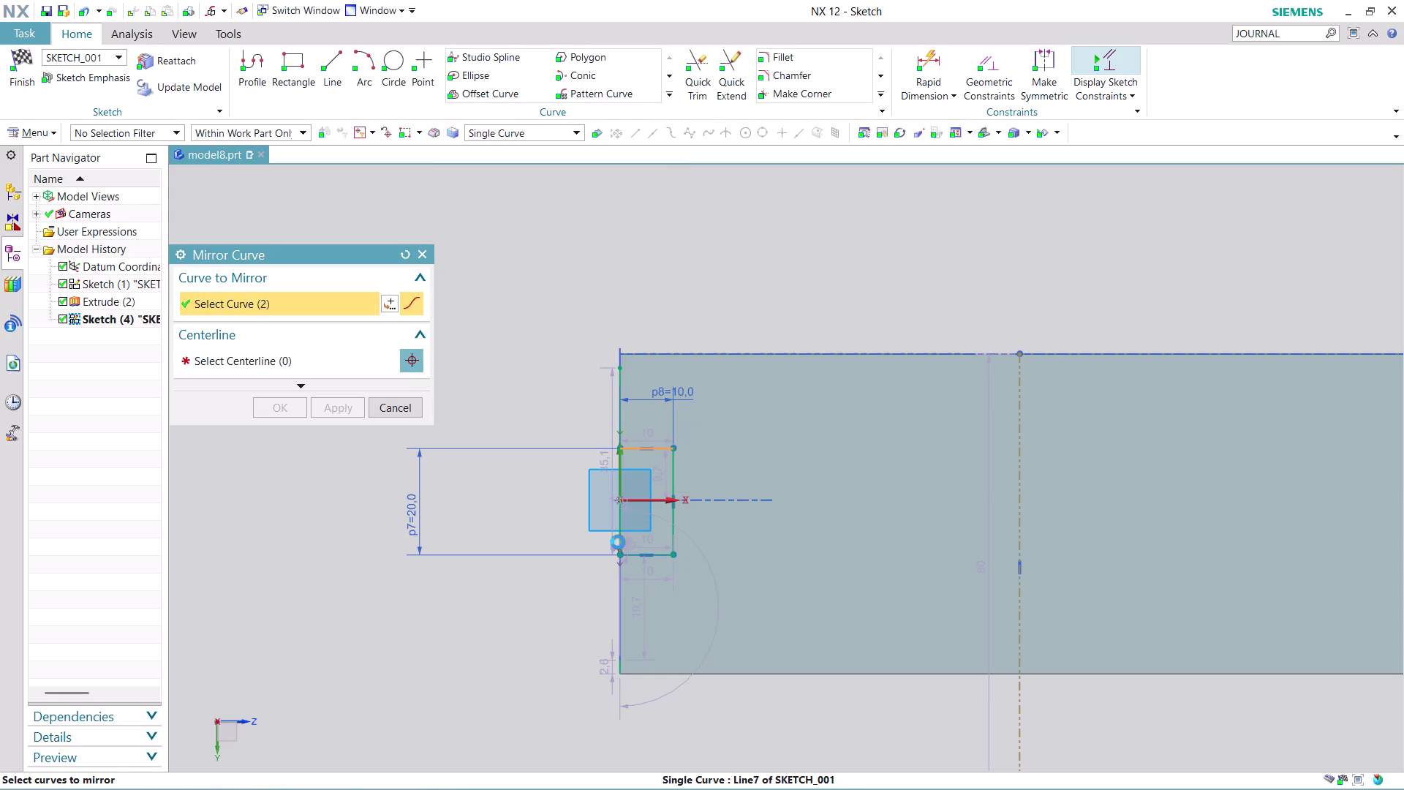
click(649, 557)
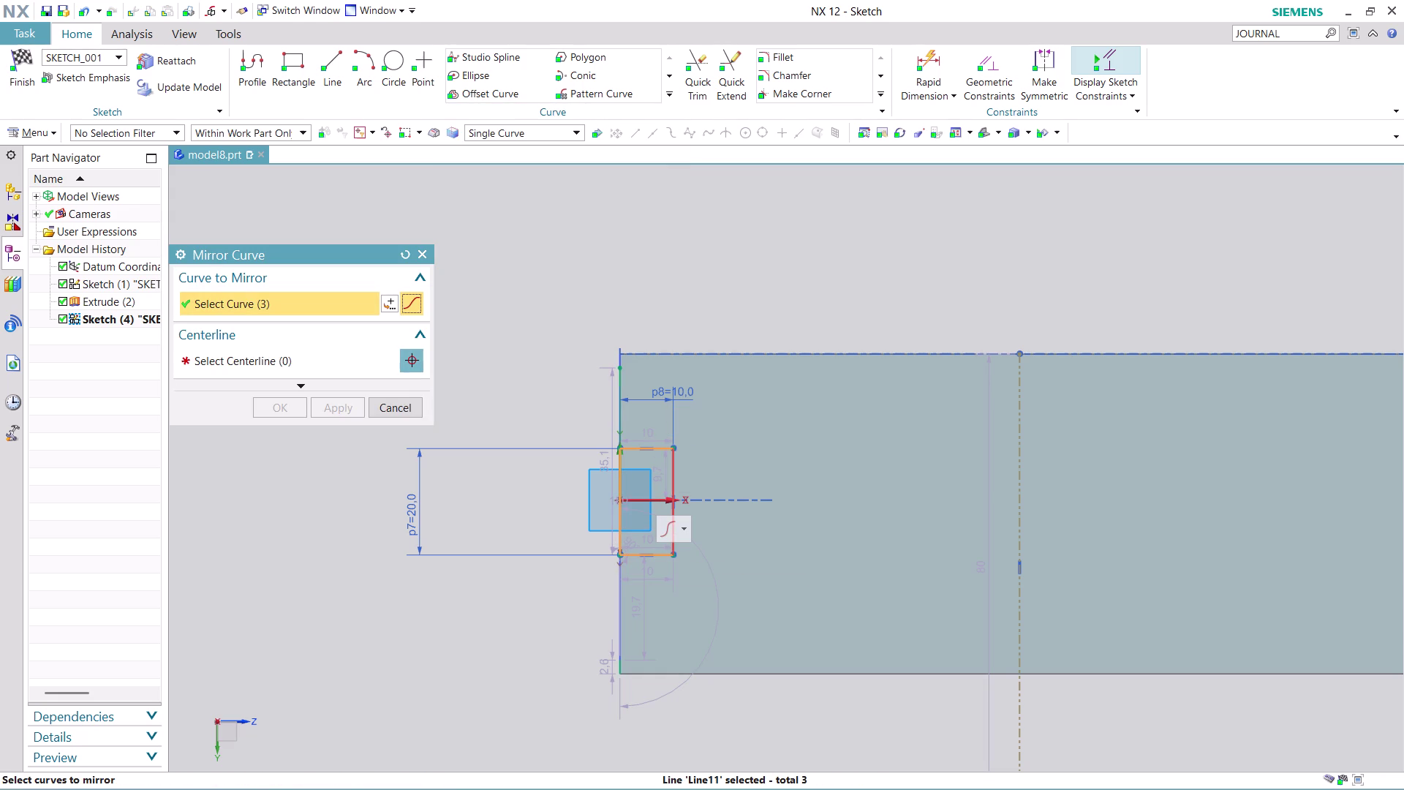
click(679, 479)
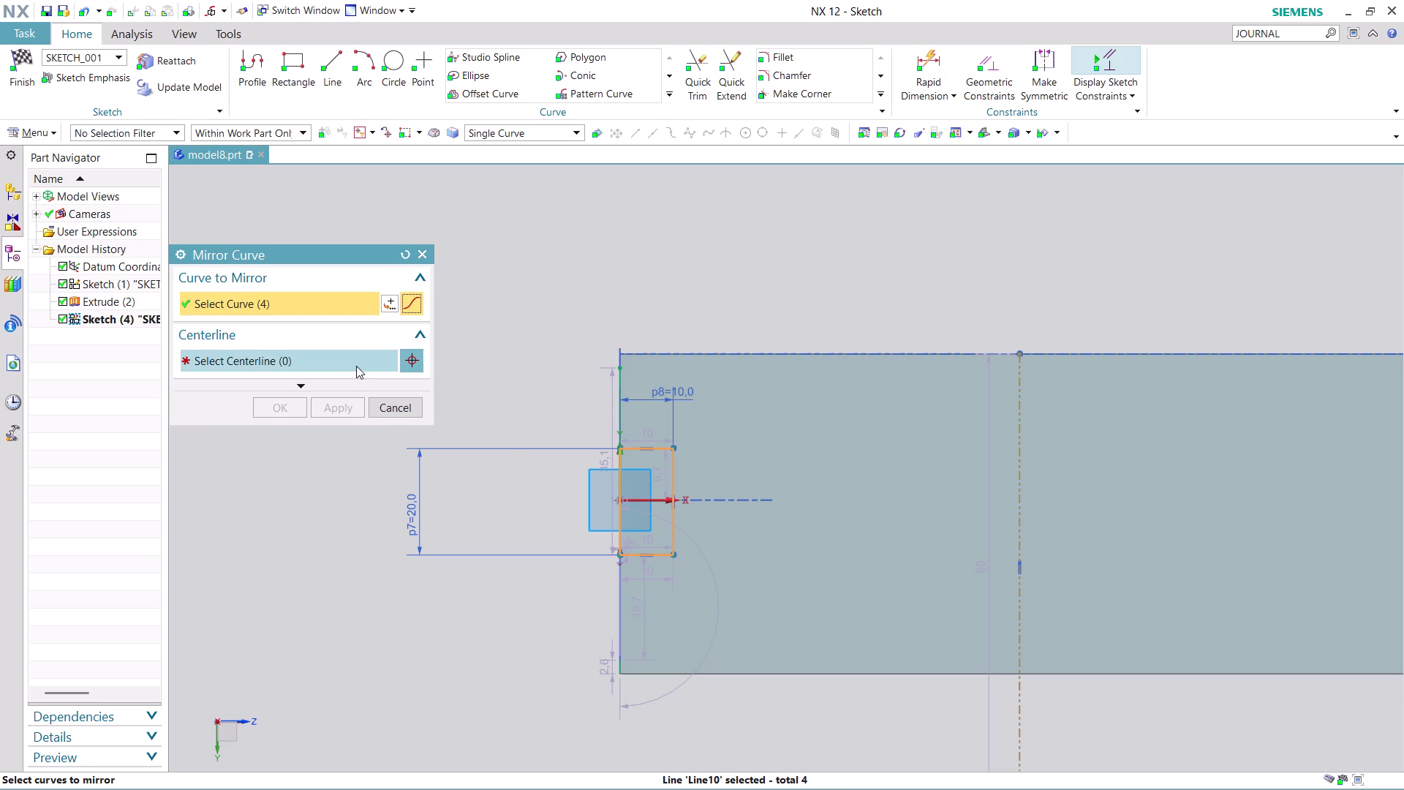
click(356, 366)
click(1021, 462)
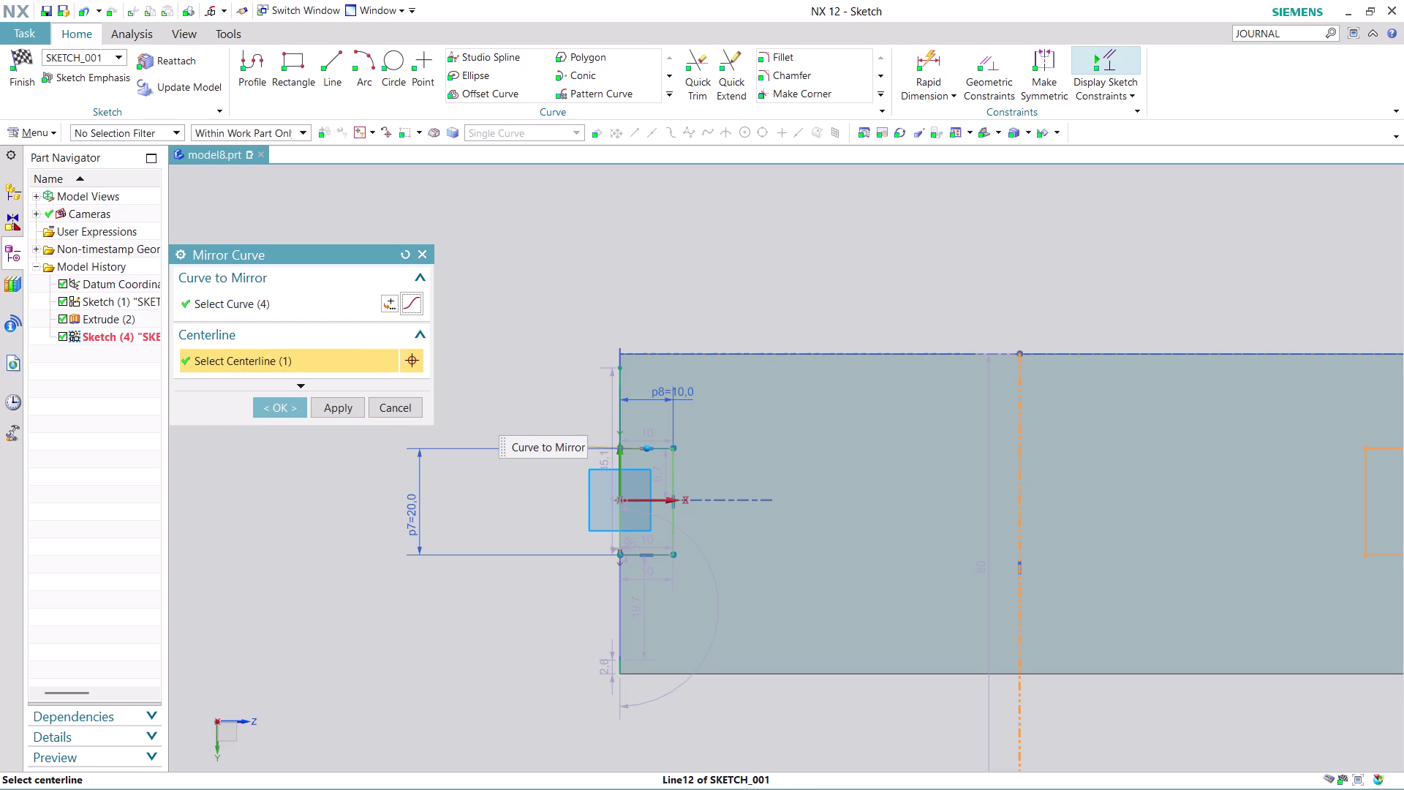
click(279, 405)
Frame both notches in view and begin a Make Symmetric constraint.
scroll(down, 3)
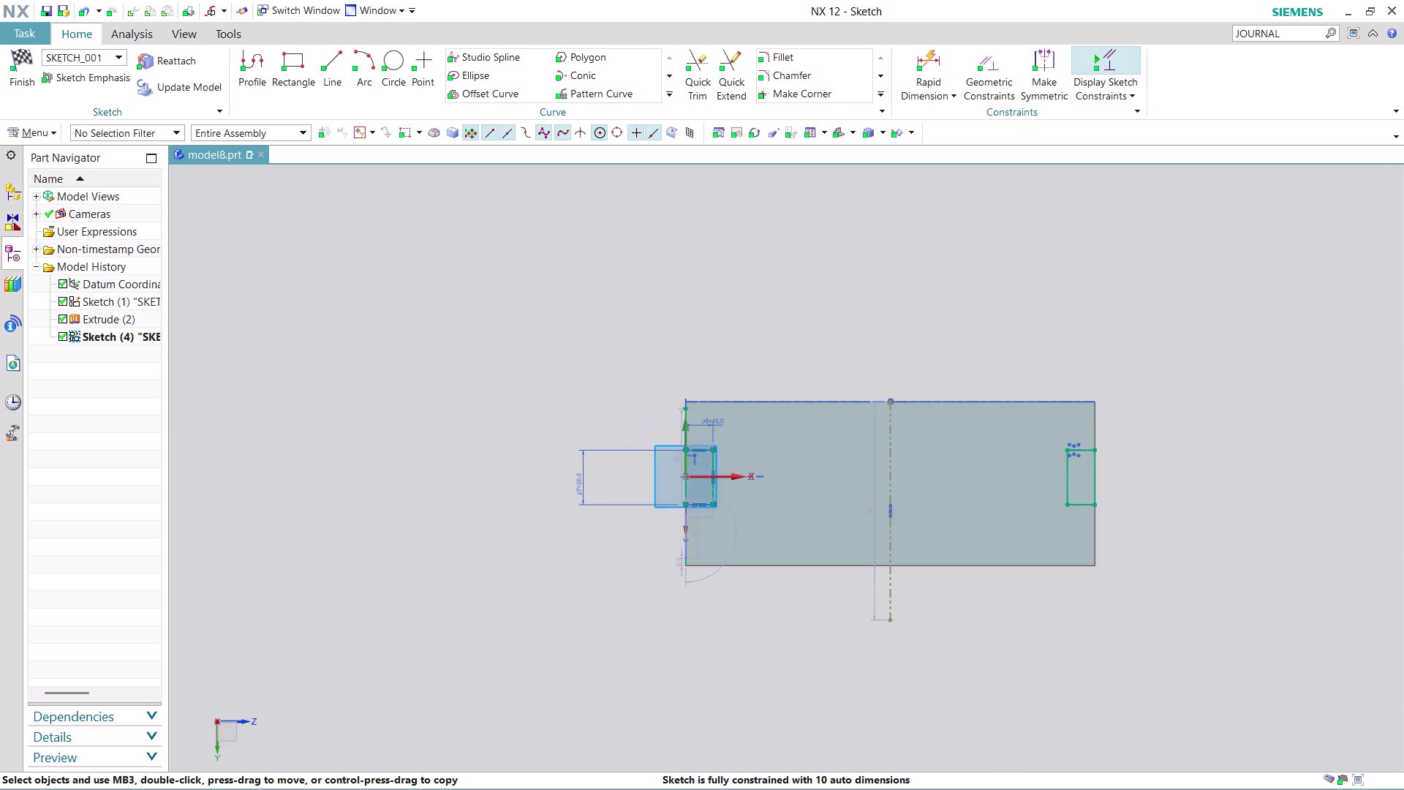
scroll(up, 3)
scroll(up, 3)
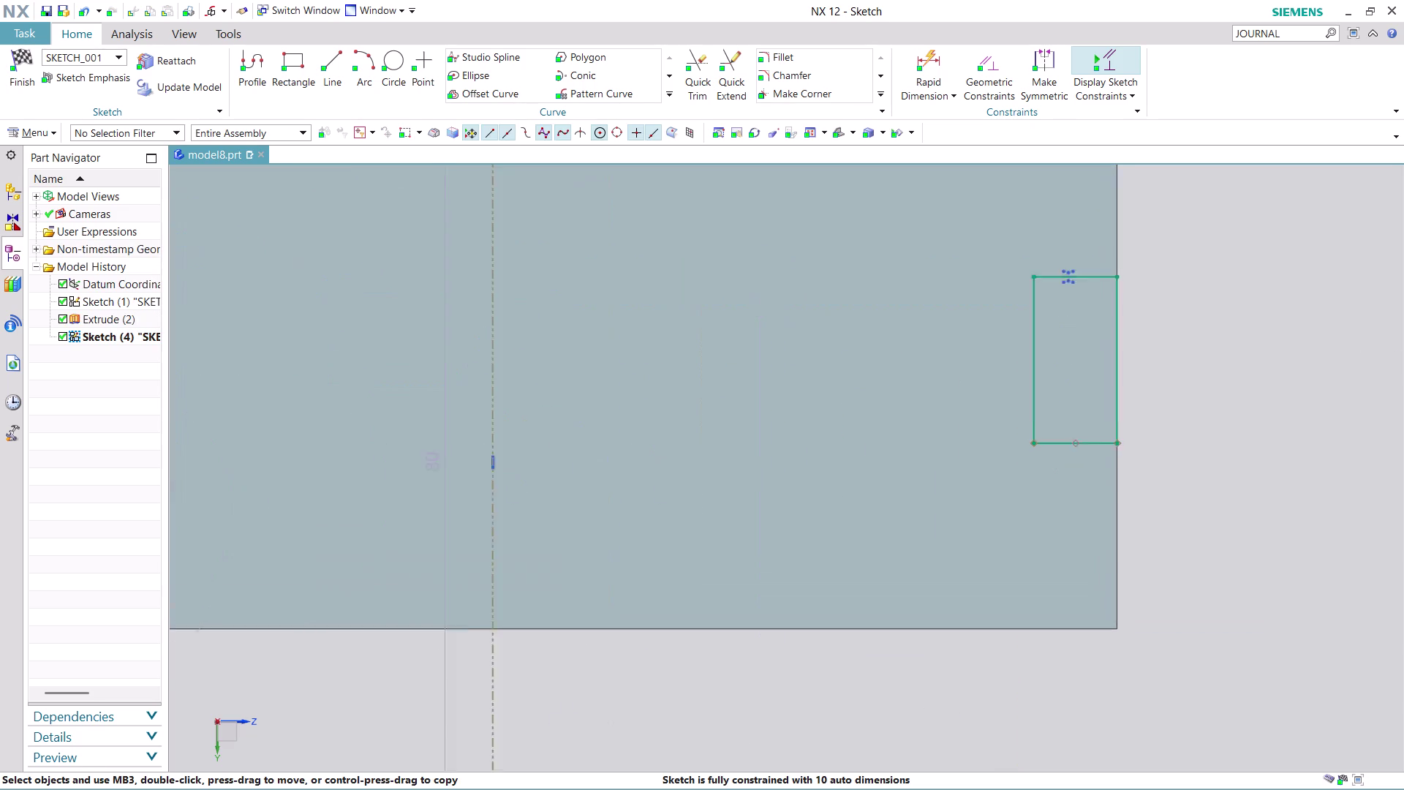
scroll(up, 3)
scroll(down, 3)
scroll(up, 3)
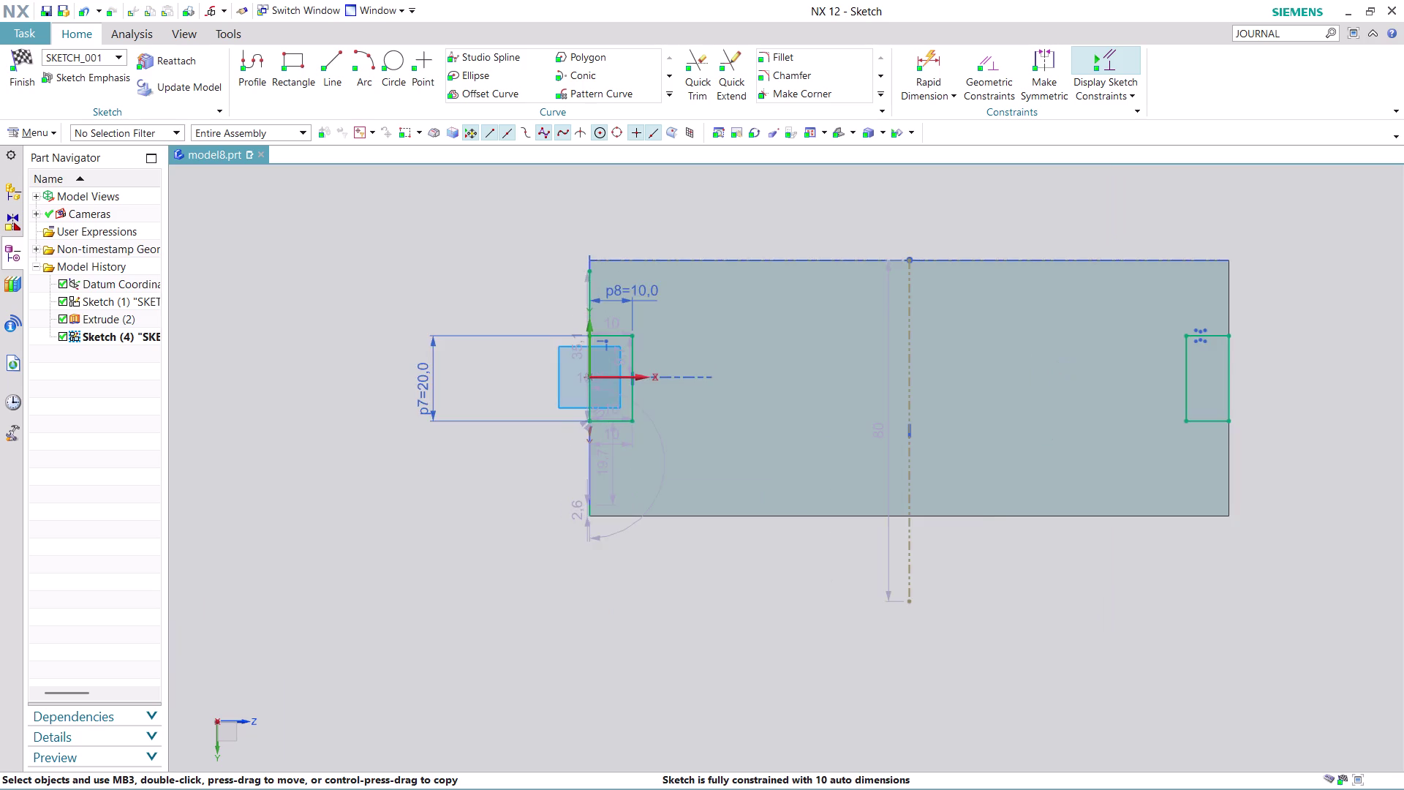
scroll(down, 3)
scroll(up, 3)
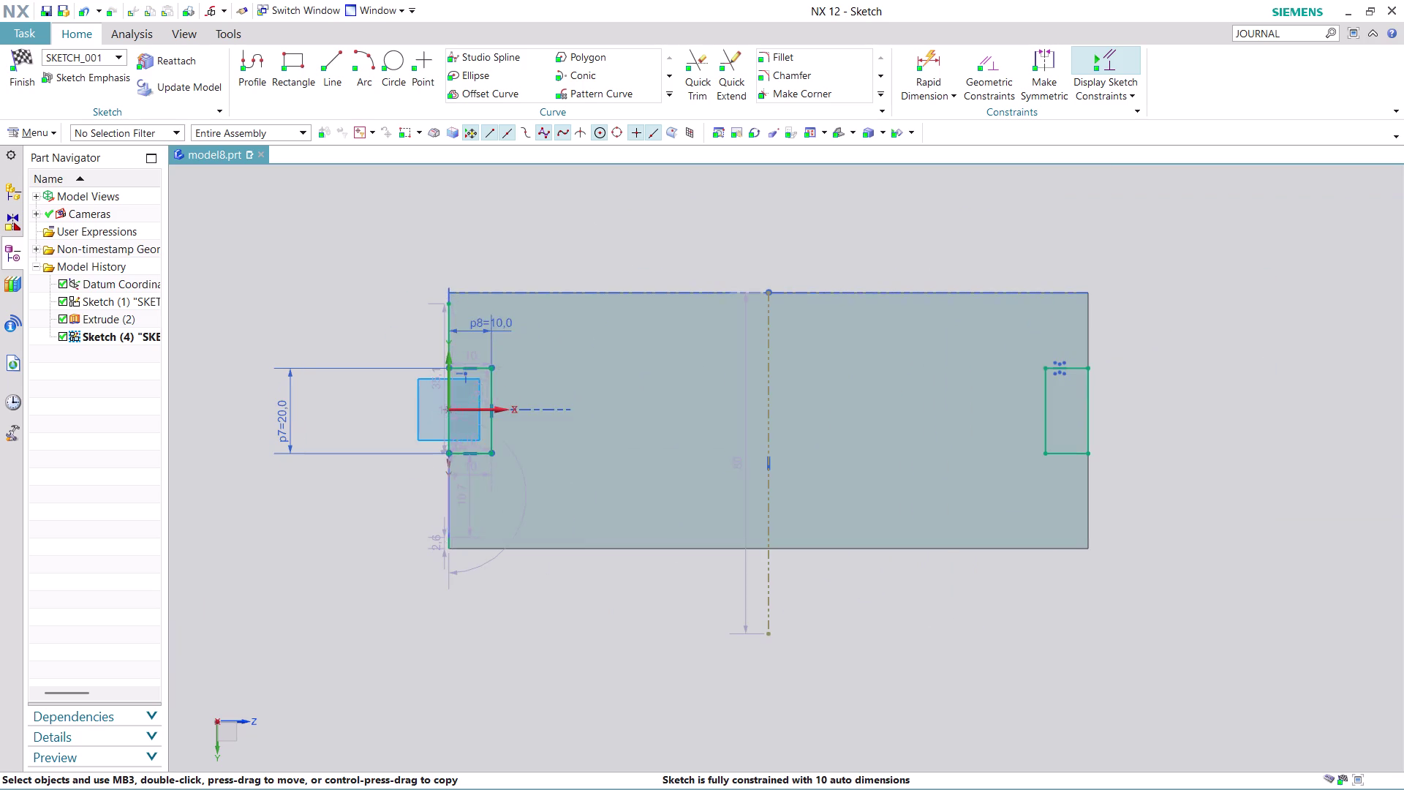
click(1032, 60)
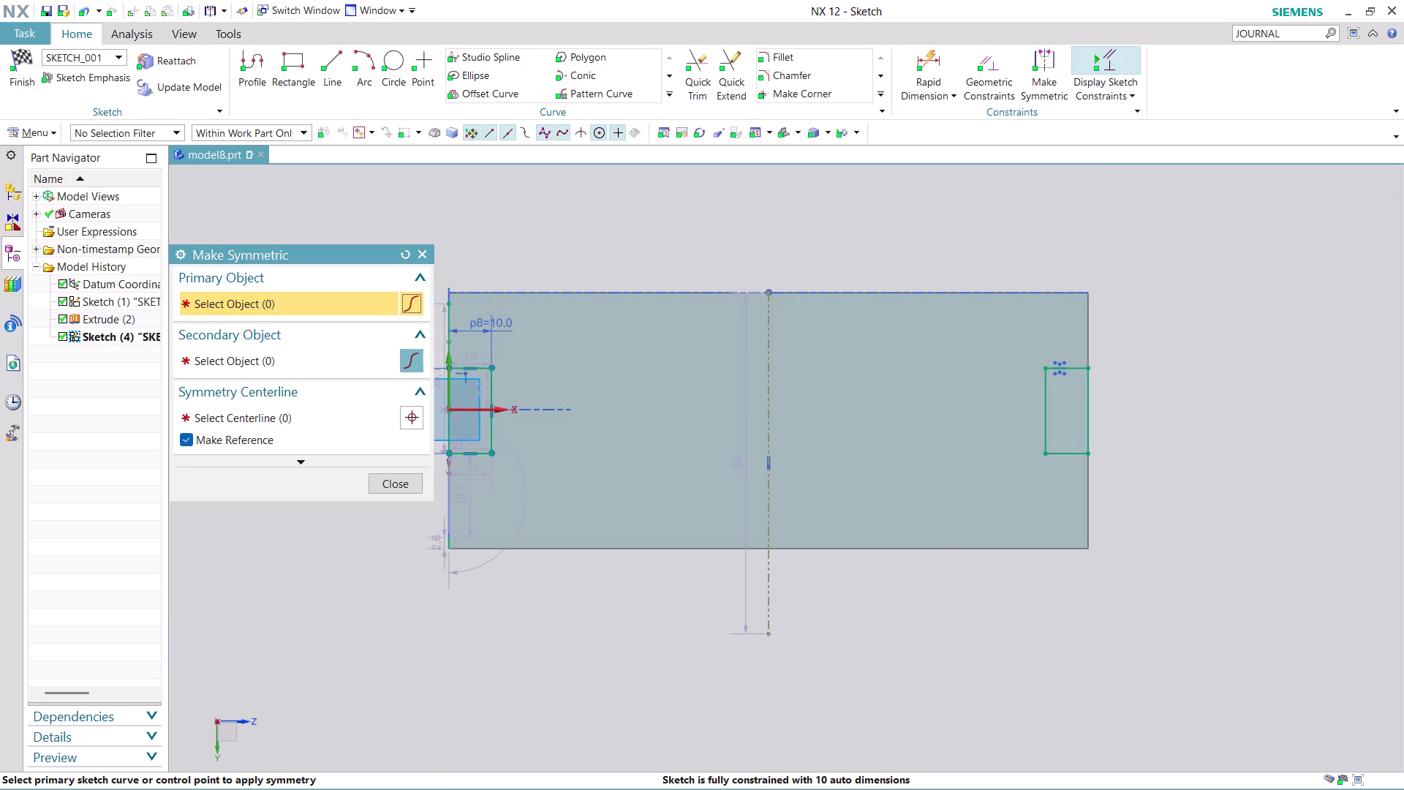
Make the notch's top and bottom edges symmetric about the horizontal sketch axis.
click(482, 372)
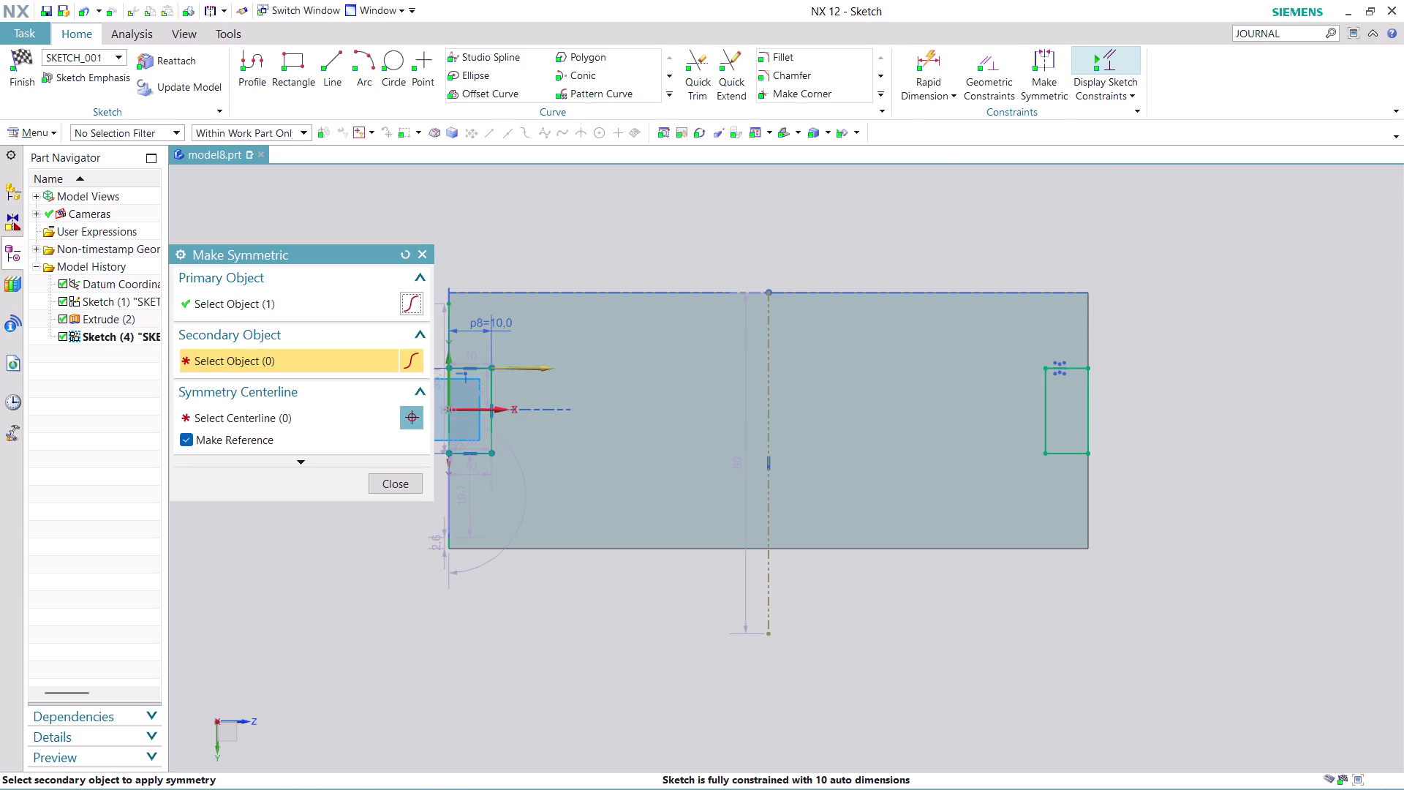
click(482, 452)
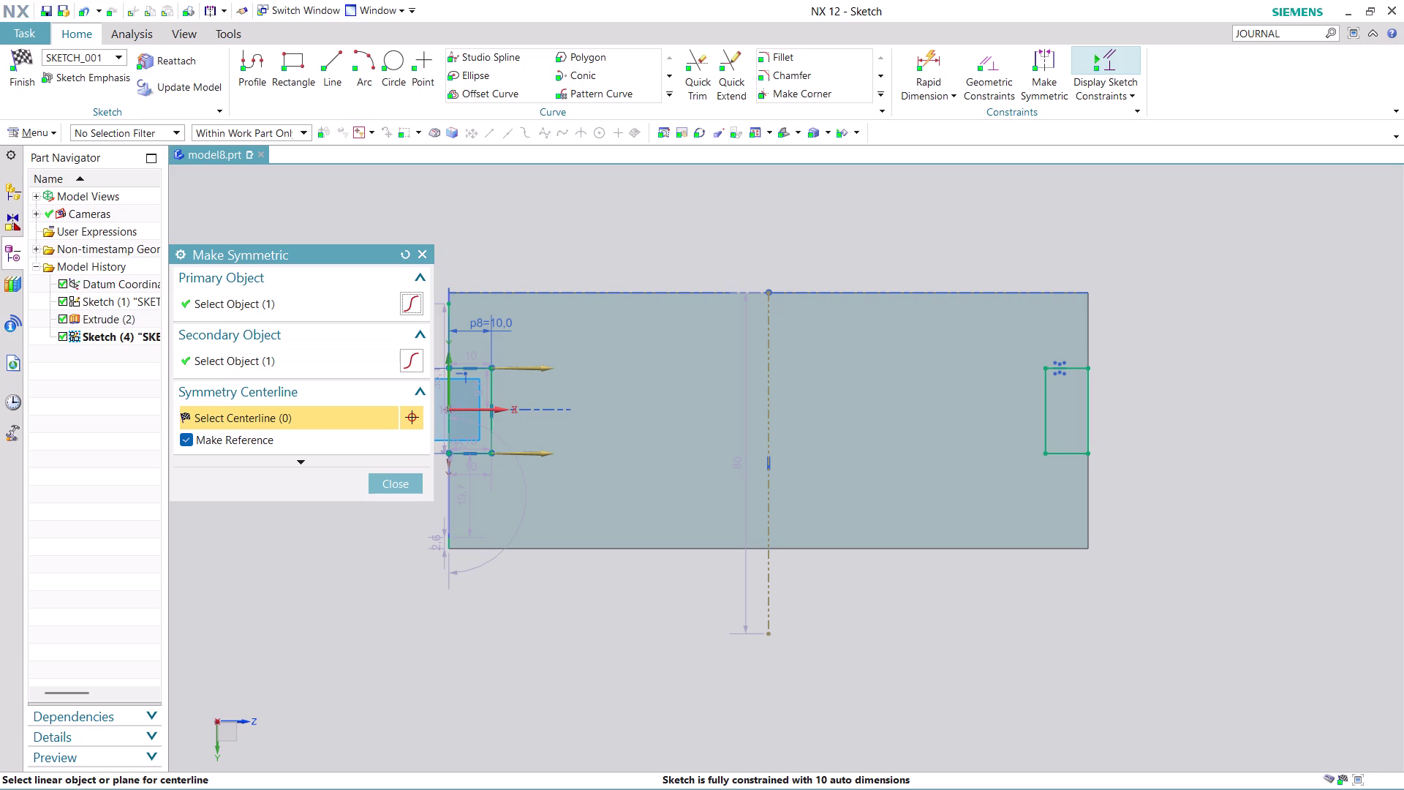
click(466, 412)
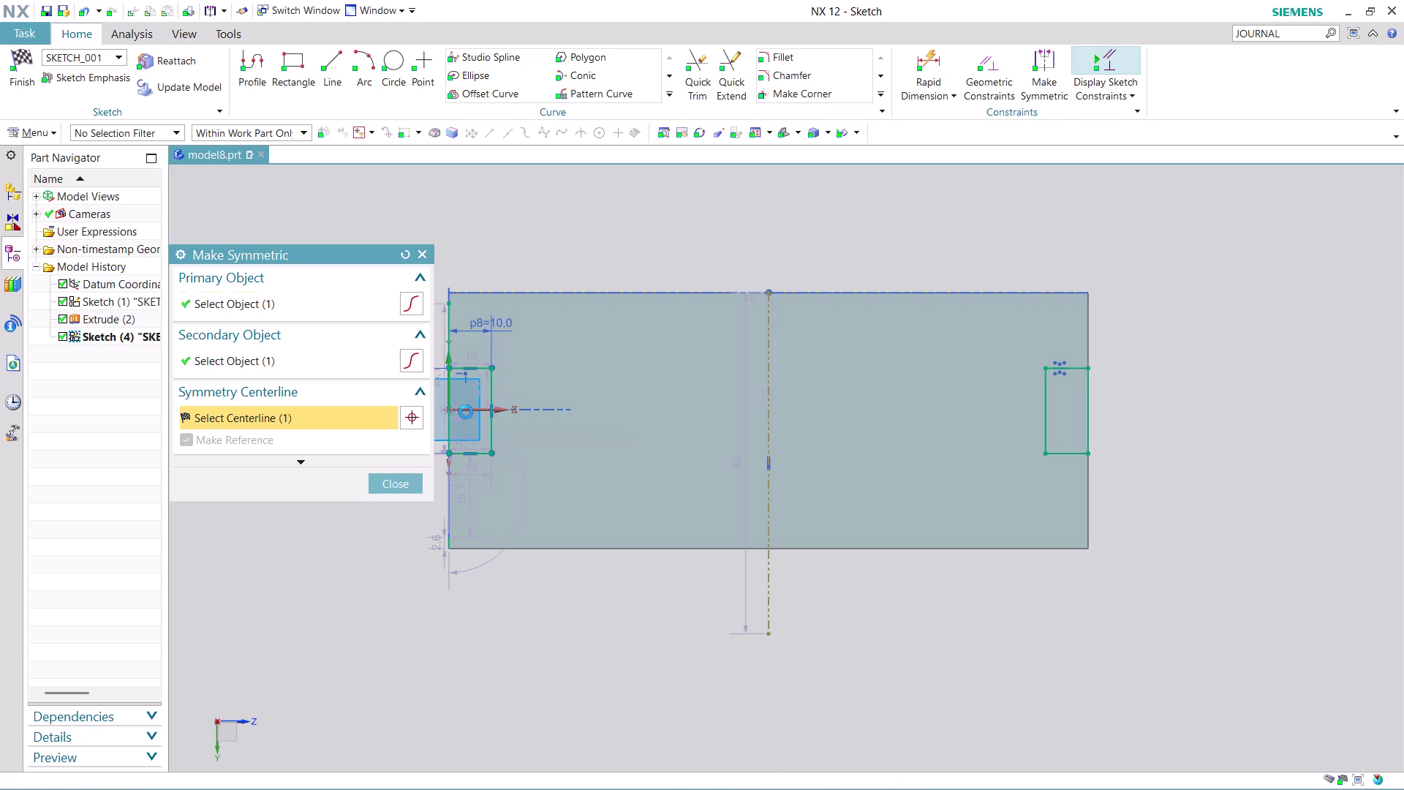
click(393, 476)
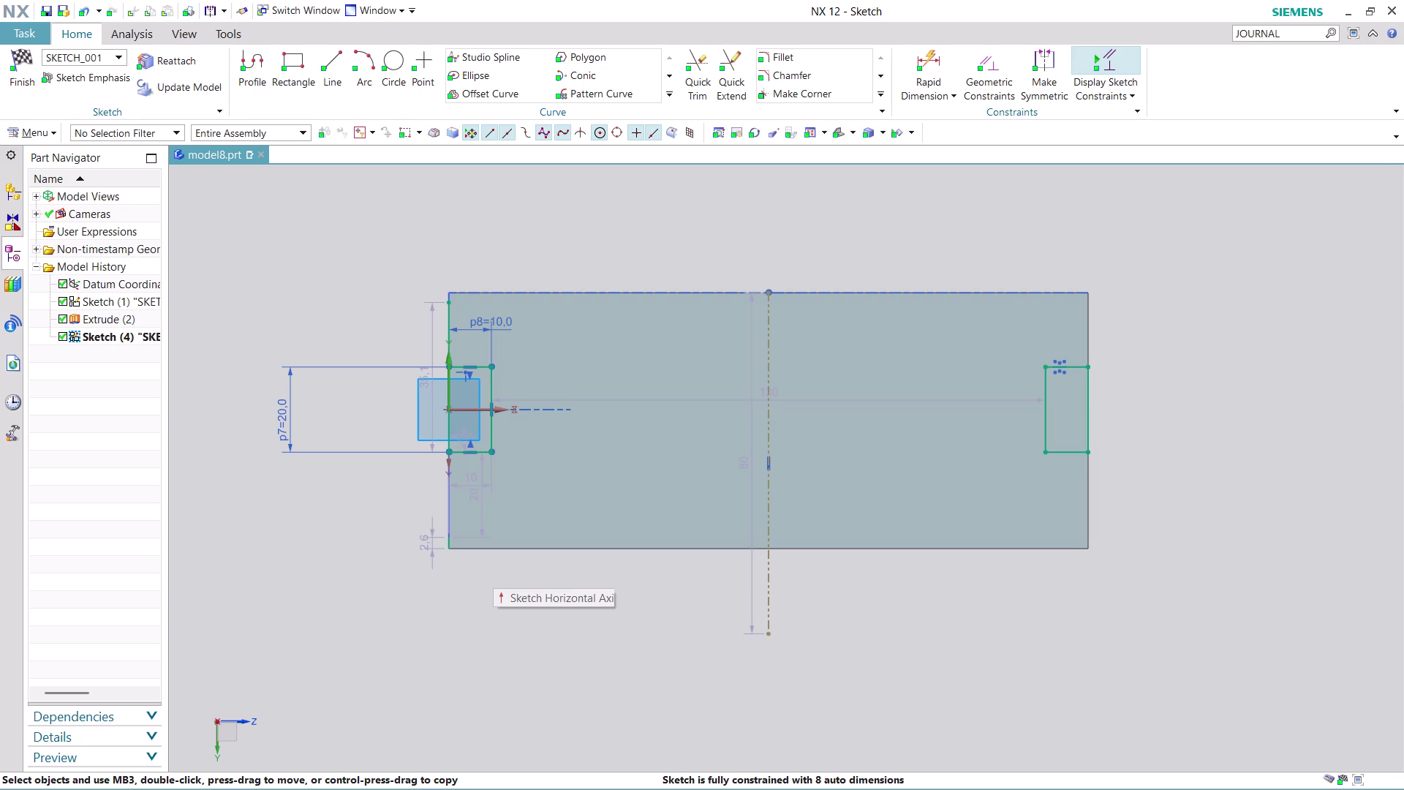
Finish the sketch and orbit the view to see the slab.
click(15, 89)
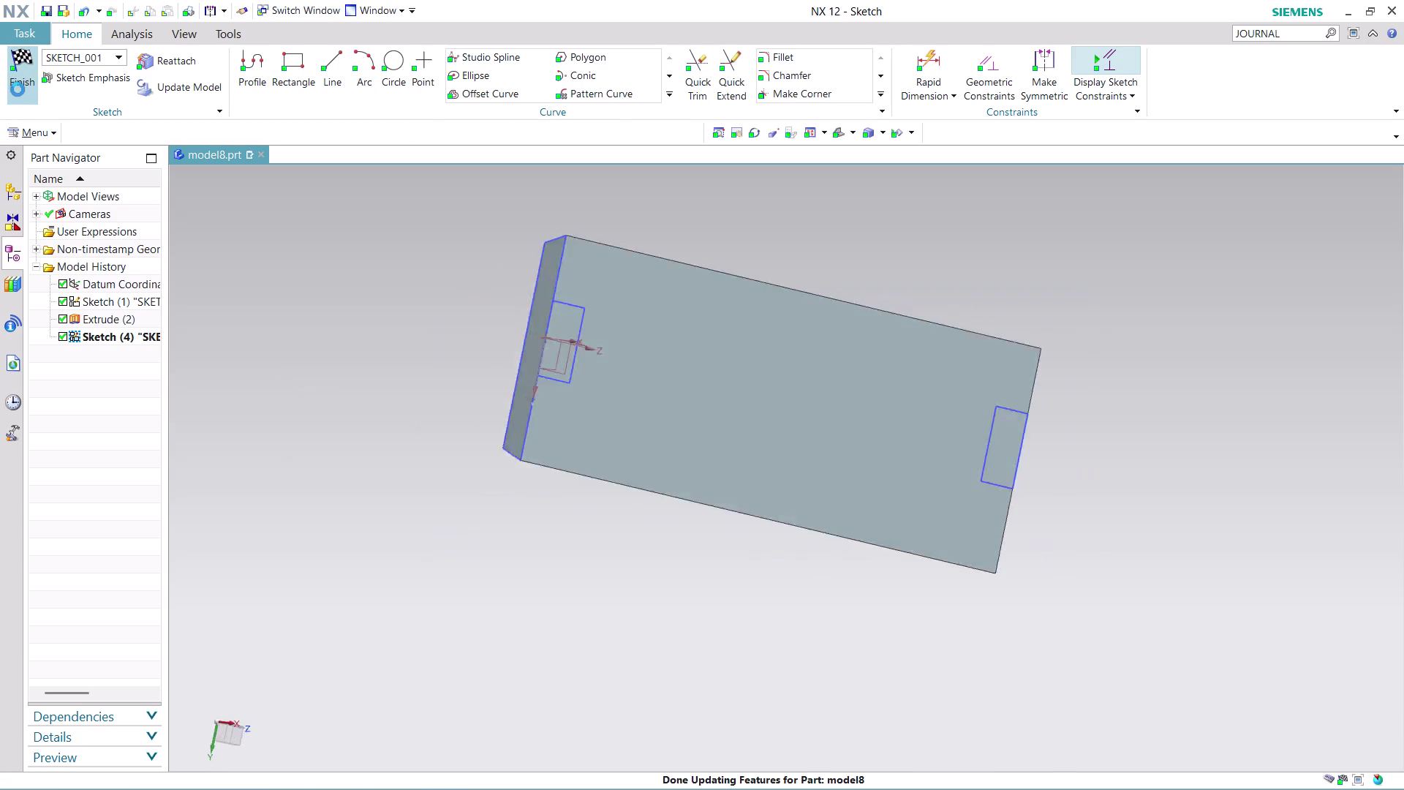
middle_drag(1057, 428, 904, 381)
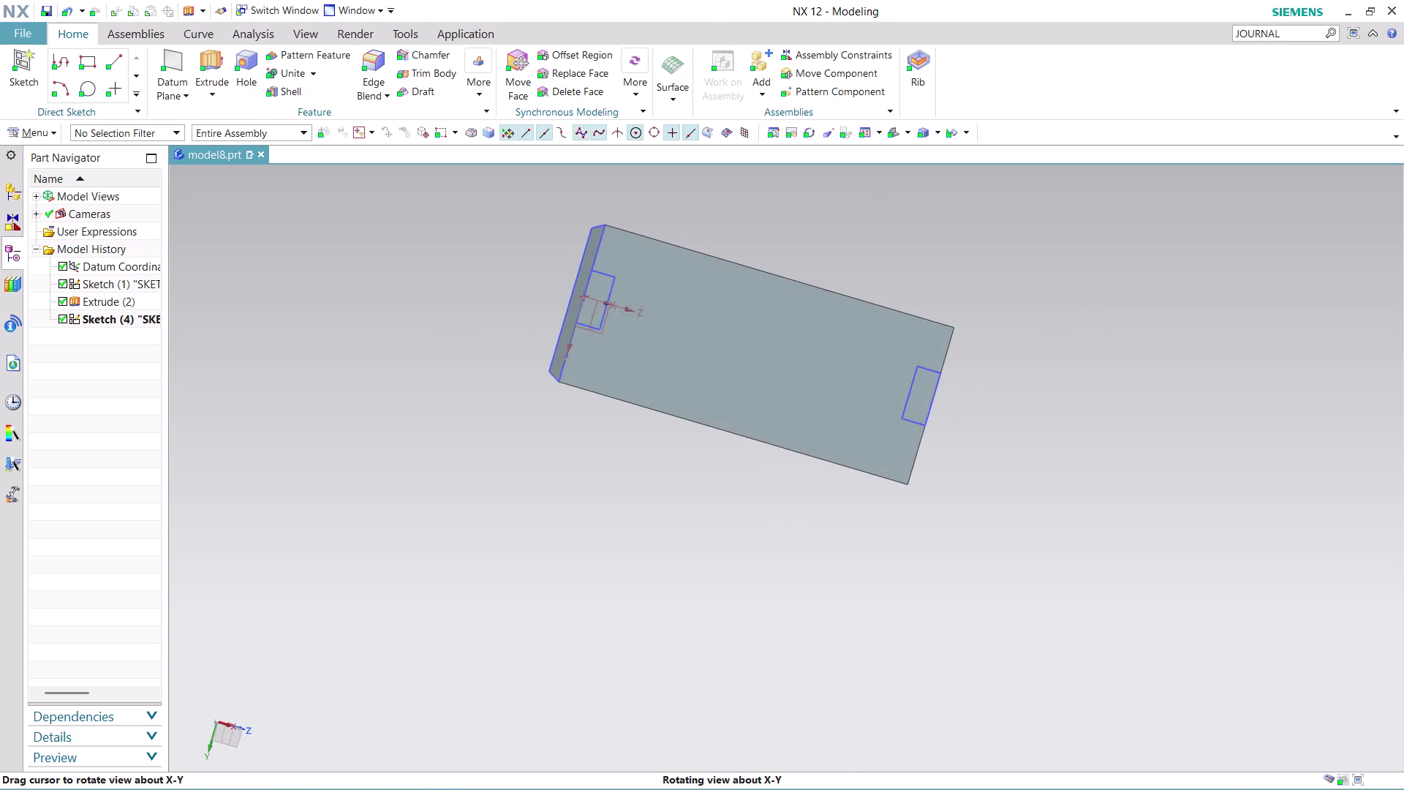
middle_drag(904, 381, 890, 378)
scroll(up, 3)
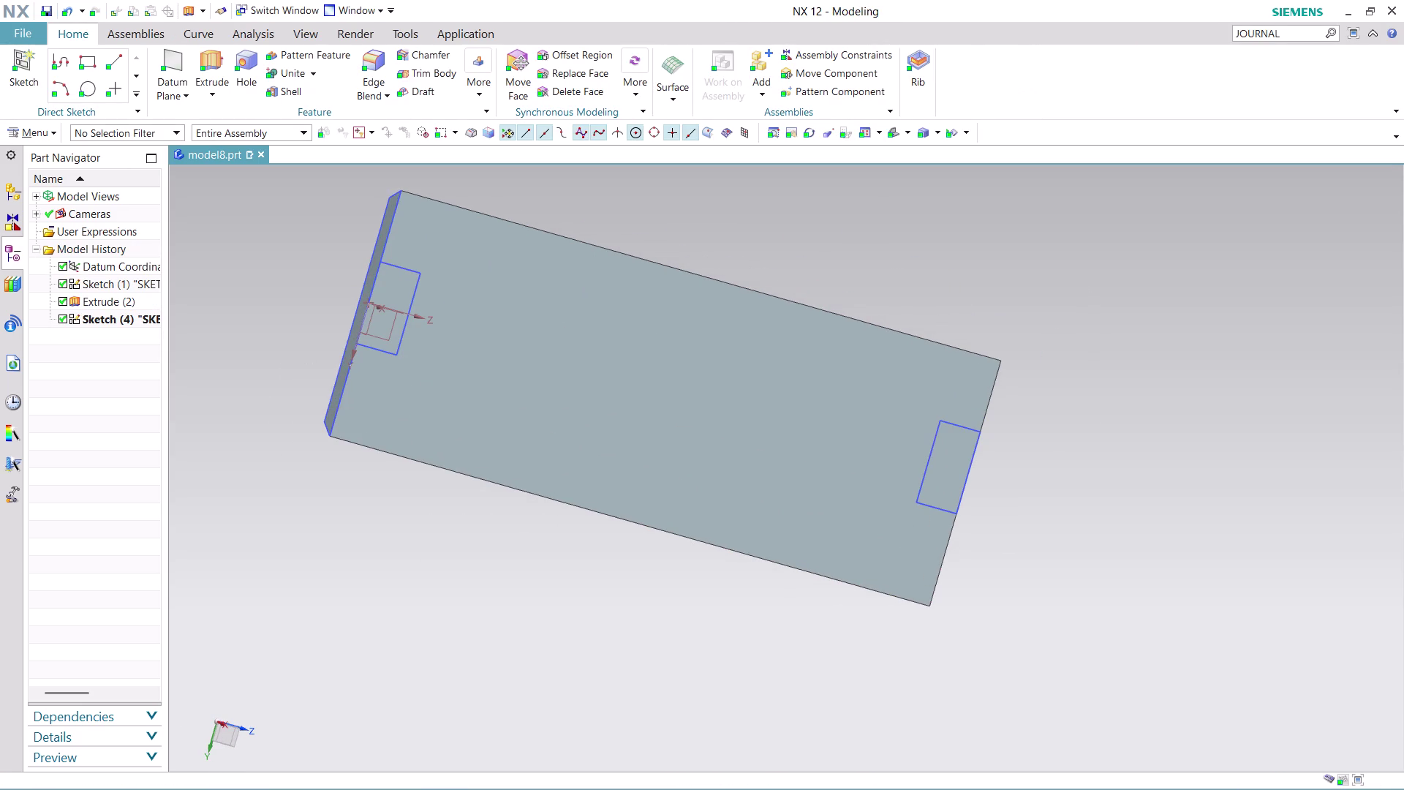
click(214, 53)
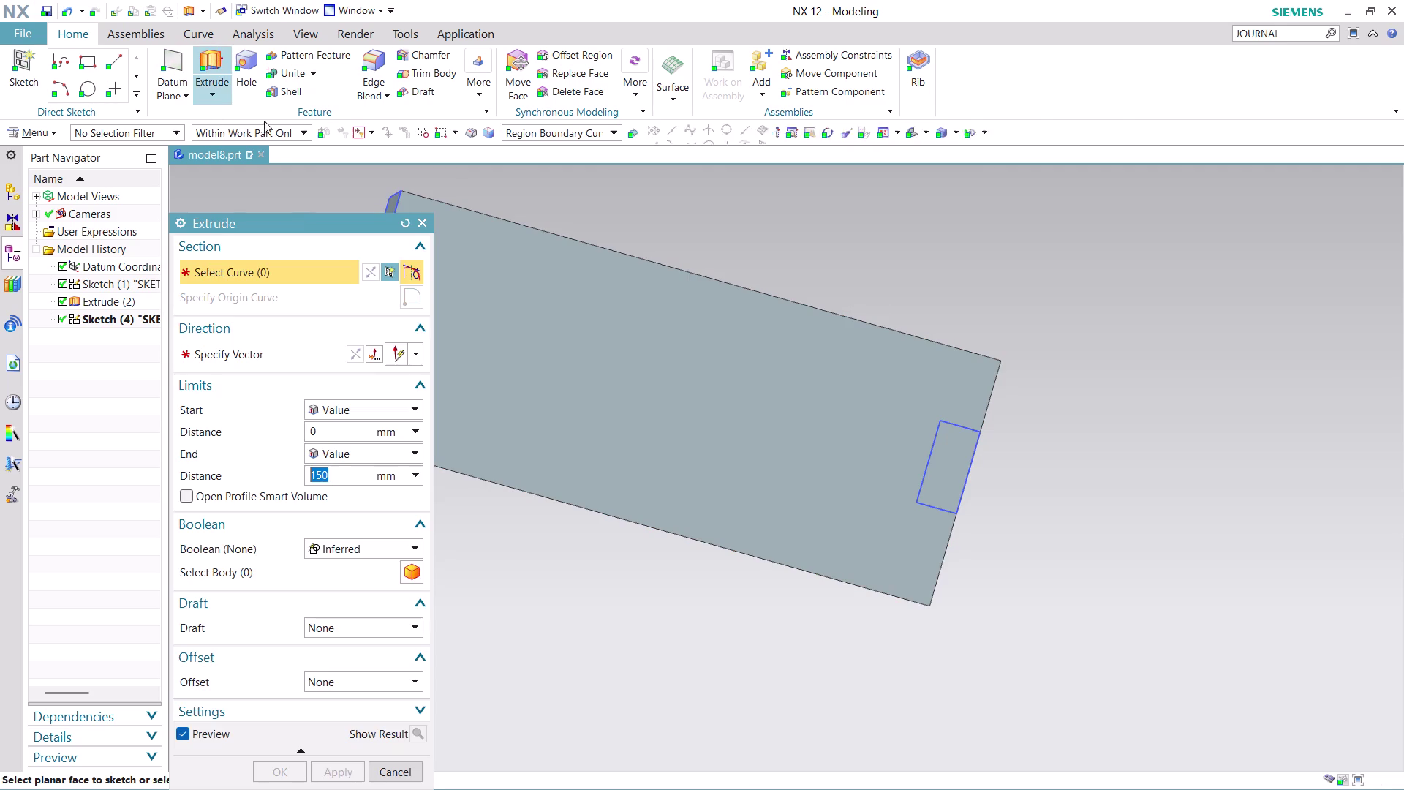
Extrude the left notch rectangle Until Next, with direction reversed into the slab.
scroll(down, 3)
scroll(up, 3)
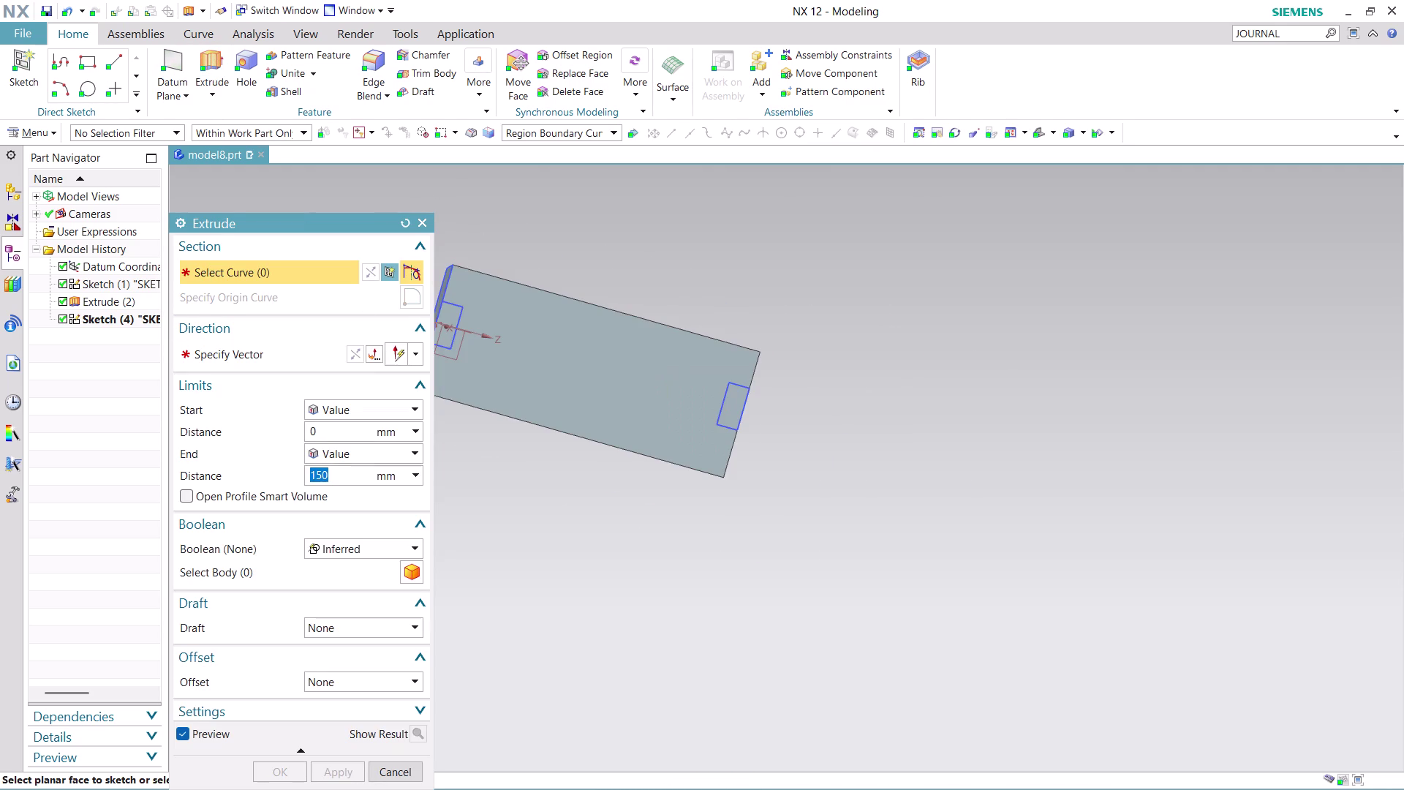
middle_drag(572, 254, 617, 268)
scroll(up, 3)
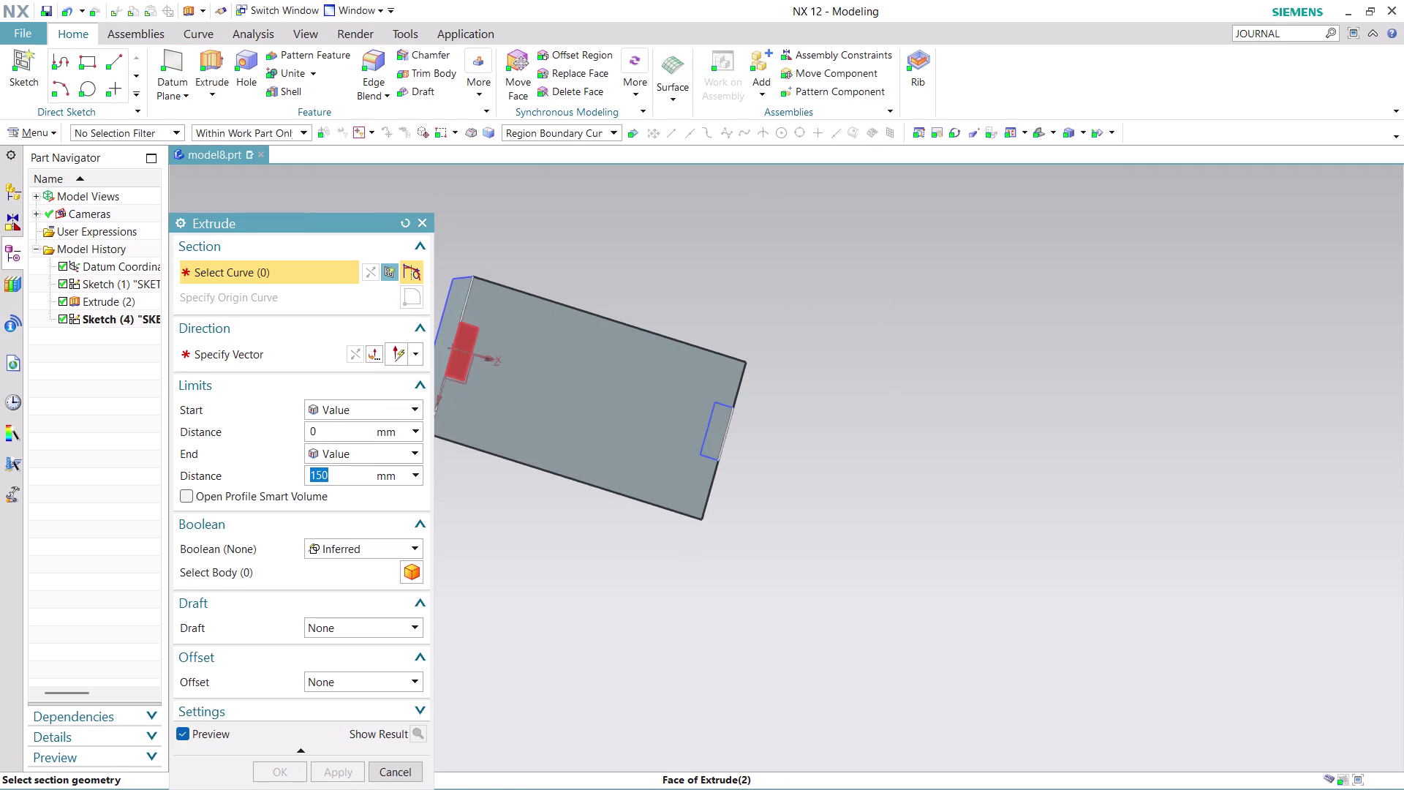
click(459, 346)
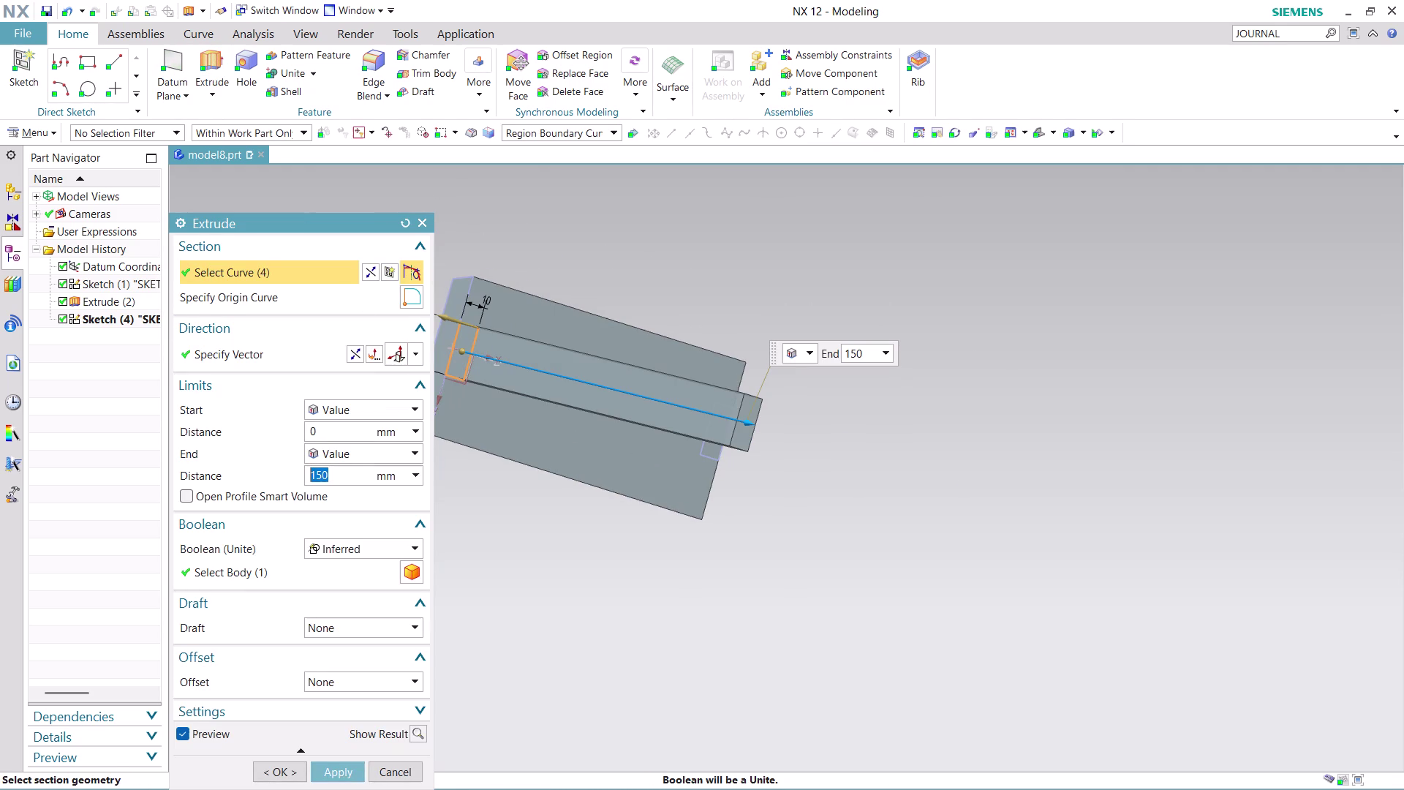
click(414, 452)
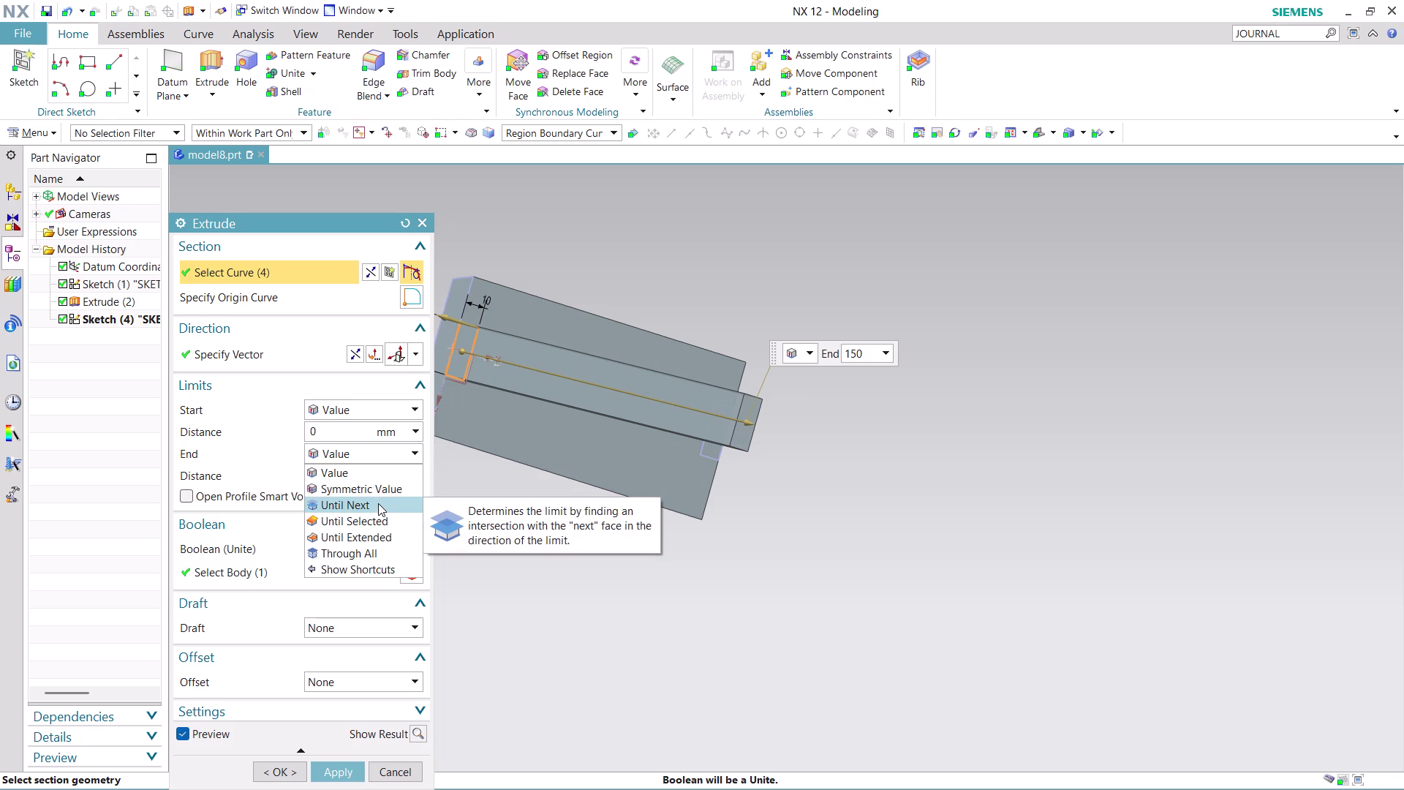
click(378, 504)
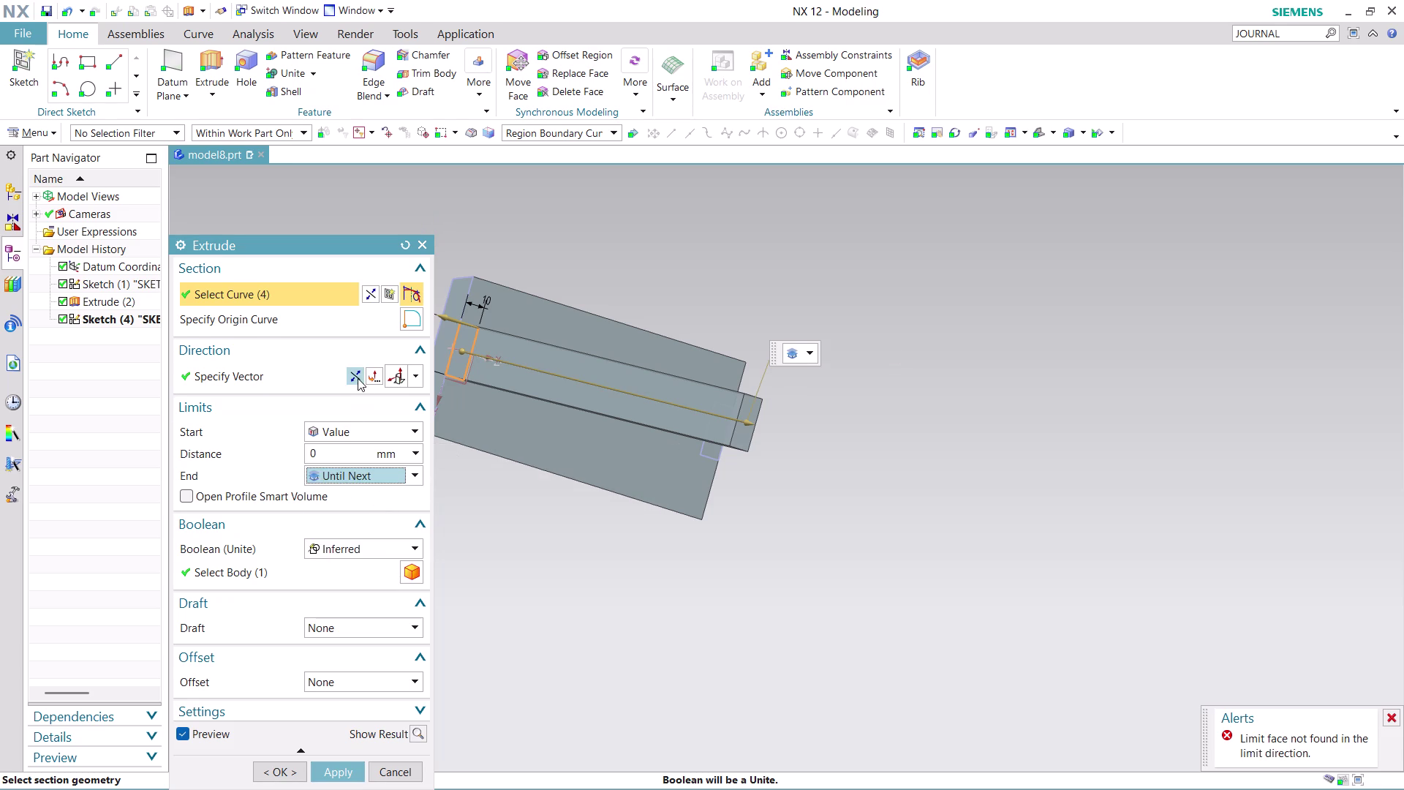
click(357, 375)
Use no draft and Subtract, add the right notch rectangle, and apply the cut.
scroll(down, 3)
scroll(up, 3)
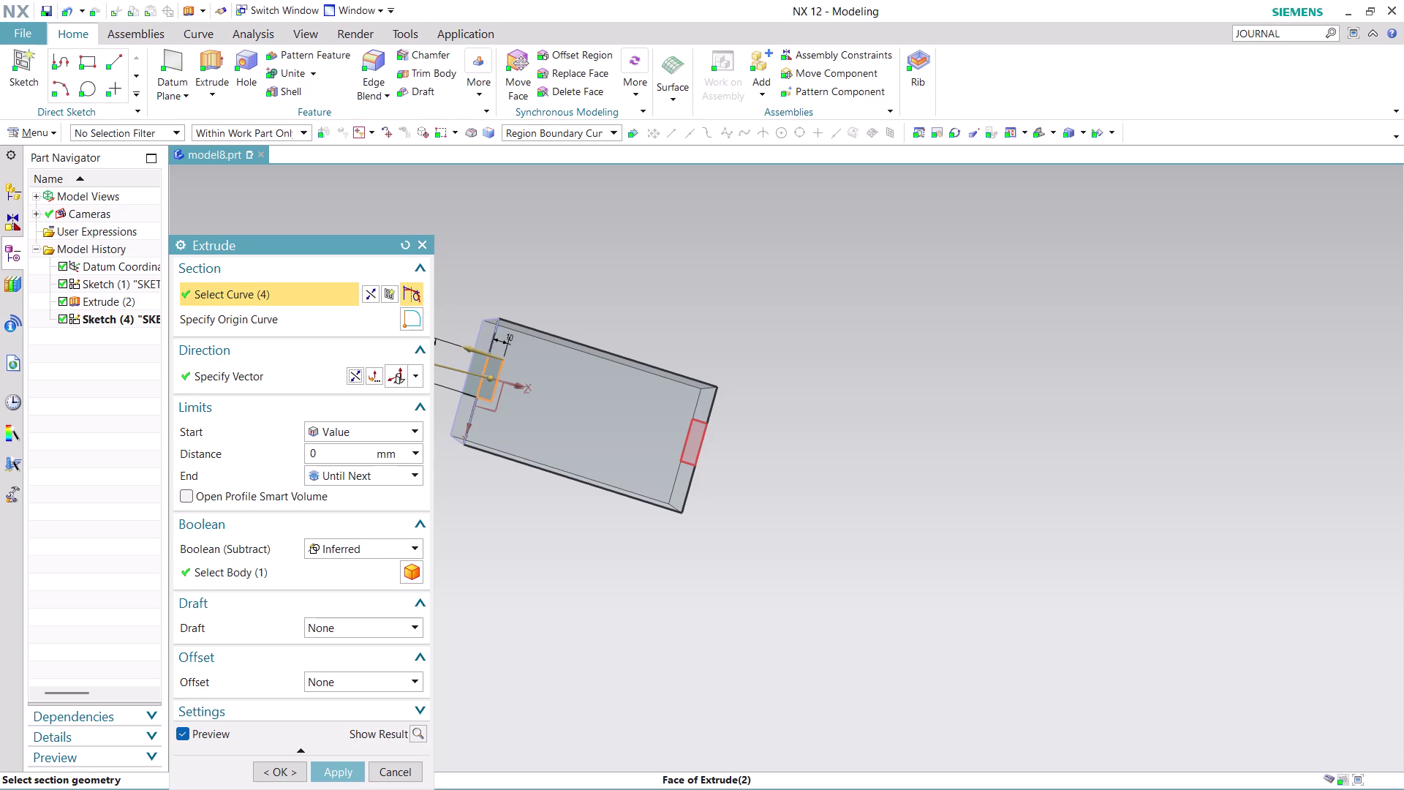
click(406, 630)
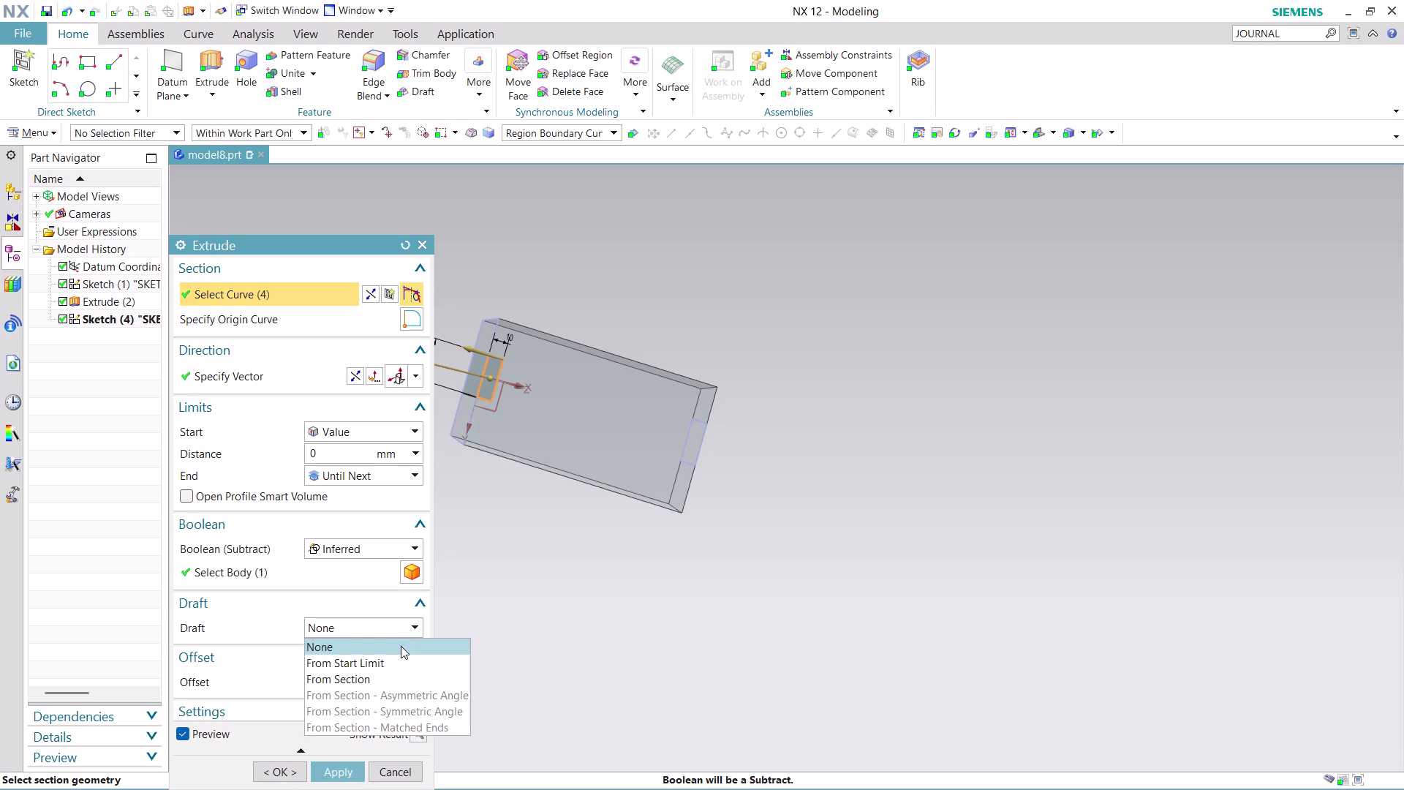
click(404, 538)
click(404, 543)
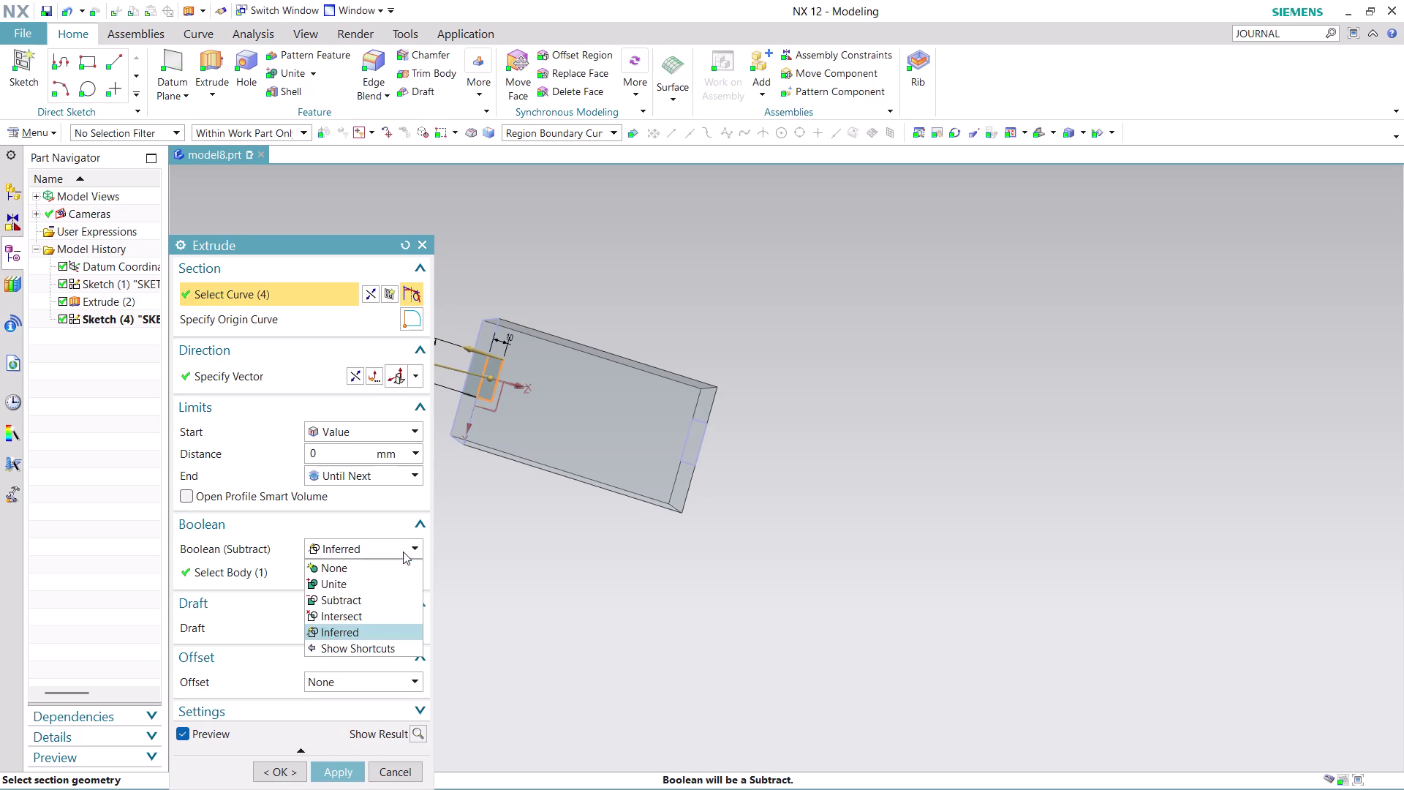
click(374, 601)
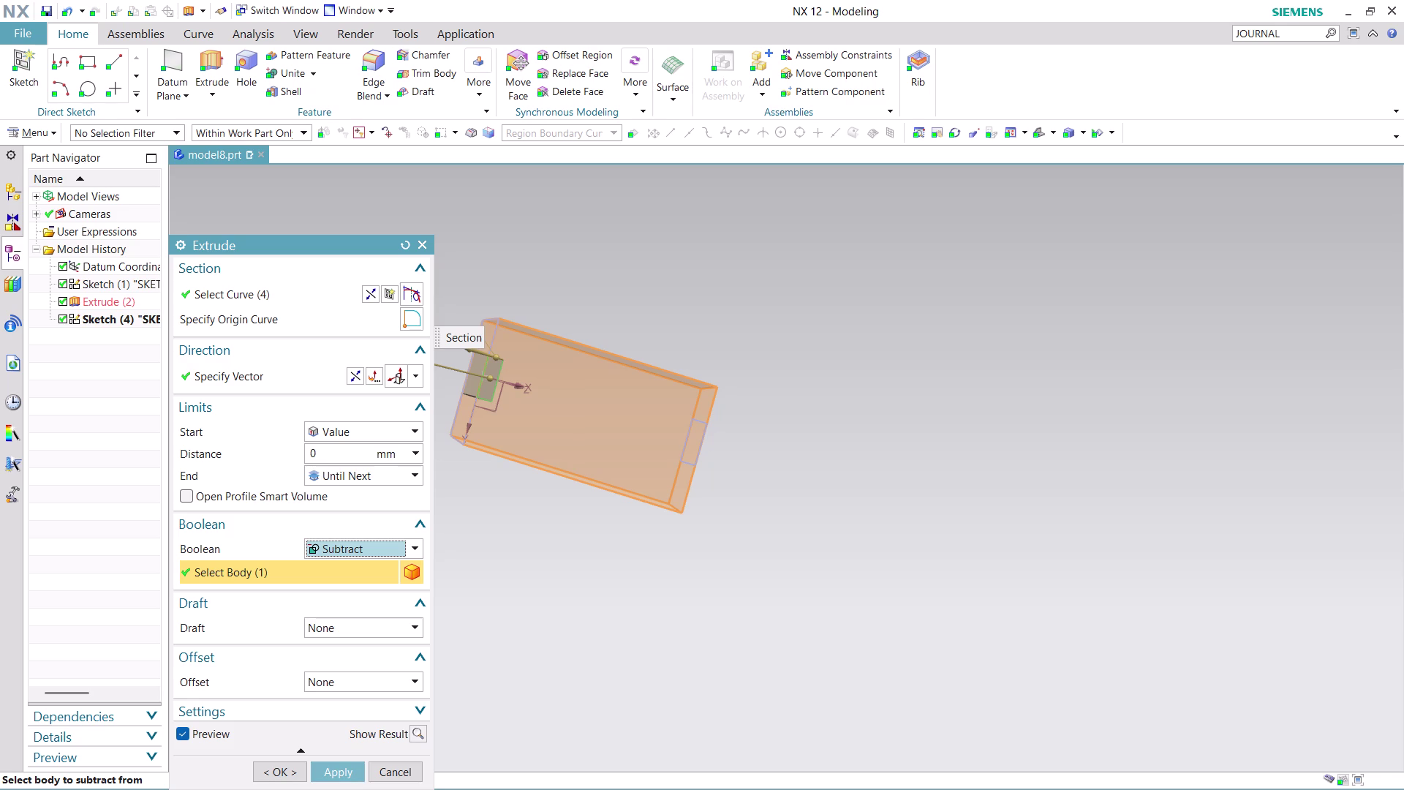
click(286, 300)
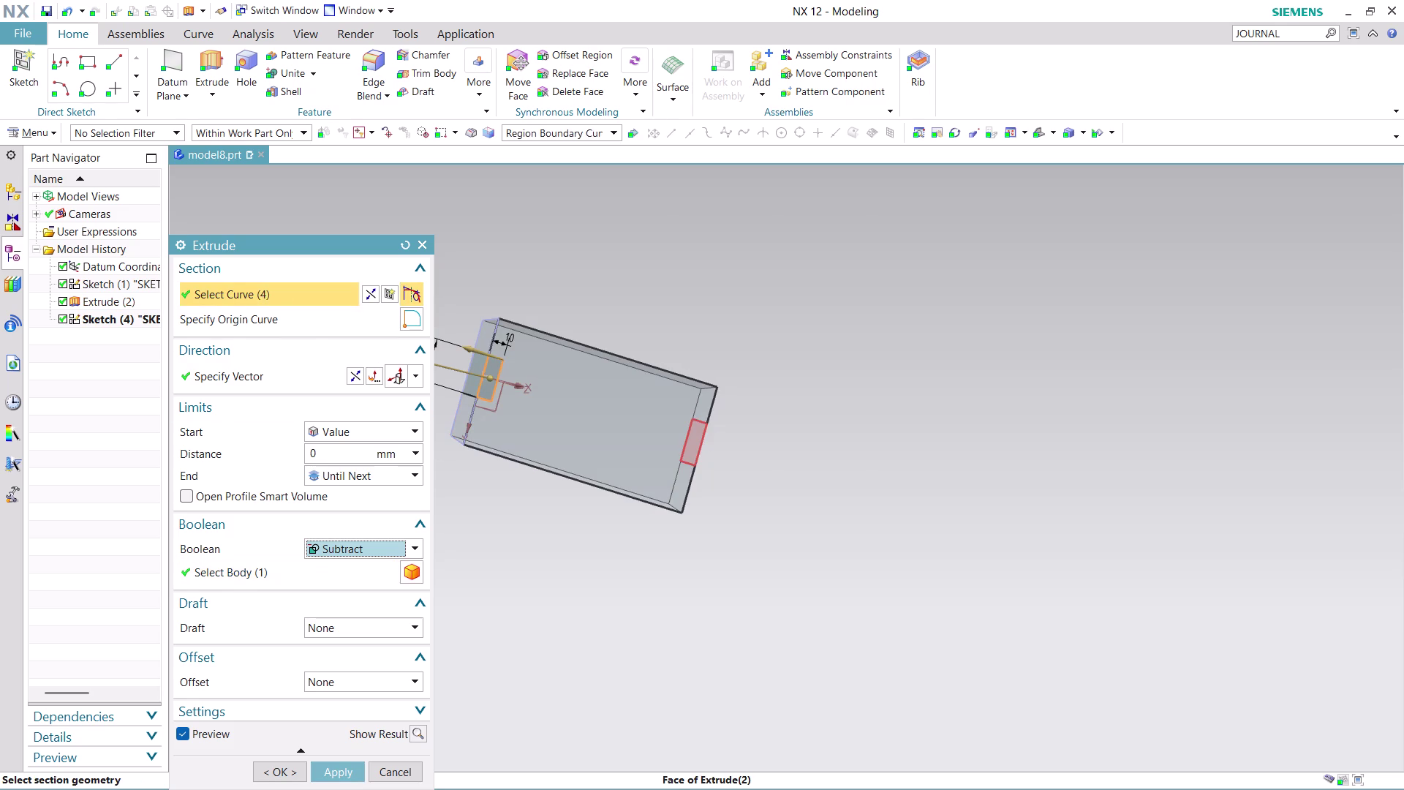
click(693, 445)
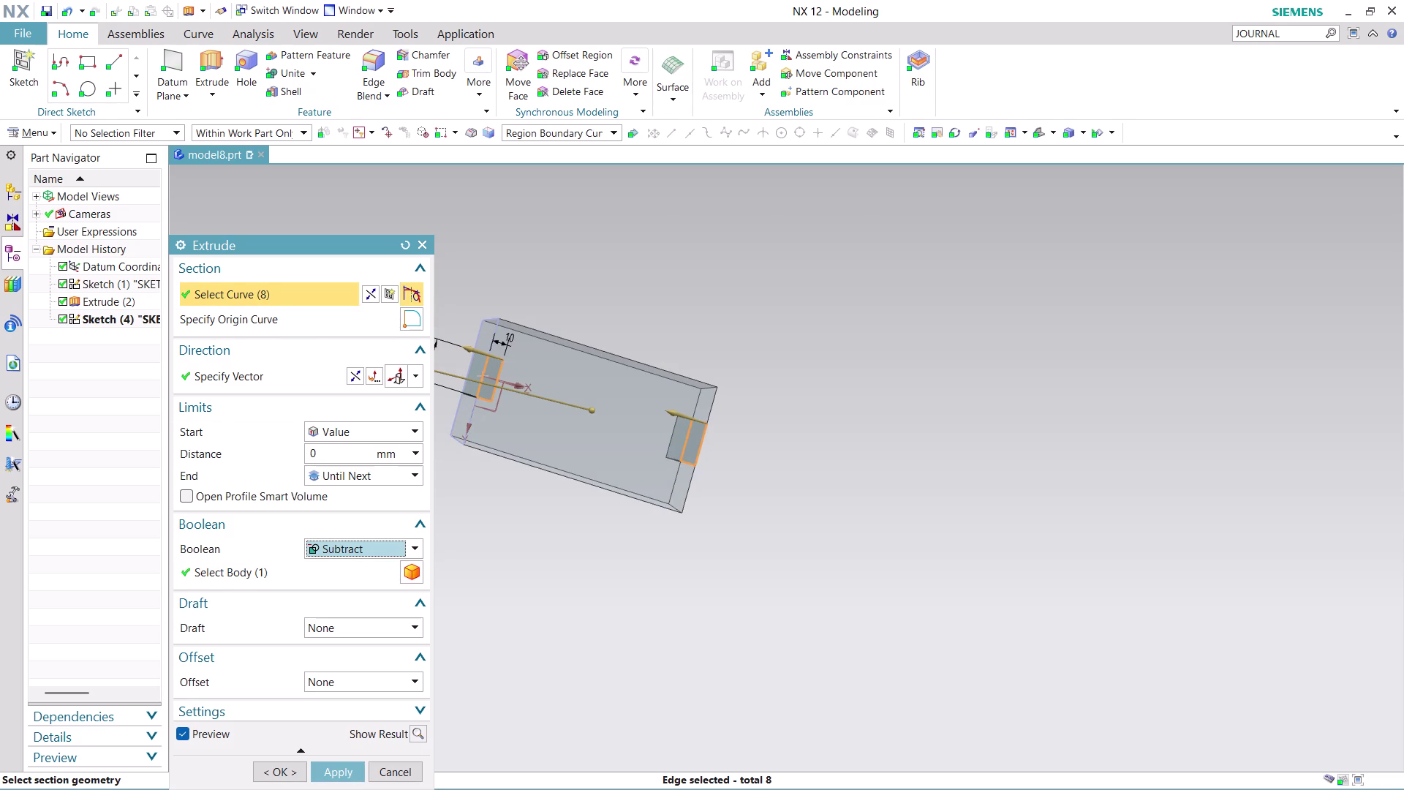
click(345, 771)
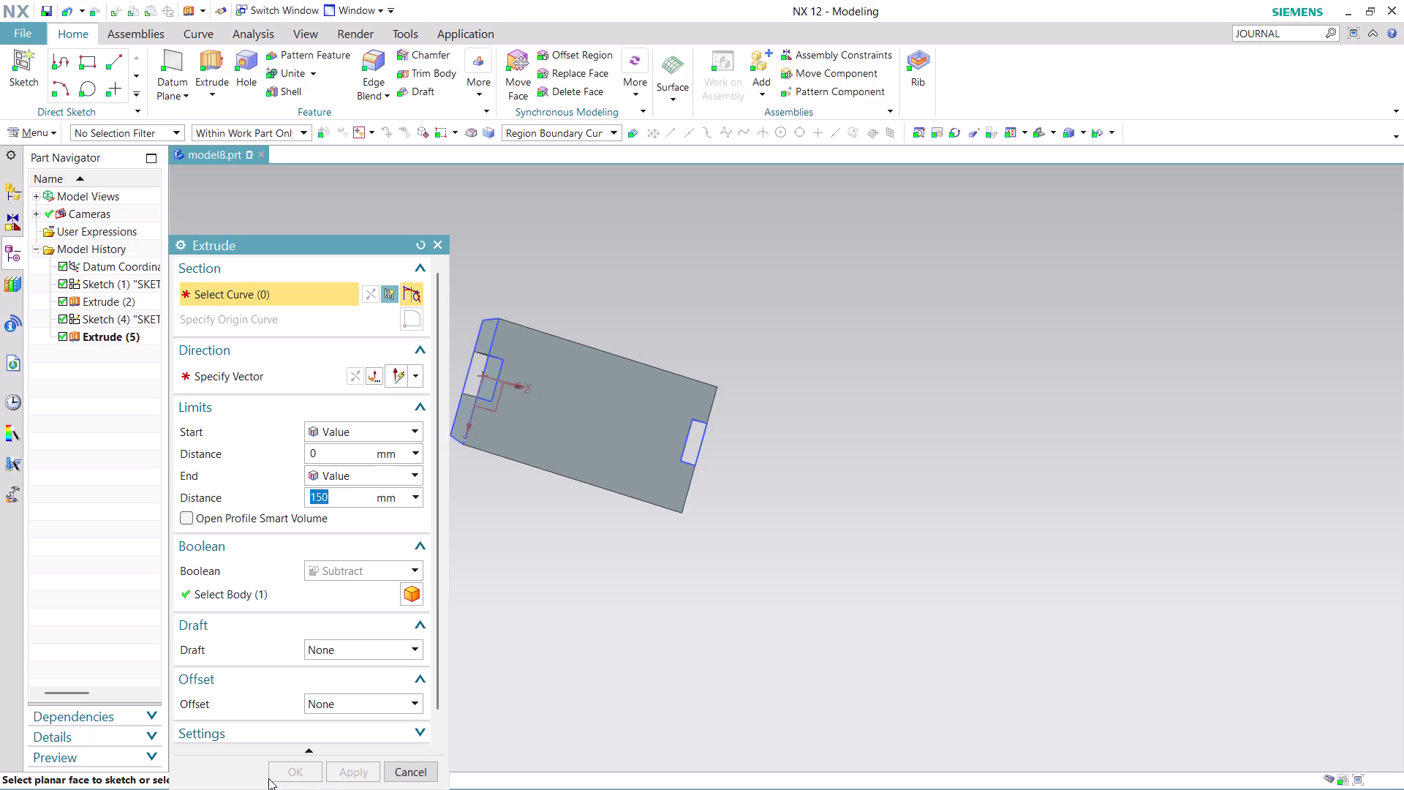
Close the extrusion dialog and orbit the notched slab to face it straight on.
click(427, 769)
scroll(down, 3)
scroll(up, 3)
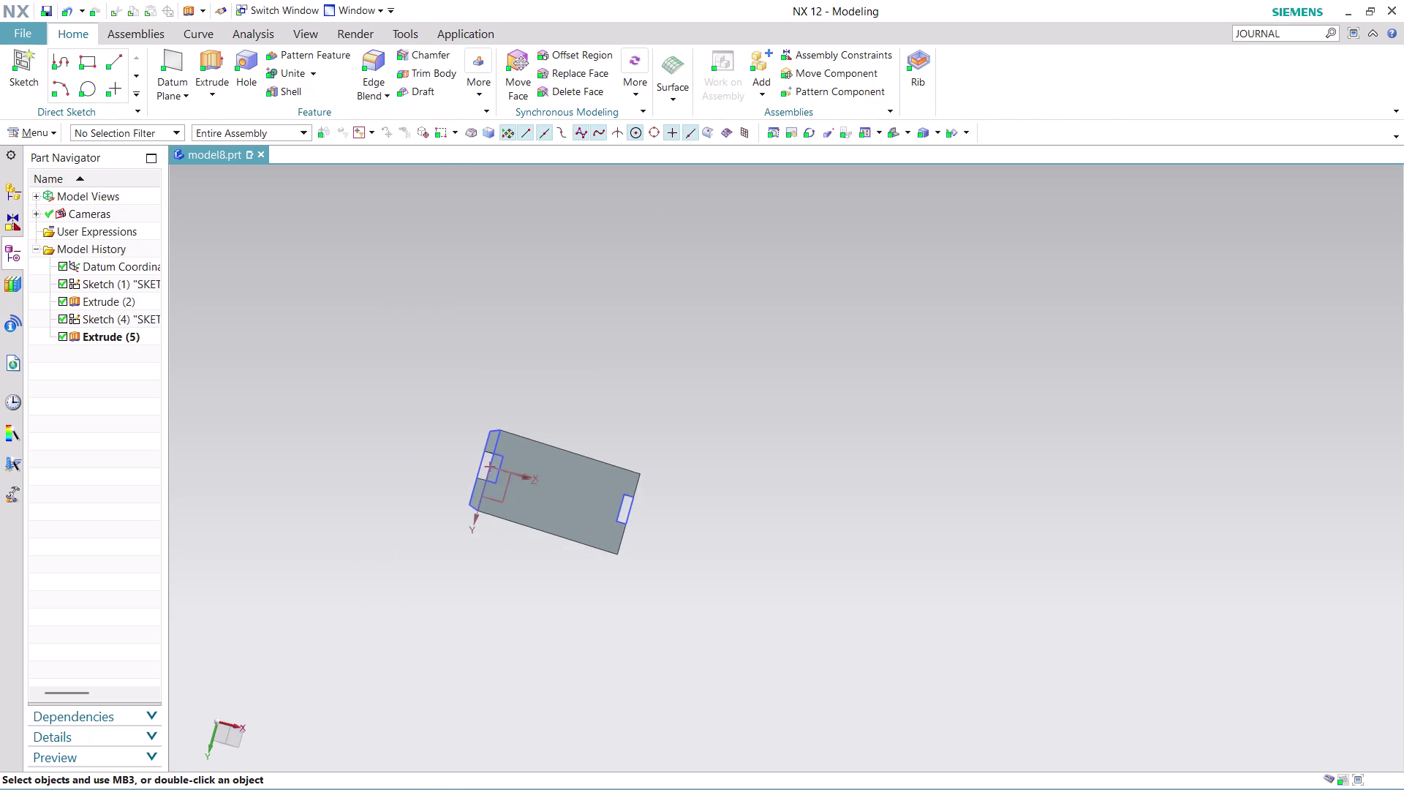
scroll(up, 3)
scroll(down, 3)
middle_drag(743, 381, 743, 383)
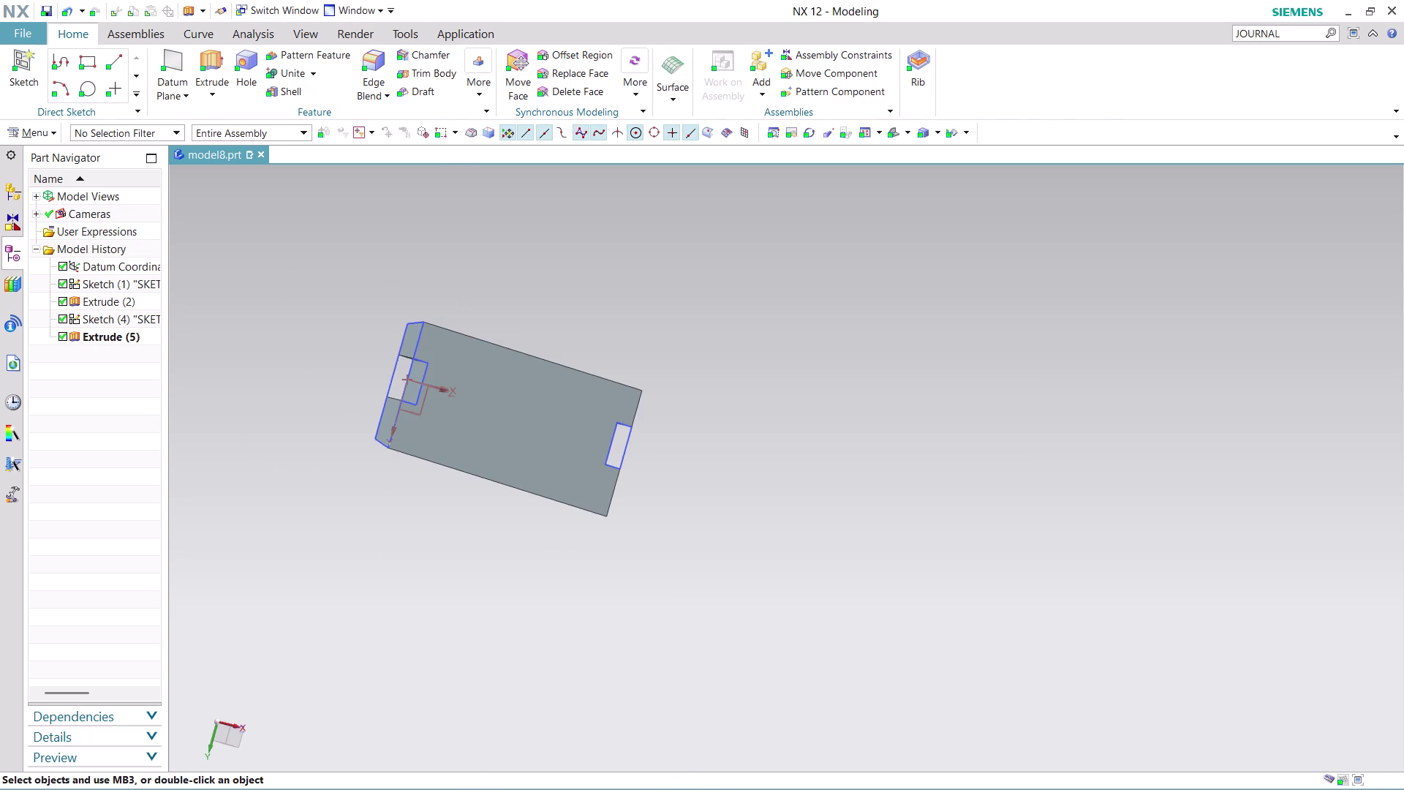
middle_drag(743, 382, 889, 409)
scroll(up, 3)
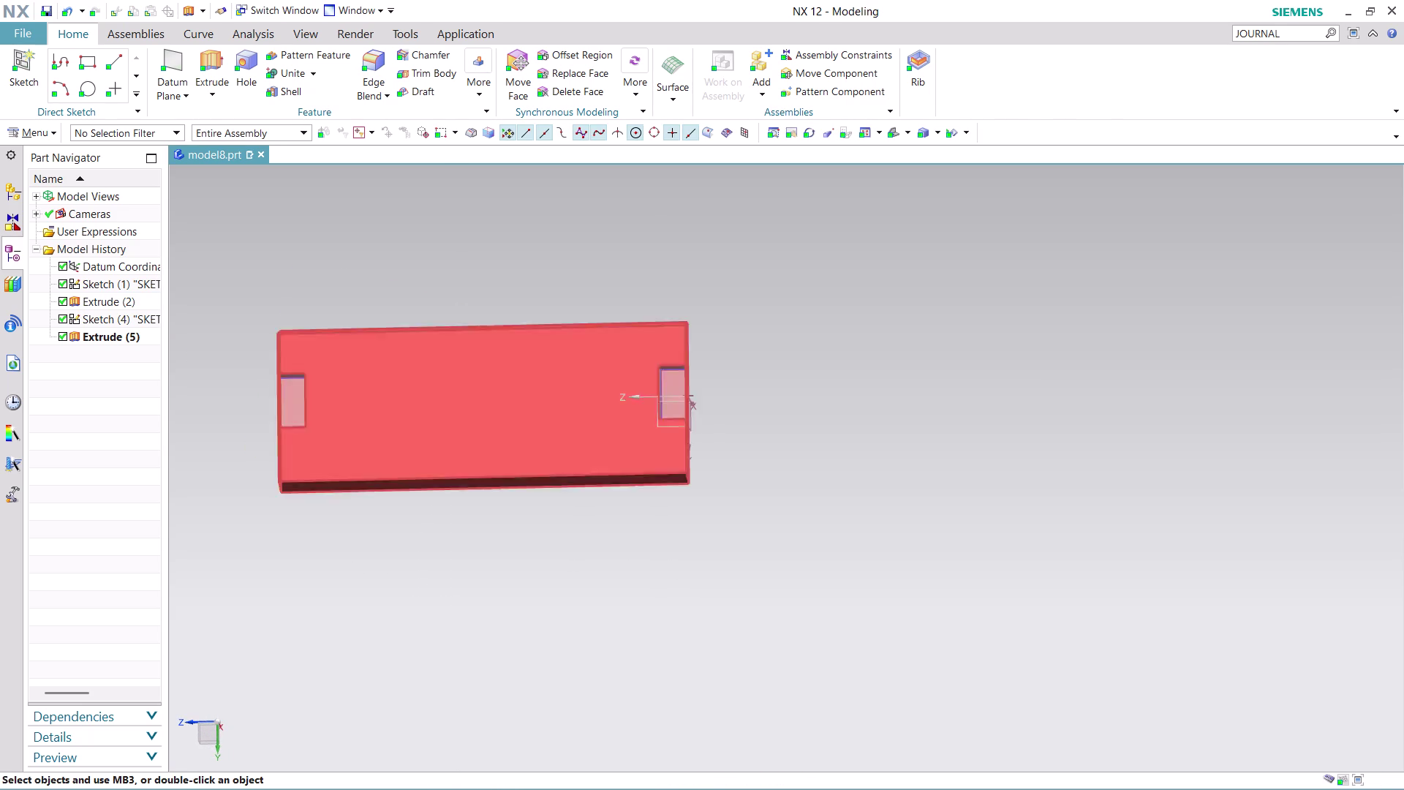
scroll(up, 3)
scroll(down, 3)
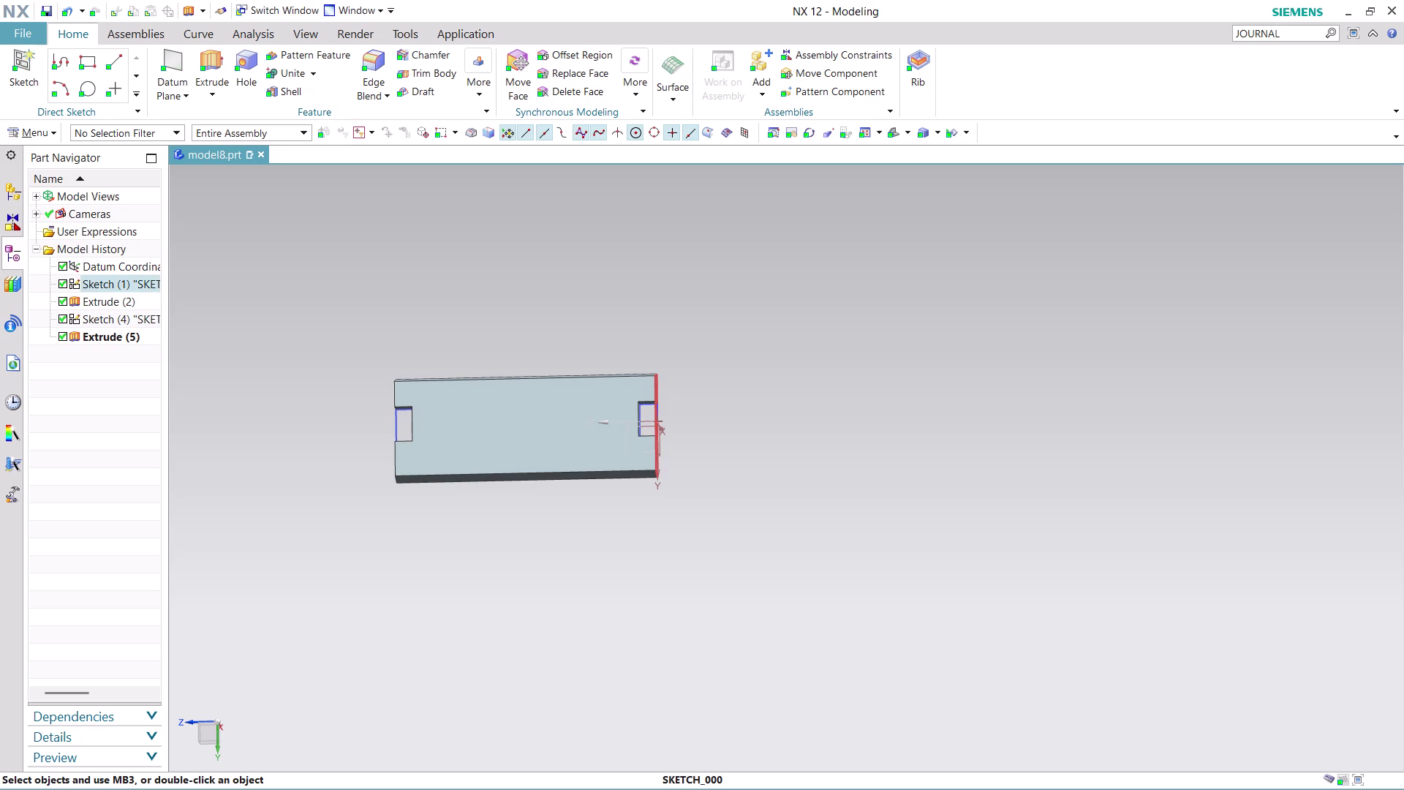
Hide the first sketch and the notch sketch, then reposition the slab in view.
right_click(656, 418)
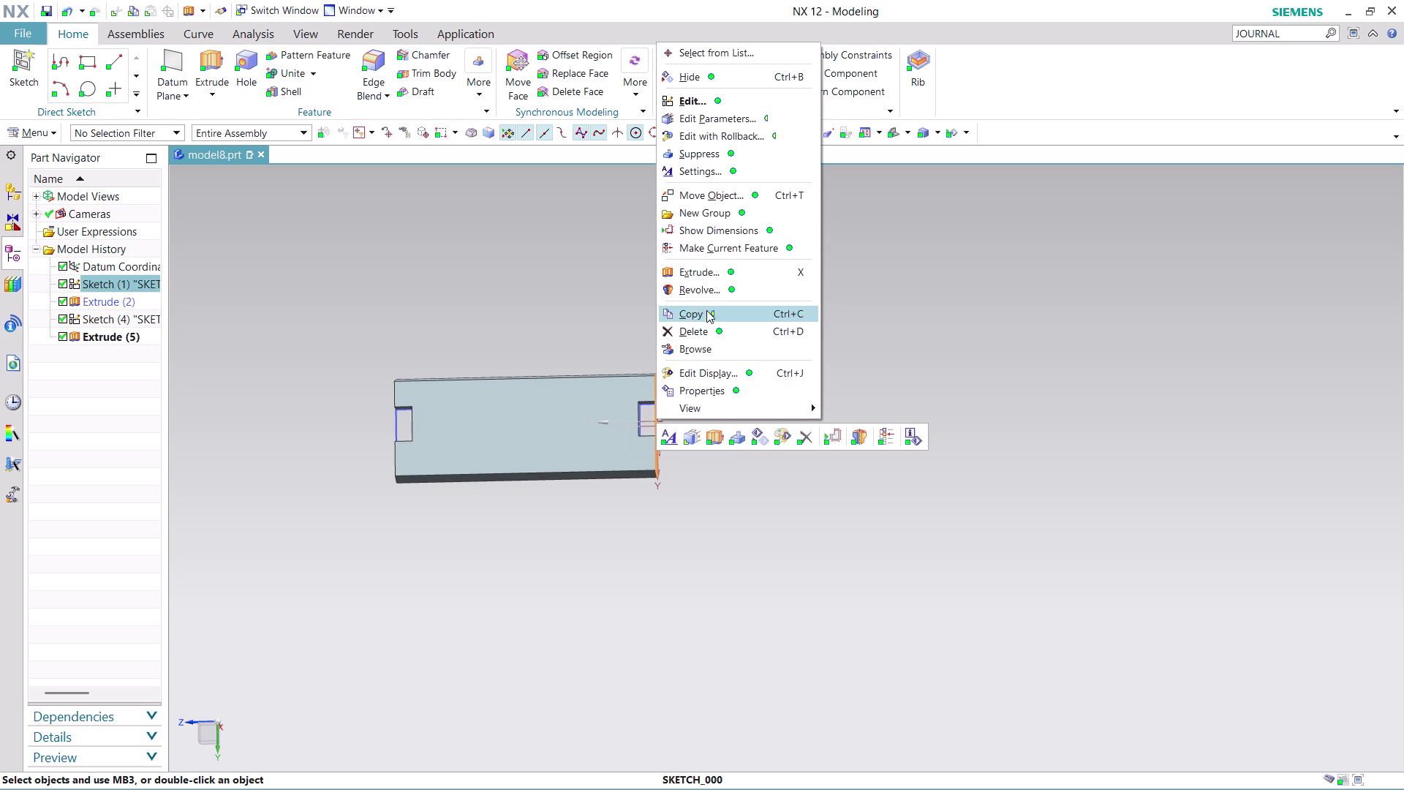
click(695, 77)
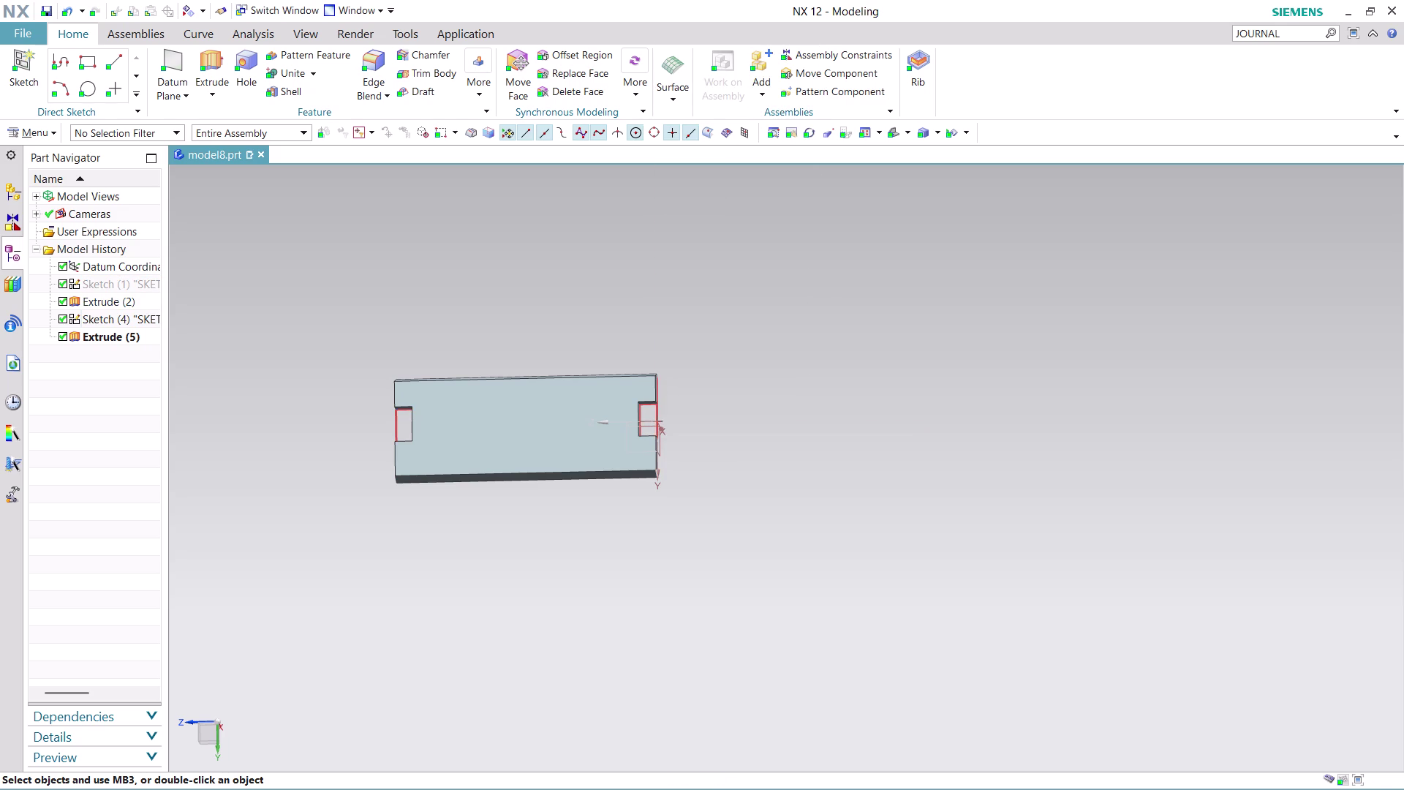
right_click(657, 413)
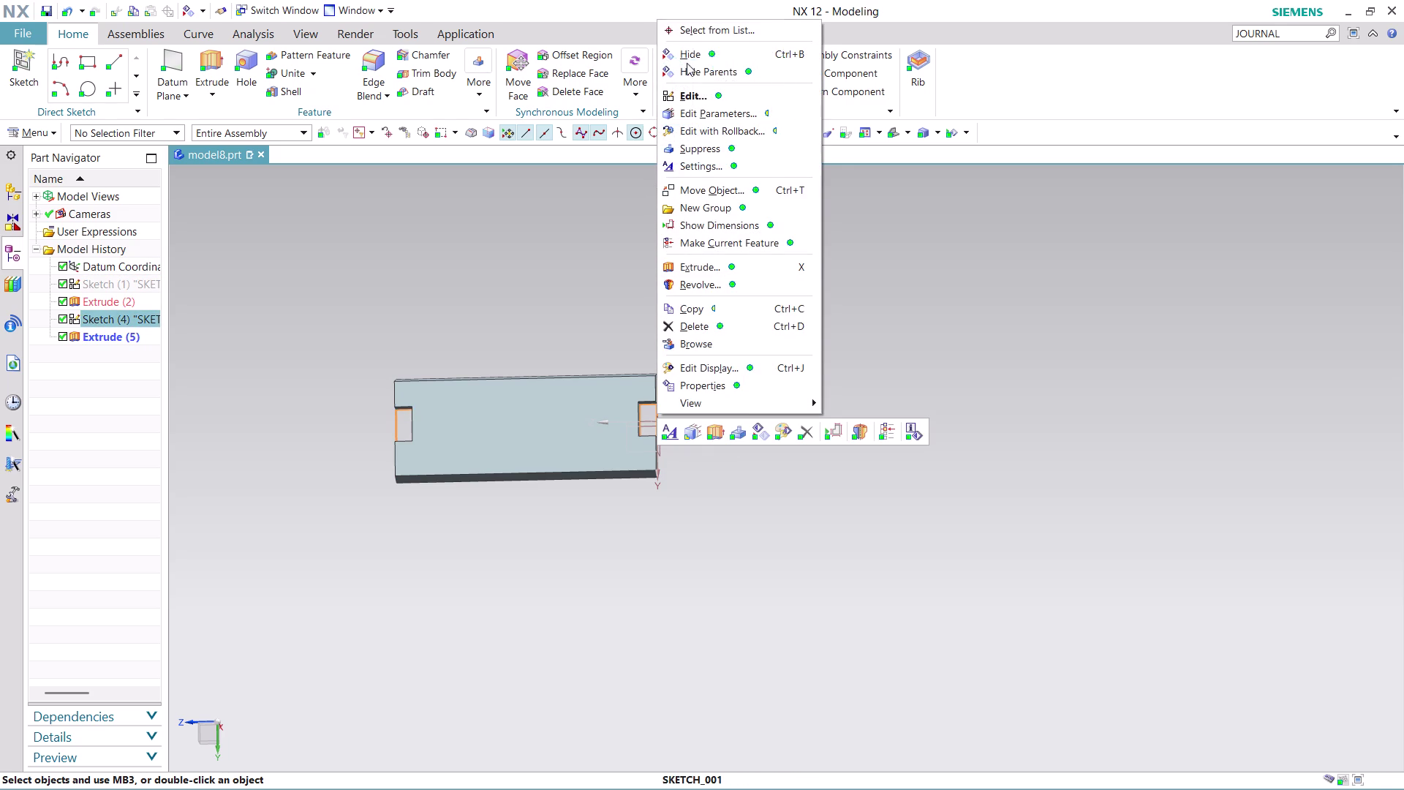
click(699, 49)
scroll(down, 3)
scroll(up, 3)
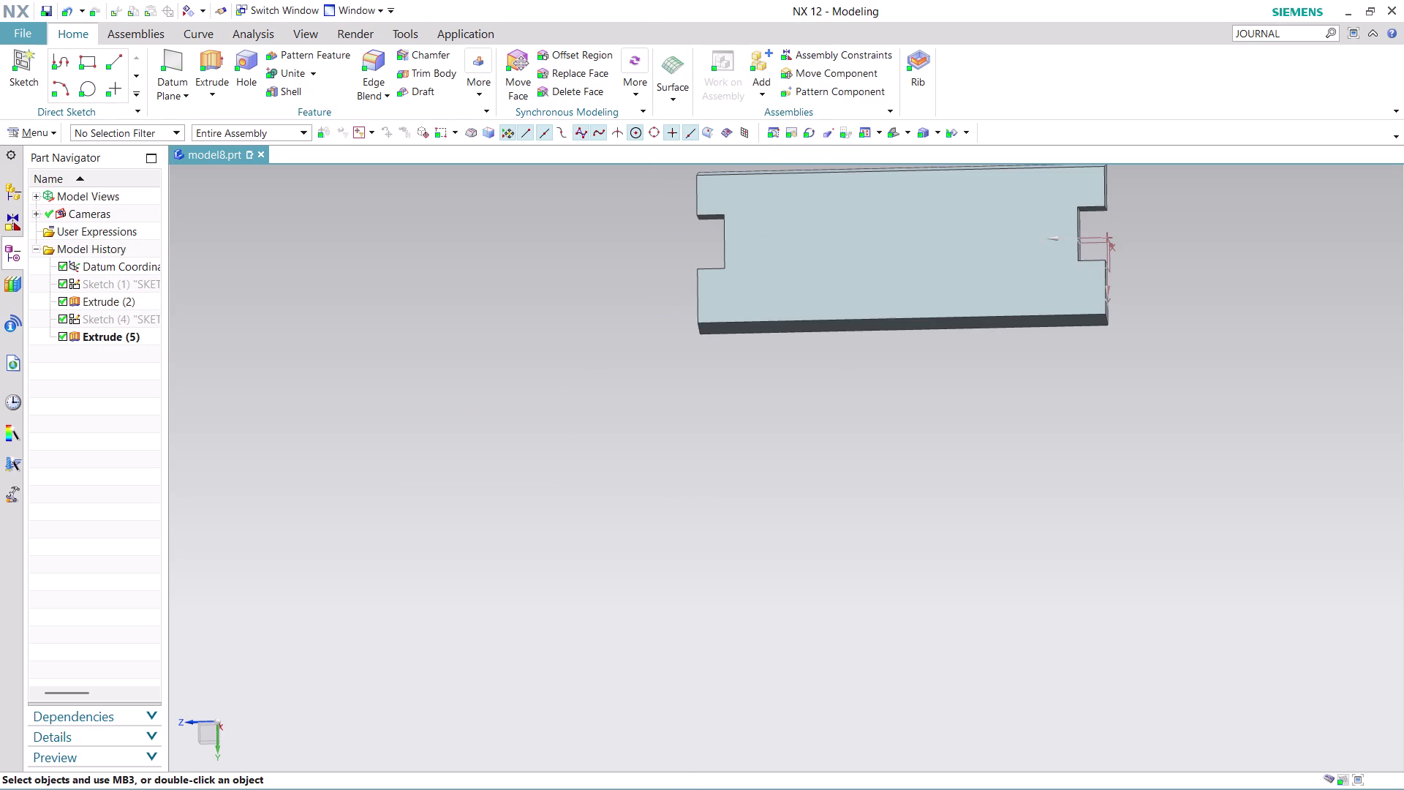
scroll(up, 3)
middle_drag(1184, 239, 1186, 348)
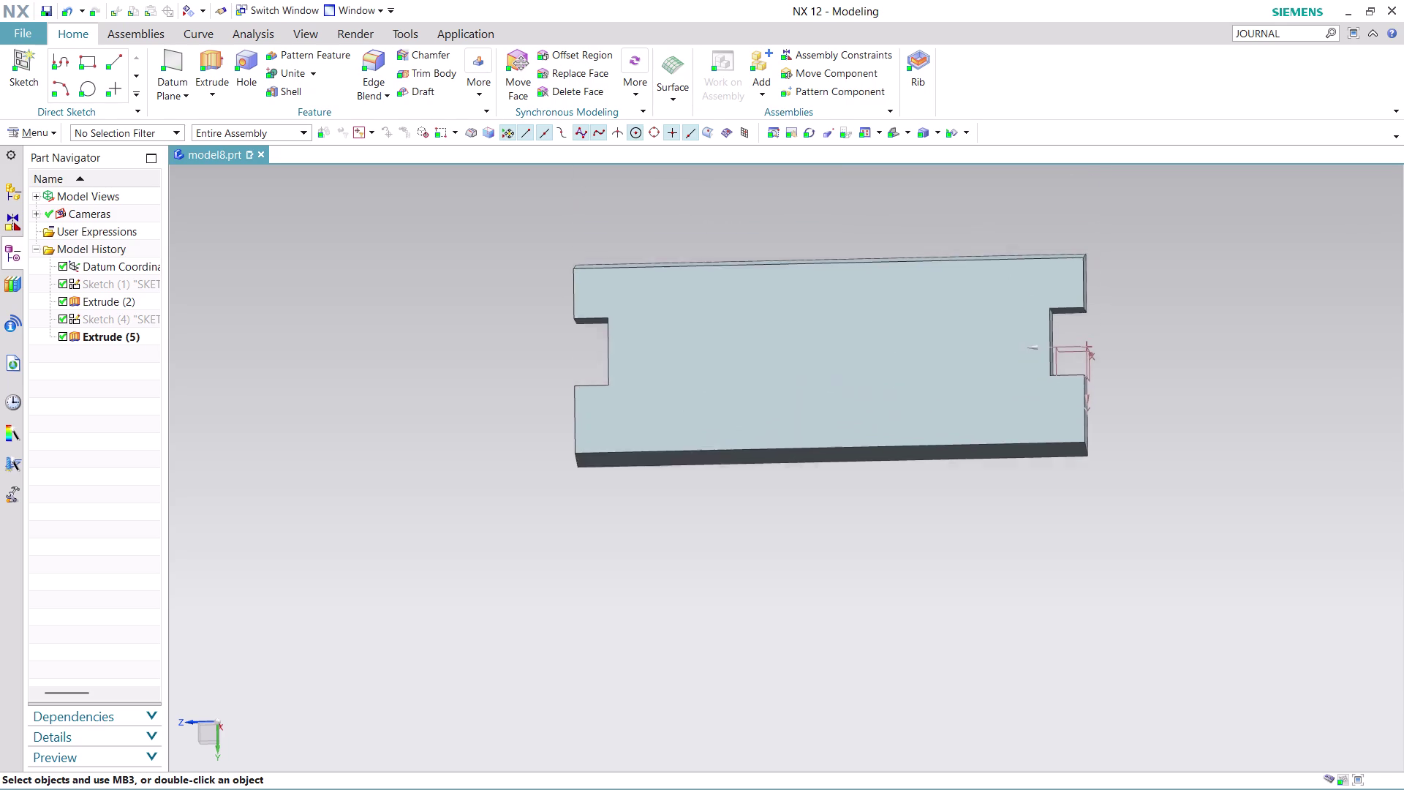
middle_drag(1185, 348, 1145, 402)
scroll(up, 3)
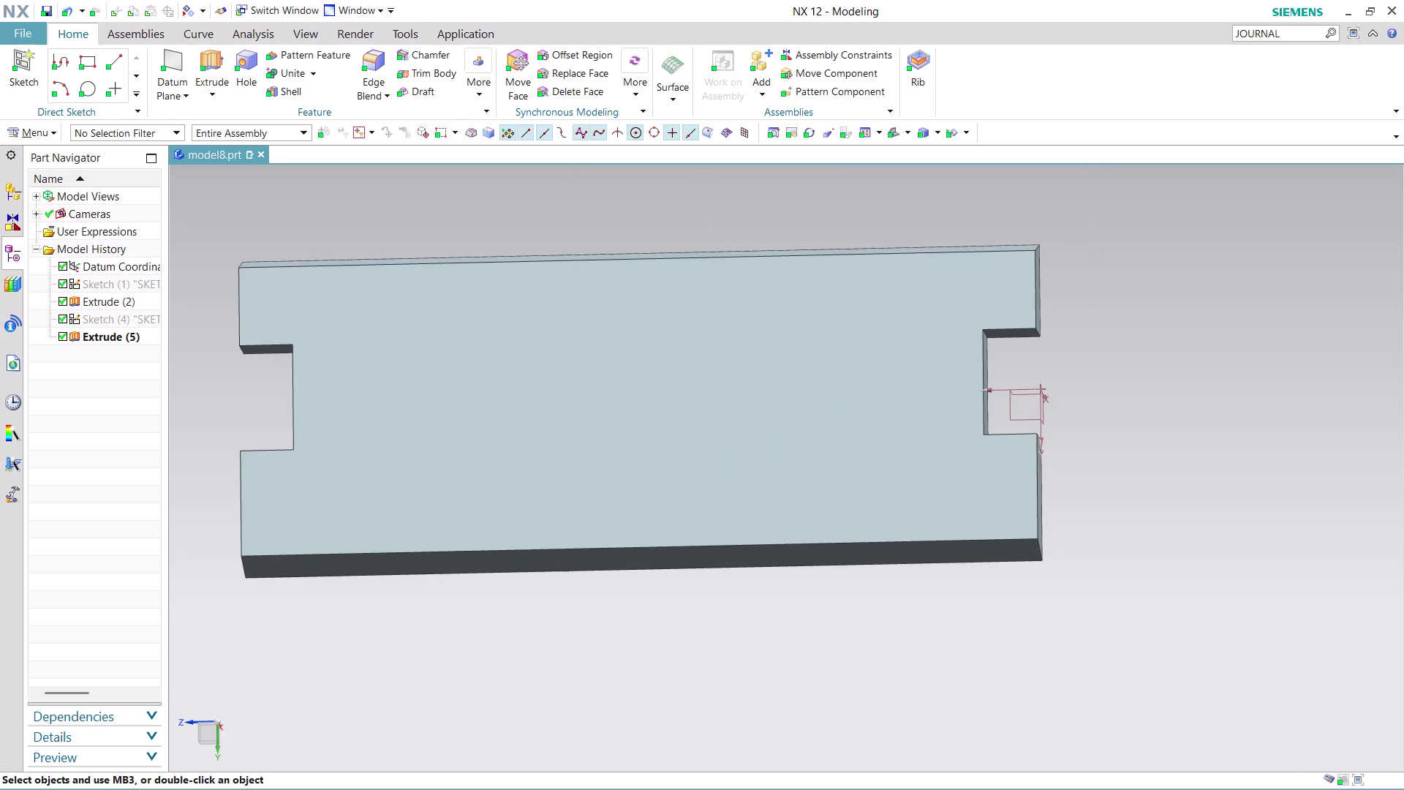
scroll(down, 3)
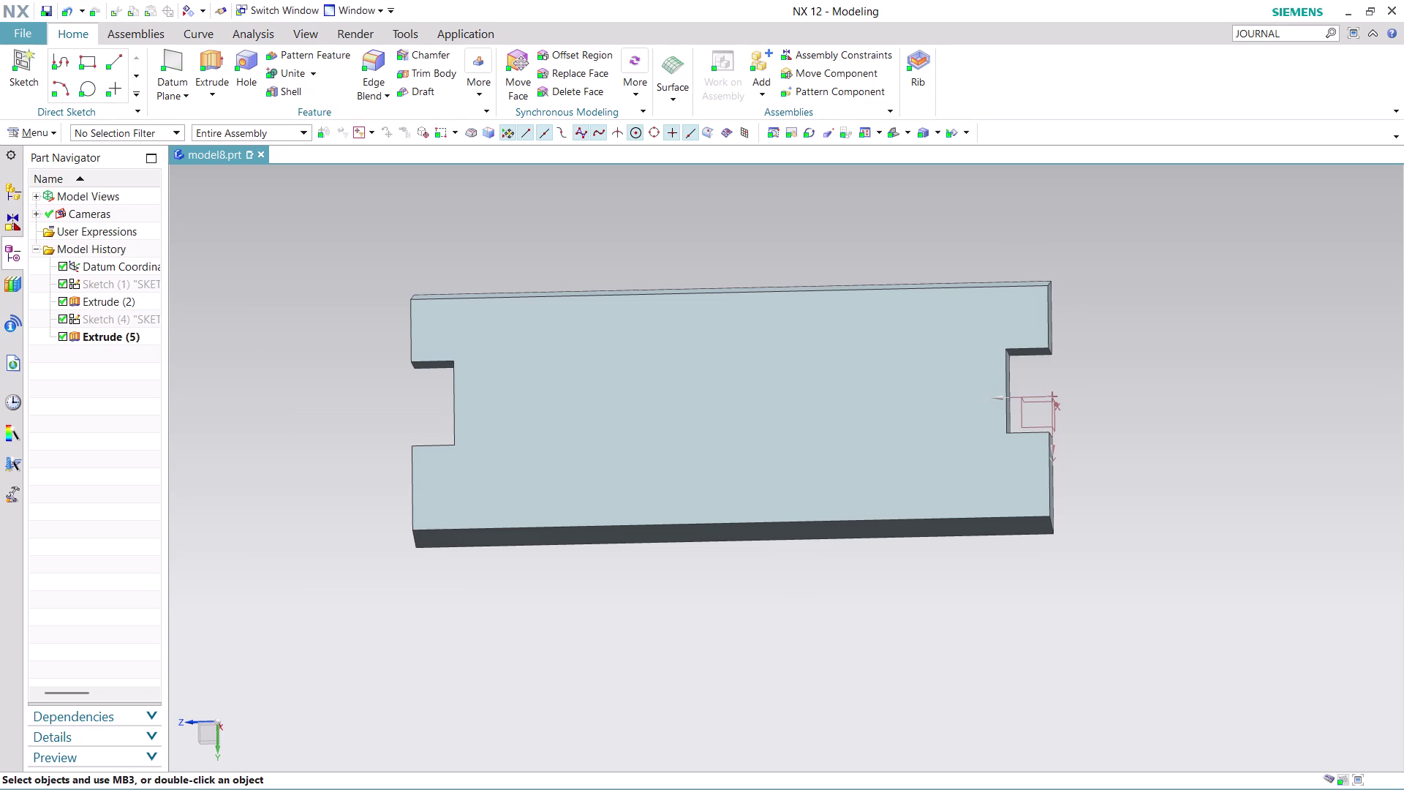
click(312, 37)
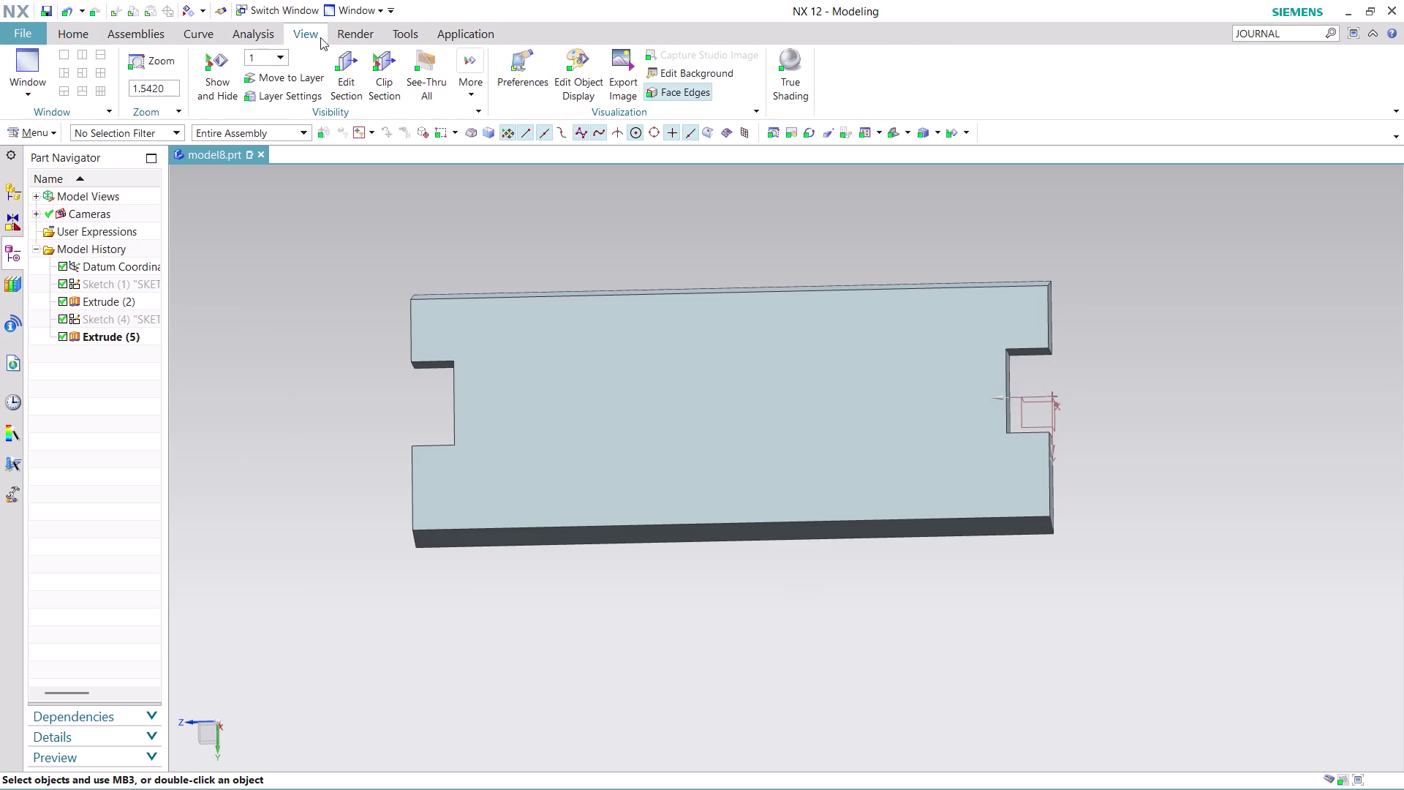
Recolour the notched slab body to Blue (211) using Edit Object Display.
click(601, 67)
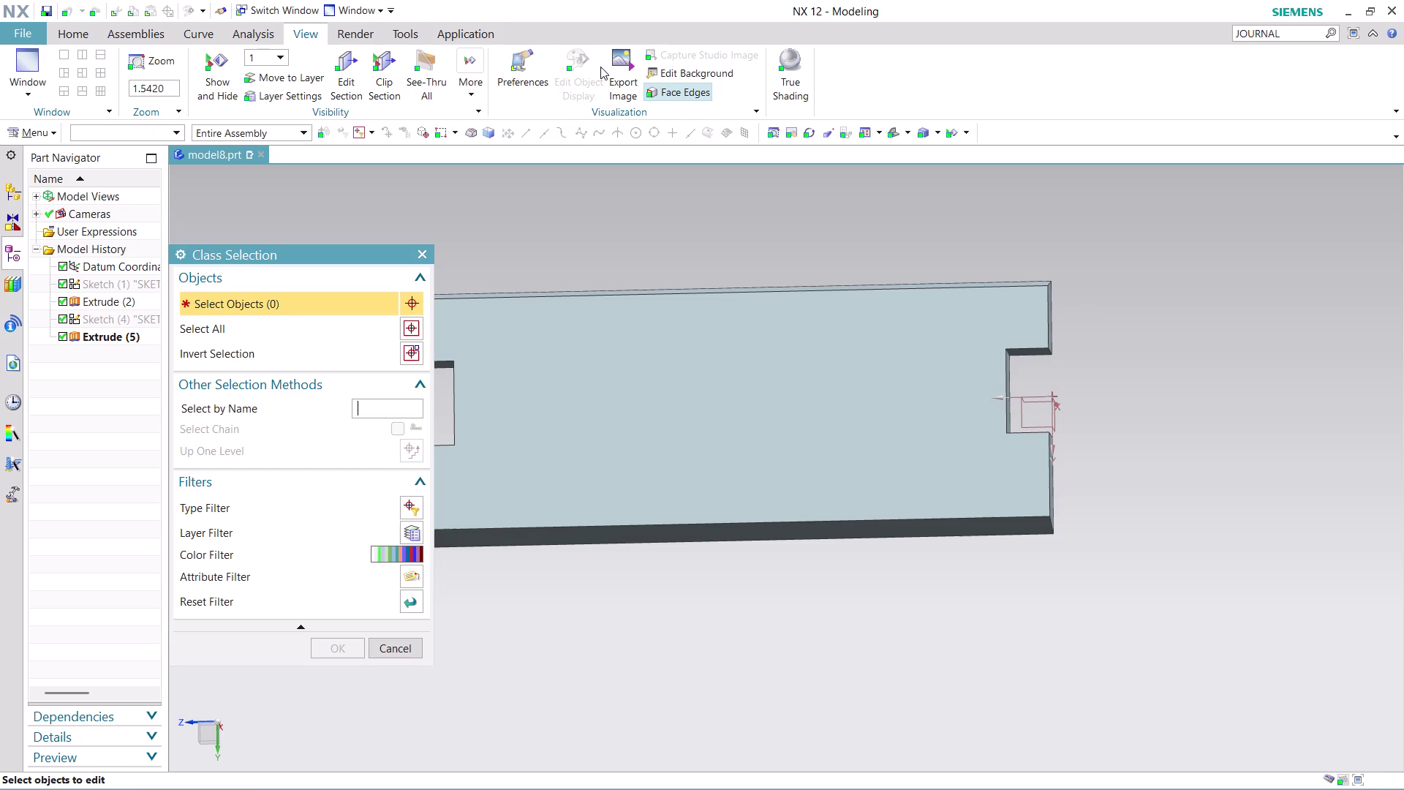
click(646, 403)
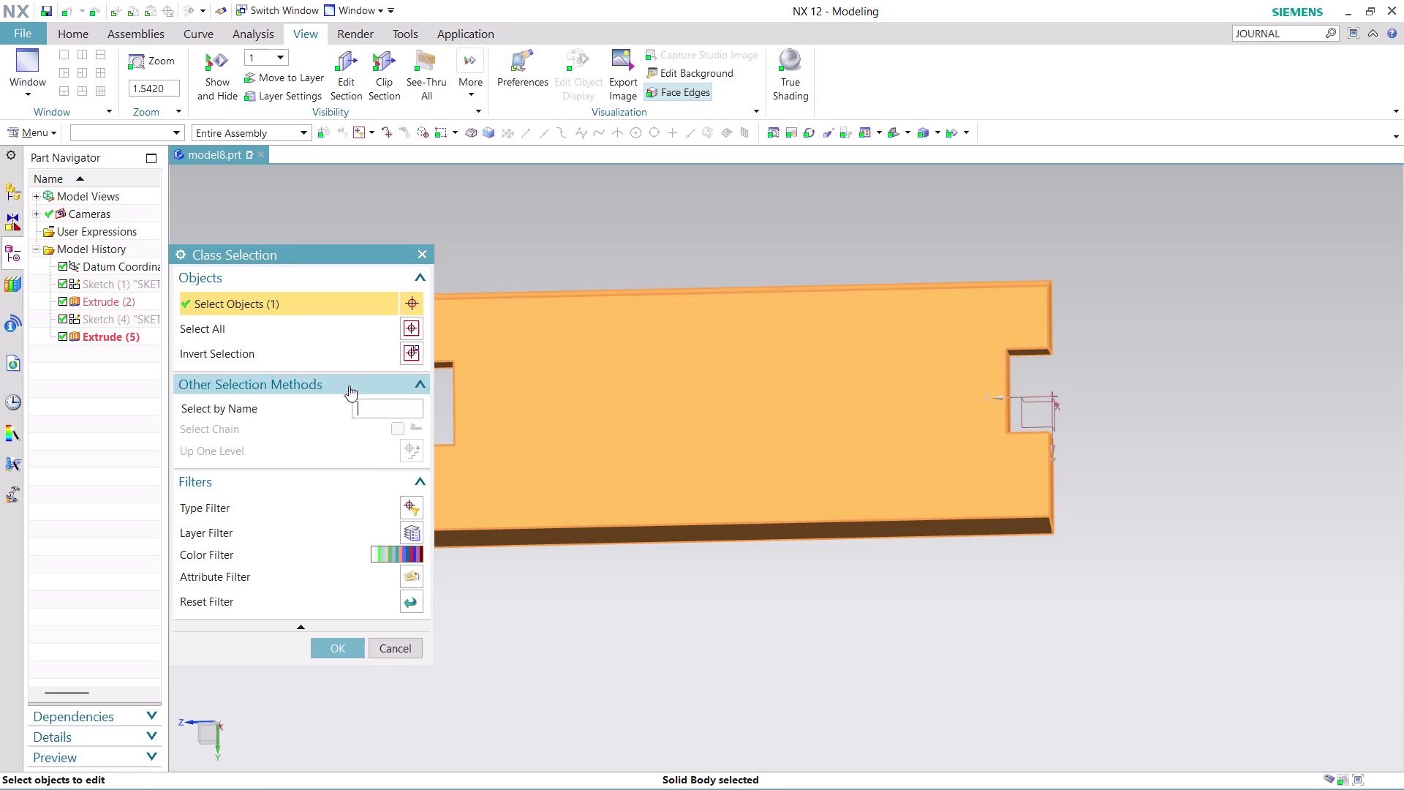
click(341, 642)
click(389, 353)
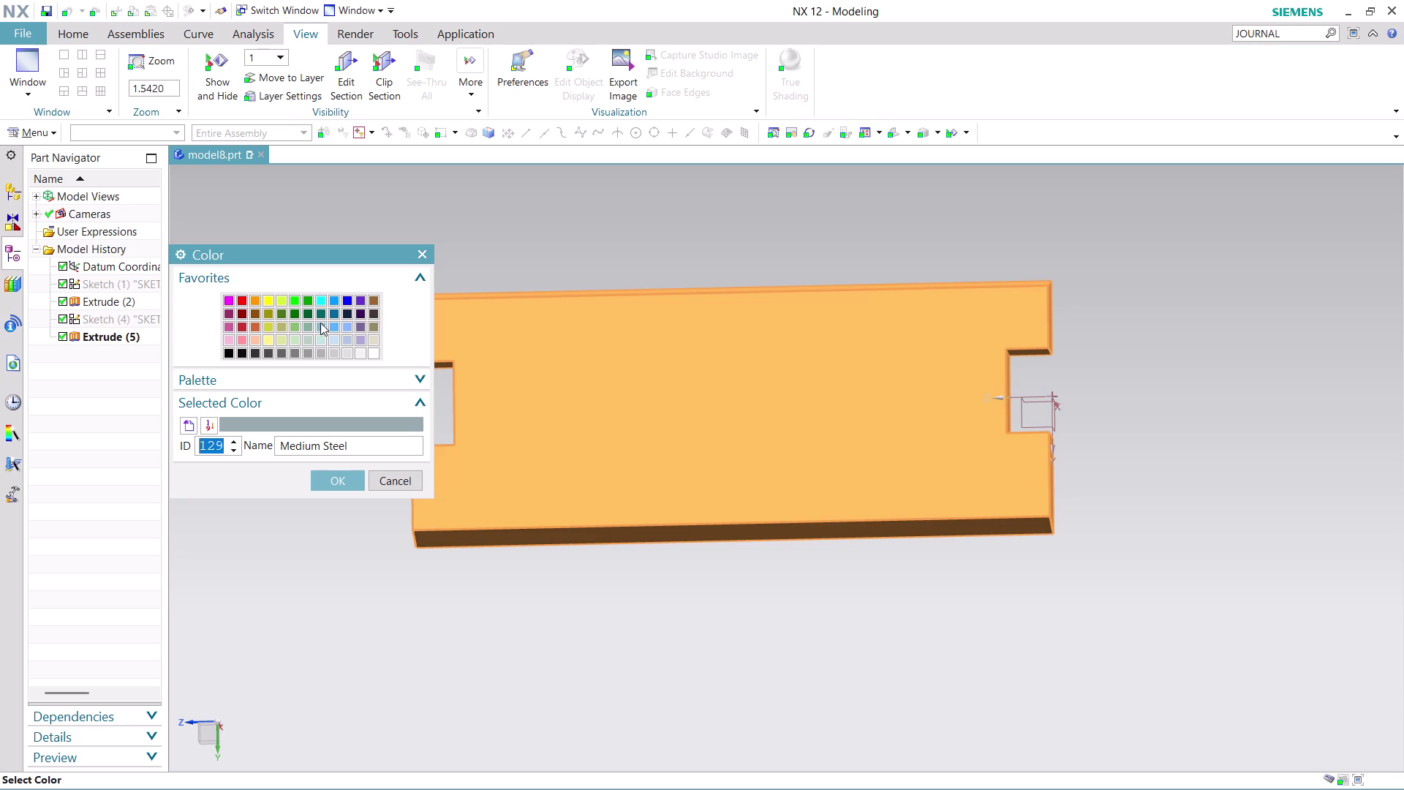
click(344, 299)
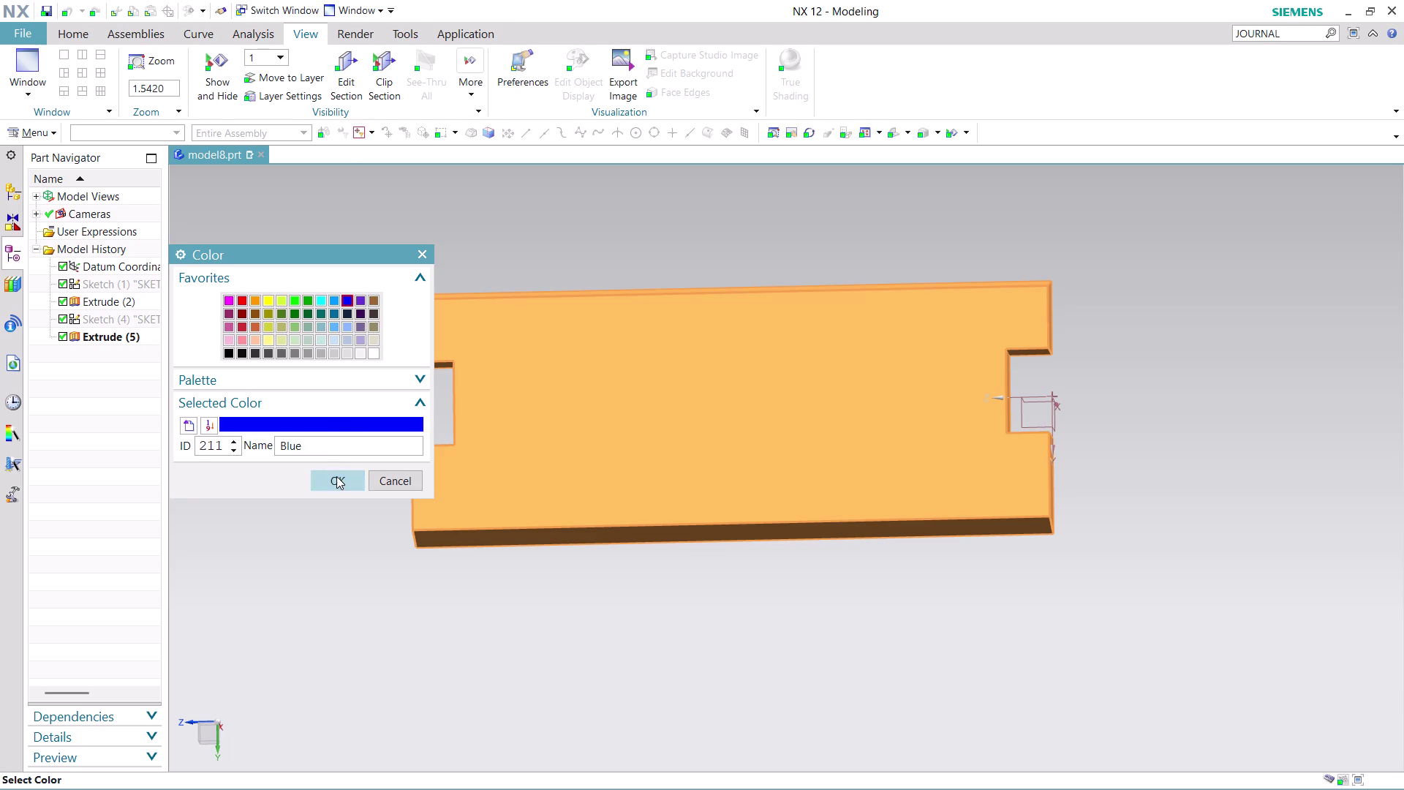
click(336, 476)
click(342, 728)
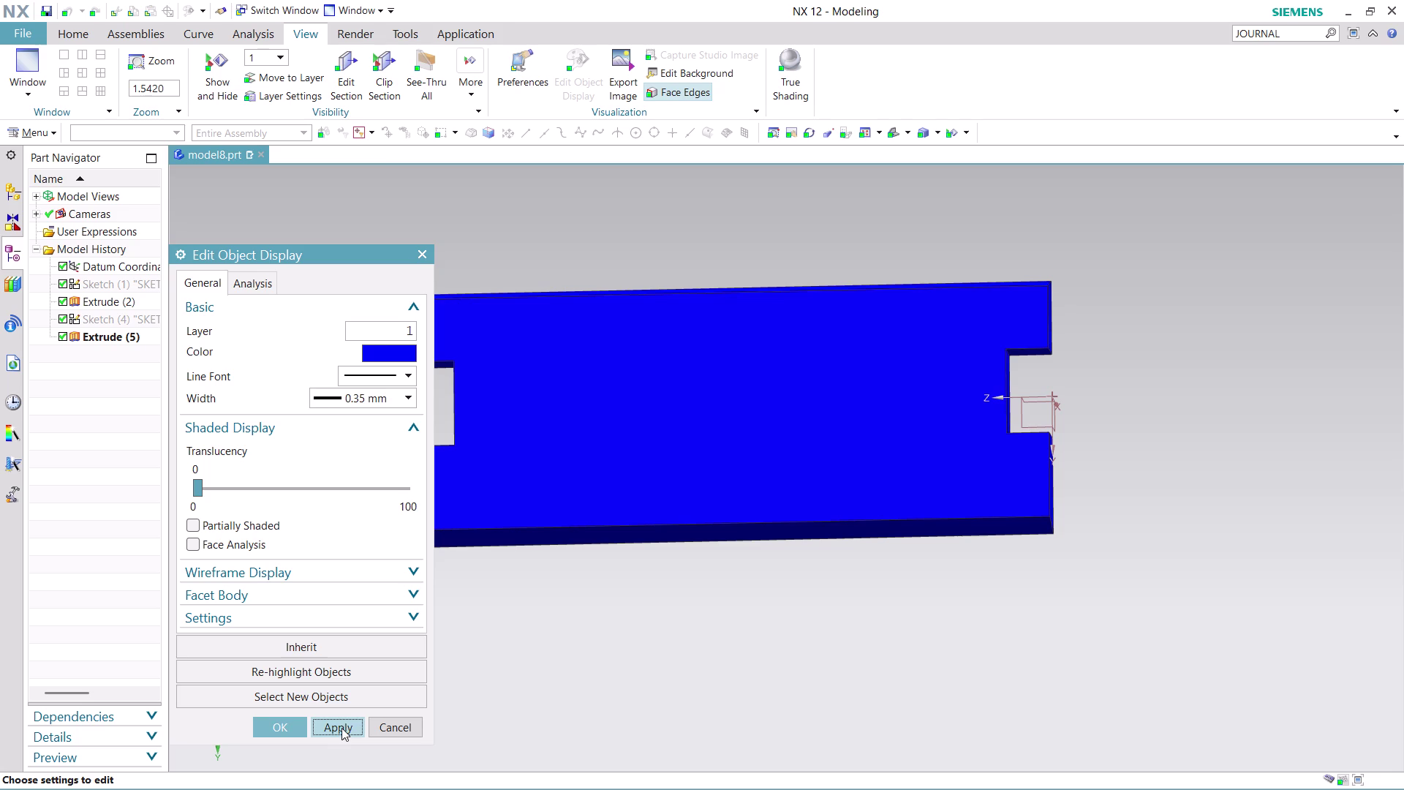
click(283, 723)
scroll(down, 3)
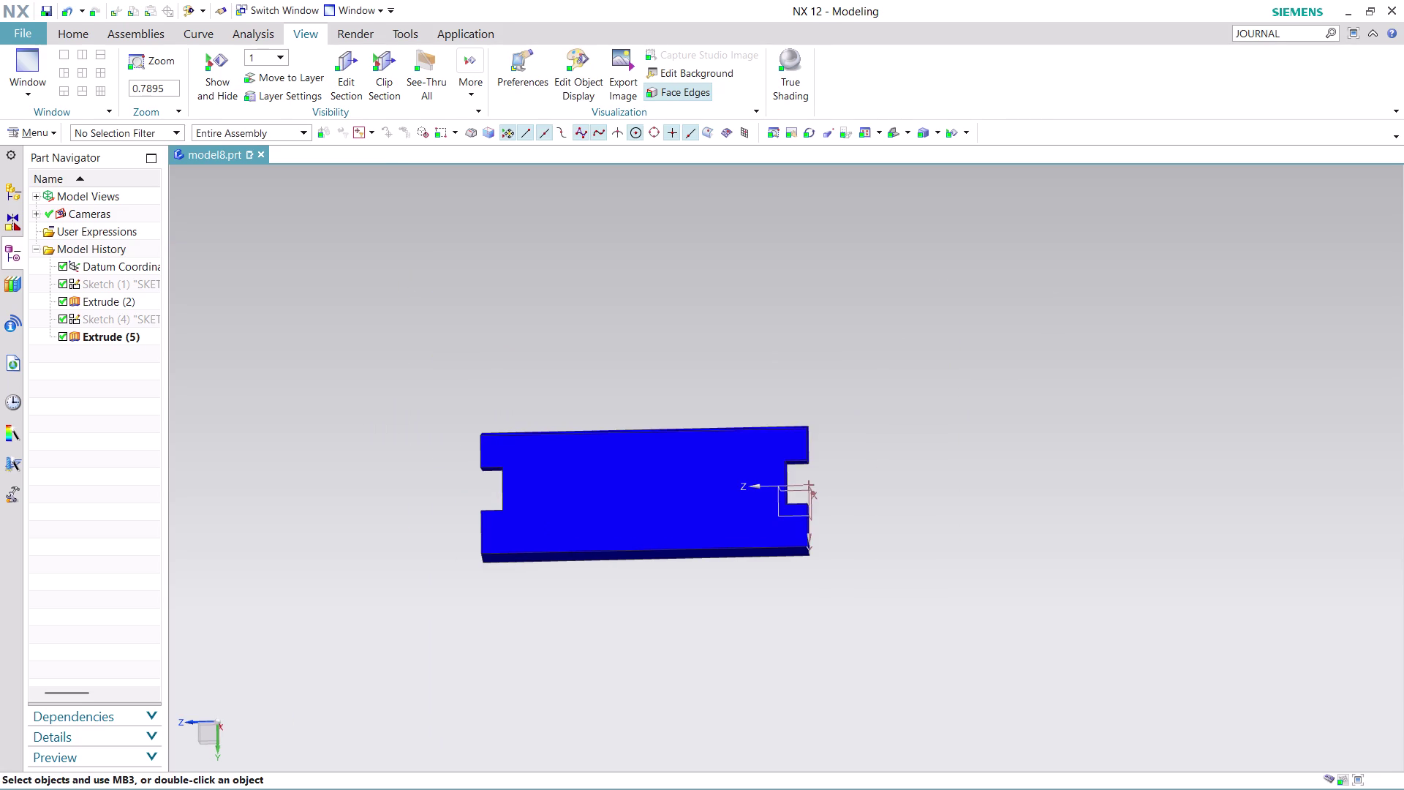
Stop journal recording through a JOURNAL command search, then close the search results.
click(1303, 27)
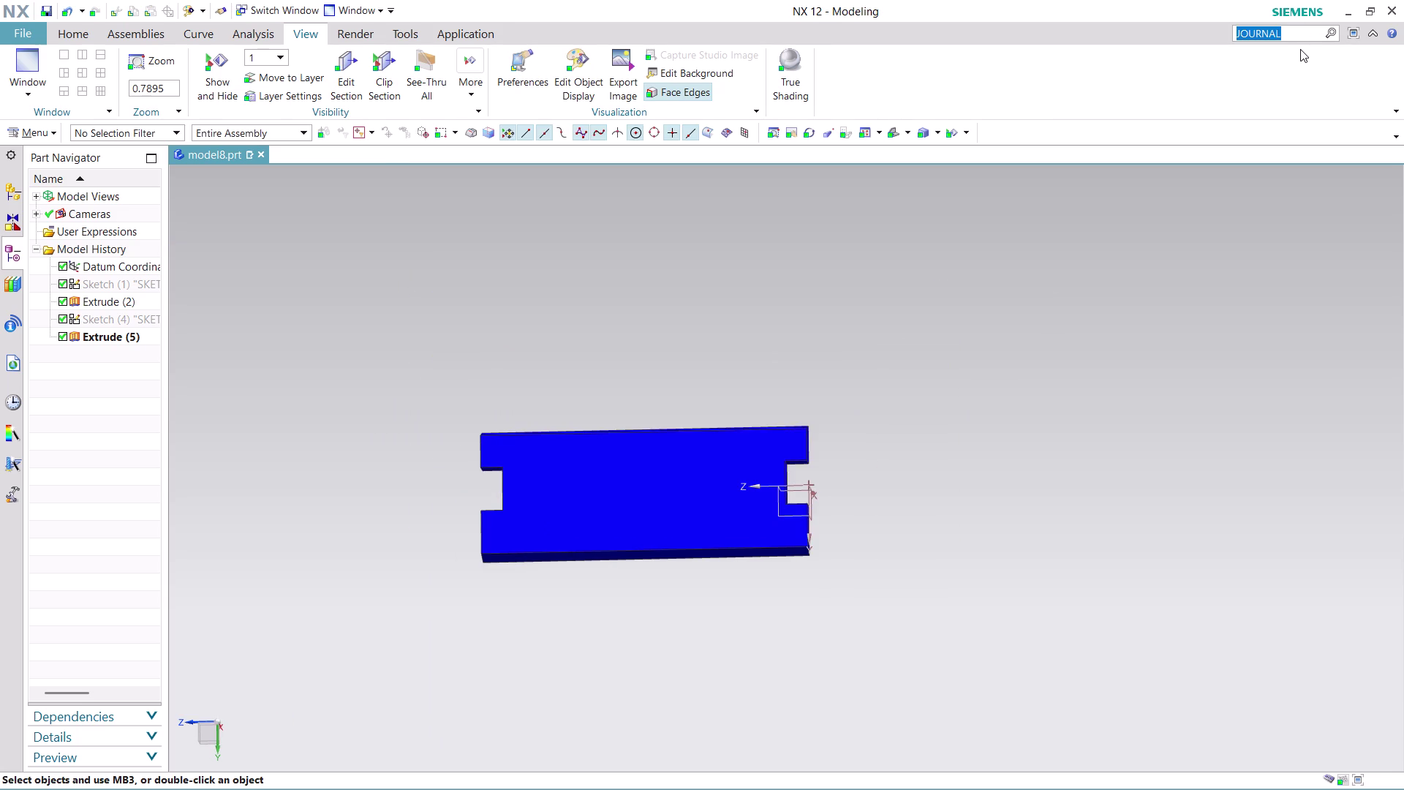
key(Return)
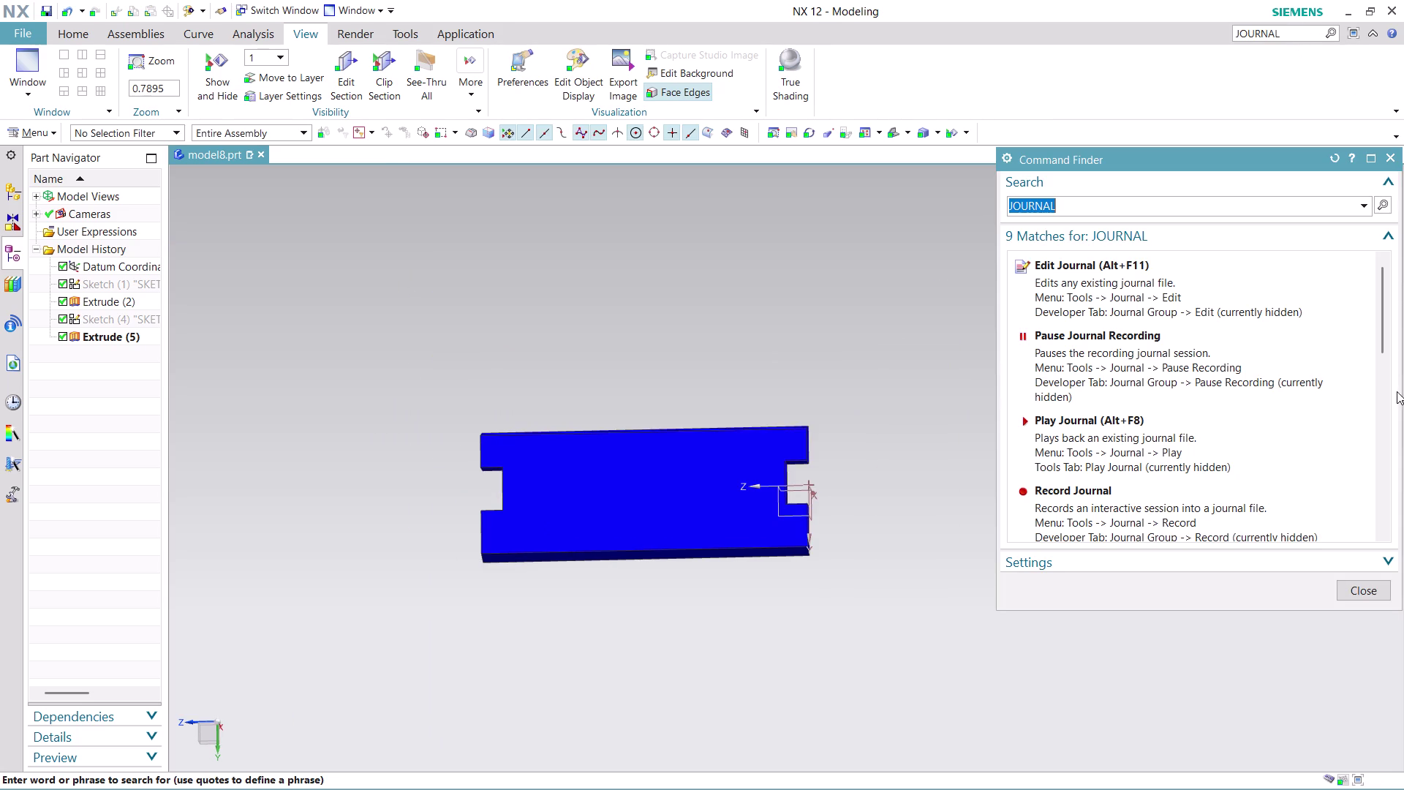
scroll(down, 3)
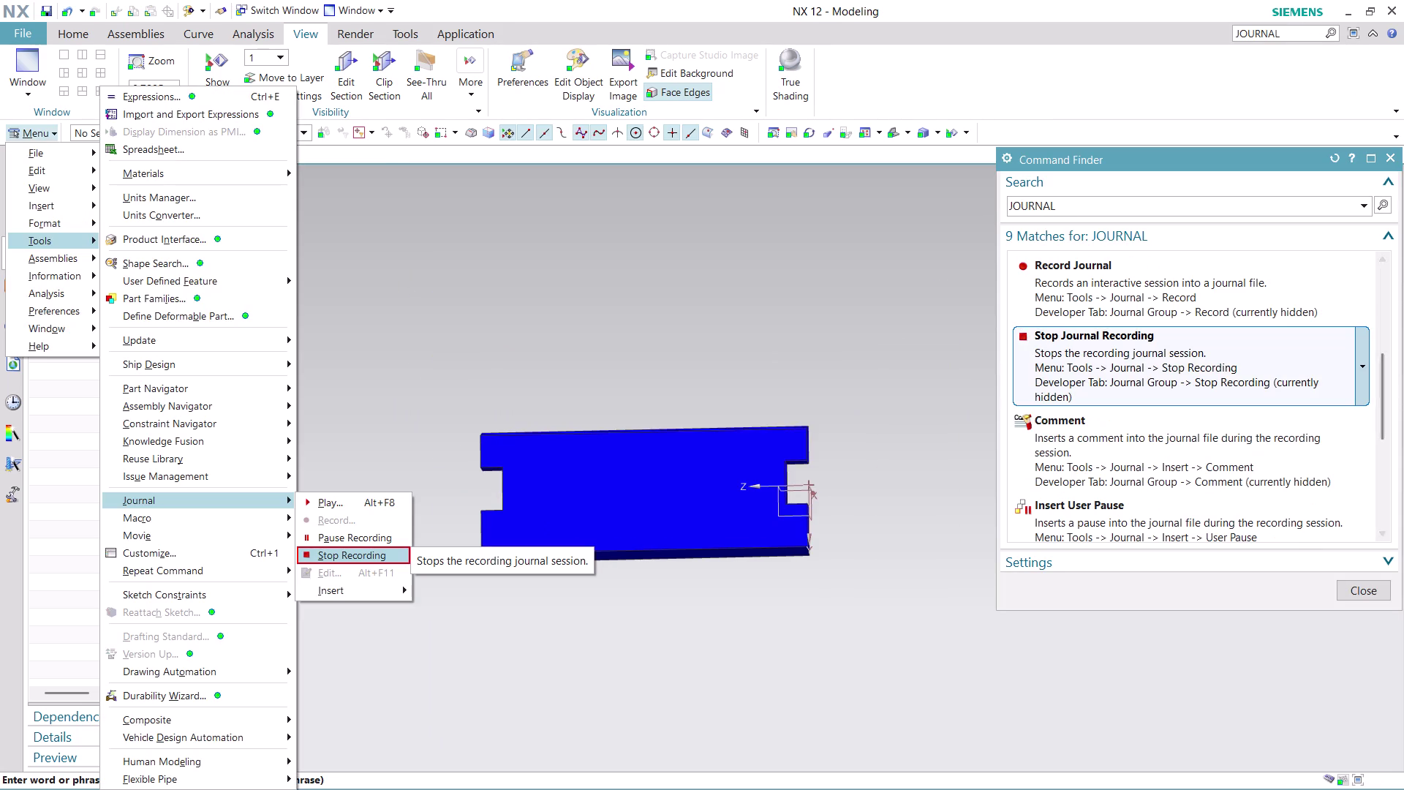
click(1073, 377)
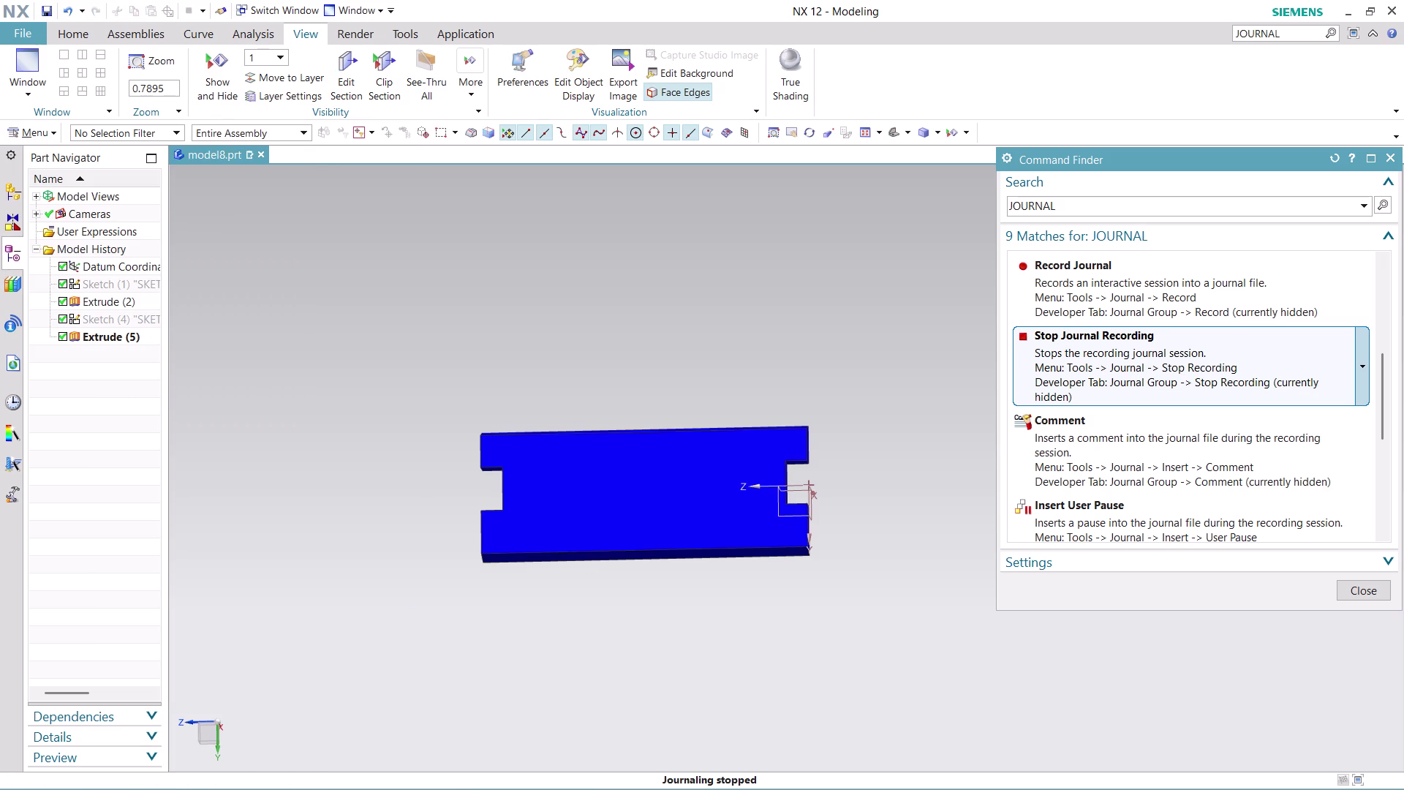
click(1073, 377)
click(1073, 377)
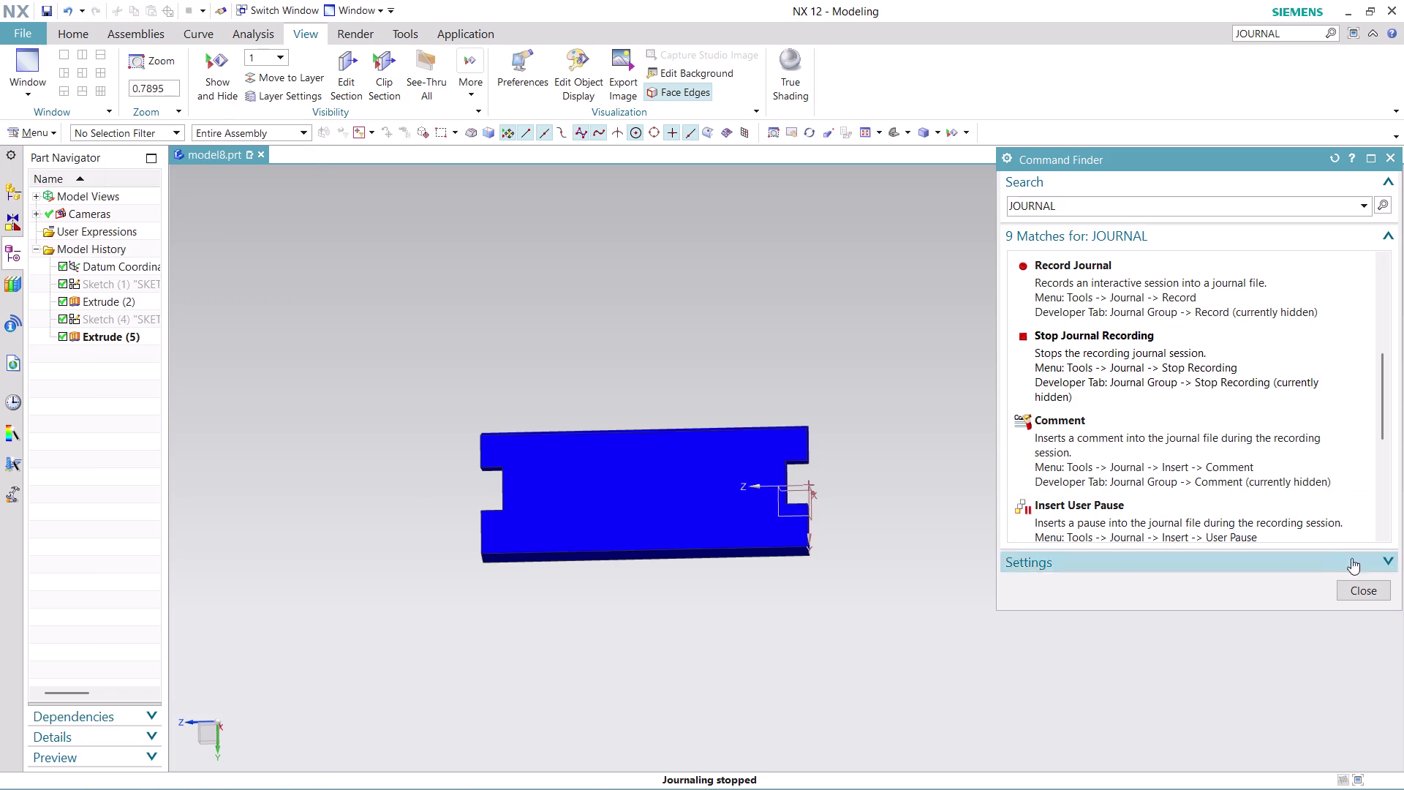
click(1364, 586)
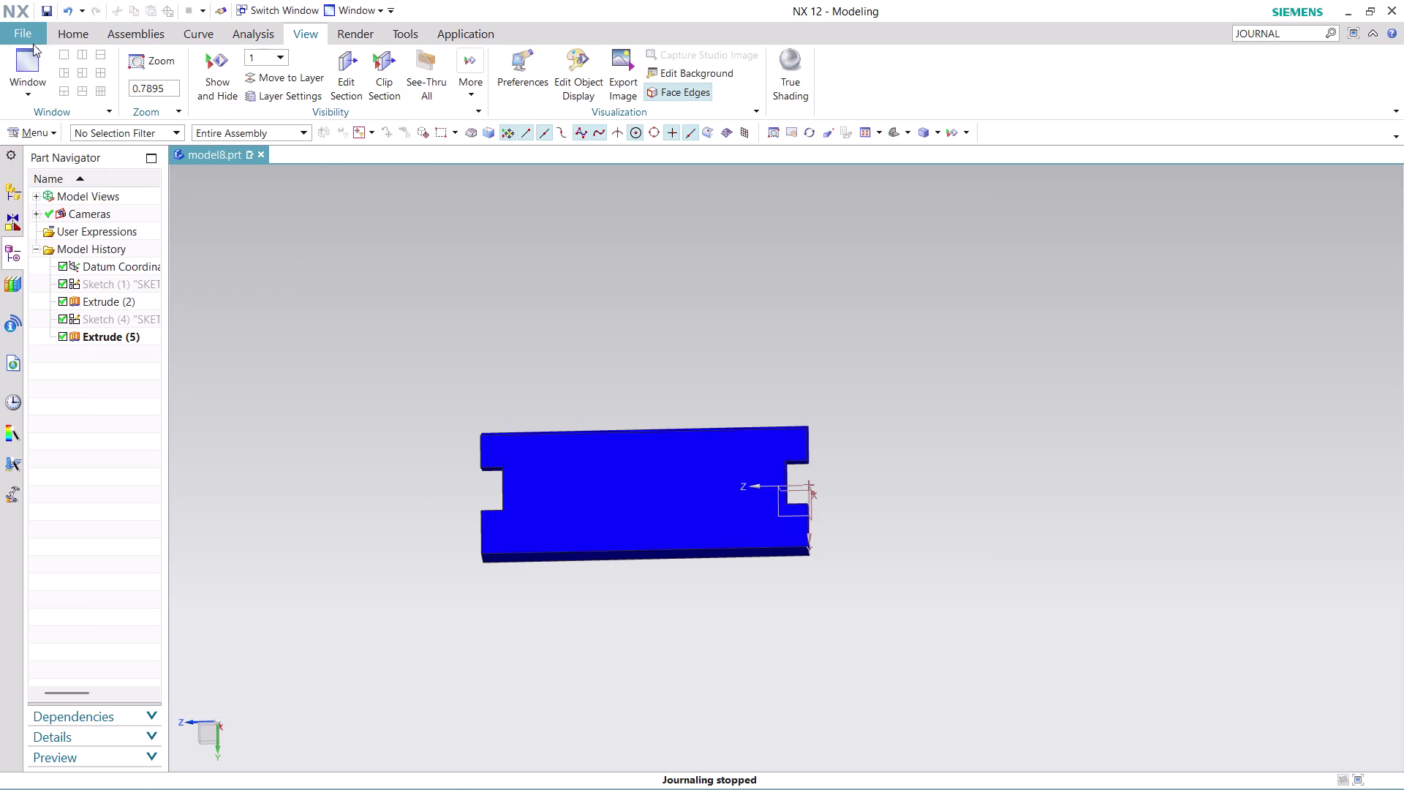
key(ctrl+s)
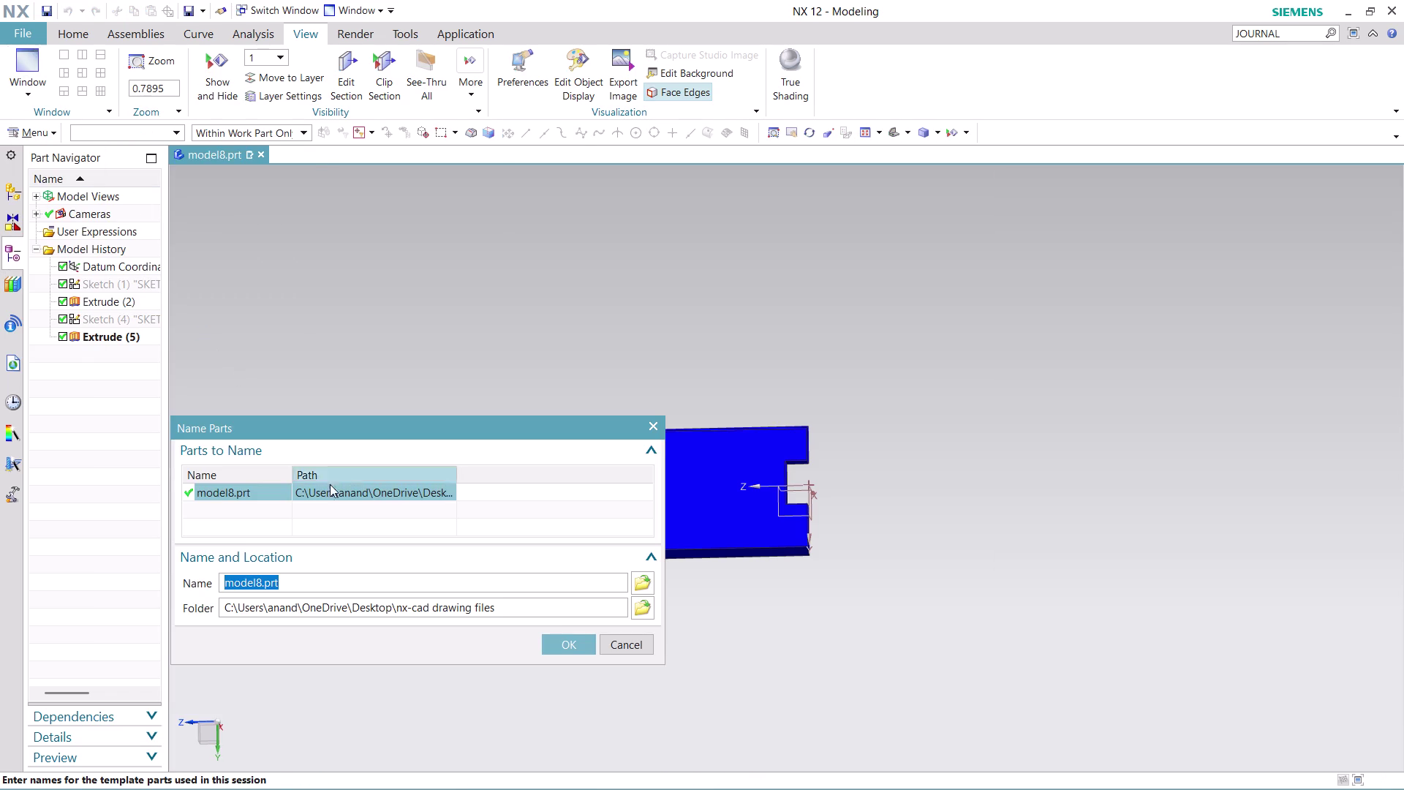
Save the part under the name 'ASSEMBLY 10 PART 2'.
click(646, 585)
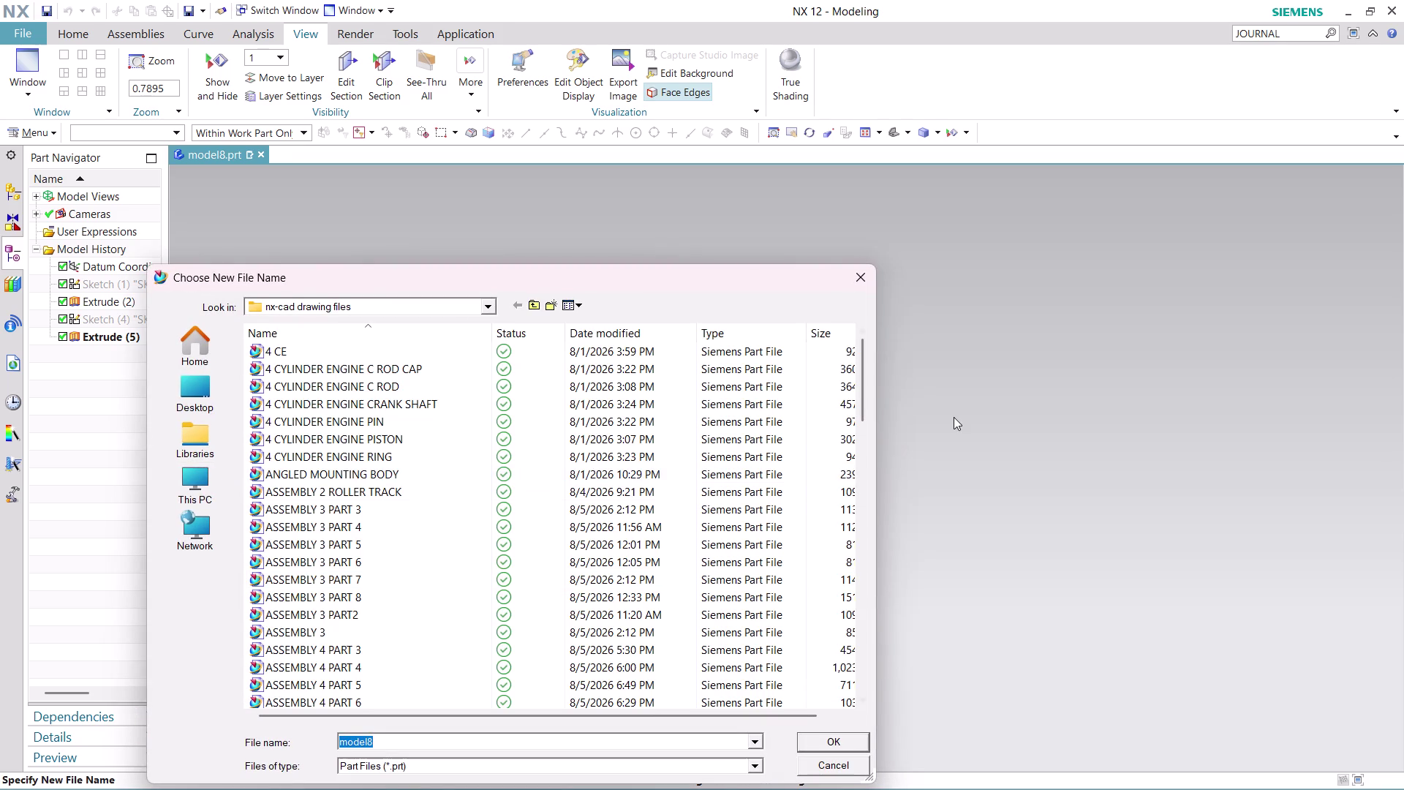
text(ASS)
text(E)
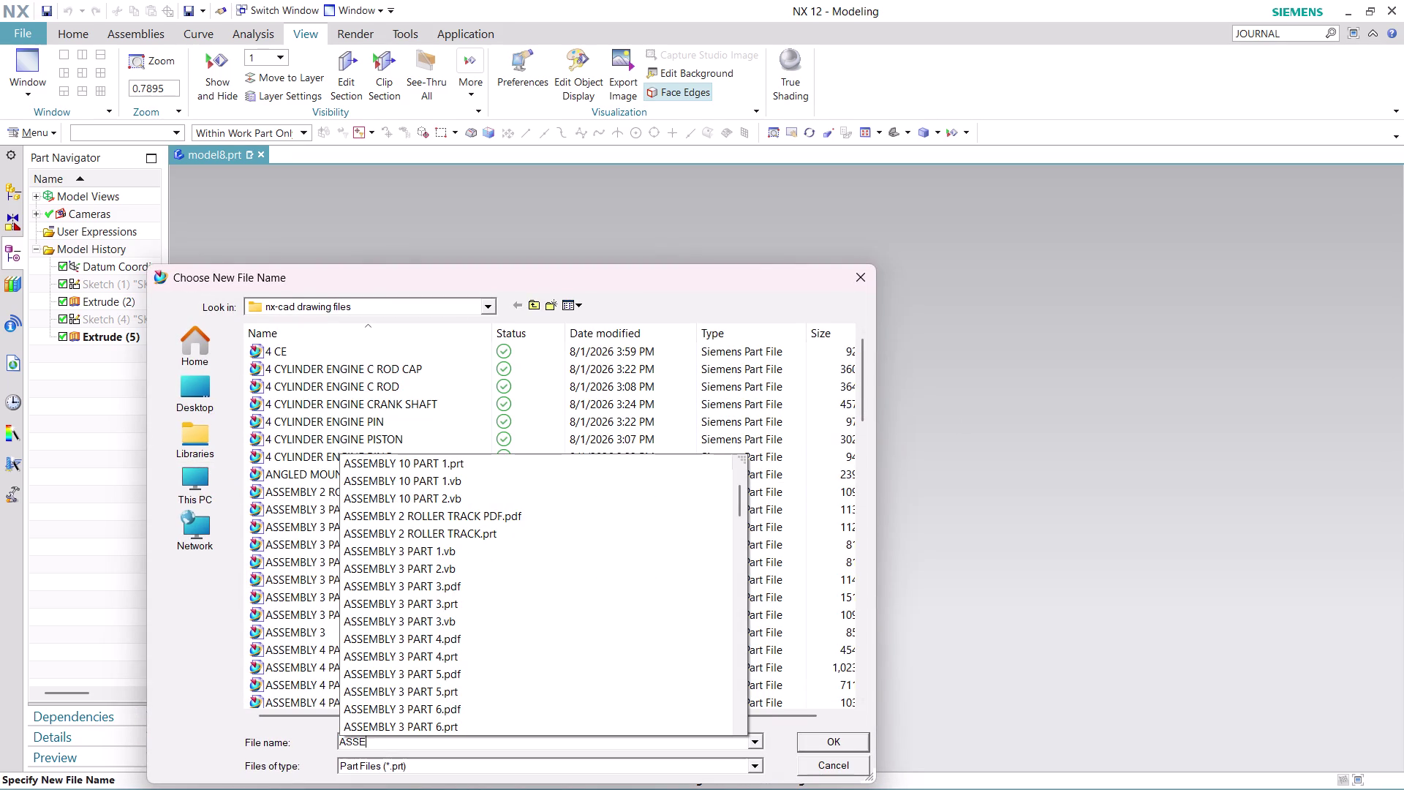
text(MBLY 1)
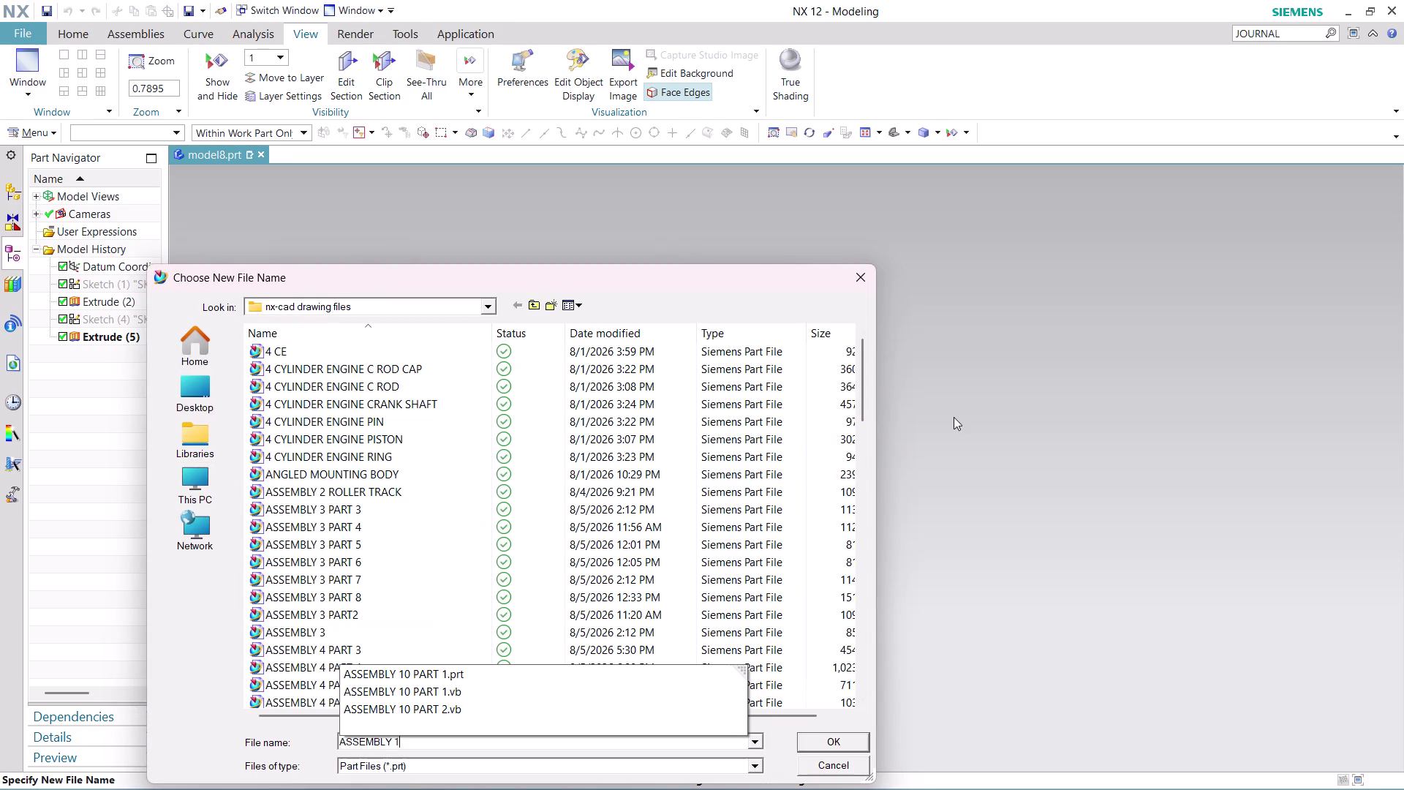
text(0 PAR)
text(T)
key(space)
key(2)
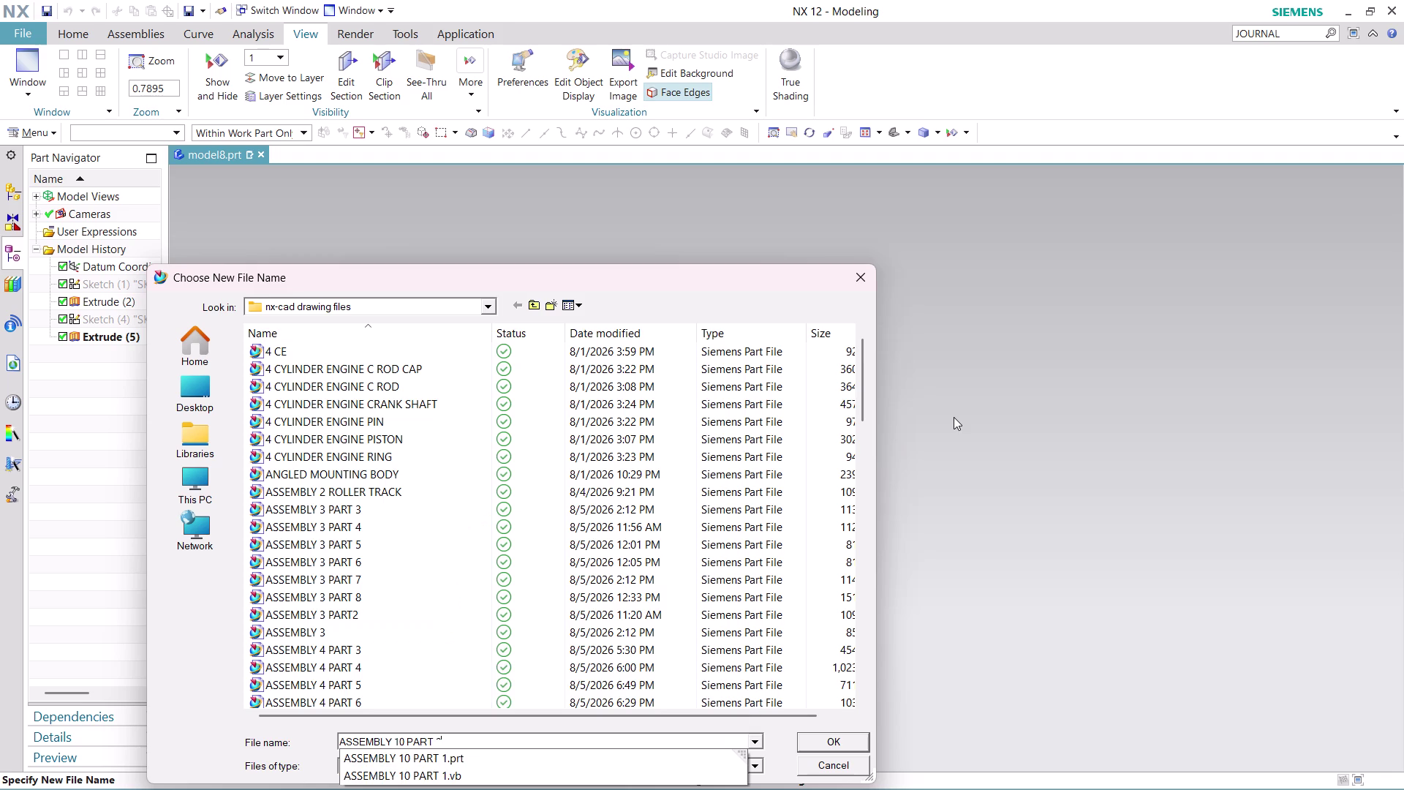
key(Return)
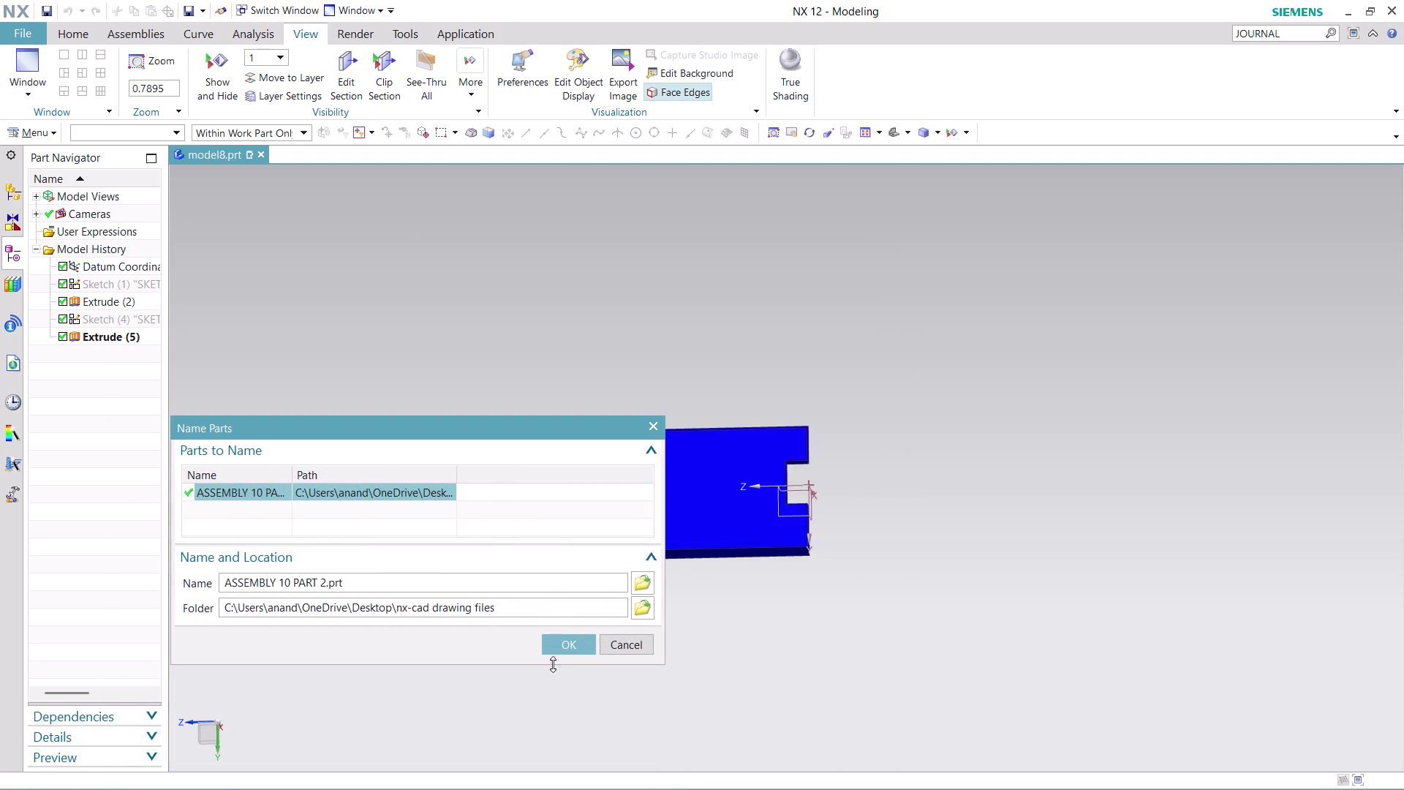
click(565, 649)
Open the Export PDF settings from the File menu, then cancel them.
click(22, 23)
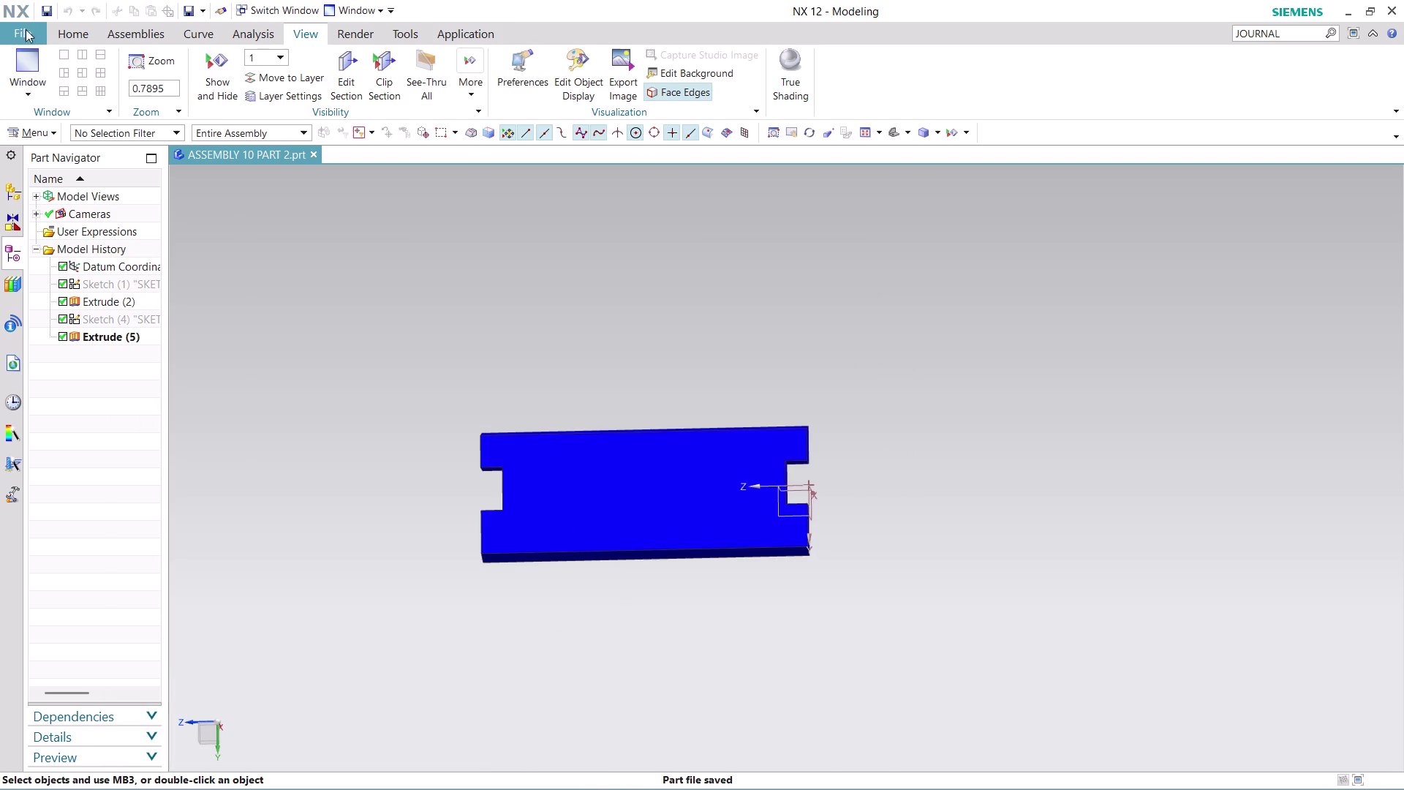
click(14, 30)
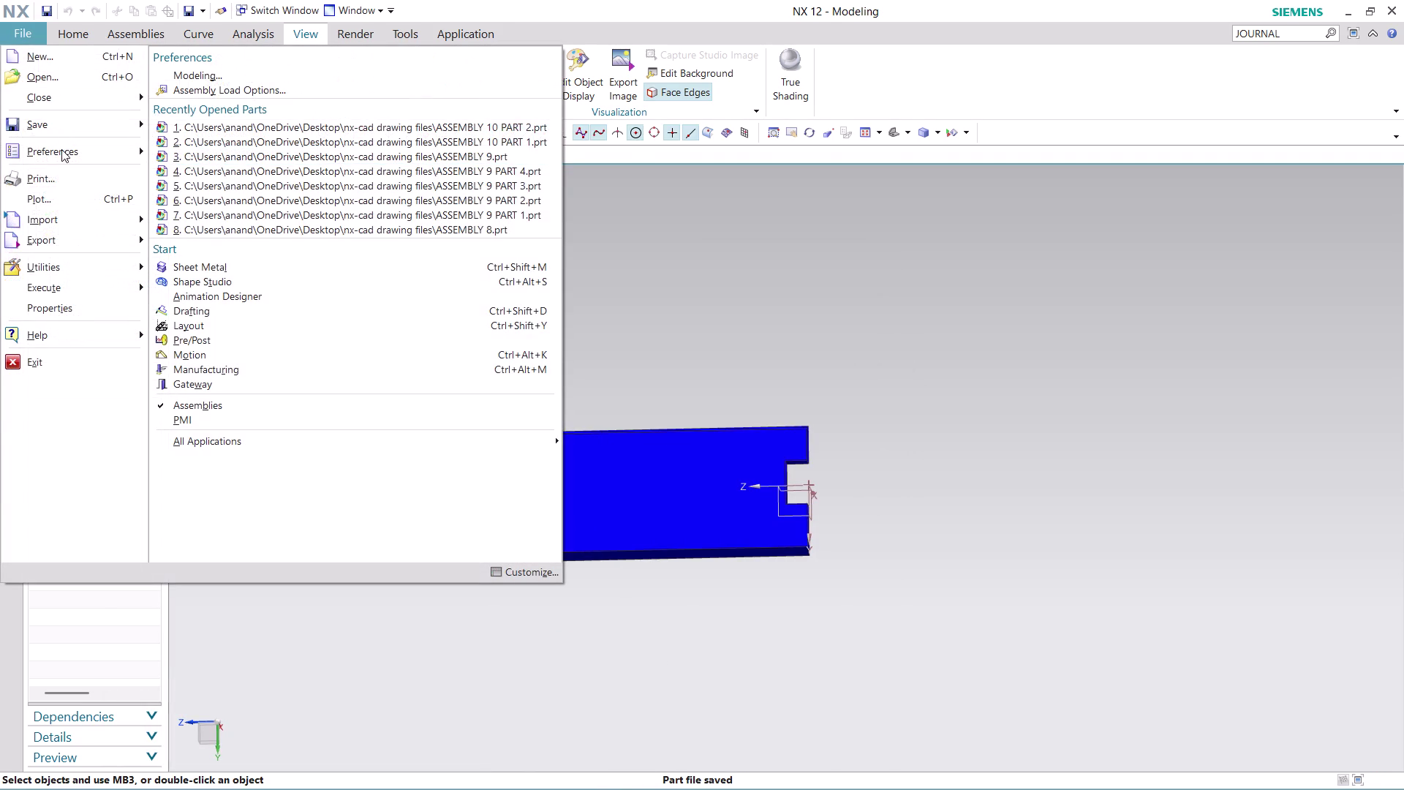
click(303, 232)
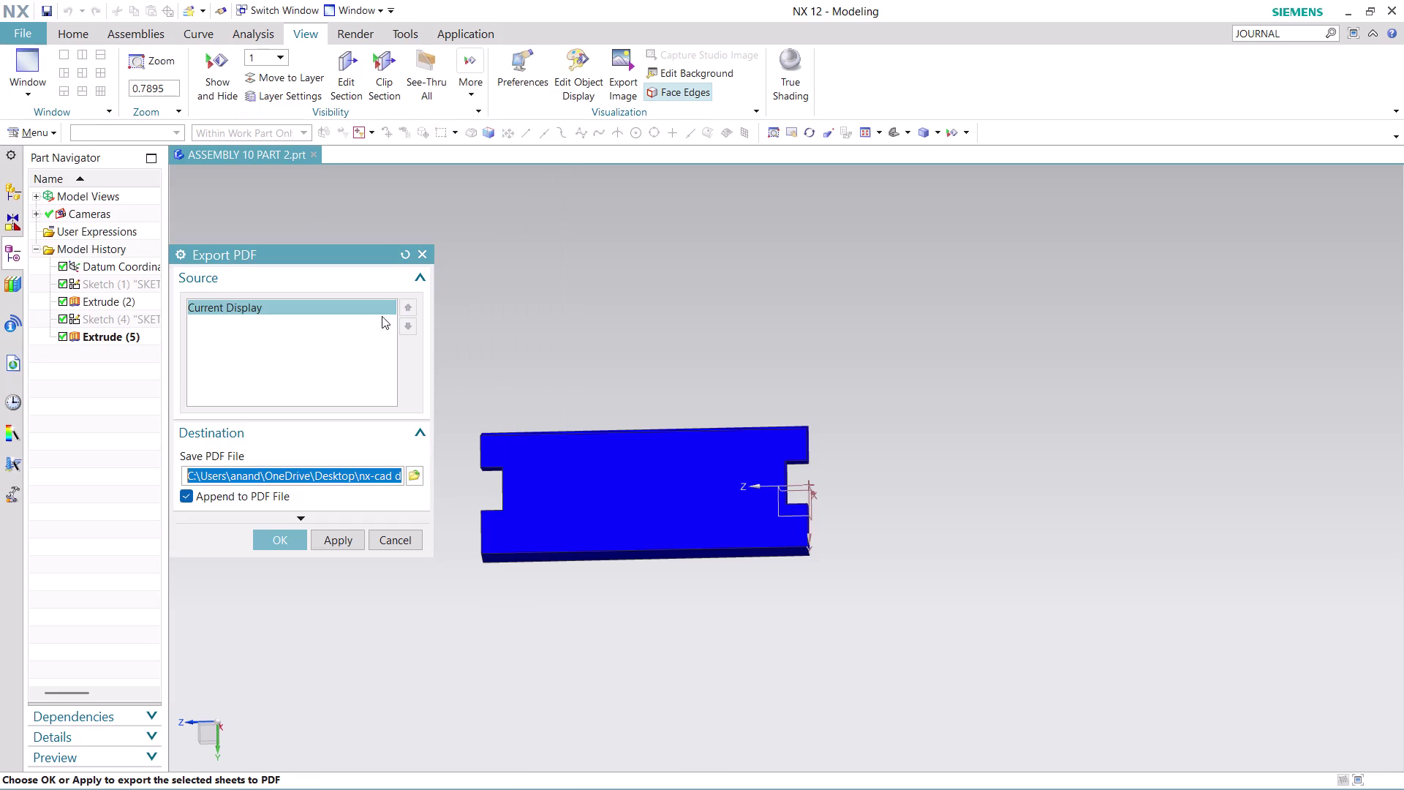
click(263, 539)
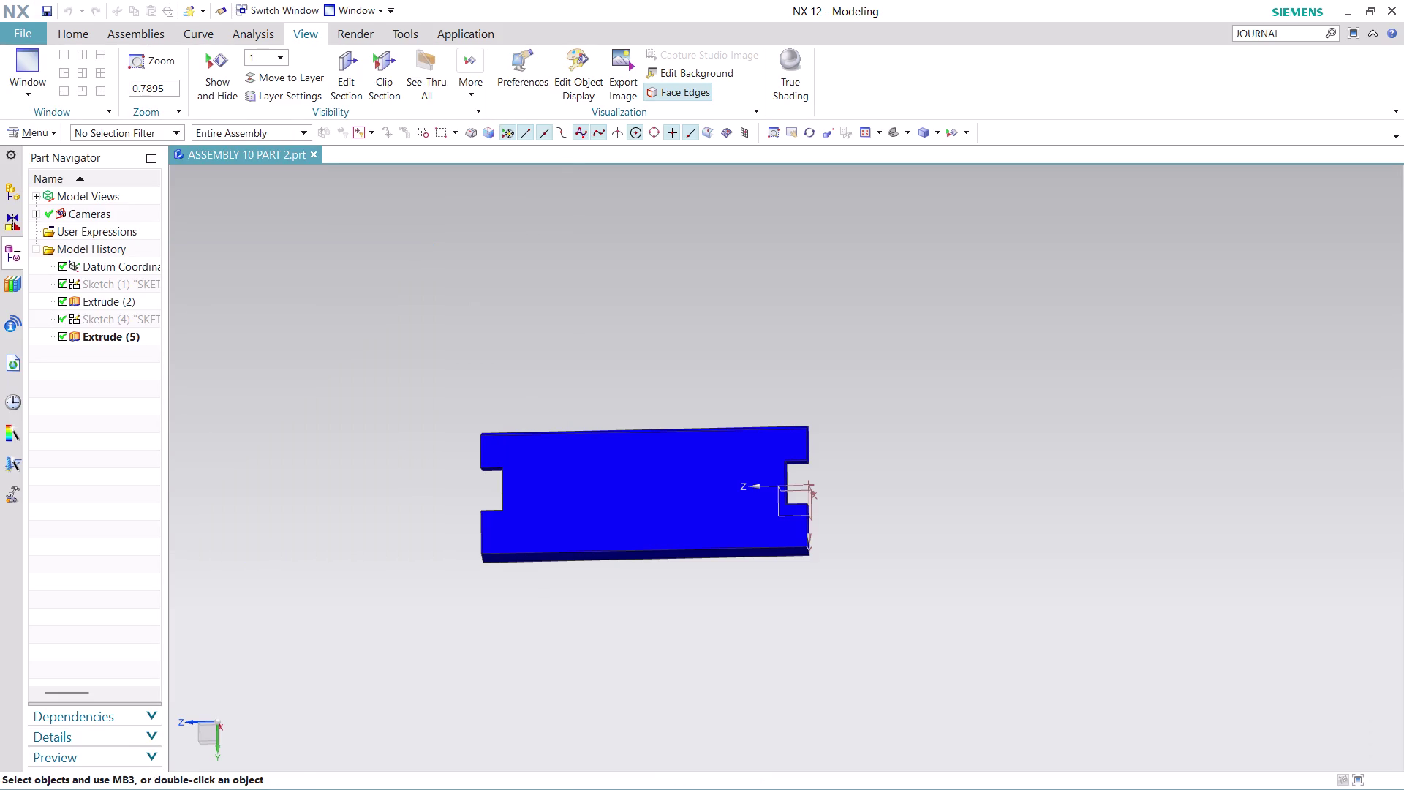